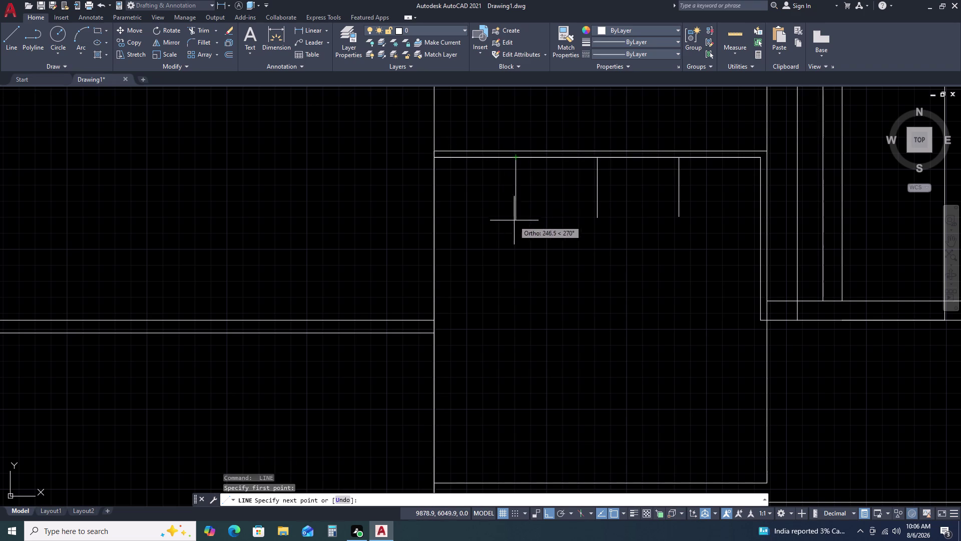
Erase the top frame line and another stray line.
double_click(515, 221)
key(Escape)
click(532, 157)
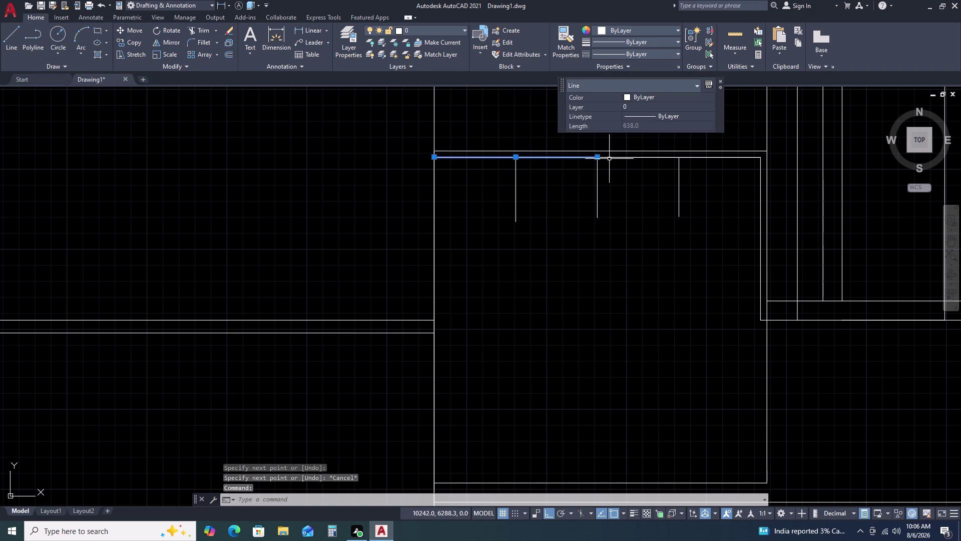
click(616, 157)
key(Delete)
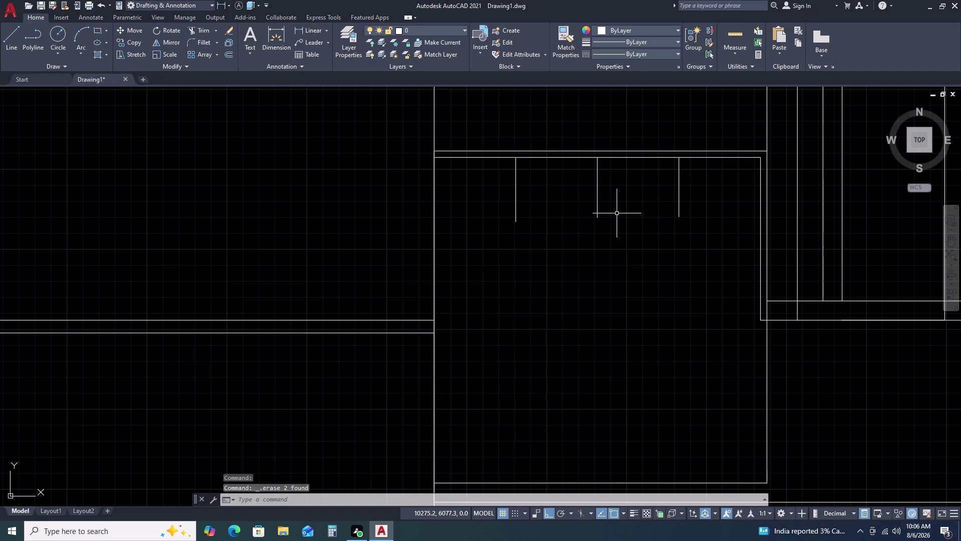
Erase the remaining stray line on the left after two cancelled line starts.
key(l)
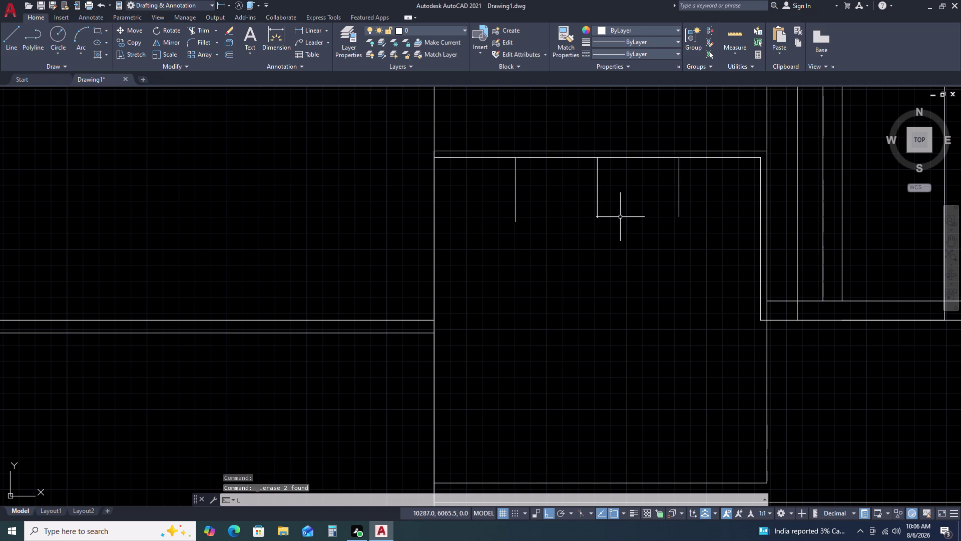
key(space)
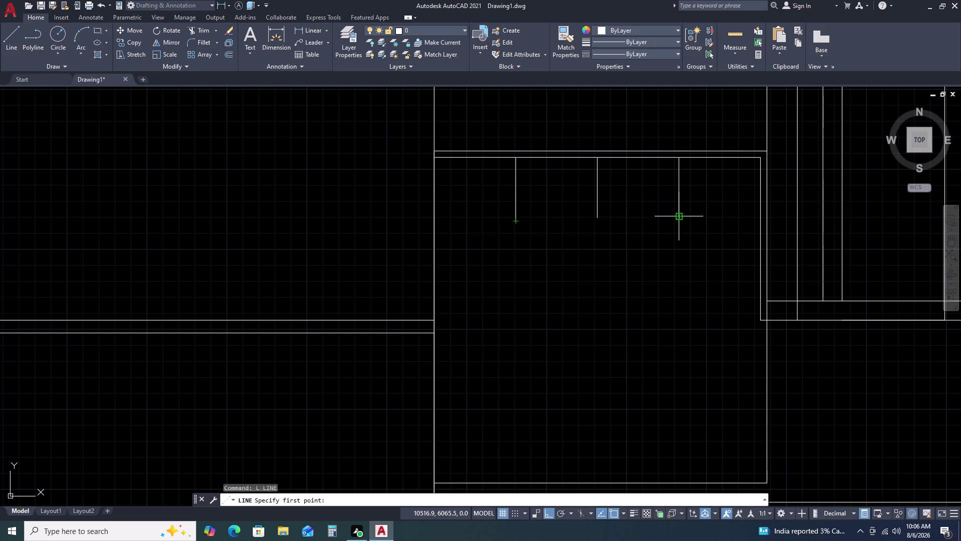
key(Escape)
text(L)
key(space)
scroll(up, 3)
key(Escape)
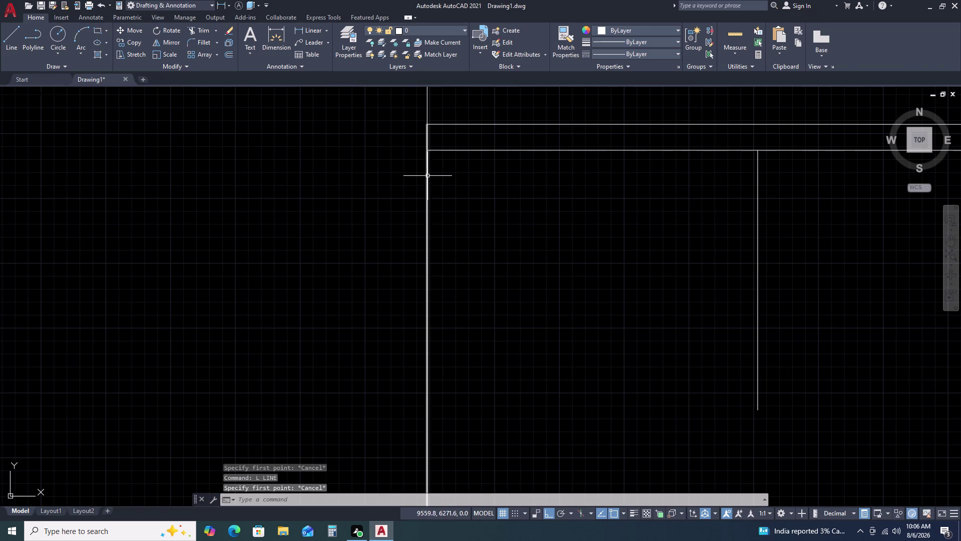
click(428, 176)
key(Delete)
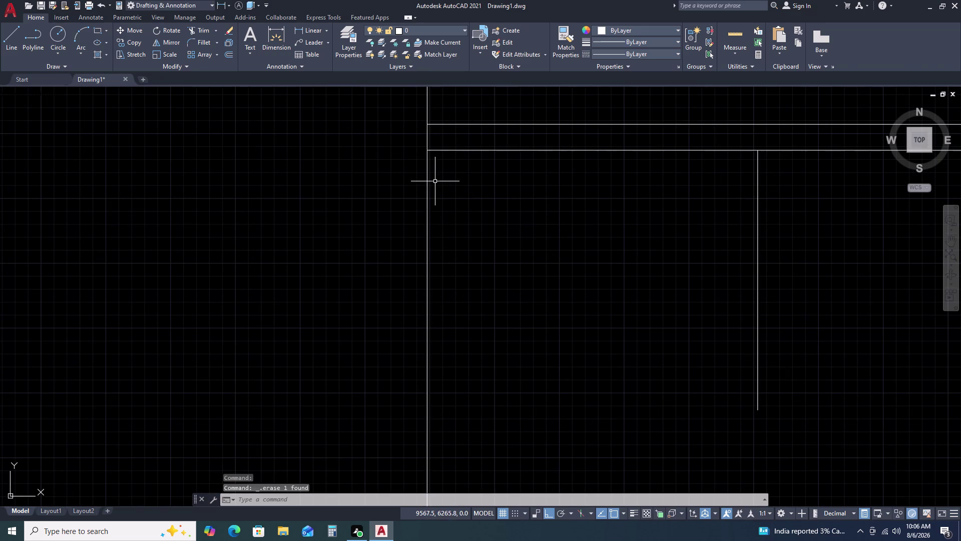
Begin a line from the window's left frame, then cancel it.
key(l)
key(space)
click(427, 126)
scroll(down, 3)
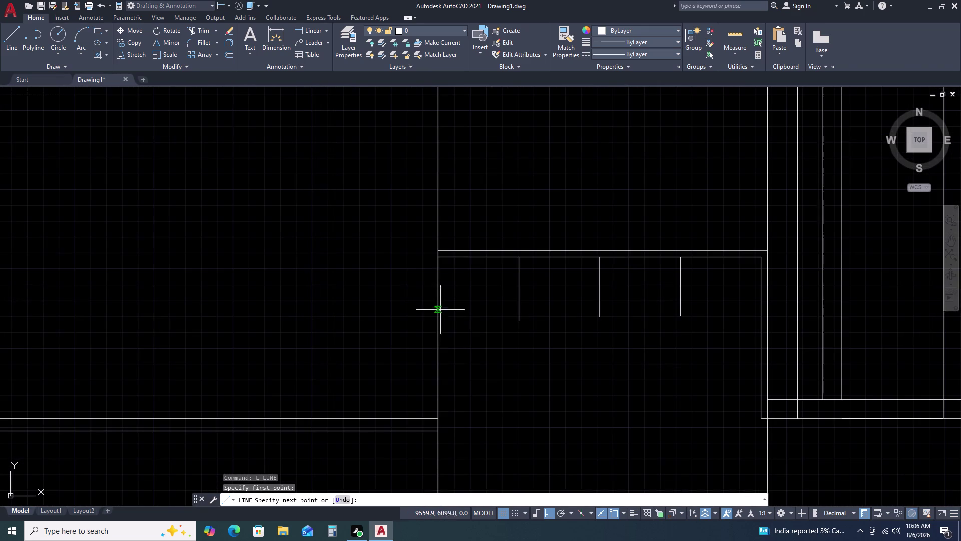
click(439, 415)
key(Escape)
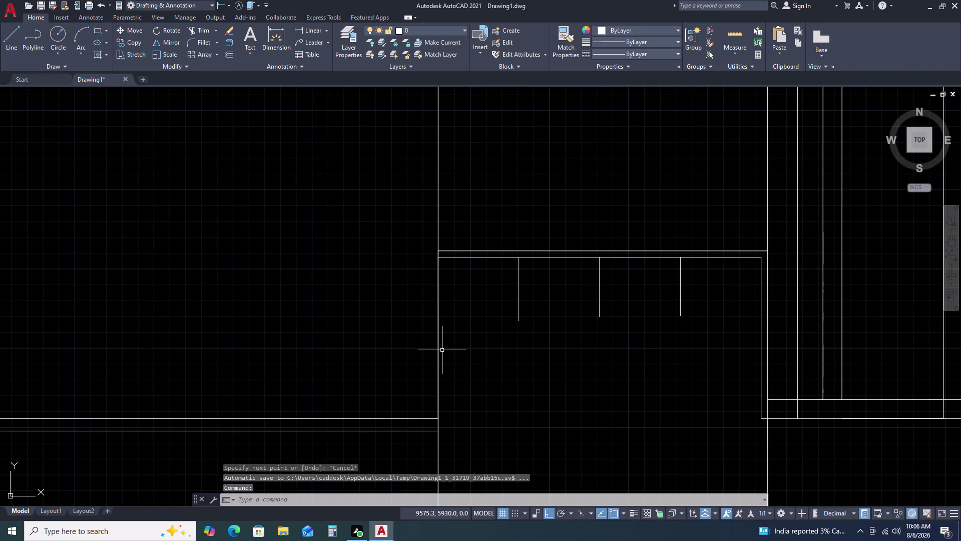
Close the top-left pane with horizontal and vertical lines meeting the first divider.
text(L)
key(space)
drag(440, 331, 447, 328)
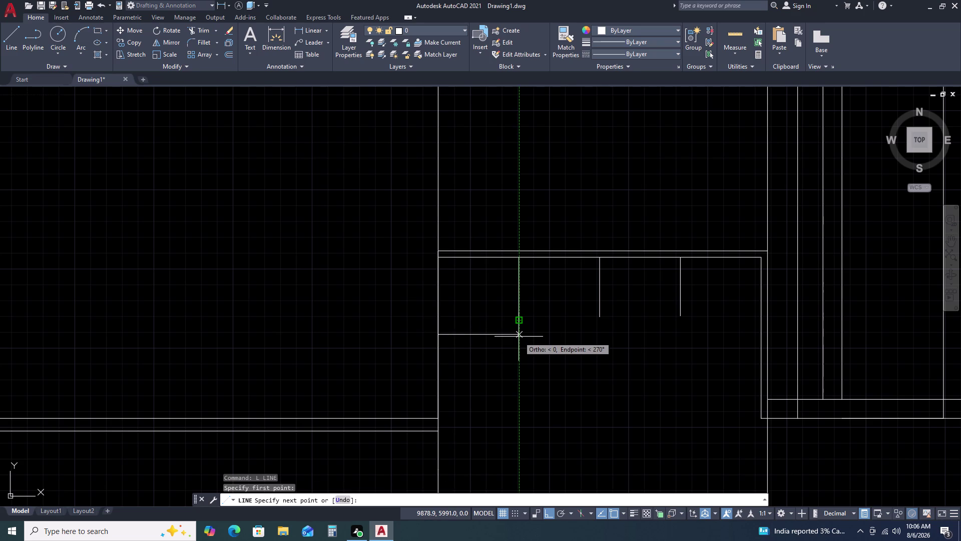
scroll(up, 3)
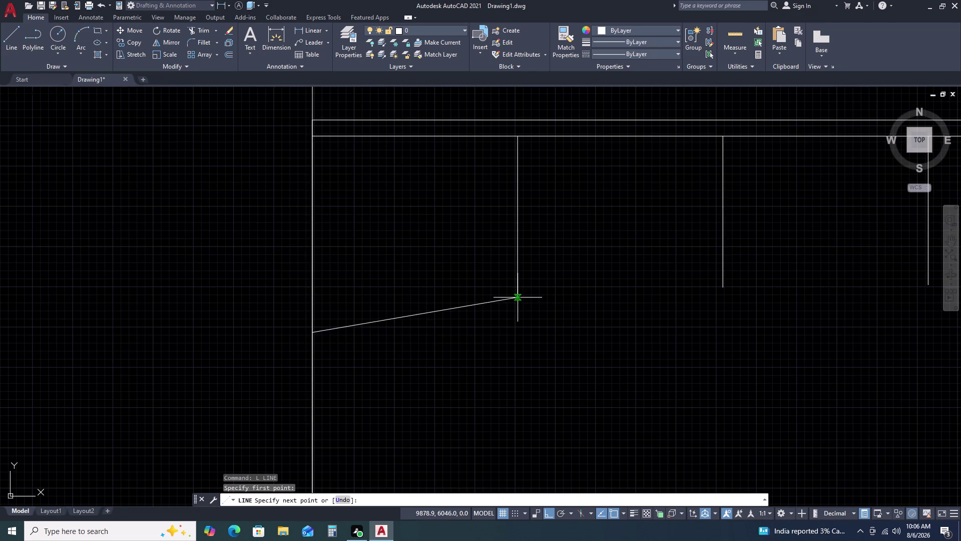
click(517, 334)
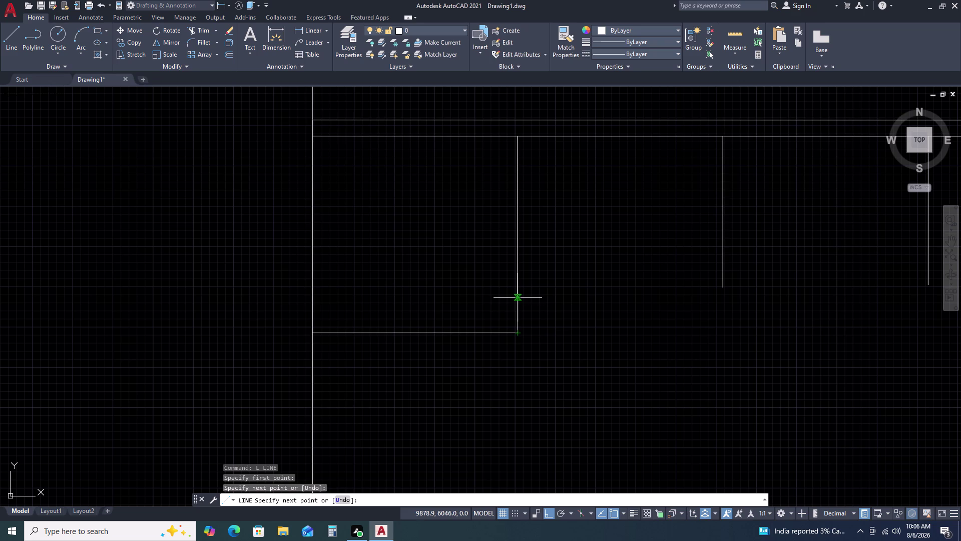
click(519, 298)
key(Escape)
scroll(down, 3)
scroll(up, 3)
scroll(down, 3)
key(space)
middle_drag(495, 348, 495, 290)
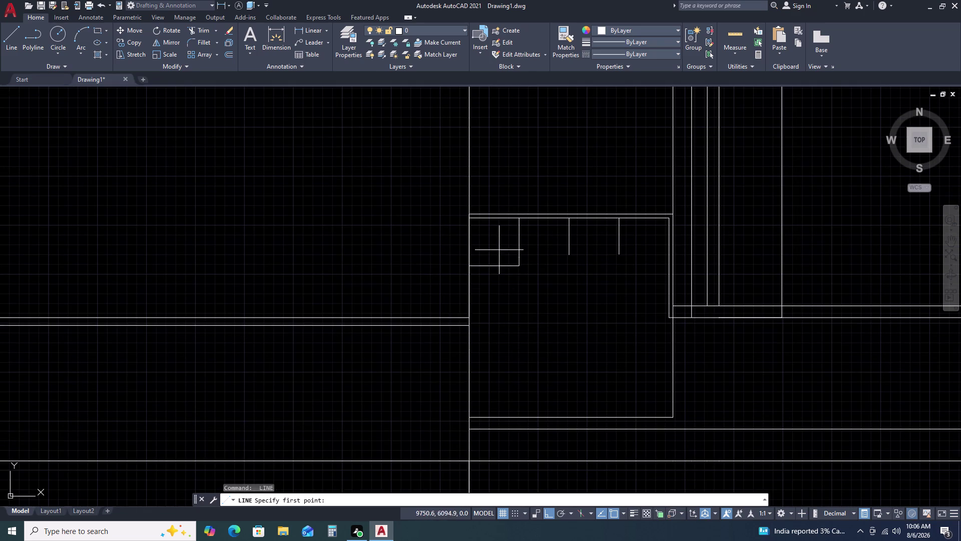
scroll(up, 3)
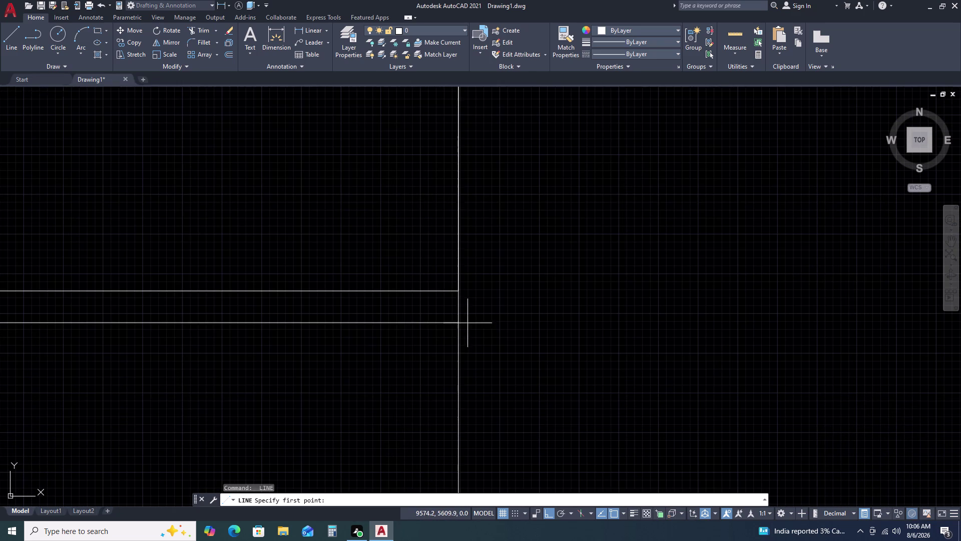
click(456, 321)
scroll(down, 3)
middle_drag(461, 379, 456, 285)
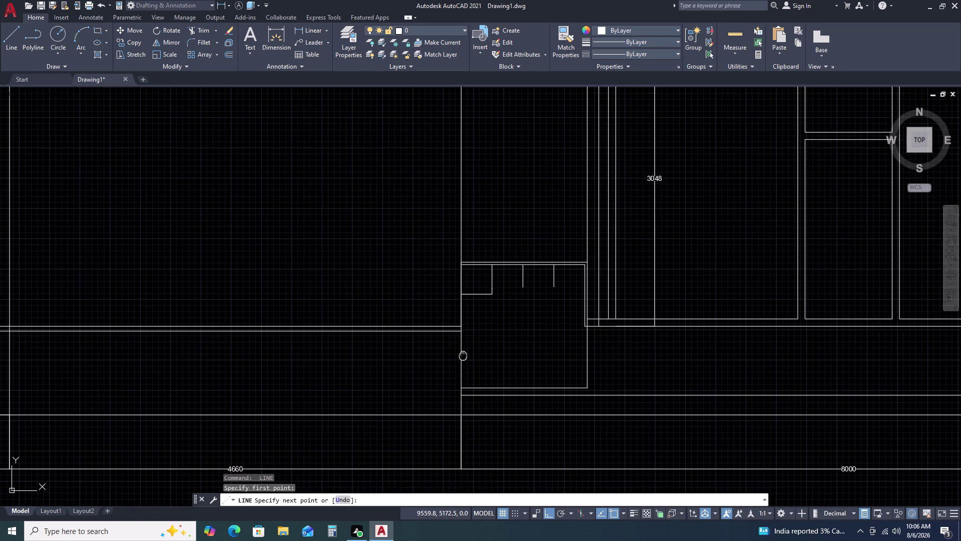
middle_drag(455, 285, 462, 236)
scroll(up, 3)
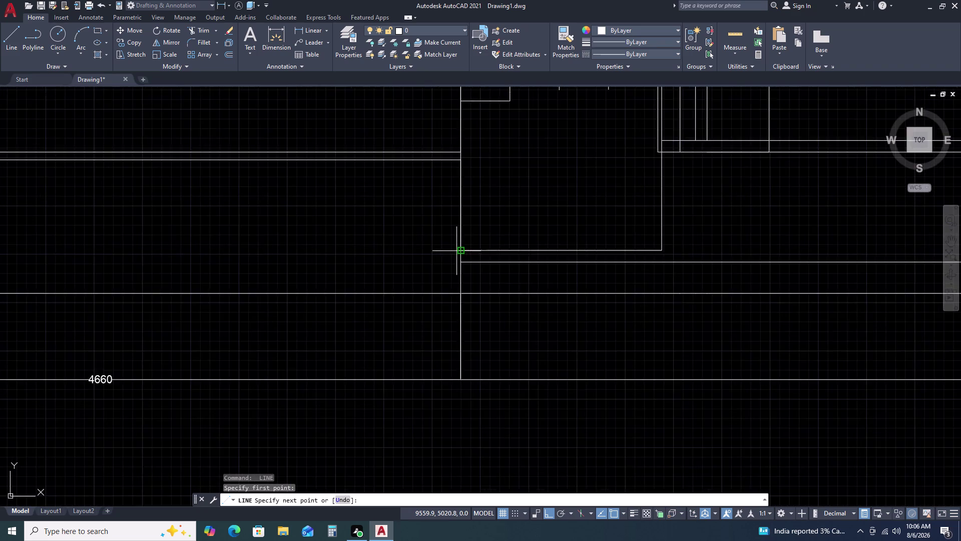
scroll(up, 3)
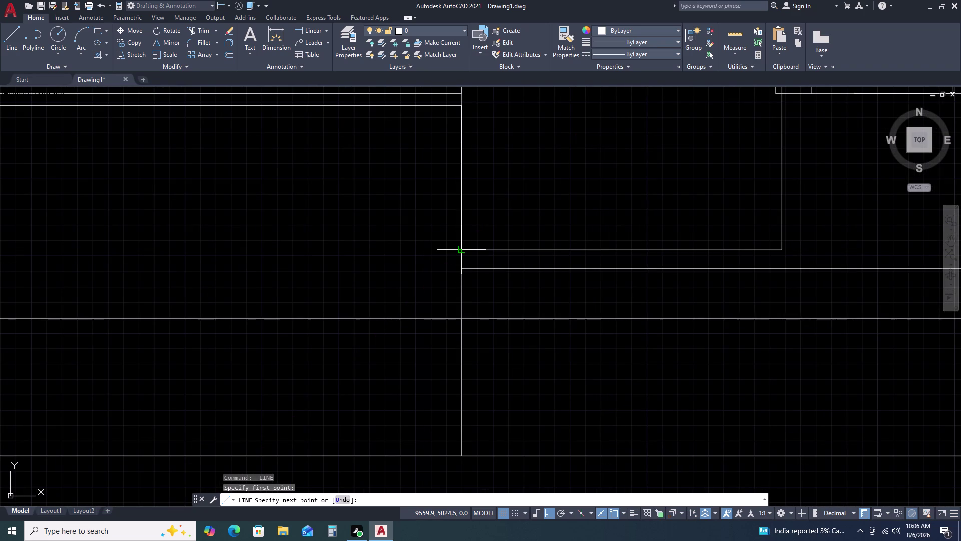
click(462, 254)
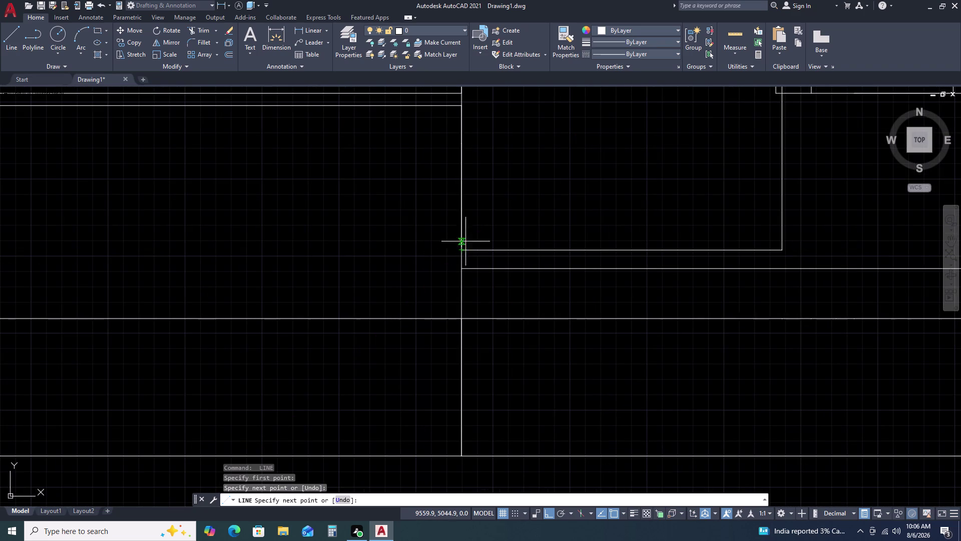
middle_drag(504, 221, 515, 341)
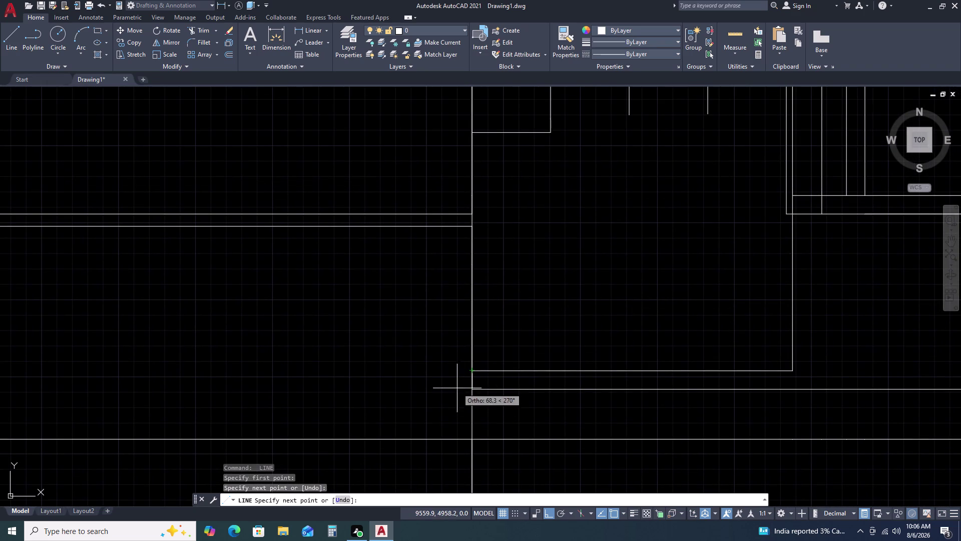
scroll(down, 3)
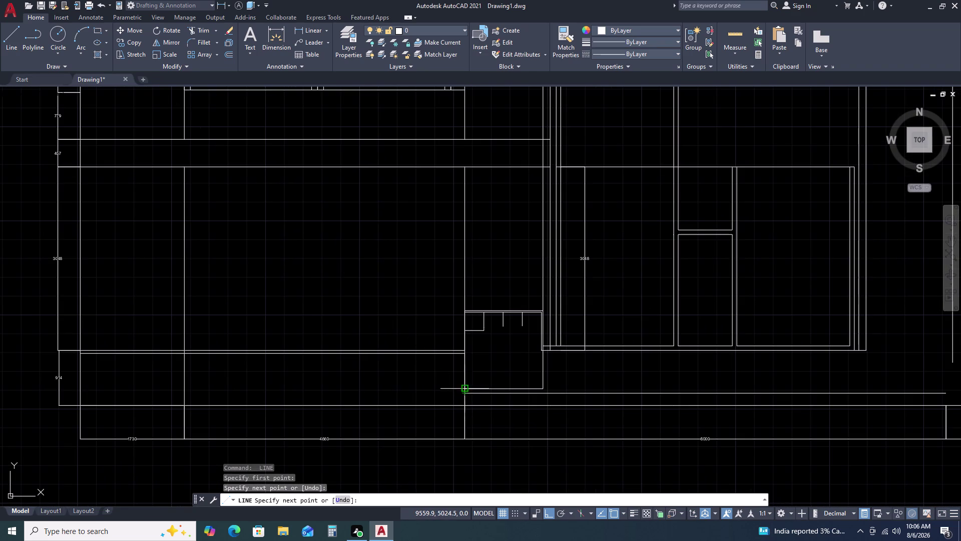
key(Escape)
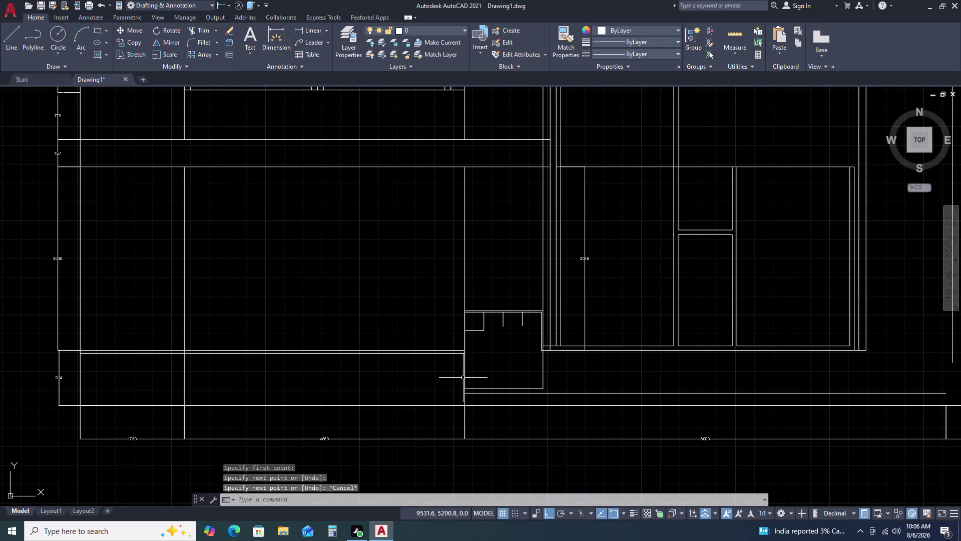
key(l)
key(space)
scroll(up, 3)
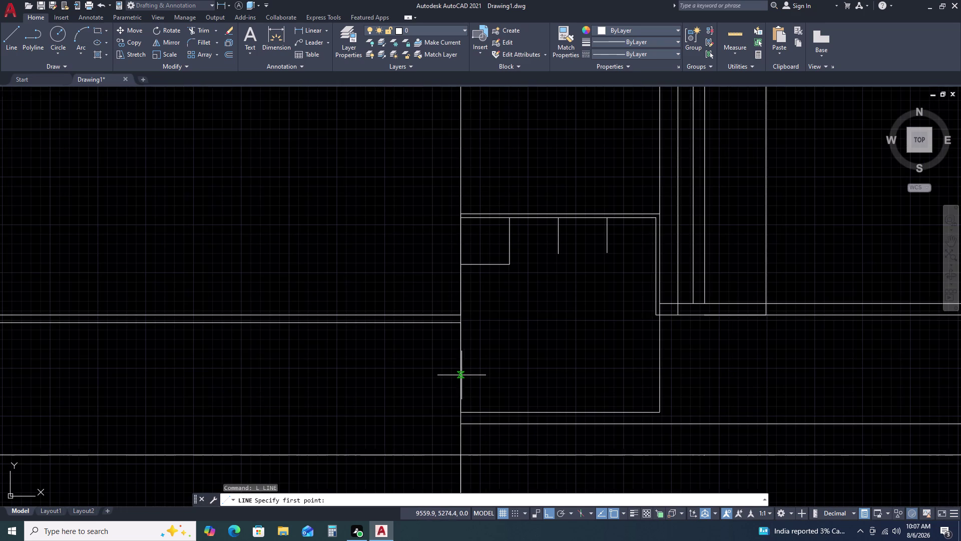
Draw the short horizontal line near the window's left frame.
click(460, 368)
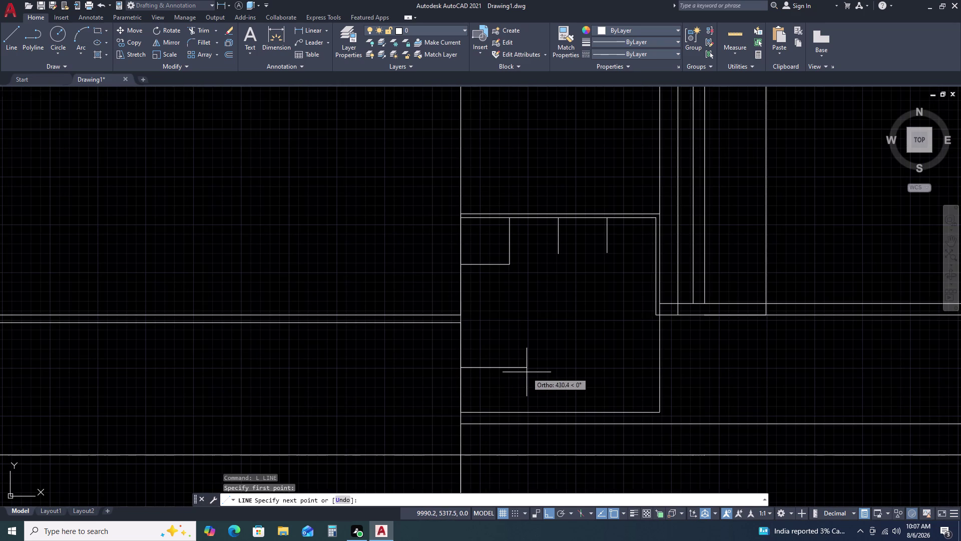
key(Escape)
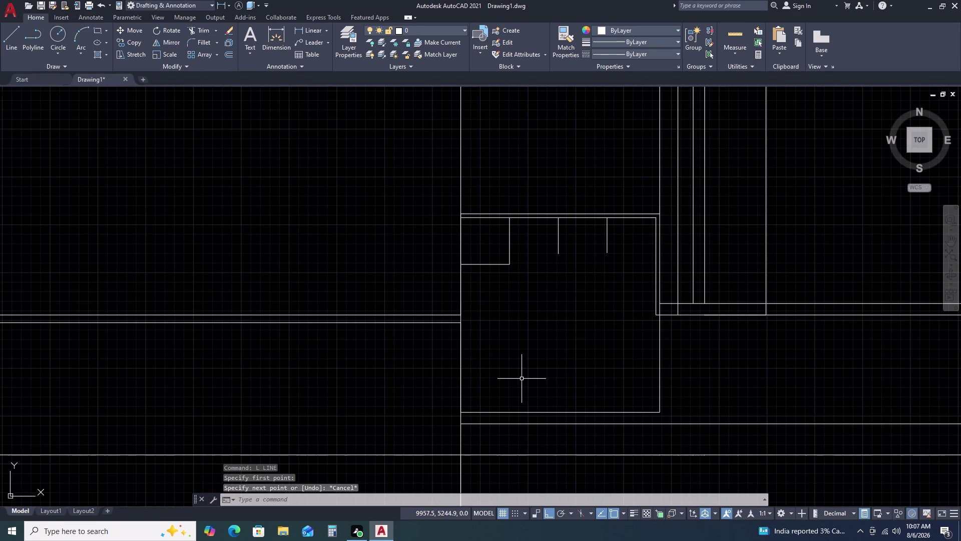
key(space)
click(462, 369)
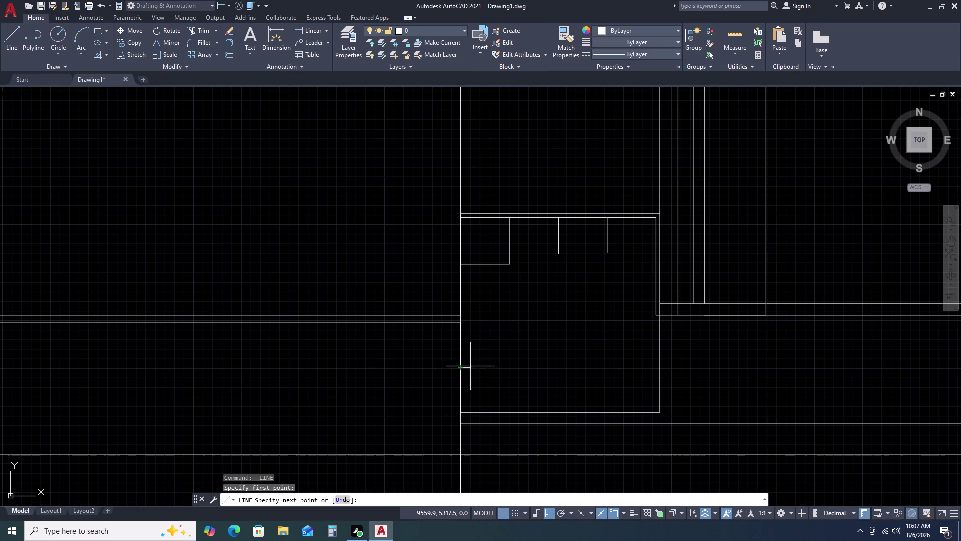
click(494, 368)
key(Escape)
Draw the bottom line across the opening from the left corner to the right corner.
key(space)
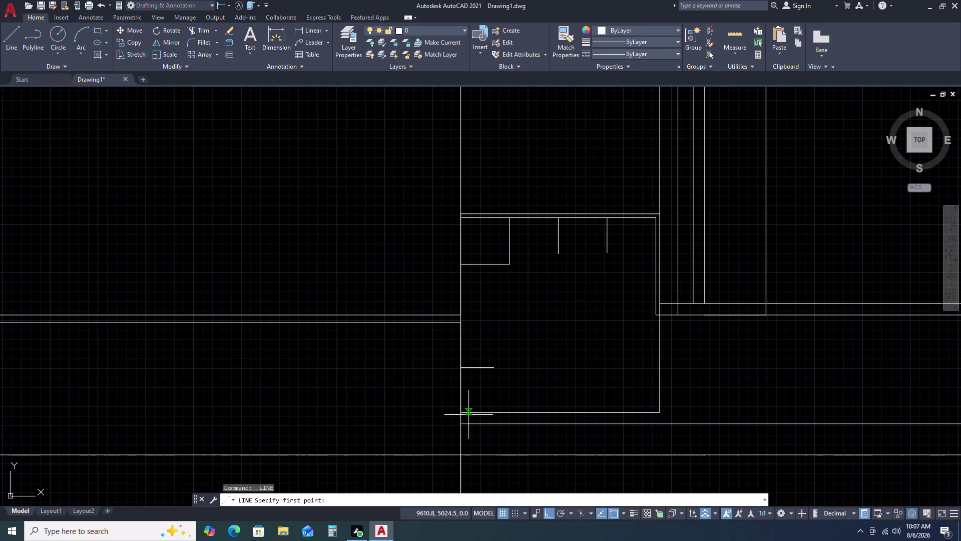
click(457, 412)
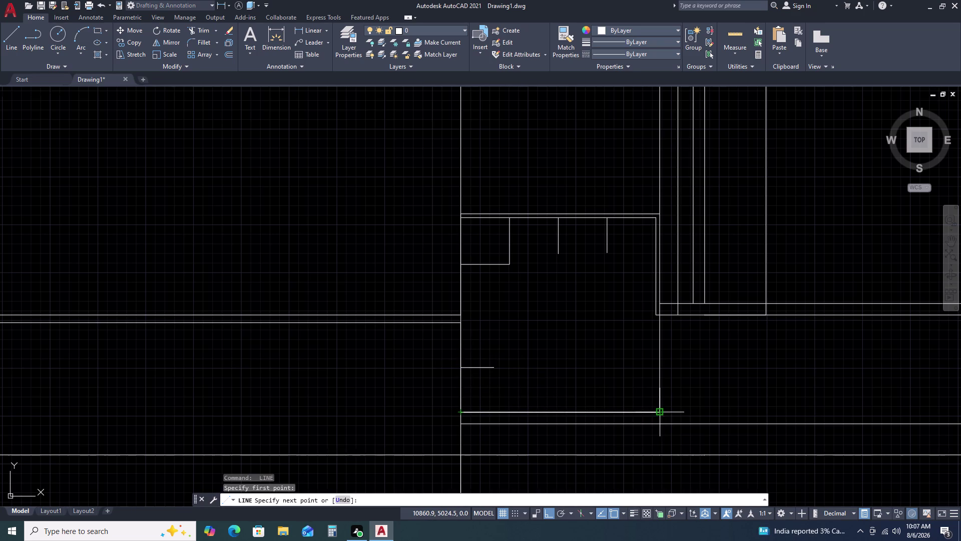
click(662, 412)
key(Escape)
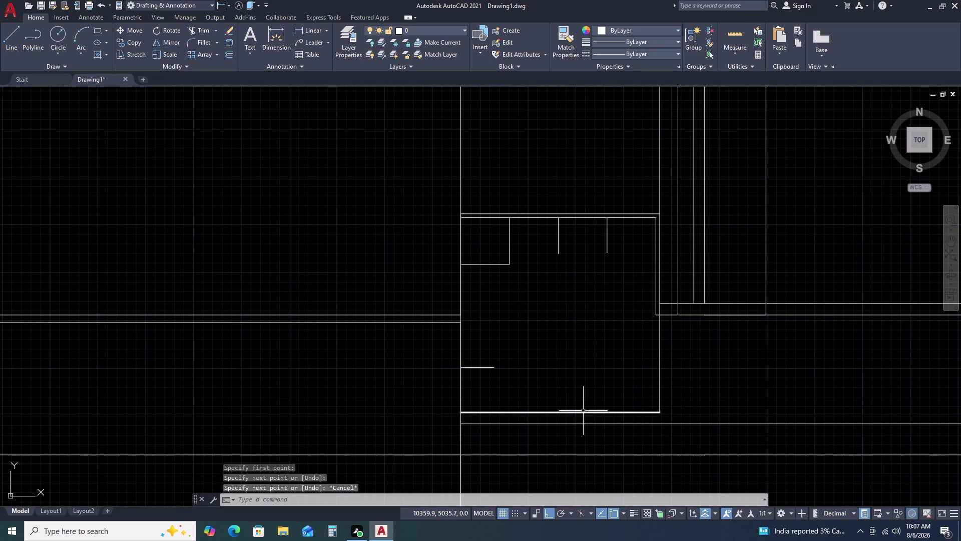
Draw a short upright from the bottom edge's midpoint and a bottom-left sill segment.
key(space)
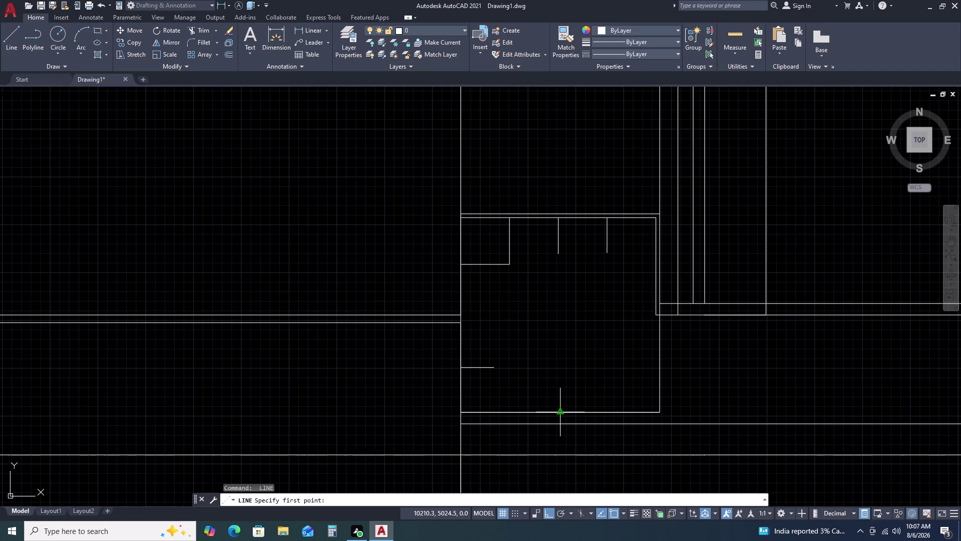
click(561, 412)
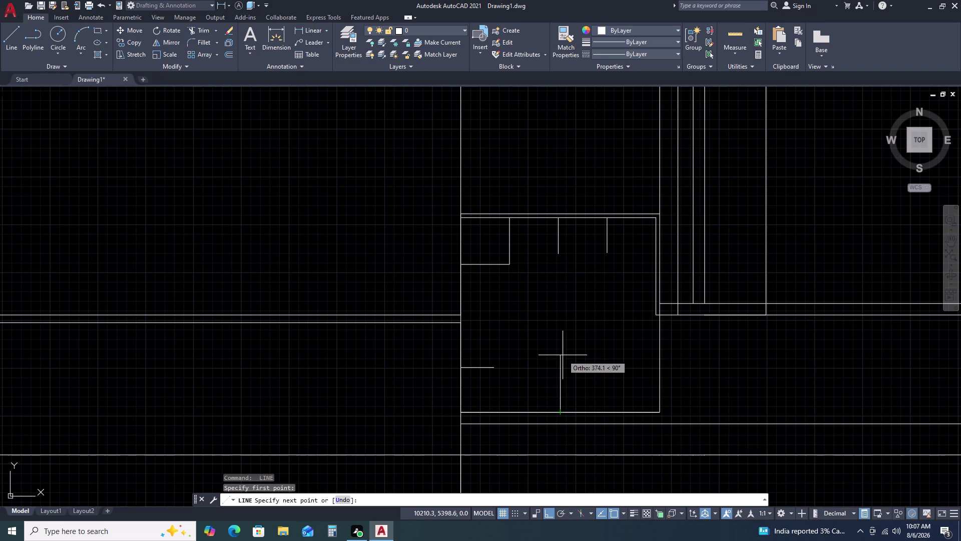
click(563, 355)
key(space)
key(space)
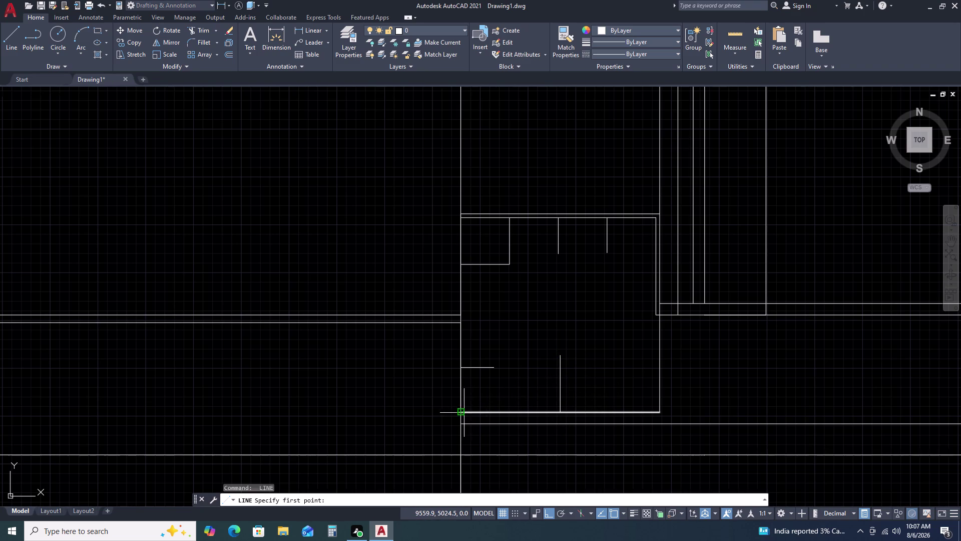
click(463, 412)
click(561, 413)
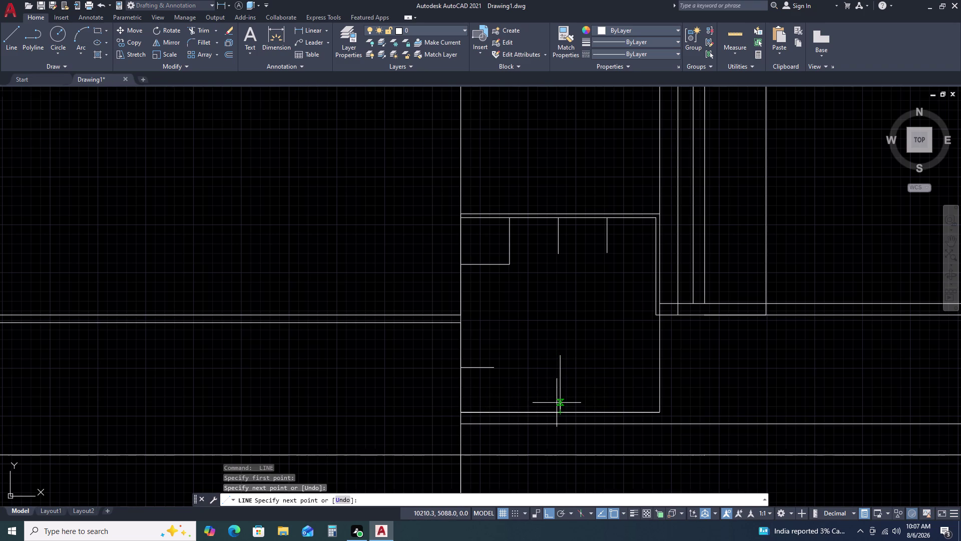
Draw a second vertical line rising from the bottom sill.
key(space)
key(space)
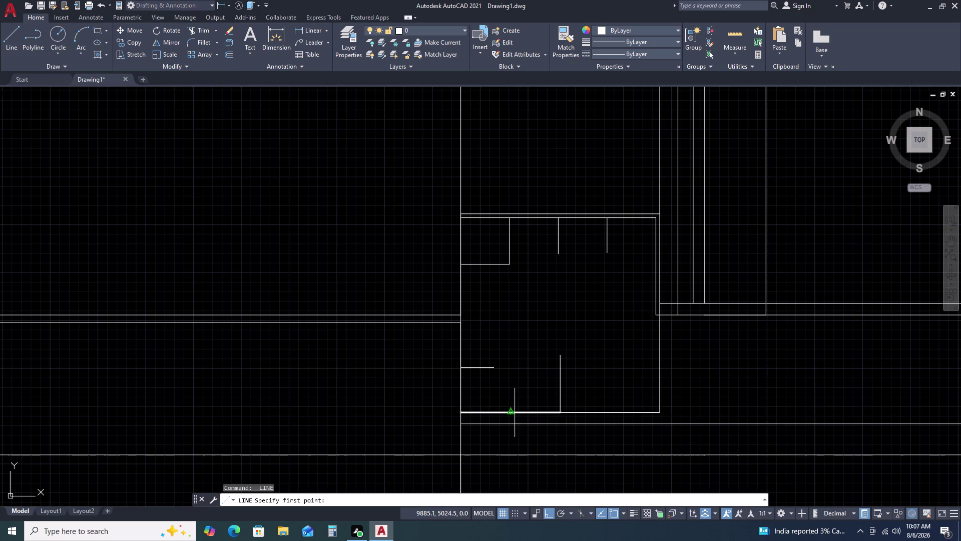
click(512, 413)
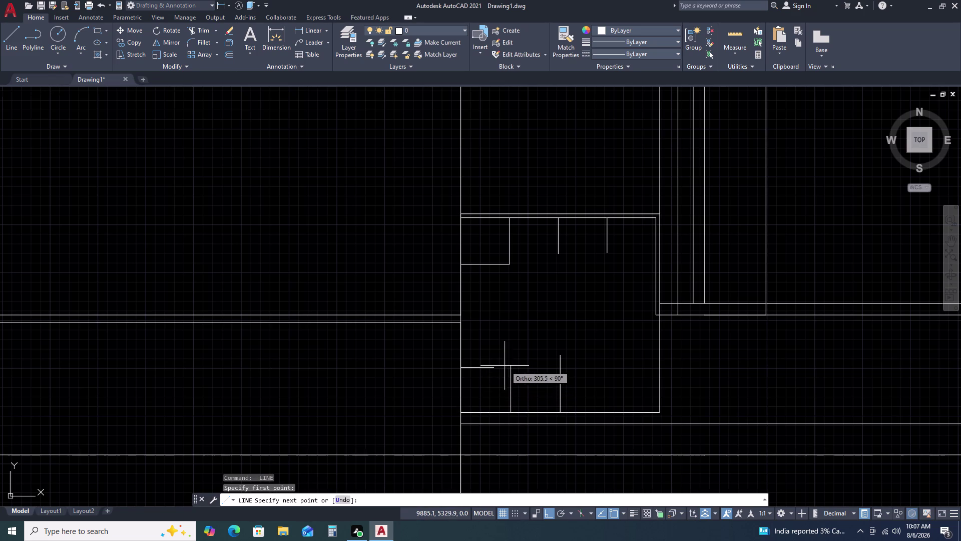
click(510, 367)
key(space)
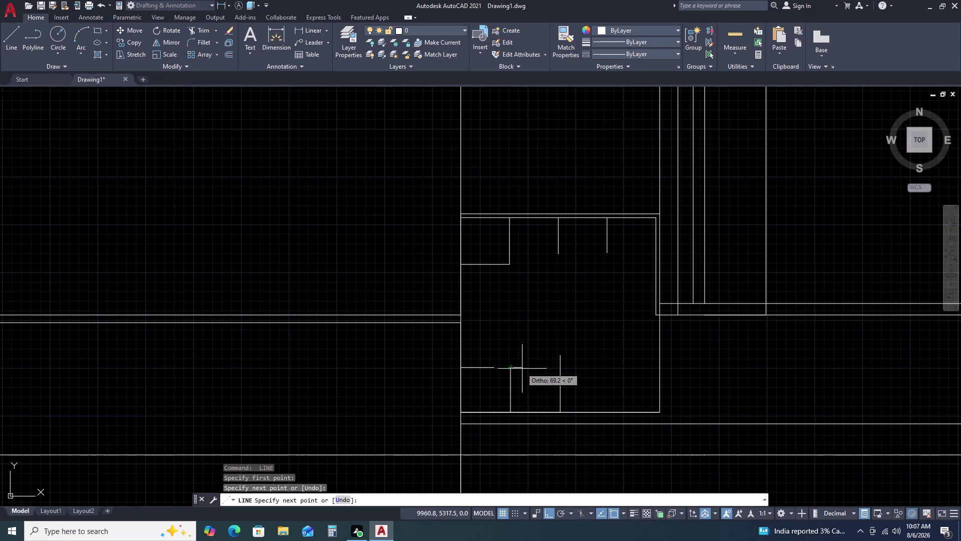
Draw a sill segment to the right corner and begin a third upright.
key(space)
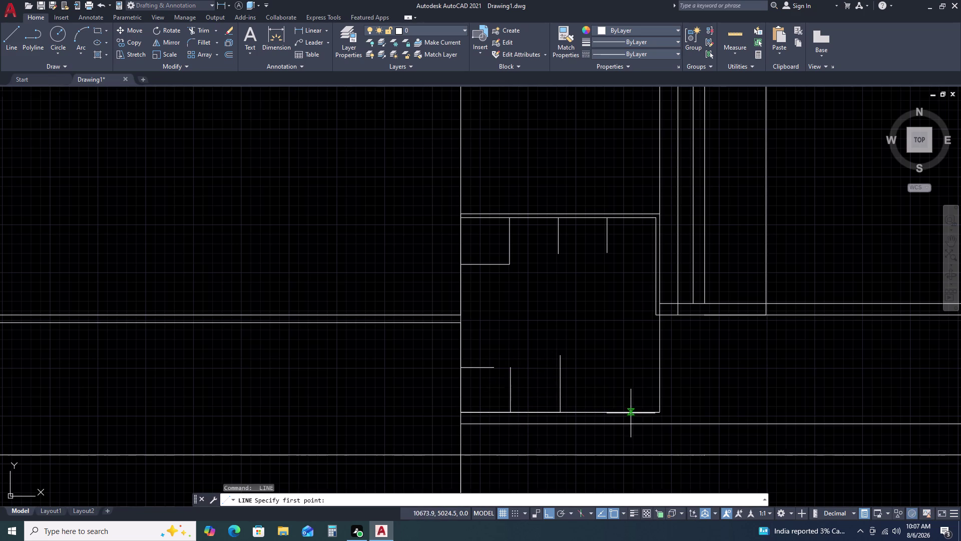
click(558, 411)
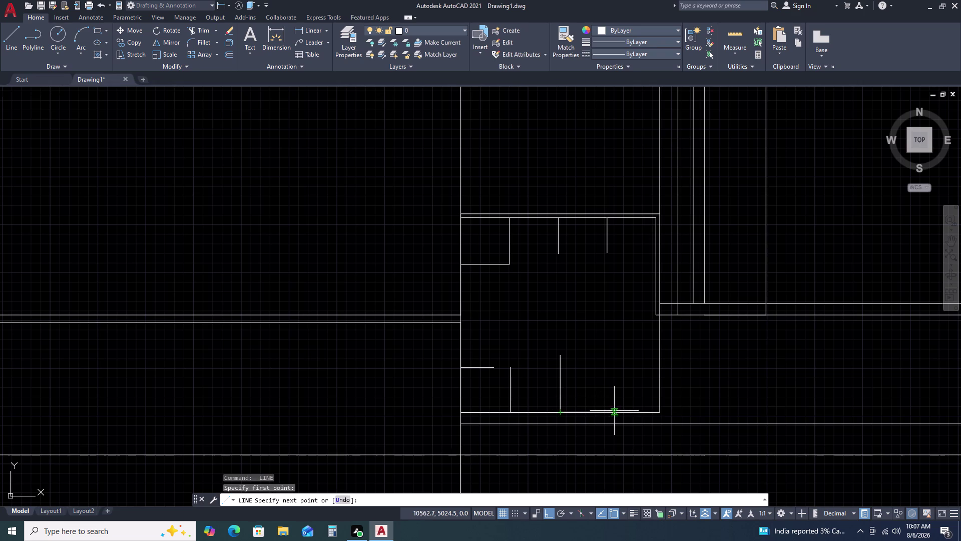
click(665, 413)
key(space)
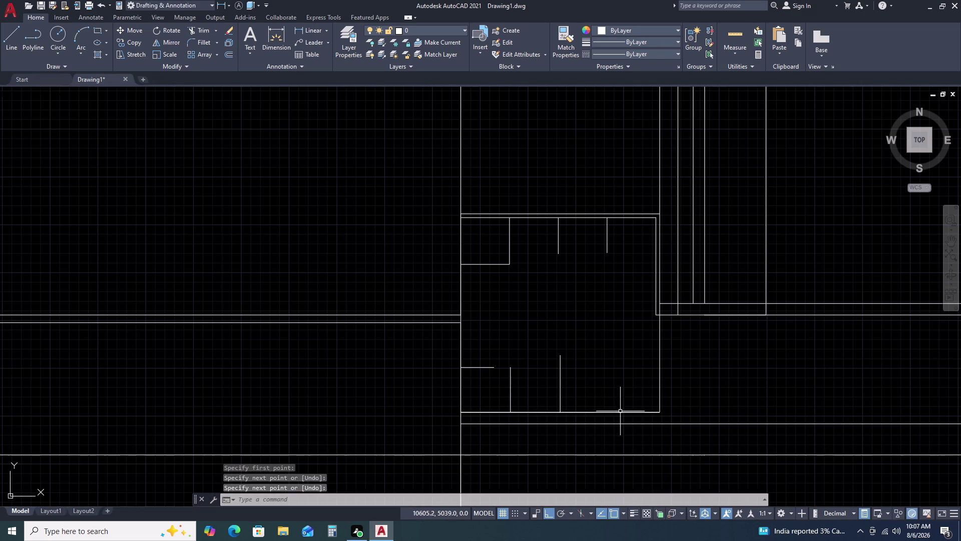
key(space)
click(609, 411)
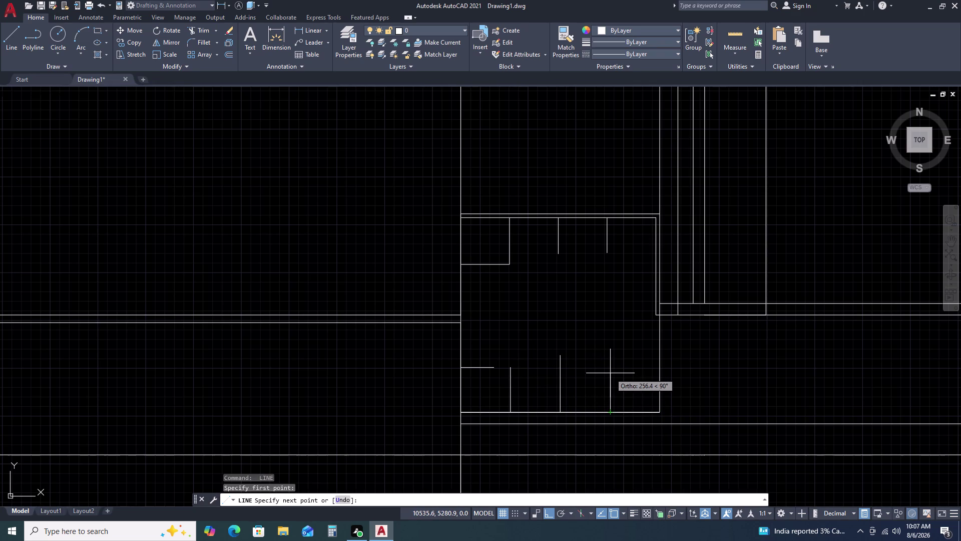
Finish the third upright above the sill and draw a lower right-edge line.
click(611, 371)
key(space)
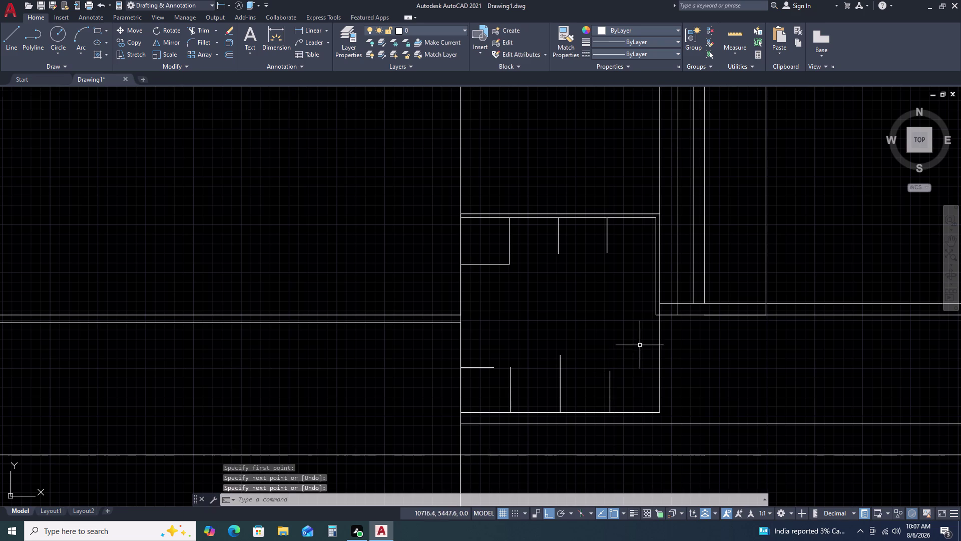
key(space)
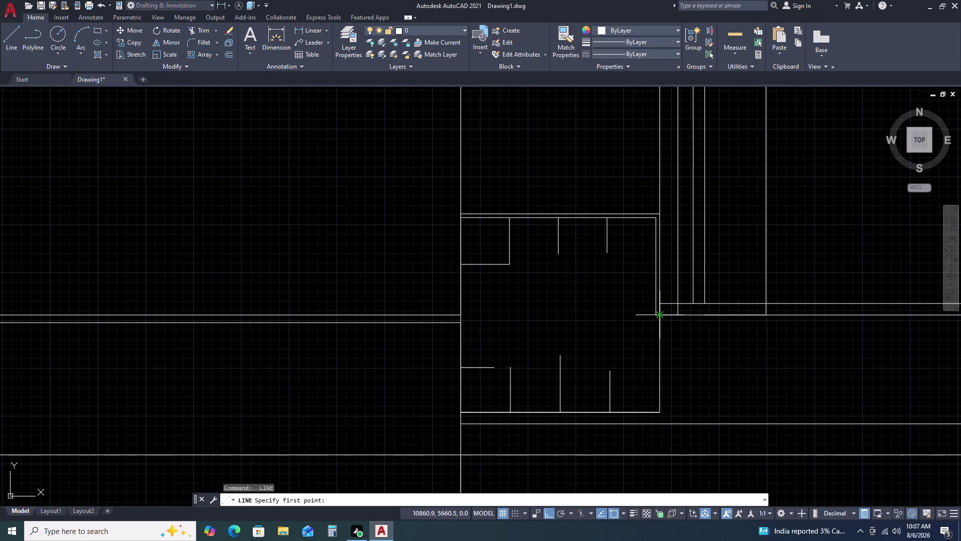
click(661, 316)
click(660, 410)
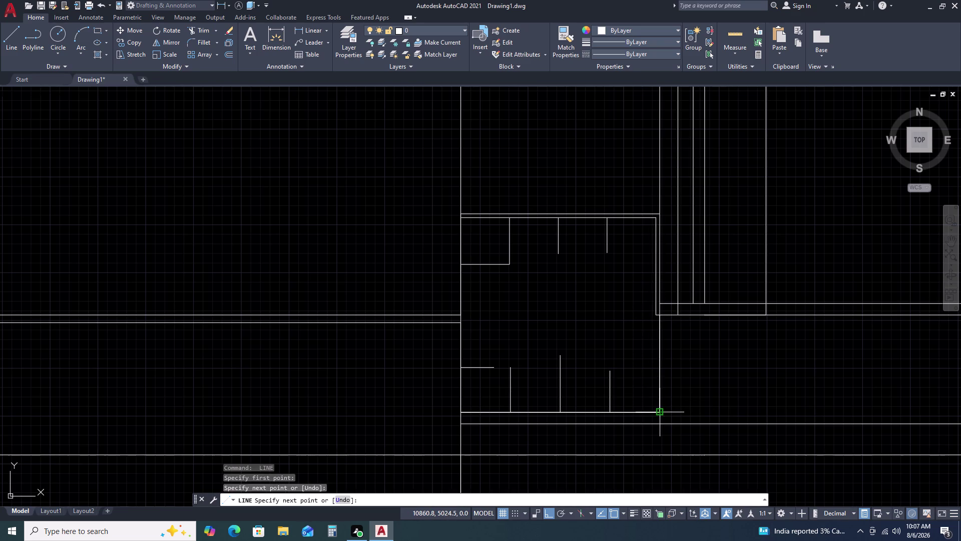
key(space)
Draw a lower horizontal stub inward from the right edge and an upper right-edge segment.
key(space)
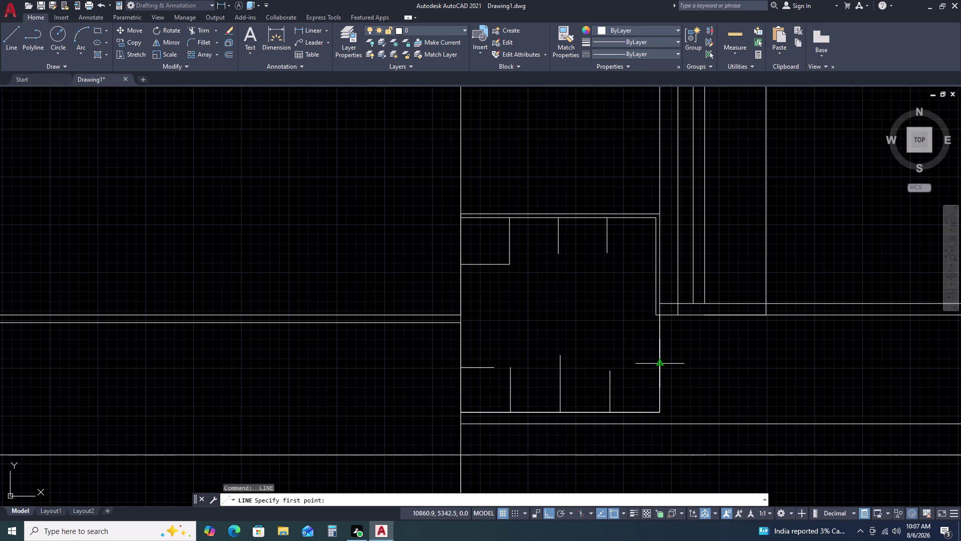
click(660, 365)
click(609, 364)
key(space)
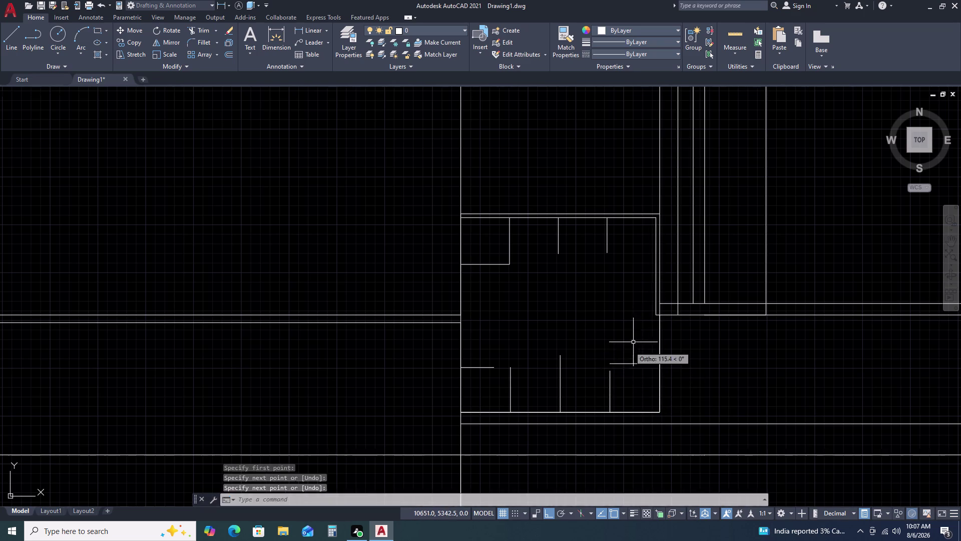
key(space)
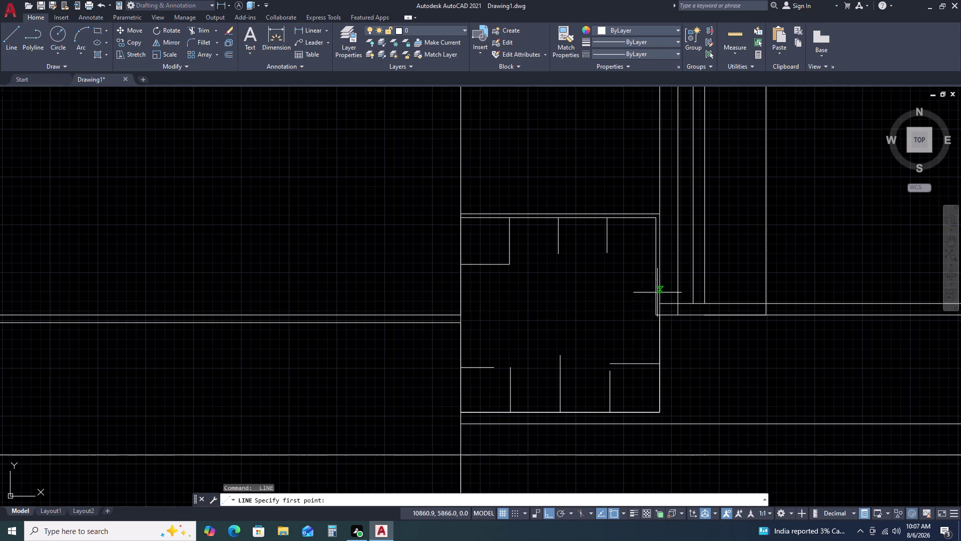
click(660, 306)
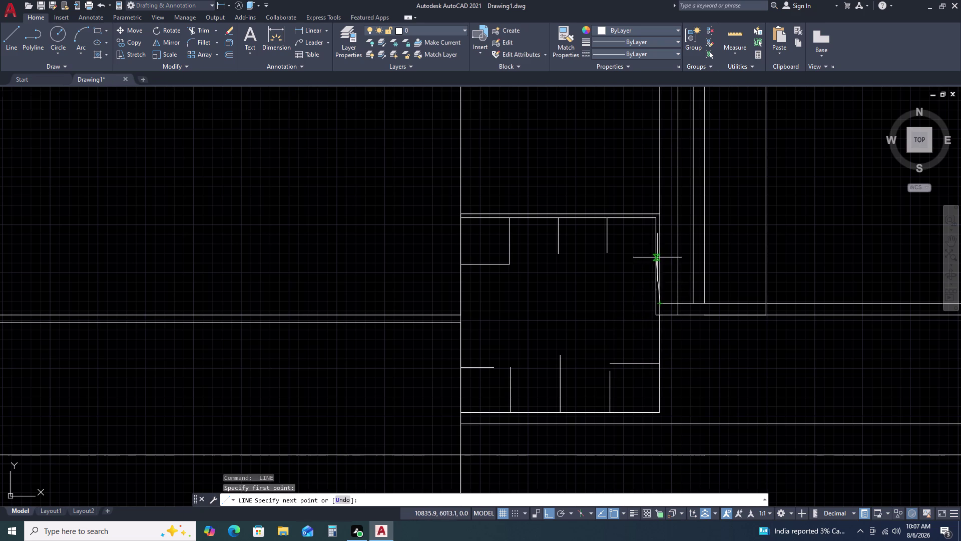
click(661, 212)
key(space)
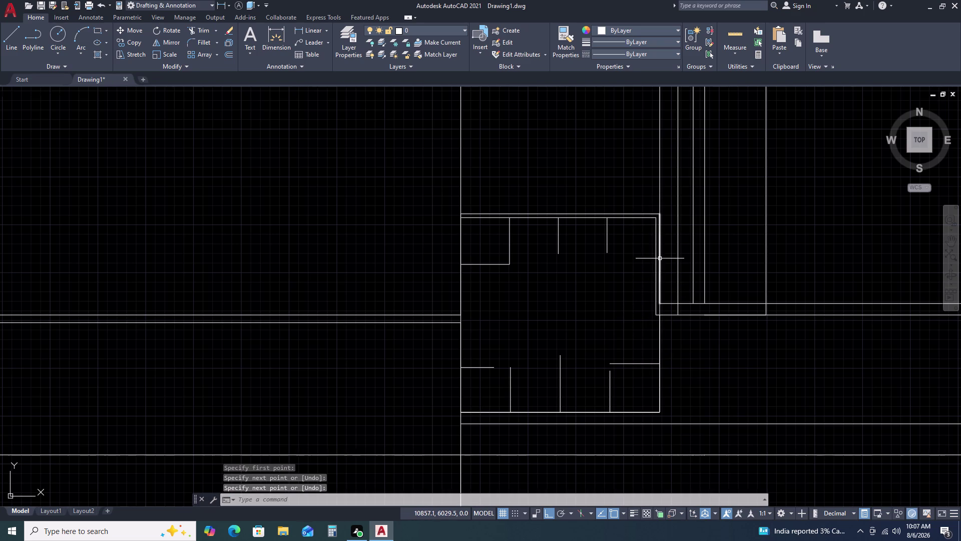
Draw an upper horizontal stub from the right edge and another right-edge segment.
key(space)
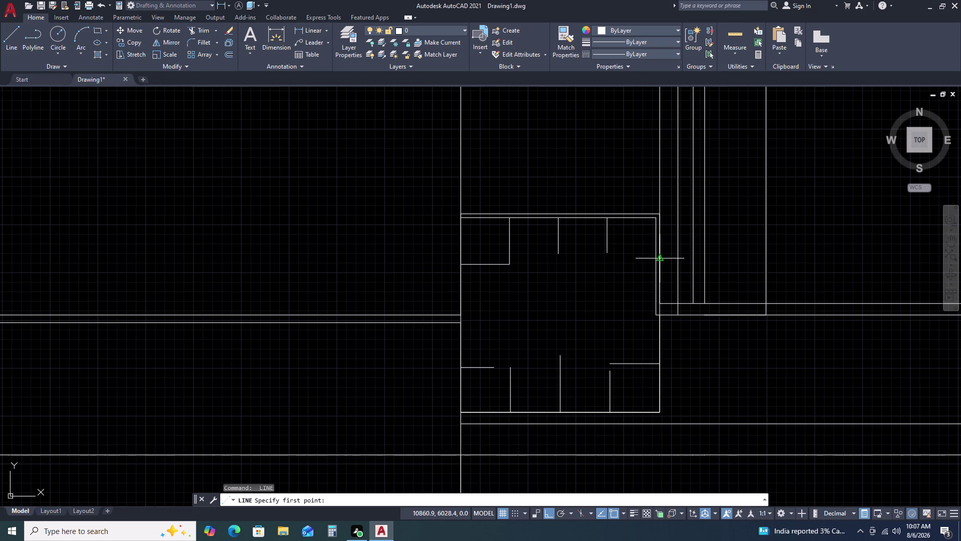
click(662, 258)
click(623, 261)
key(space)
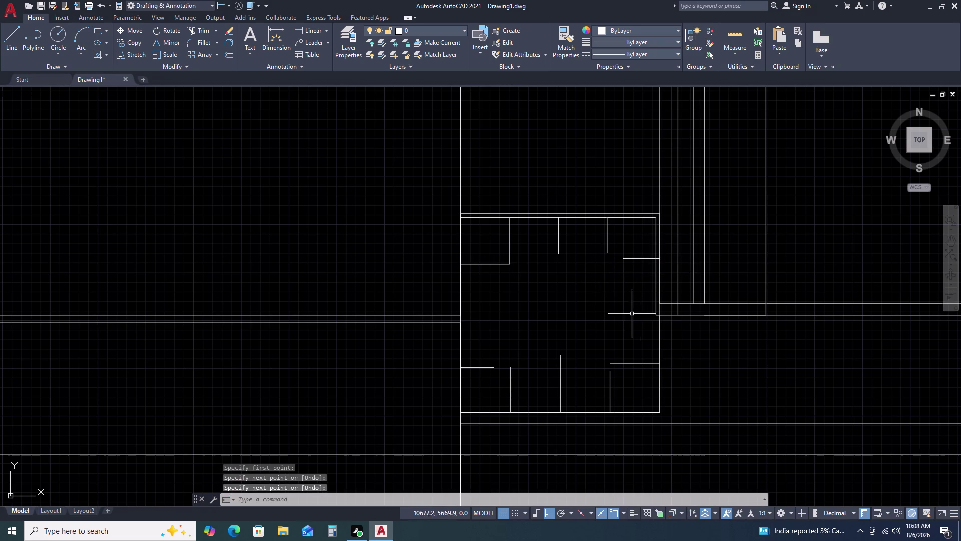
key(space)
click(661, 364)
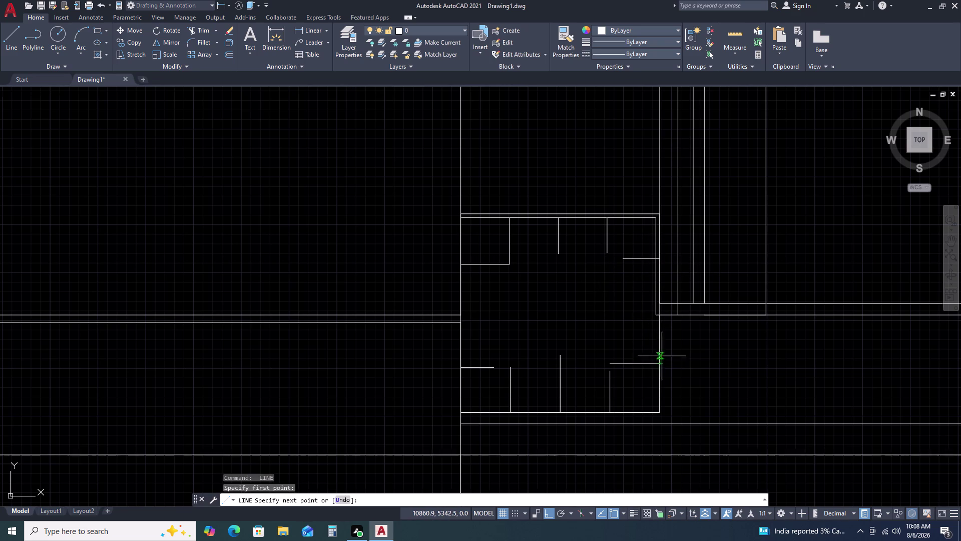
click(661, 260)
key(space)
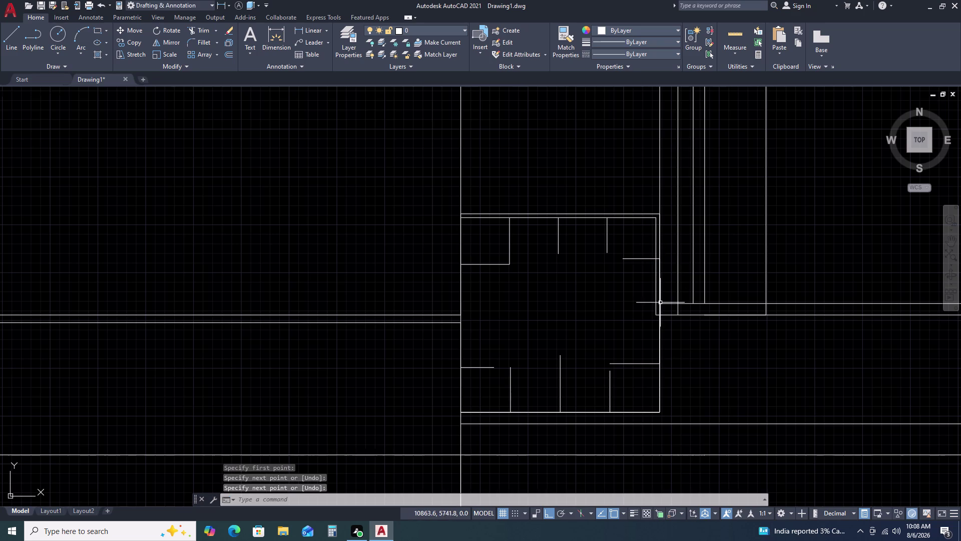
Draw a middle horizontal stub inward from the right edge's midpoint.
key(space)
click(659, 309)
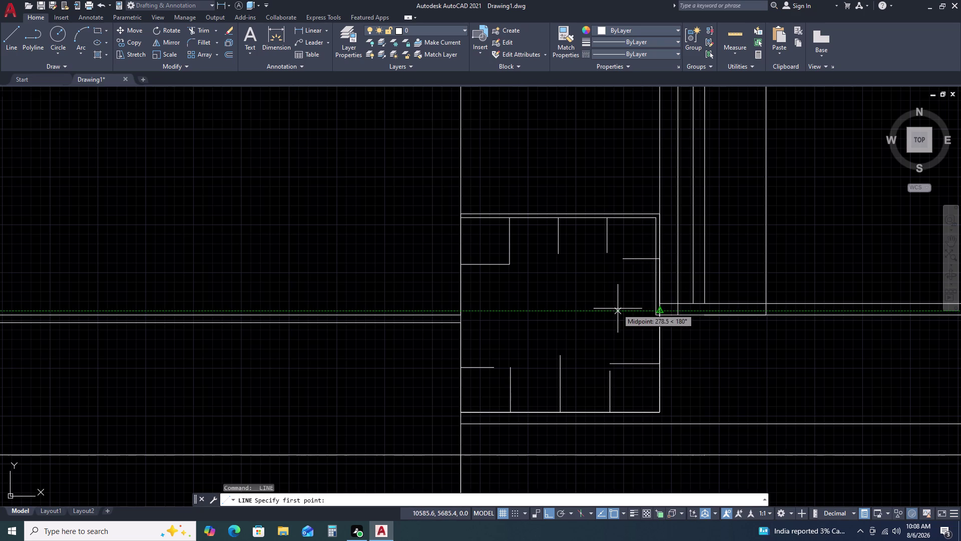
click(660, 311)
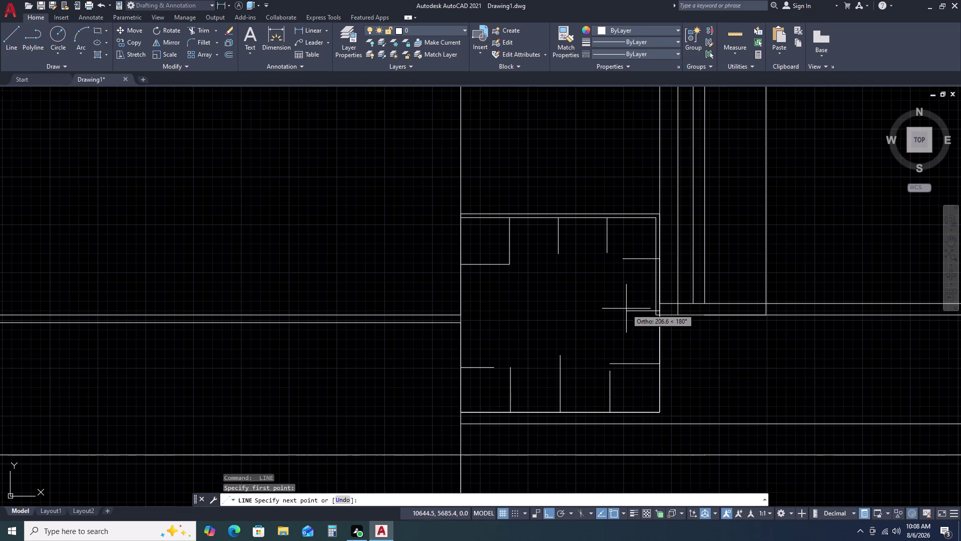
click(619, 309)
key(Escape)
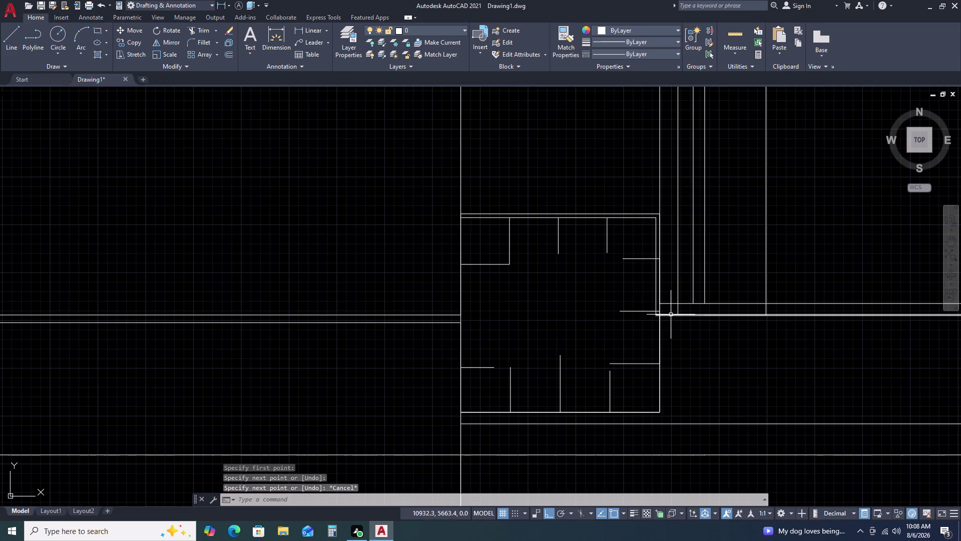
text(F)
key(space)
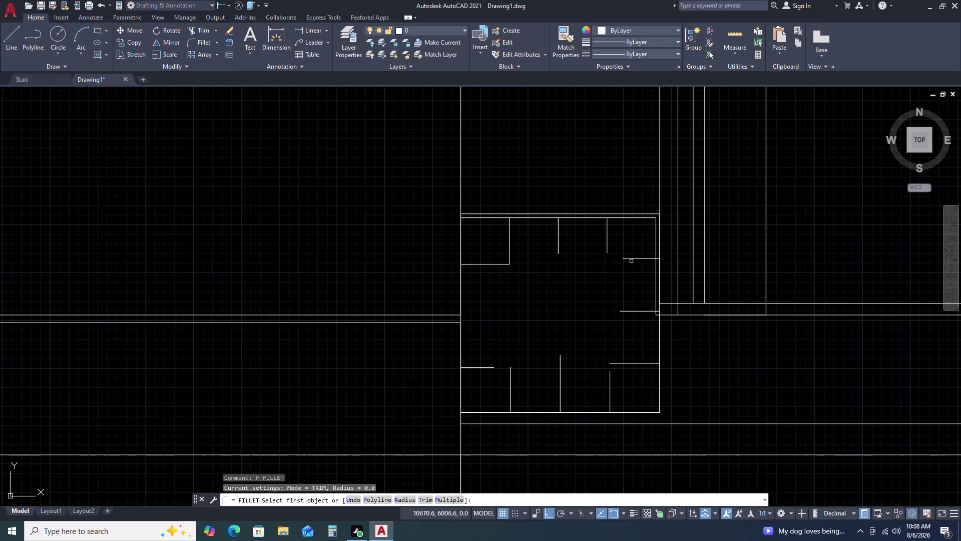
Fillet the stub pairs at zero radius to square the top-right, bottom-right and bottom-left corners.
click(631, 258)
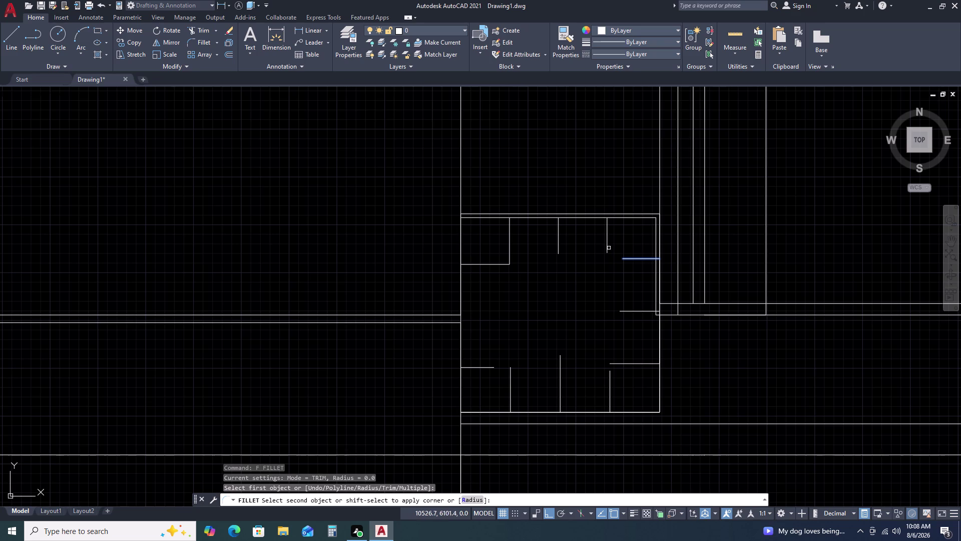
click(608, 251)
key(space)
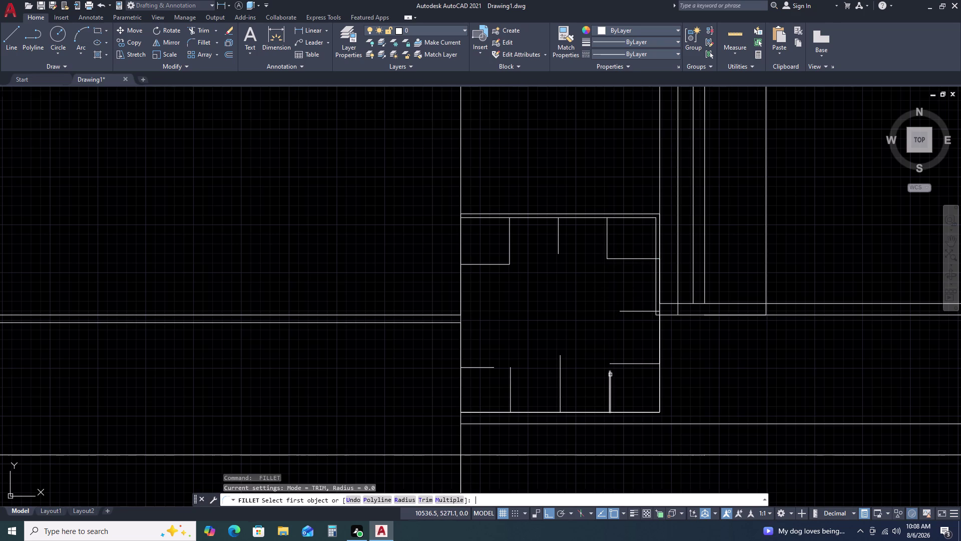
click(610, 375)
click(616, 364)
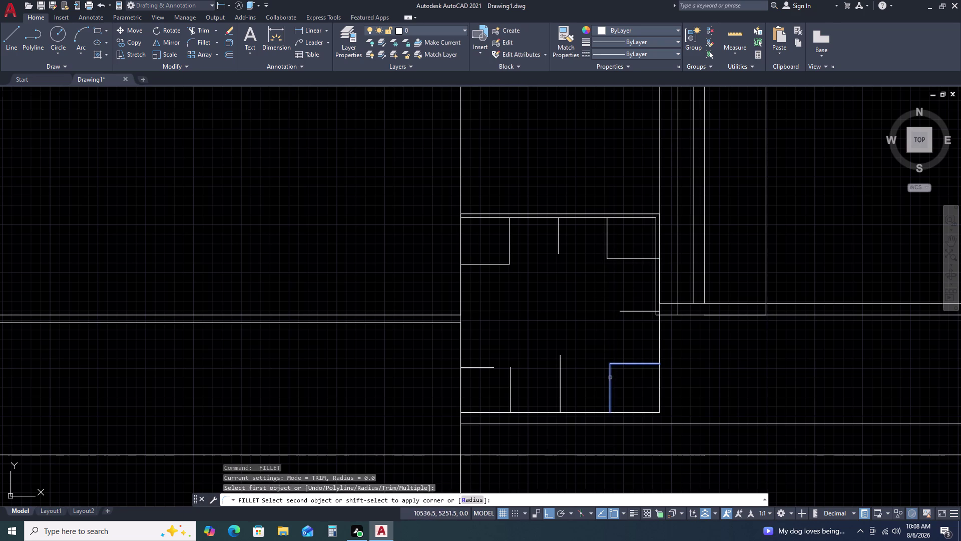
click(611, 377)
key(space)
click(494, 367)
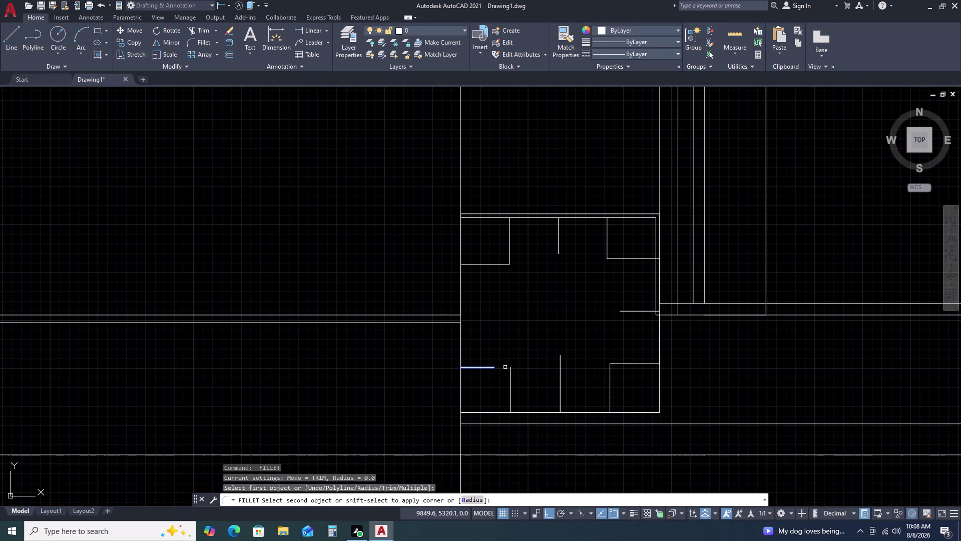
click(513, 374)
click(509, 372)
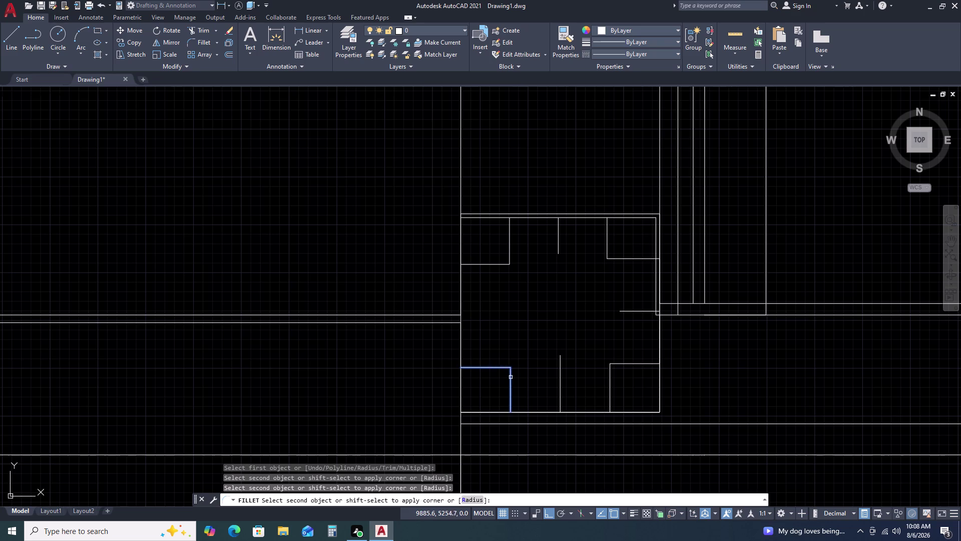
click(511, 377)
key(Escape)
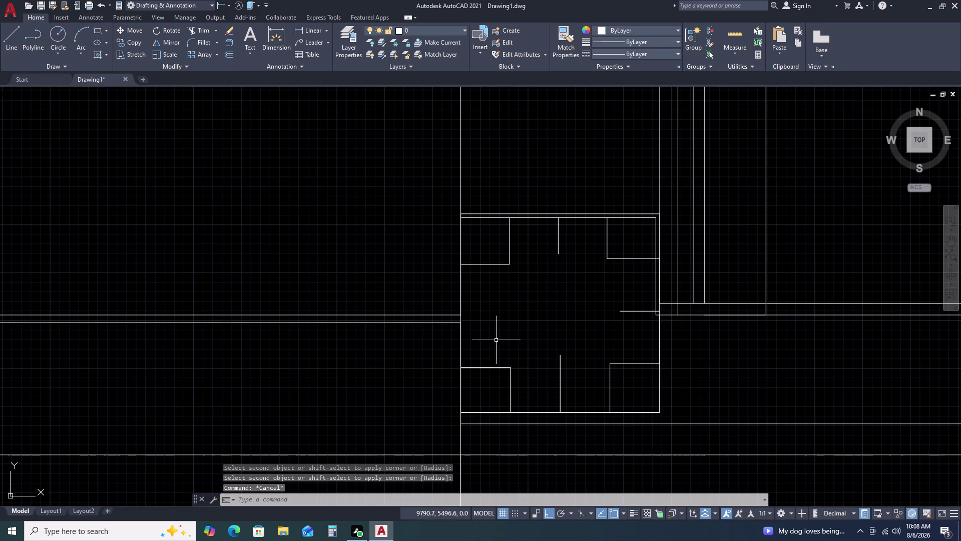
Draw the inner square's top and right sides, undoing the misplaced segments.
text(L)
key(space)
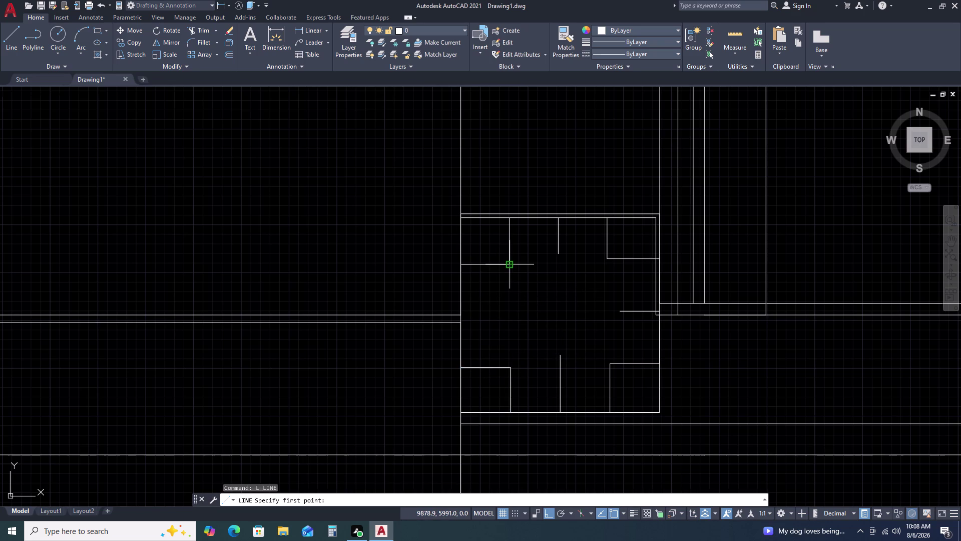
click(509, 265)
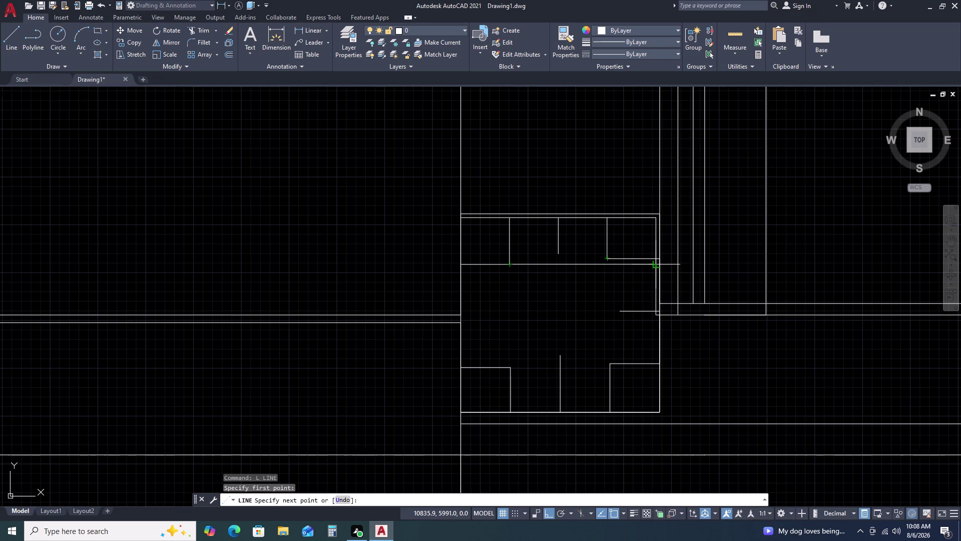
click(607, 265)
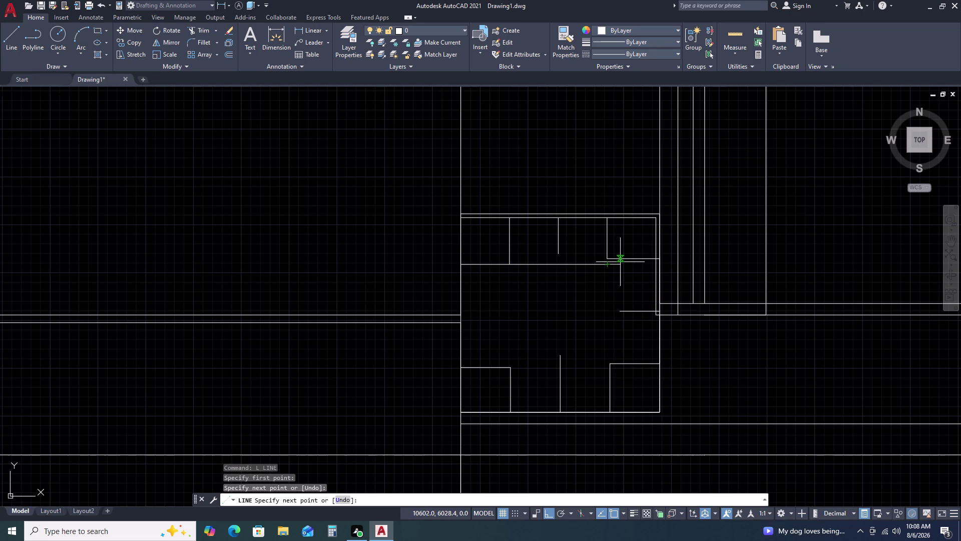
key(ctrl+z)
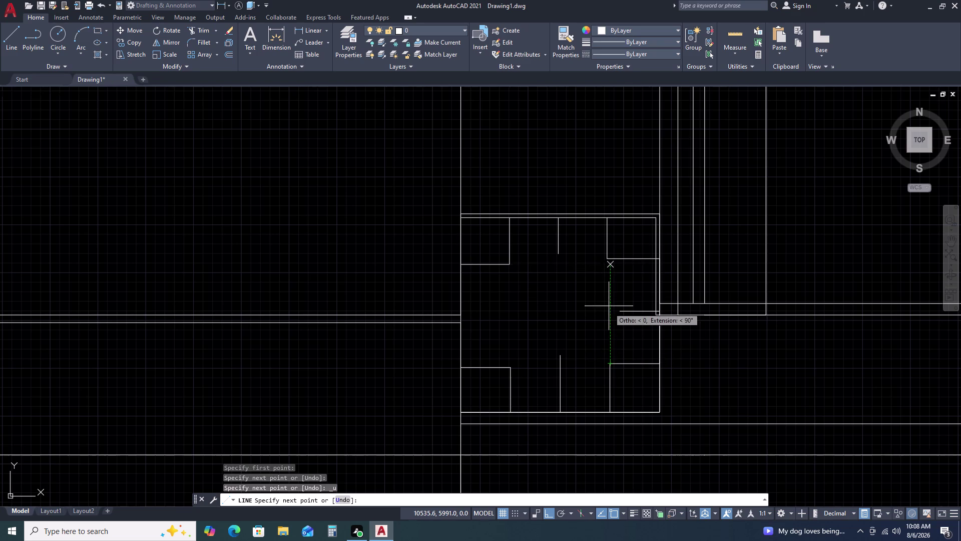
click(611, 263)
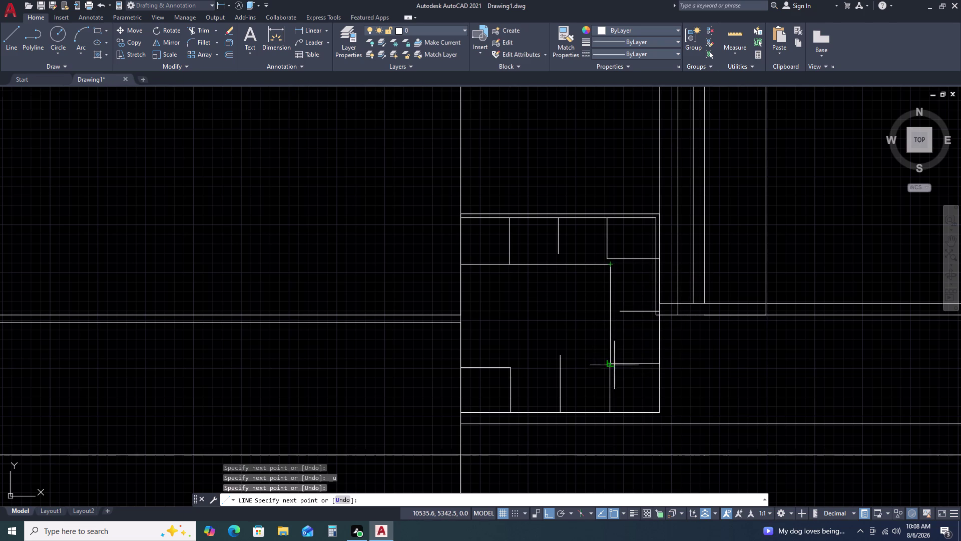
click(610, 363)
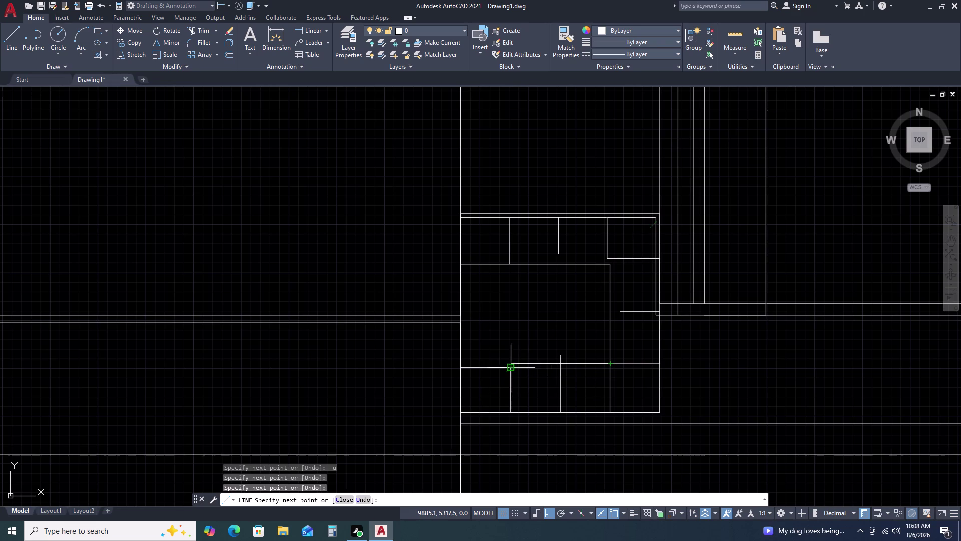
key(ctrl+z)
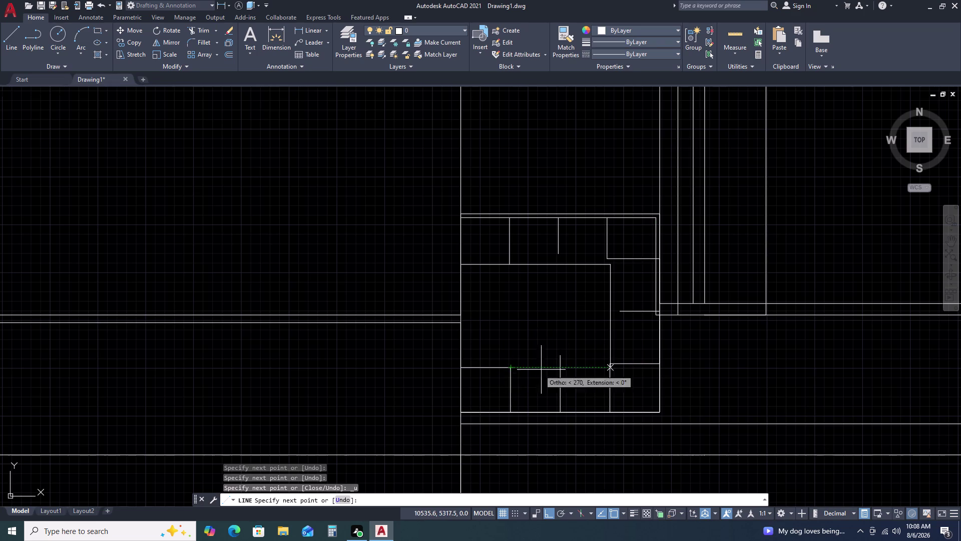
click(611, 367)
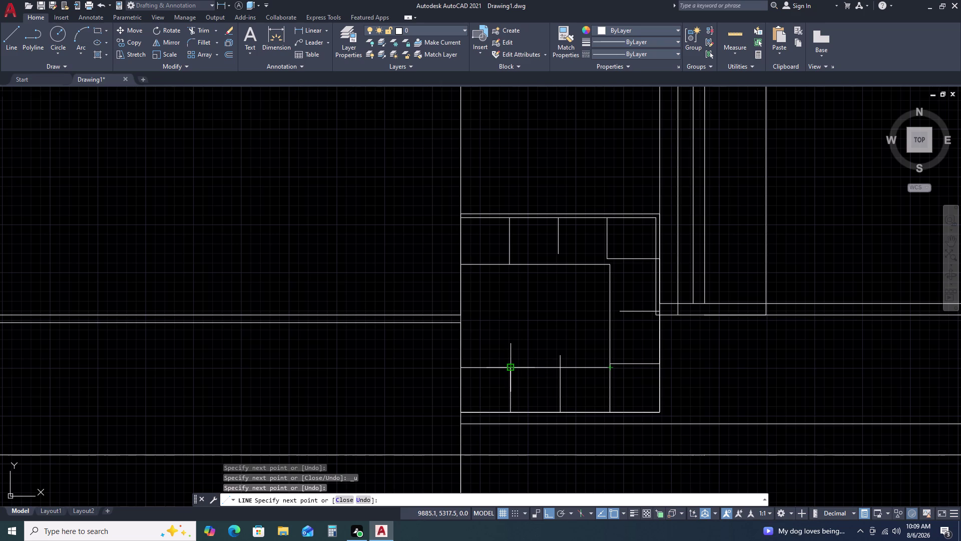
key(ctrl+z)
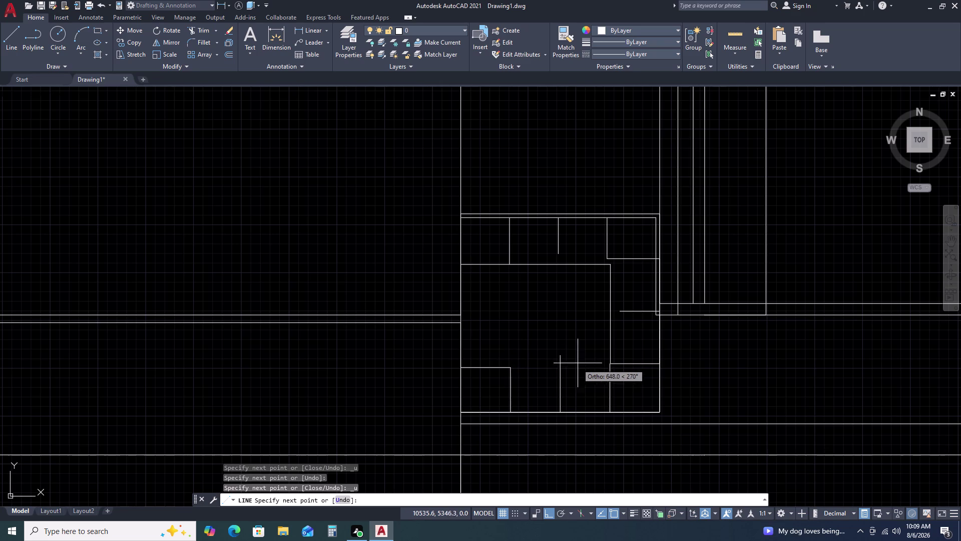
Add the bottom, left and closing top edges to complete the inner square.
click(611, 362)
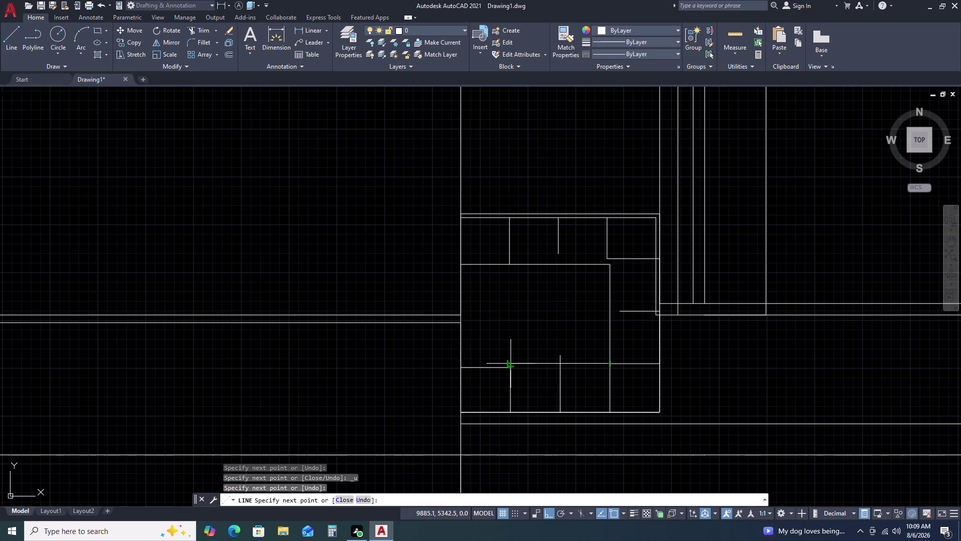
click(511, 366)
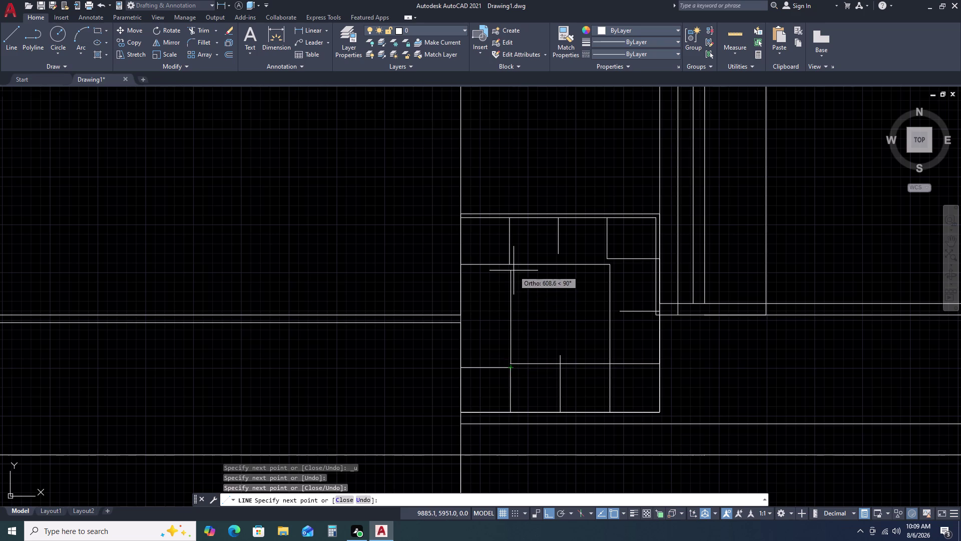
click(512, 266)
key(Escape)
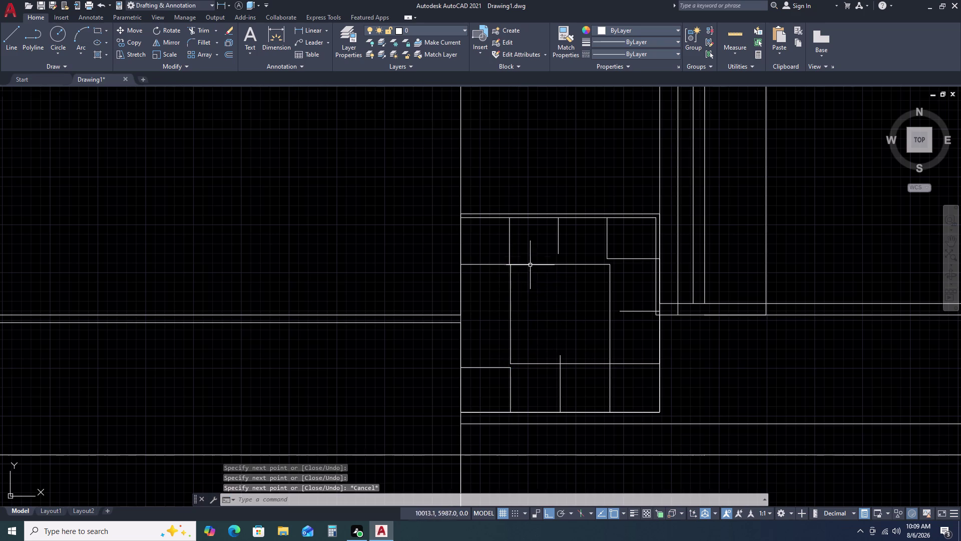
click(621, 238)
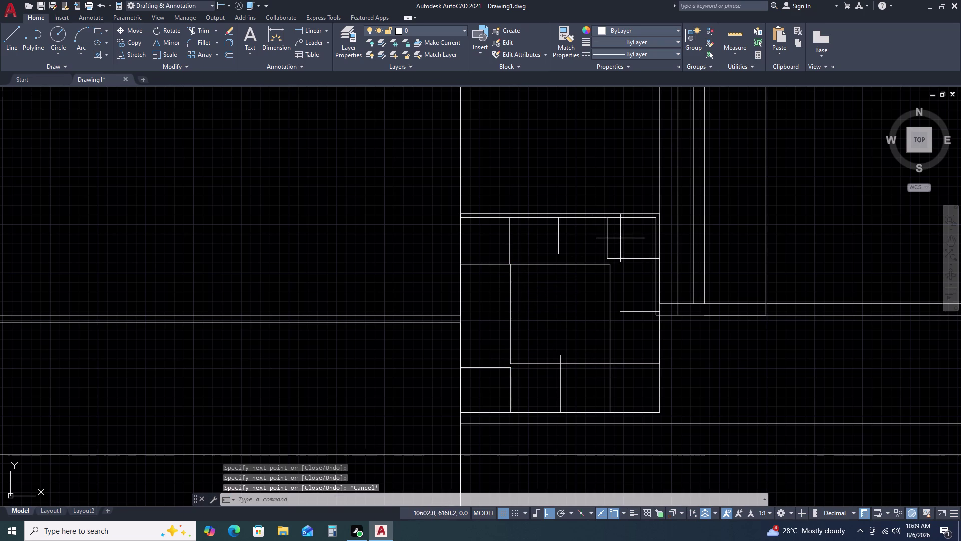
Erase the leftover lines above, below and to the right of the inner square.
click(504, 238)
click(498, 248)
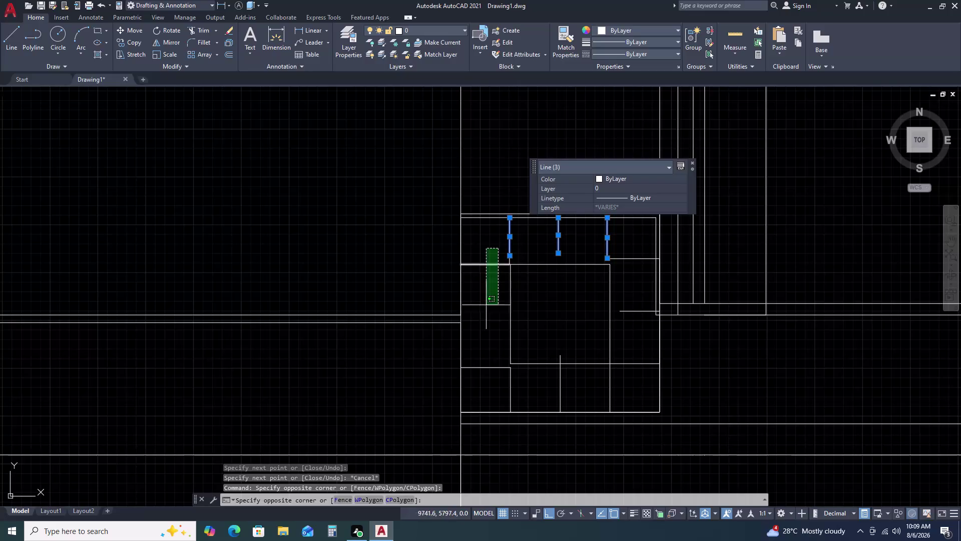
click(473, 382)
key(Delete)
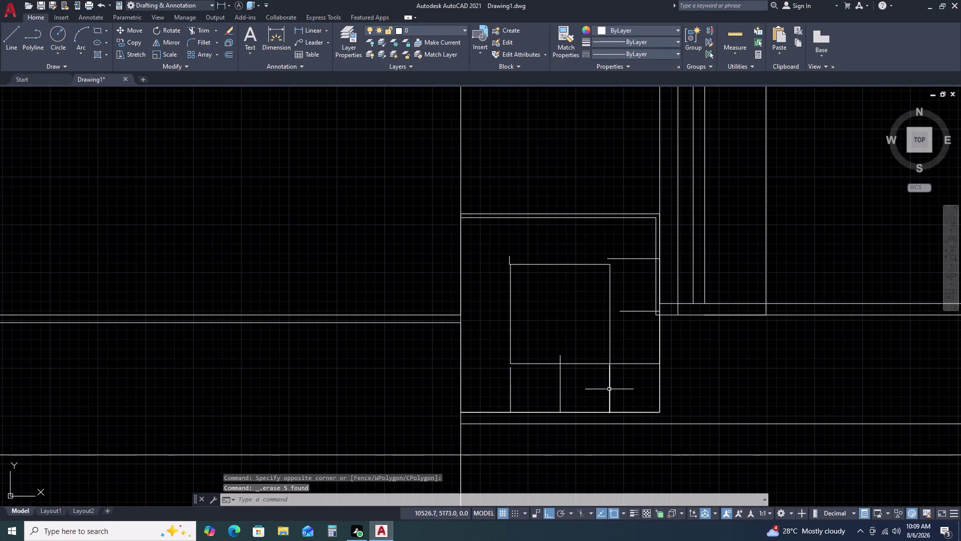
click(620, 388)
click(492, 384)
key(Delete)
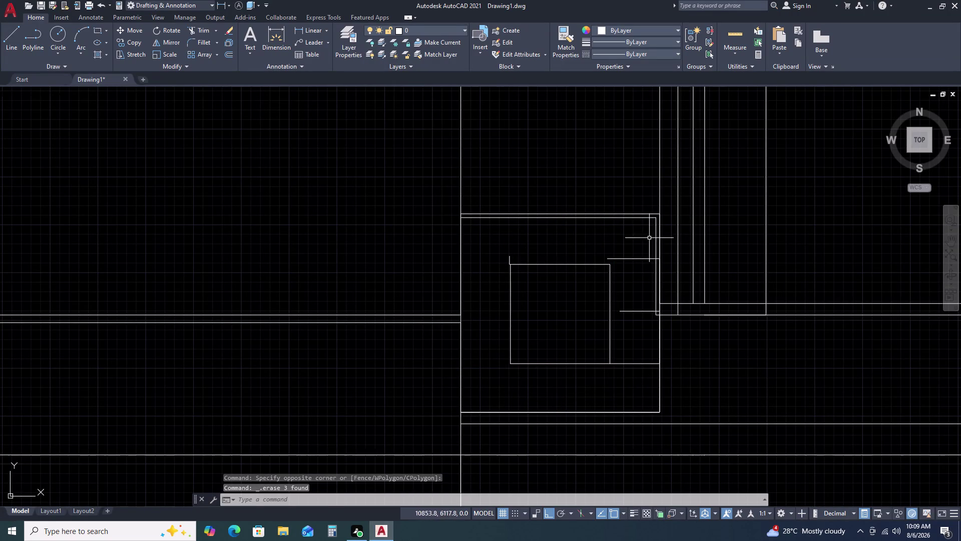
click(632, 250)
click(636, 393)
key(Delete)
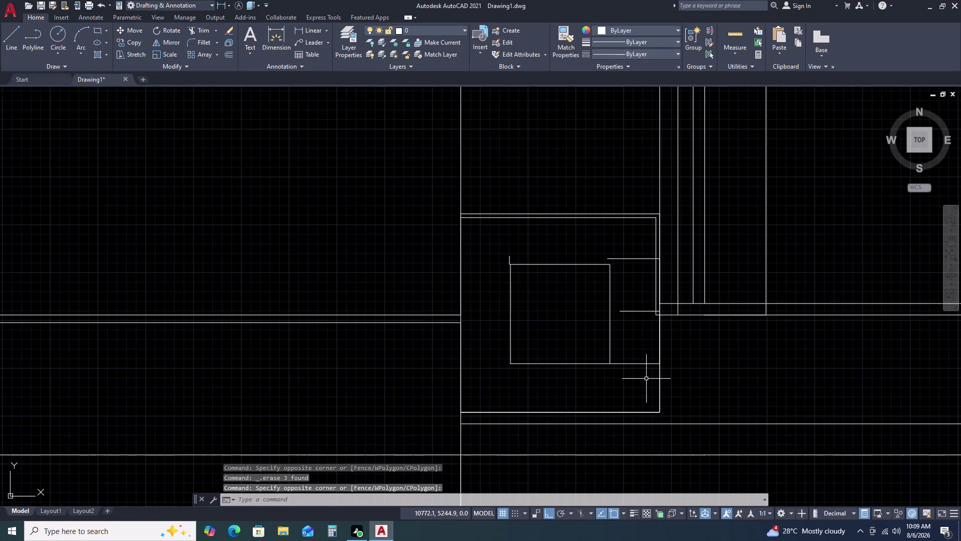
Erase the short horizontal lines, a stray line and the frame's right edge segment.
drag(643, 370, 639, 359)
click(630, 255)
key(Delete)
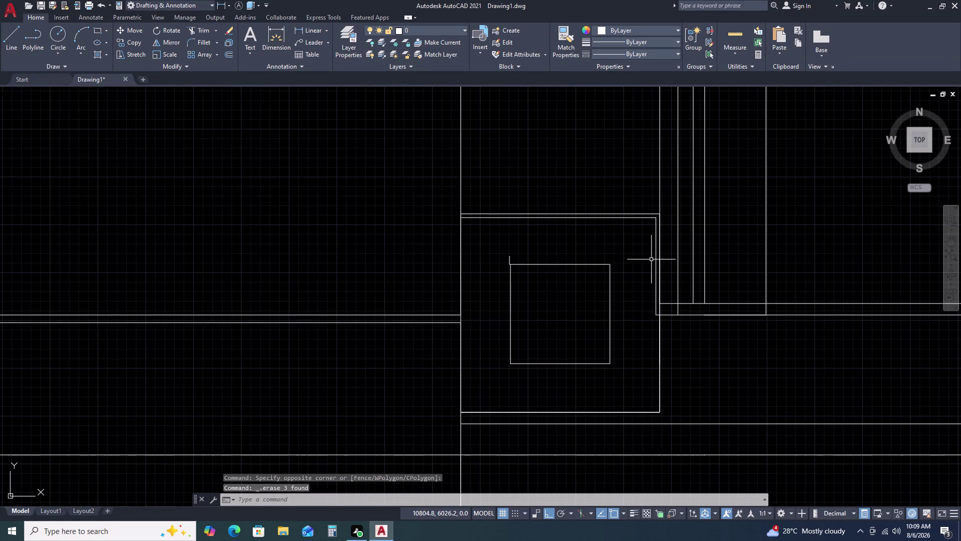
click(660, 255)
key(Delete)
click(660, 262)
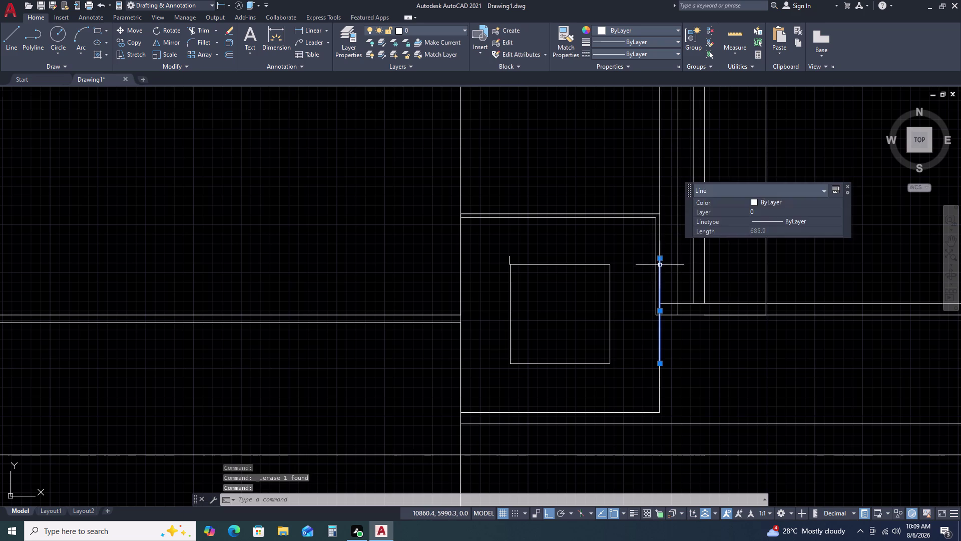
key(Delete)
Erase further stray segments, including the long bottom line of the frame.
click(659, 340)
key(Delete)
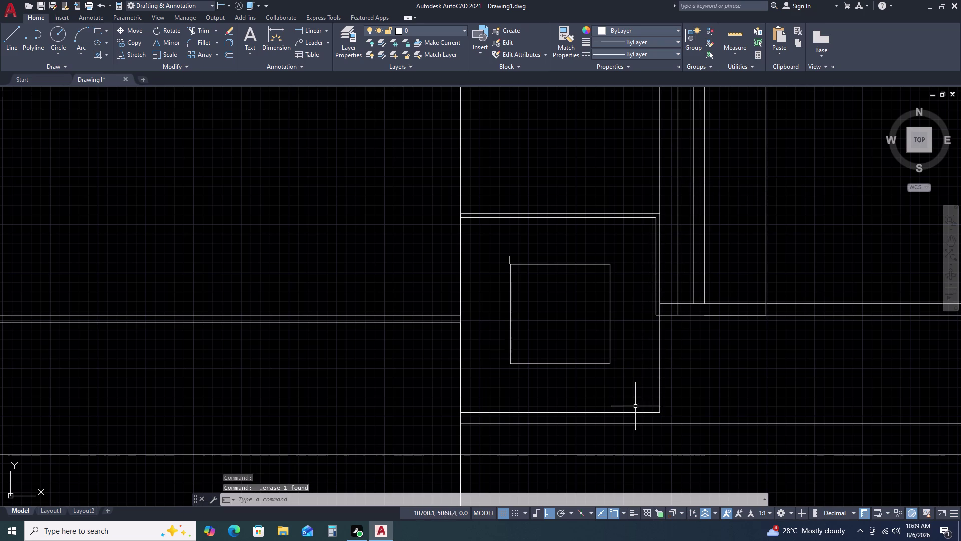
click(636, 412)
key(Delete)
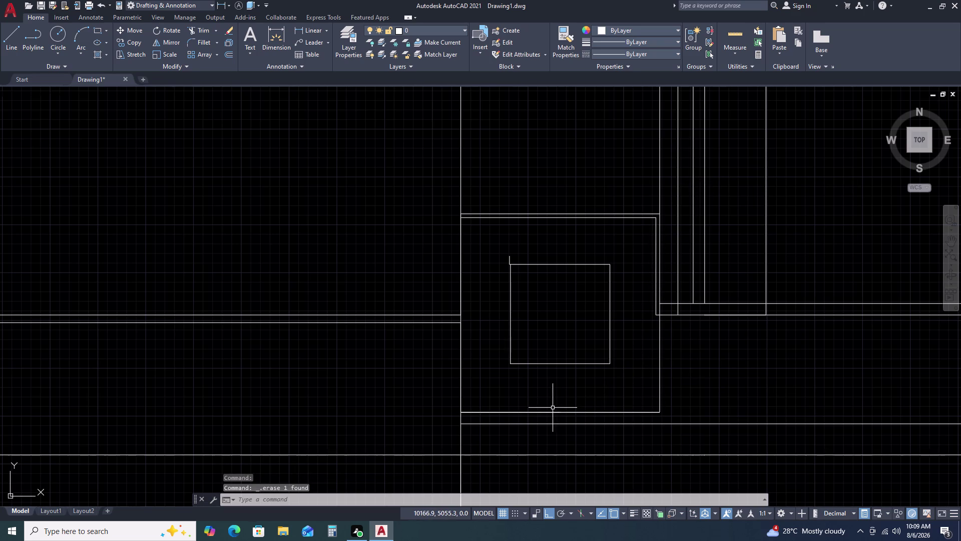
click(548, 412)
key(Delete)
click(557, 413)
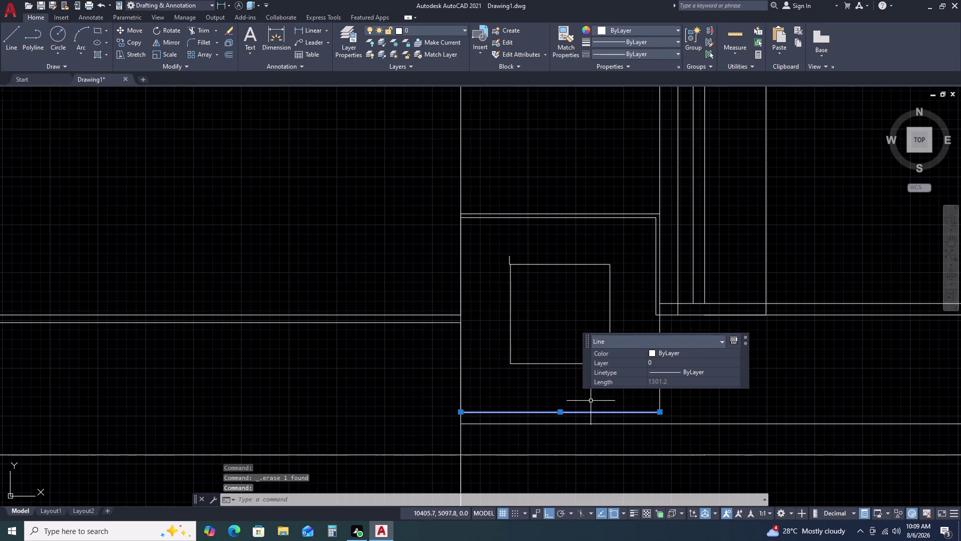
key(Delete)
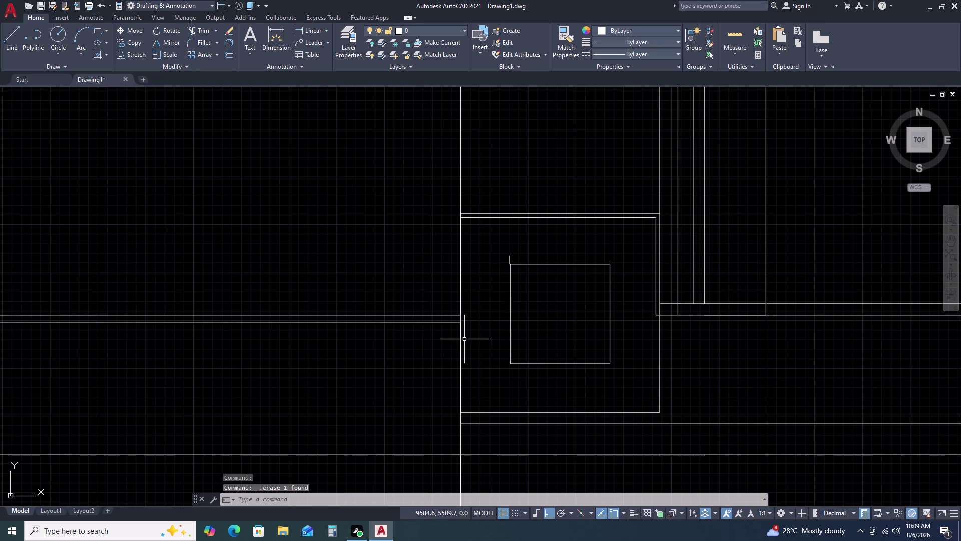
Erase the lower and upper left edge segments and a top line, then undo the last erasure.
click(457, 343)
click(464, 336)
click(461, 344)
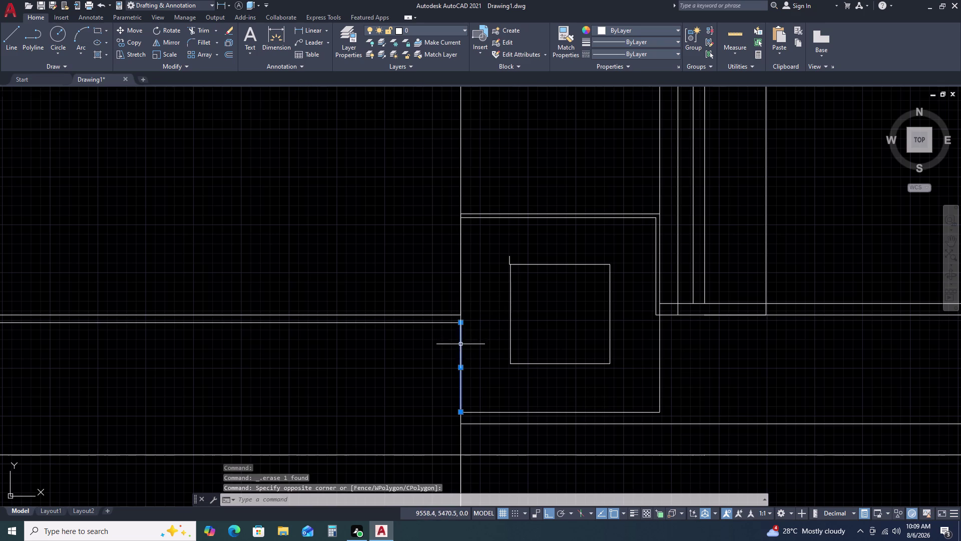
key(Delete)
click(462, 290)
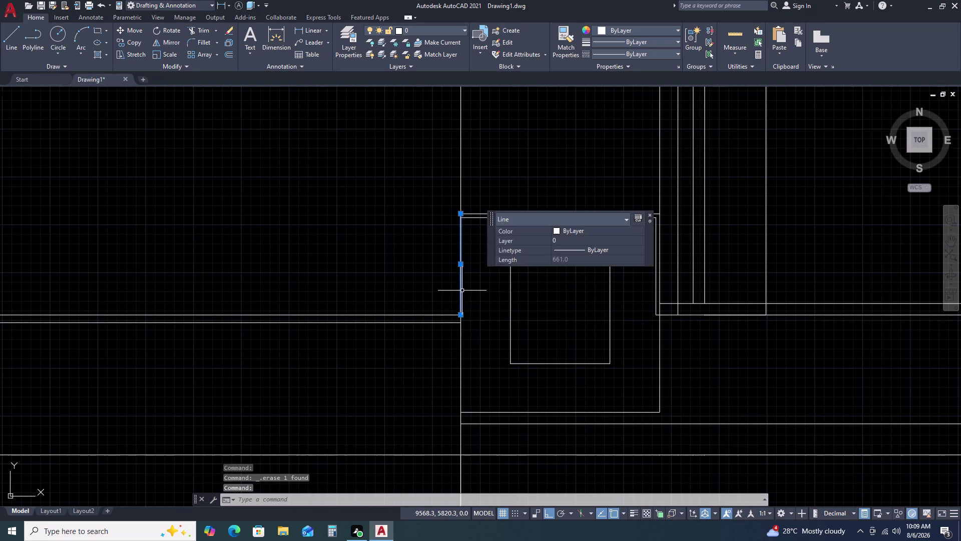
key(Delete)
click(491, 217)
key(Delete)
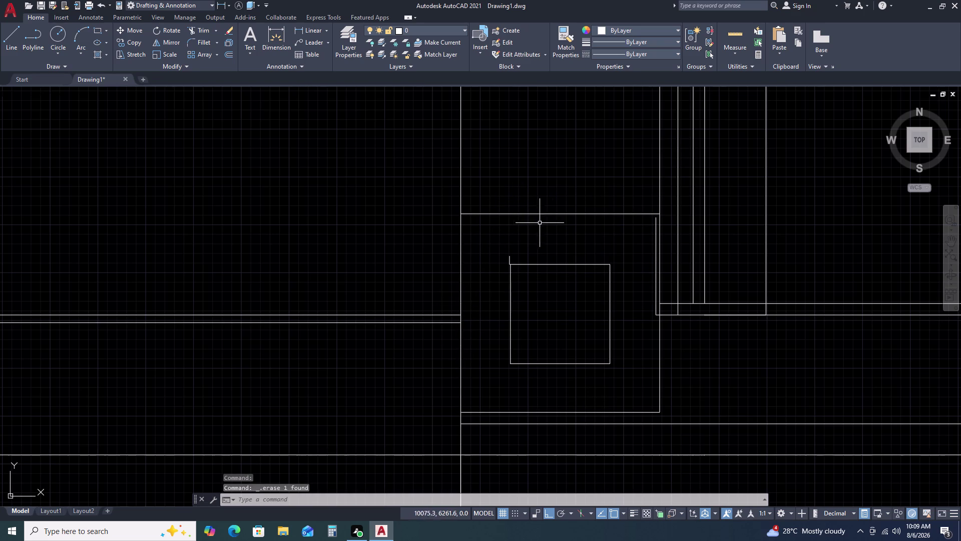
key(ctrl+z)
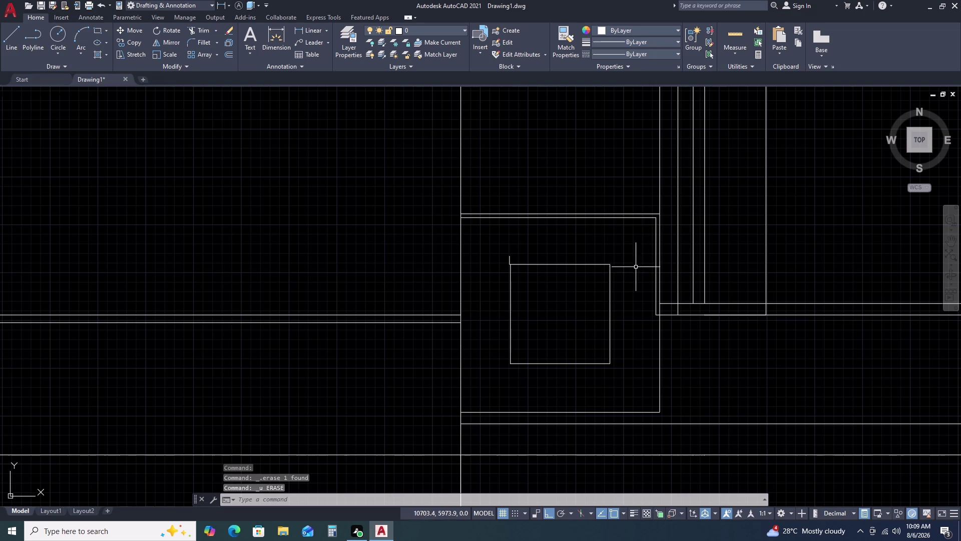
scroll(up, 3)
click(553, 251)
Erase the short stub line at the inner square's corner.
click(491, 267)
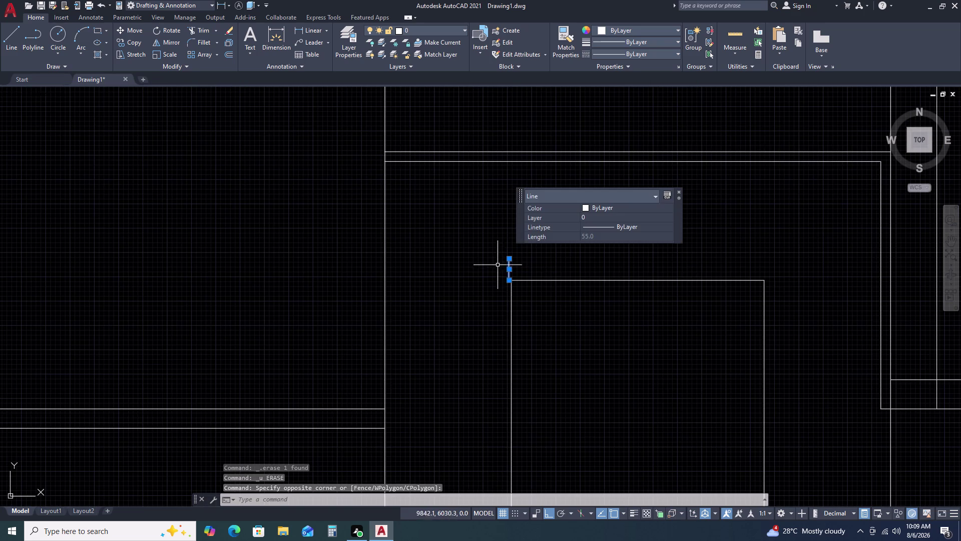
key(Delete)
scroll(down, 3)
scroll(up, 3)
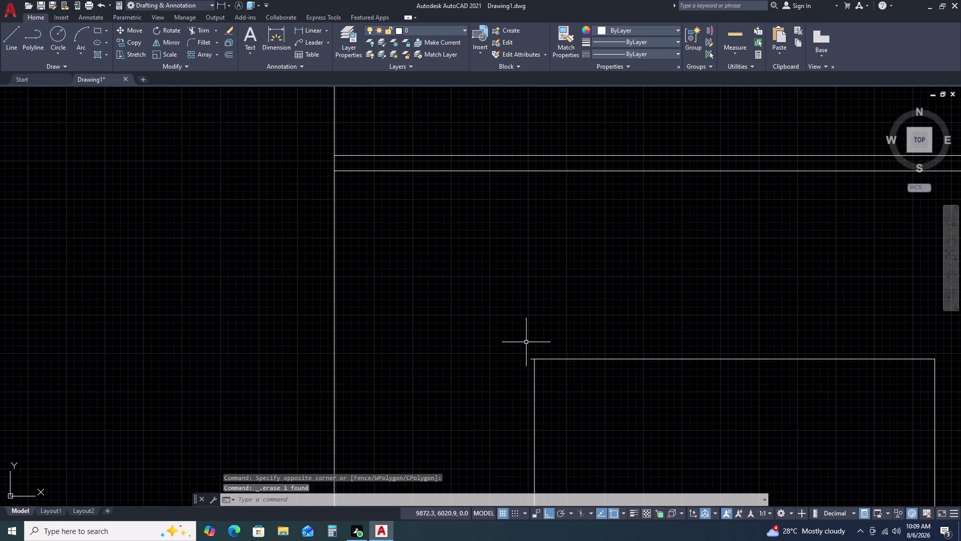
Move the inner square's left edge from its top end to the square's corner.
middle_drag(530, 349, 568, 195)
click(582, 271)
click(558, 276)
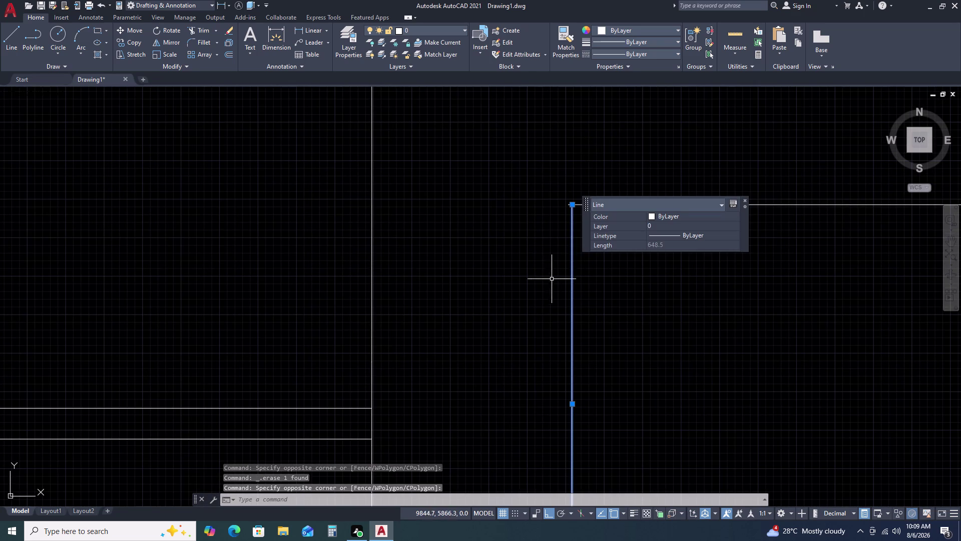
text(M)
key(space)
scroll(up, 3)
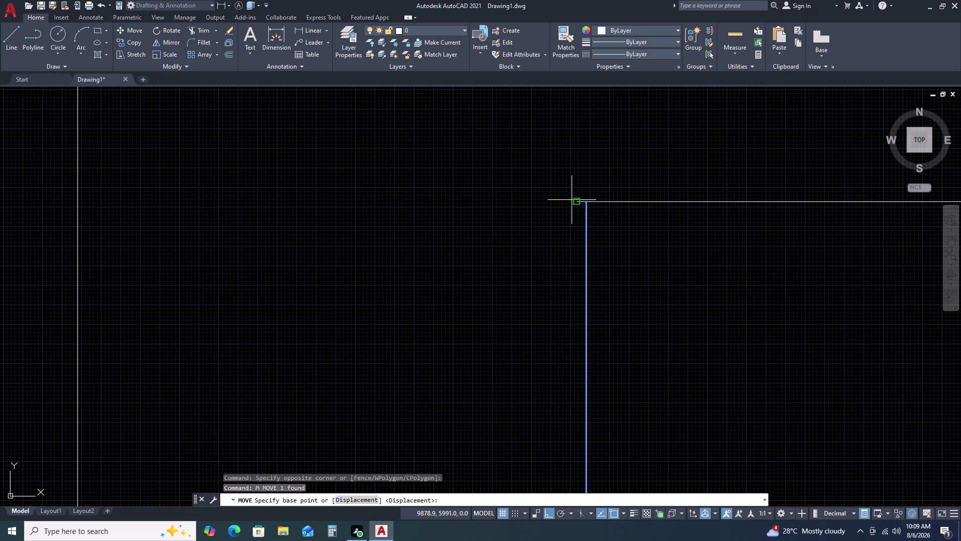
click(587, 200)
scroll(down, 3)
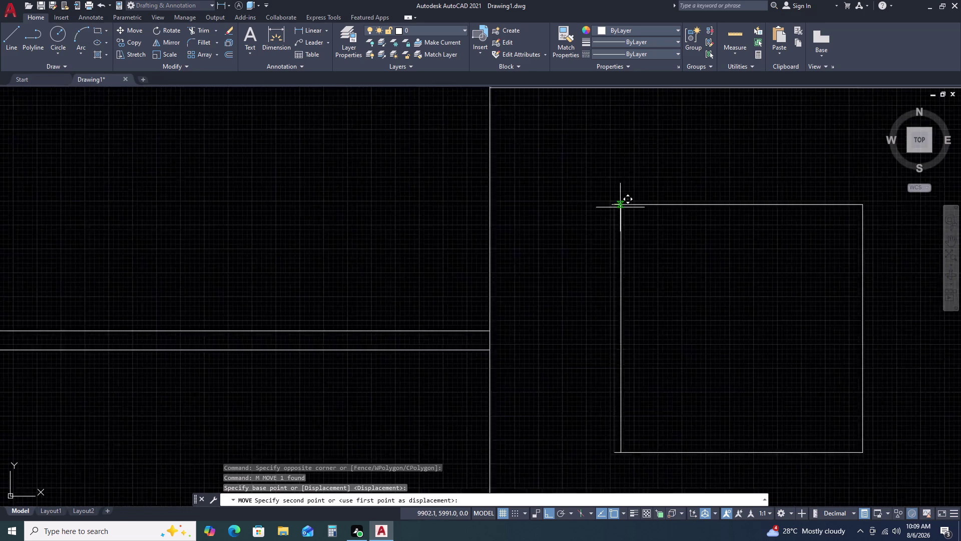
scroll(up, 3)
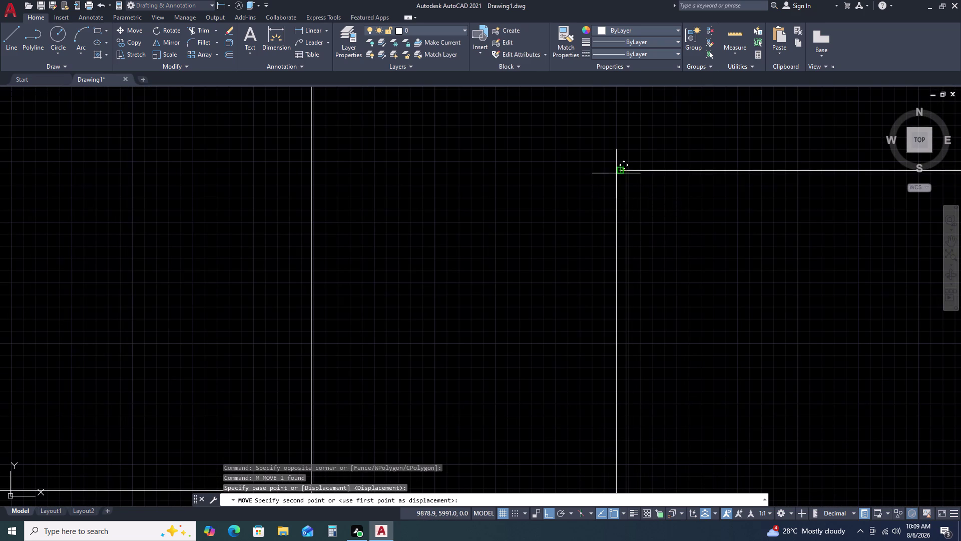
double_click(618, 171)
scroll(down, 3)
scroll(up, 3)
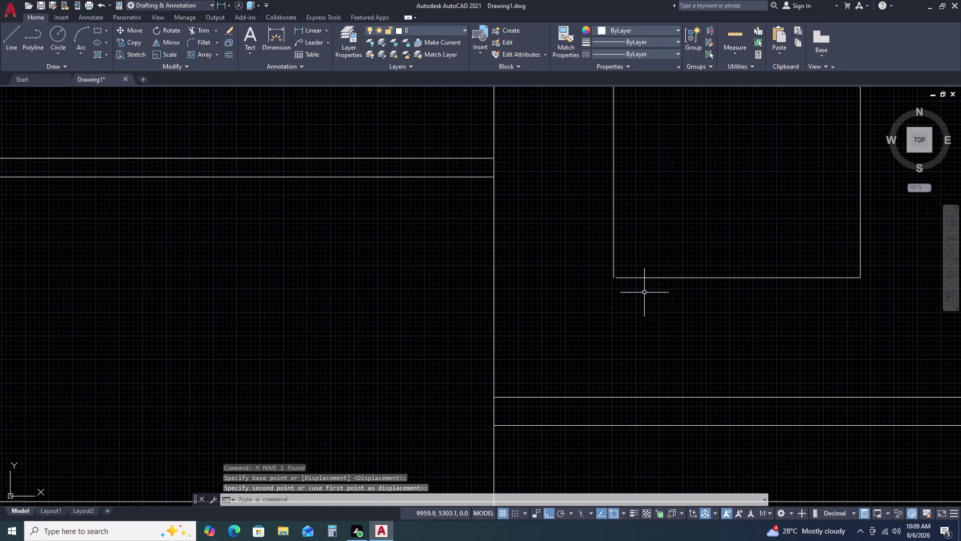
Begin a fillet starting from the bottom edge, then cancel it unfinished.
text(F)
key(space)
click(643, 276)
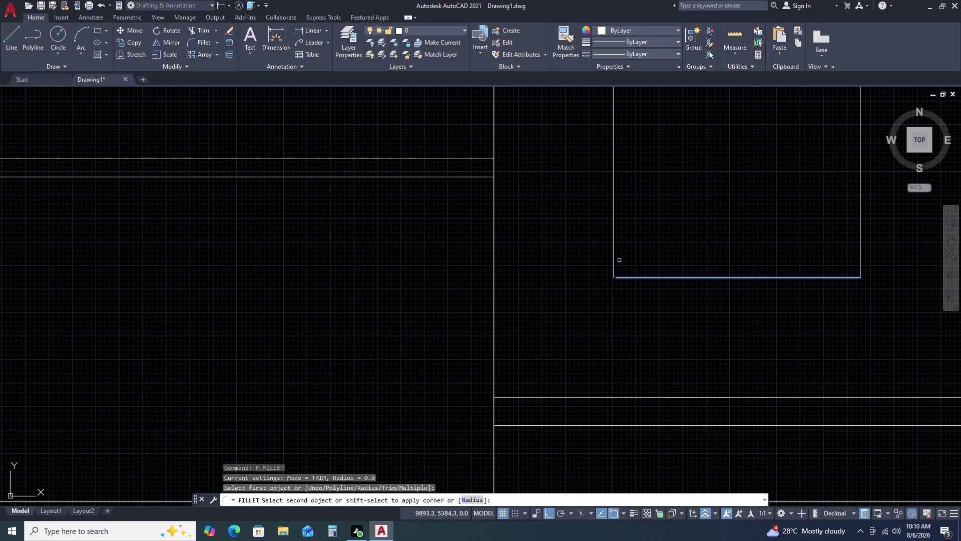
click(614, 257)
scroll(up, 3)
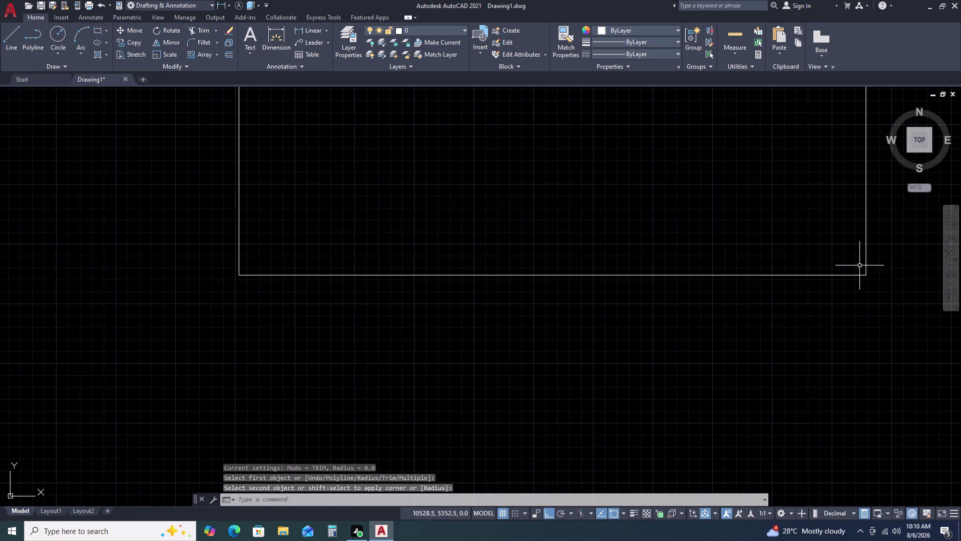
scroll(up, 3)
scroll(up, 3)
scroll(up, 3)
scroll(down, 3)
key(Escape)
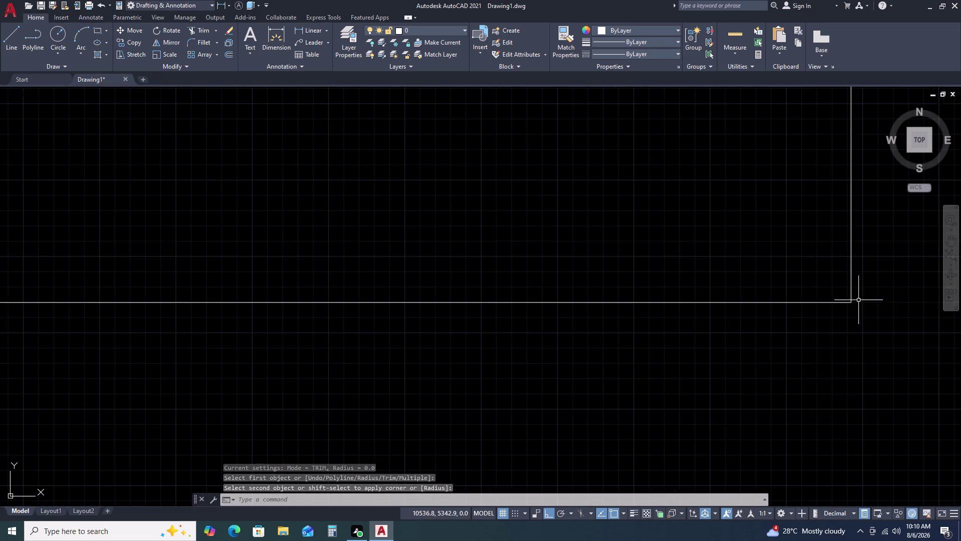
Pan over to the small square panel and begin a selection box around it.
scroll(down, 3)
scroll(down, 3)
middle_drag(834, 303, 729, 302)
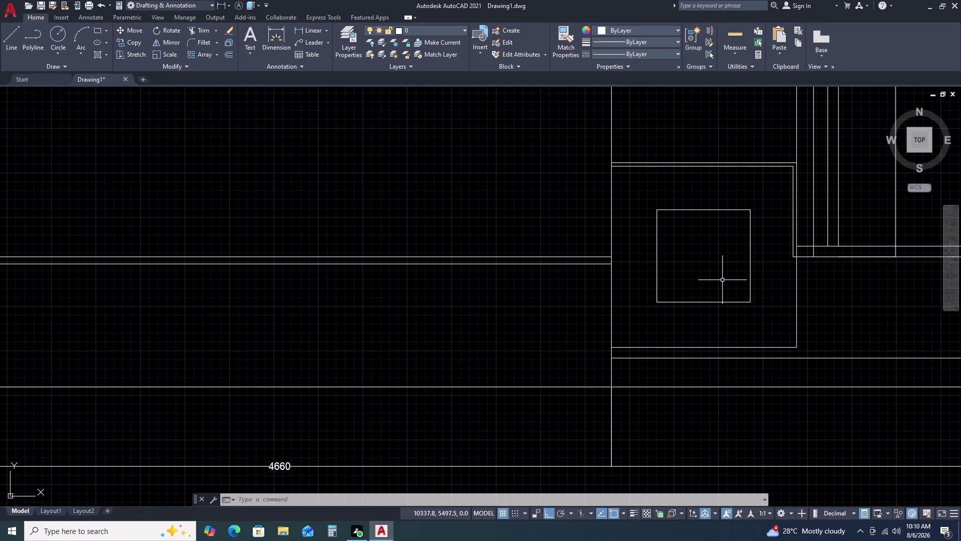
click(757, 204)
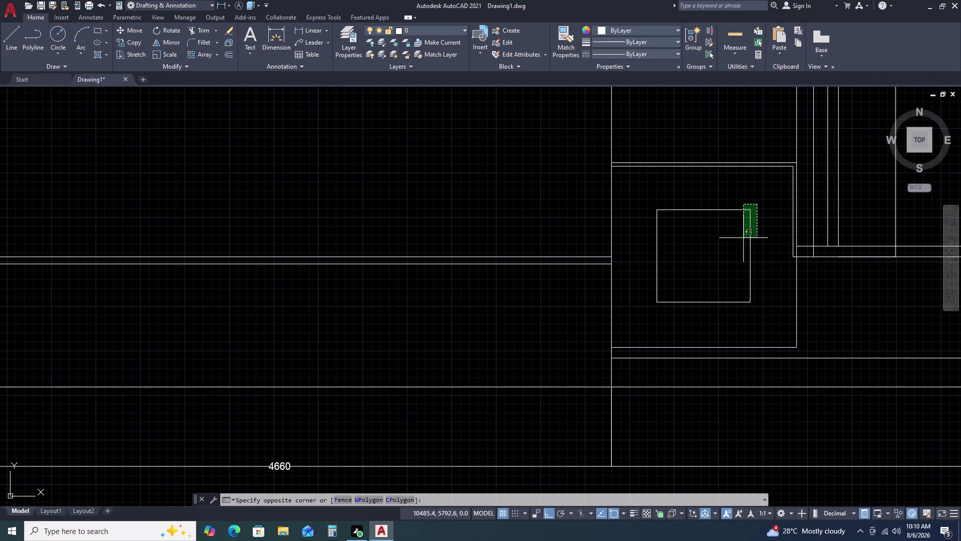
Join the square's four selected lines into one closed polyline with JOIN.
click(637, 308)
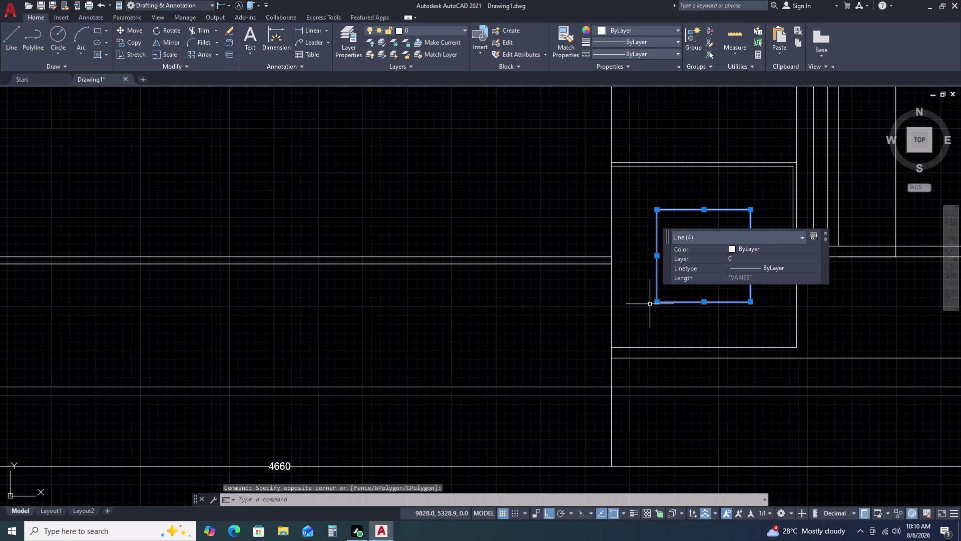
key(j)
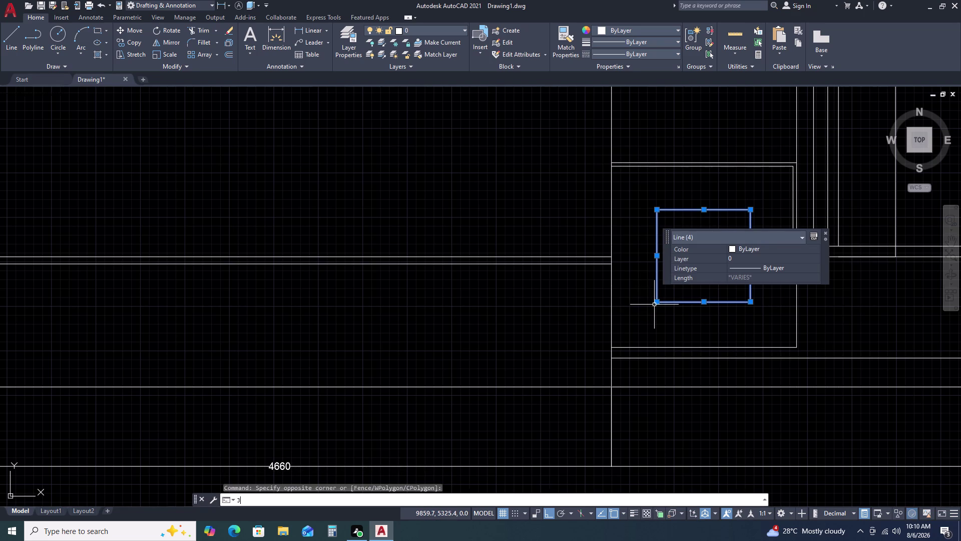
key(Return)
double_click(660, 296)
click(657, 299)
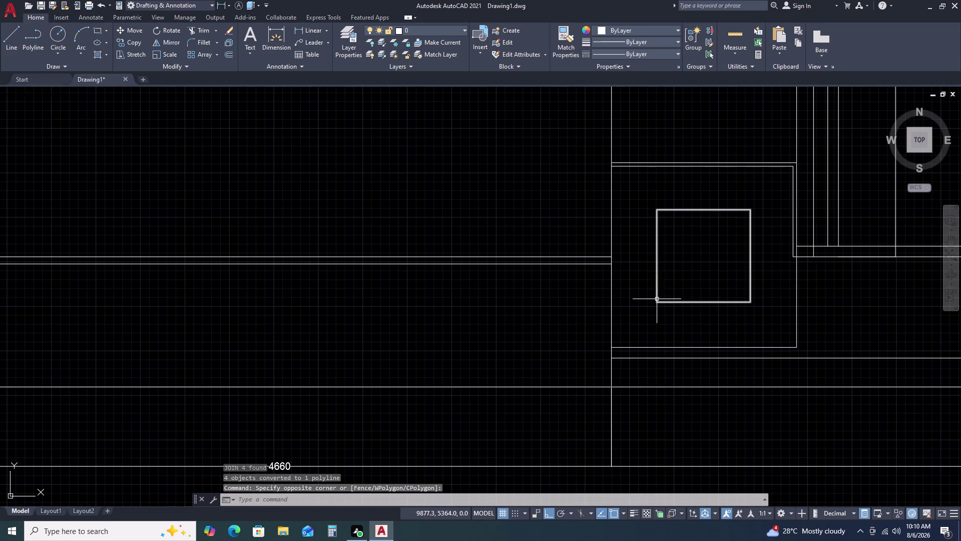
click(656, 280)
Try an offset with the default distance, then cancel it.
text(O)
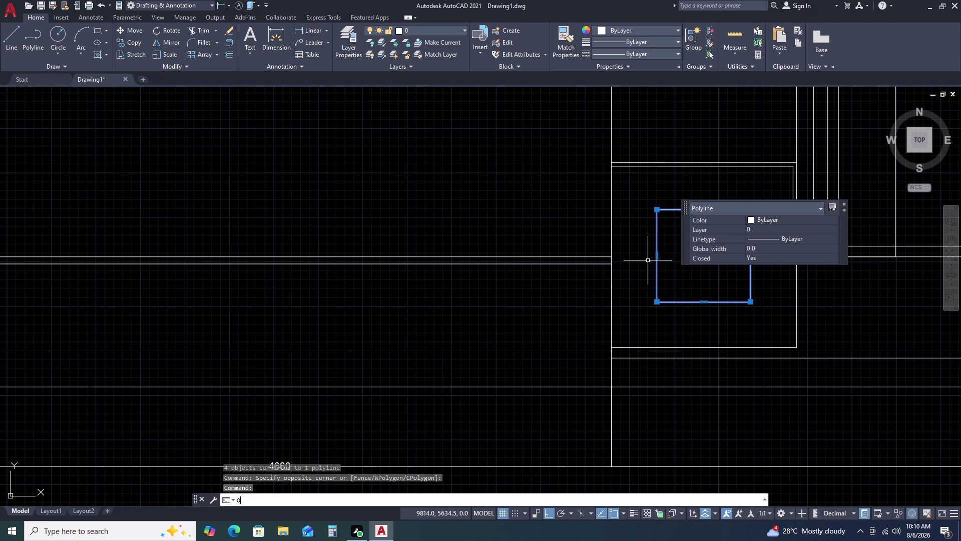
key(space)
key(Down)
key(Clear)
key(Return)
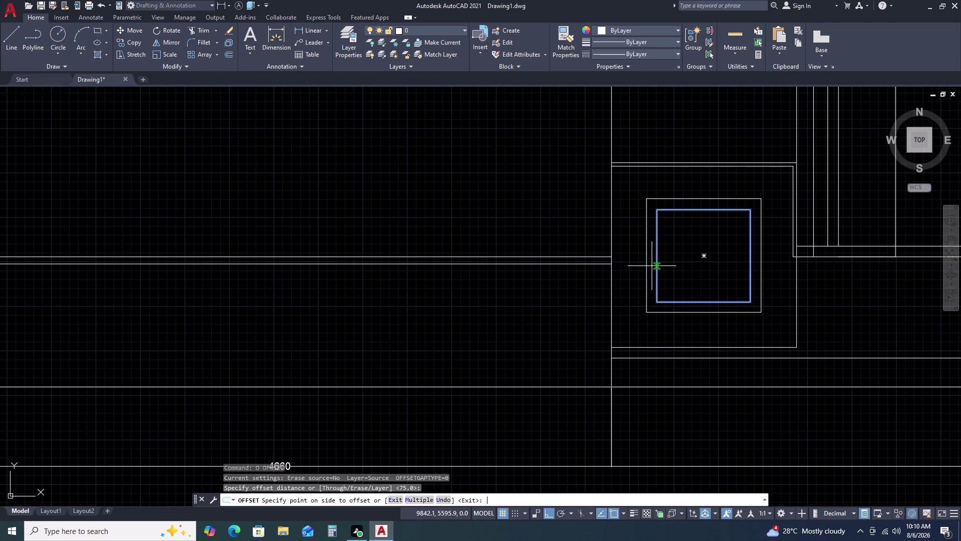
key(Escape)
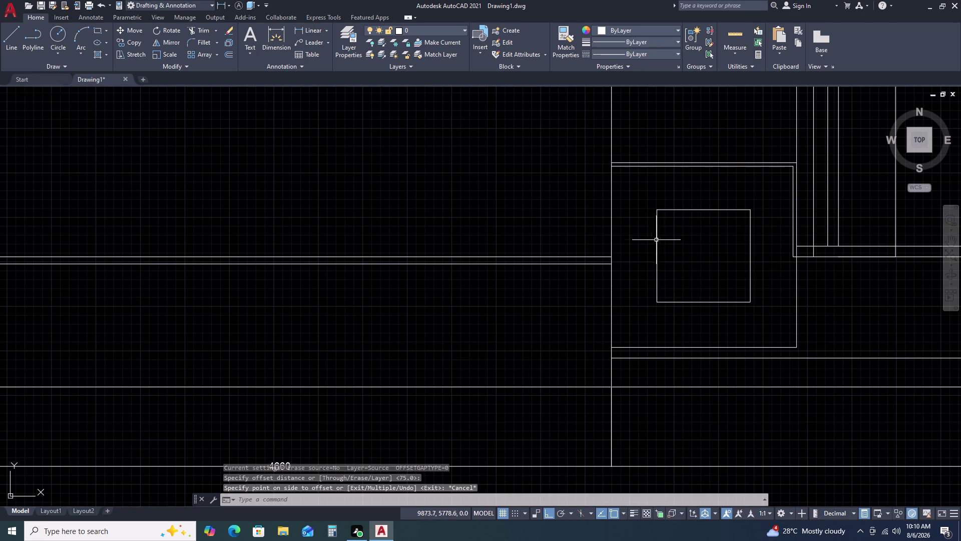
click(664, 231)
click(655, 245)
Offset the square polyline by 25 to create a parallel outline.
text(O)
key(space)
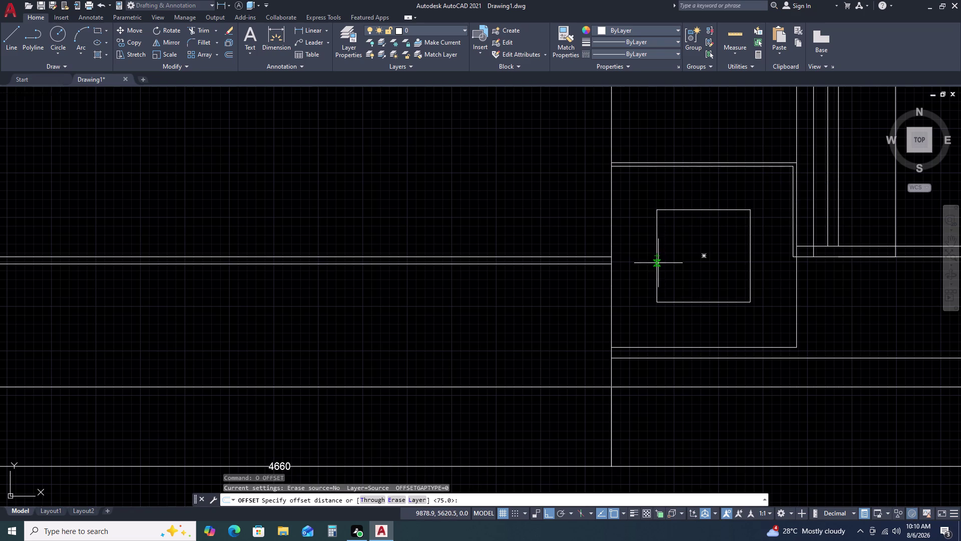
key(2)
text(65)
key(BackSpace)
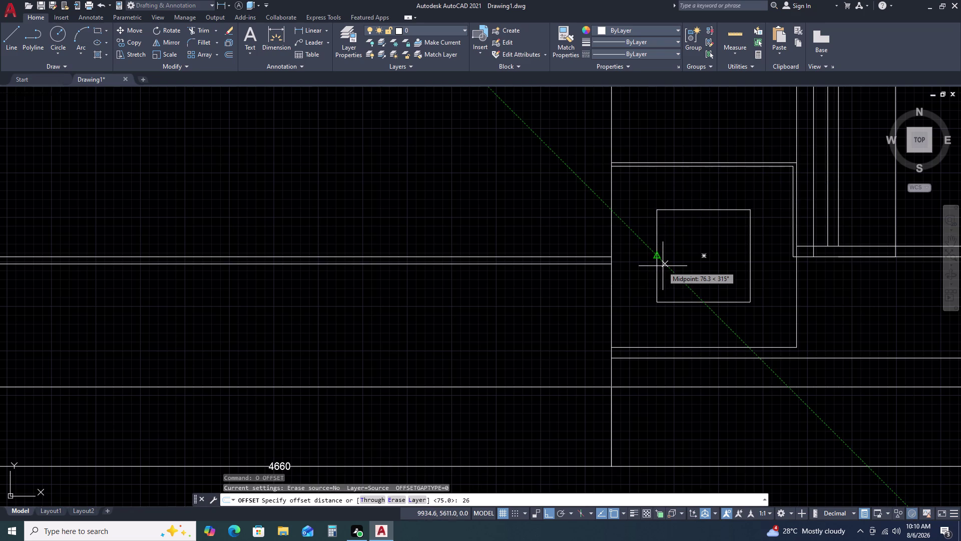
key(BackSpace)
key(5)
key(space)
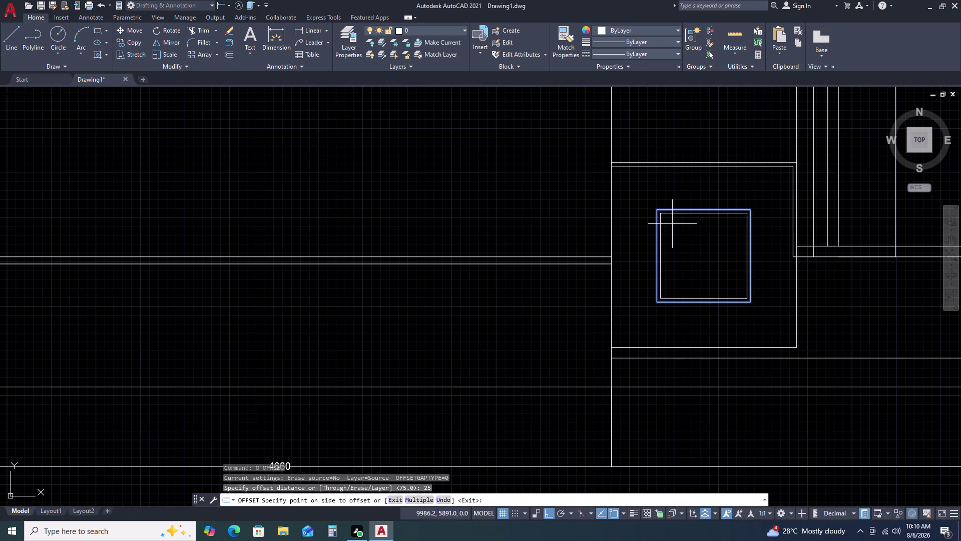
click(673, 200)
key(Escape)
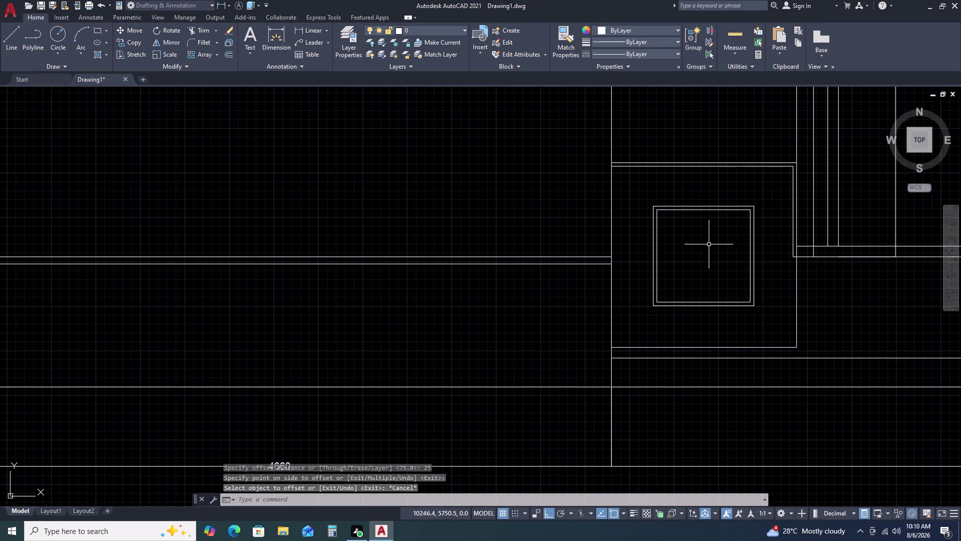
middle_drag(707, 229, 697, 244)
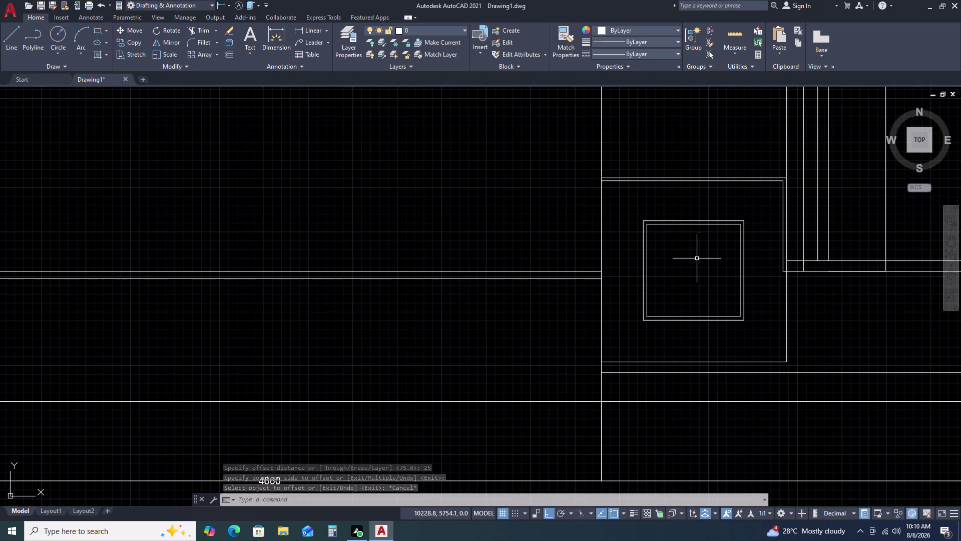
Browse the Arc and Circle methods, choose 2-Point, then cancel.
click(80, 57)
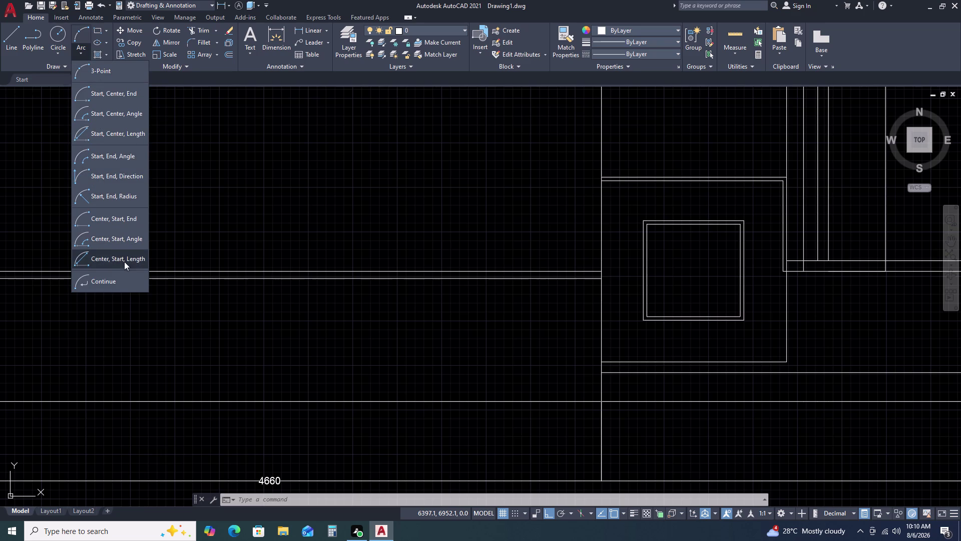
click(60, 59)
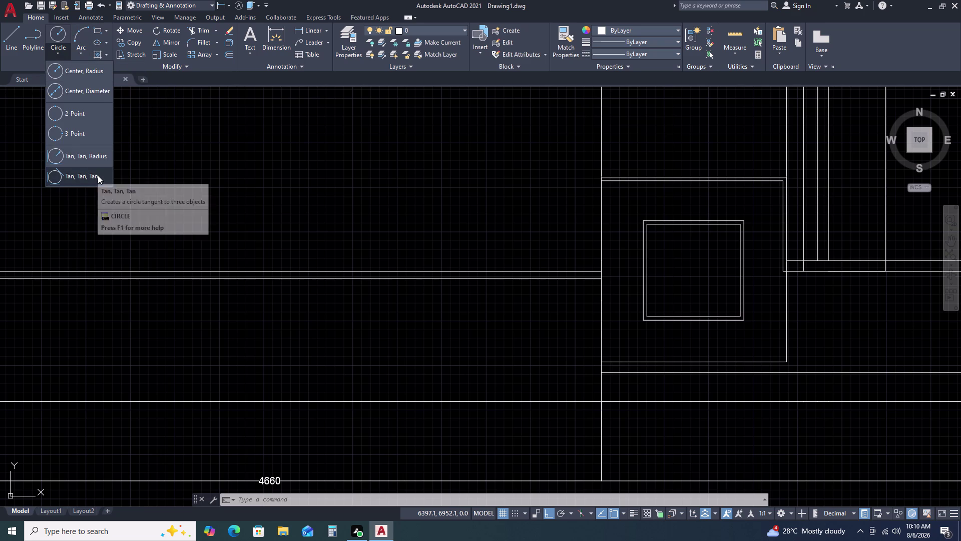
click(80, 115)
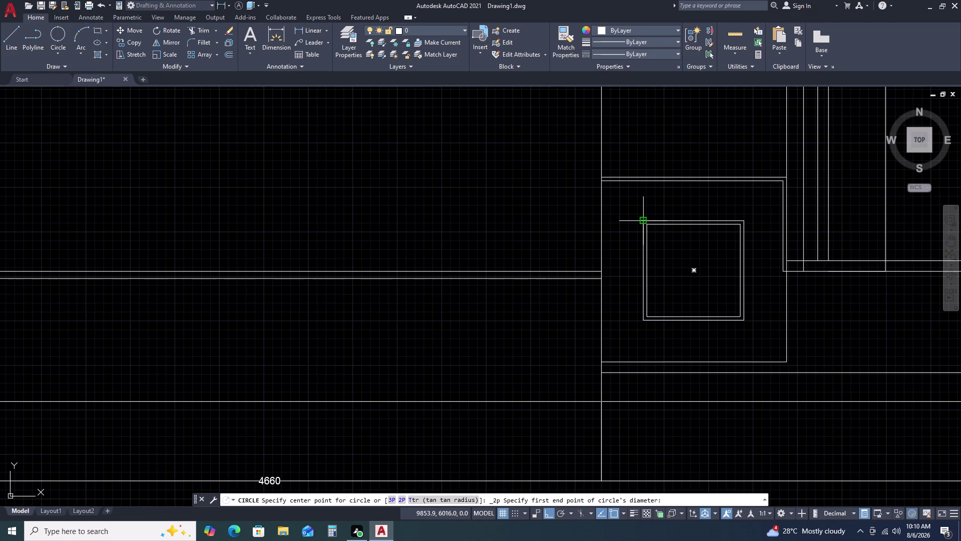
key(Escape)
Delete the offset outline and draw a 2-point circle on the square's top-left corner.
click(645, 220)
key(Delete)
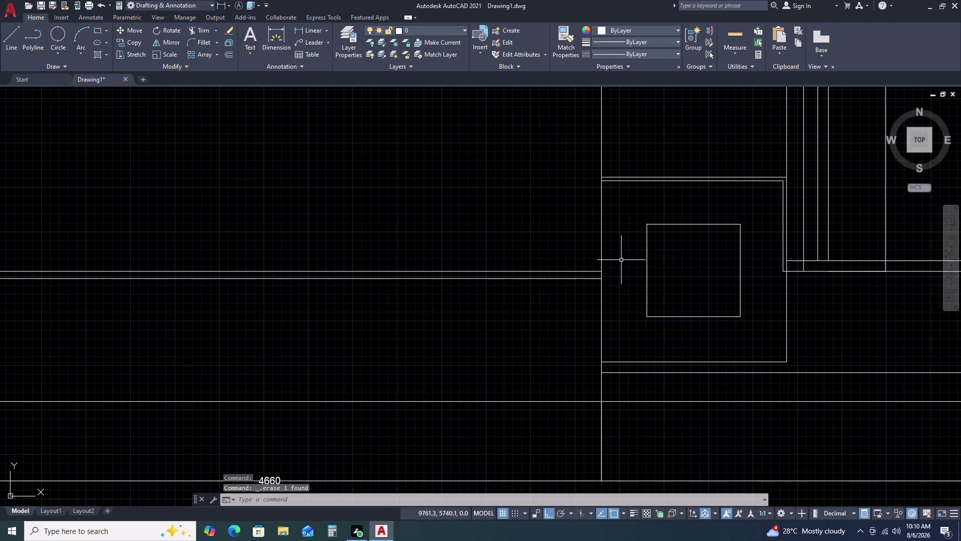
click(57, 45)
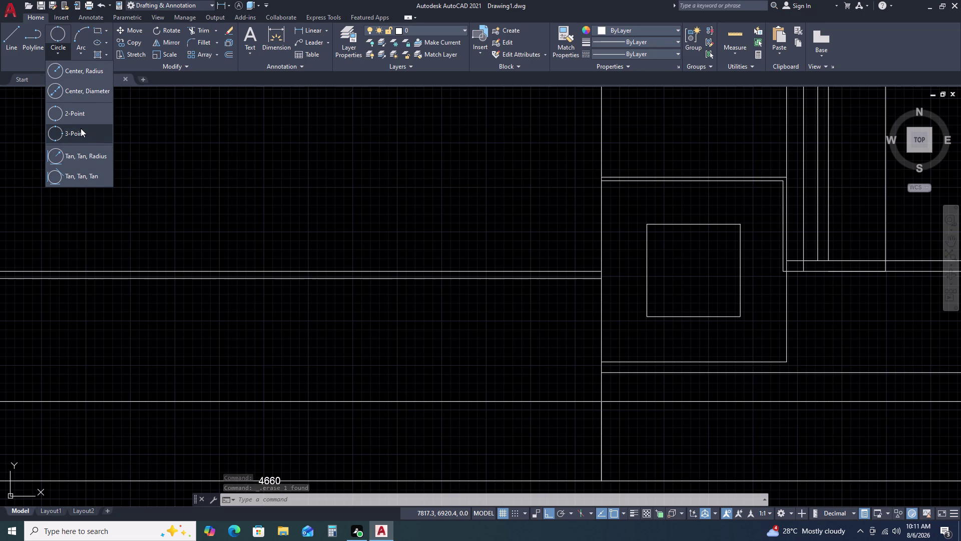
click(83, 111)
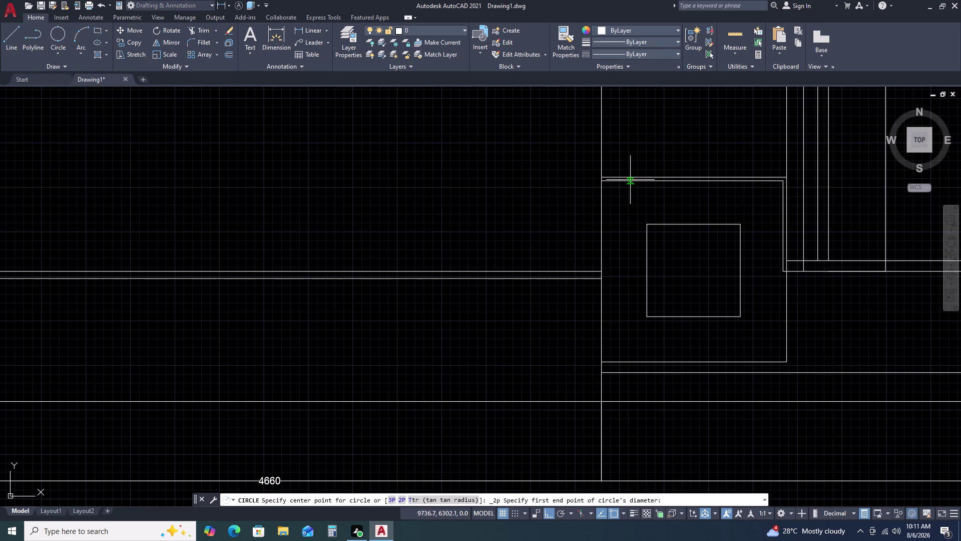
click(661, 223)
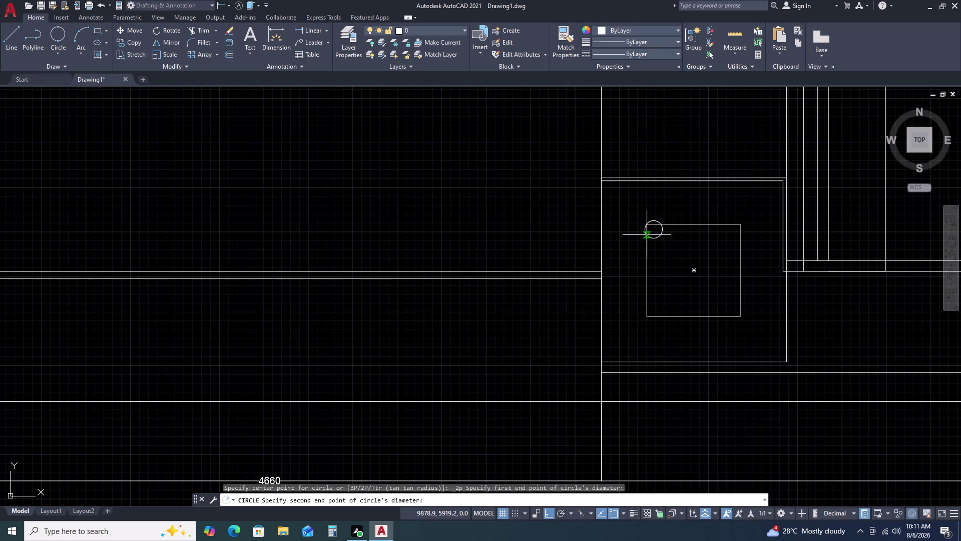
click(646, 236)
Draw a second circle near the top-right corner, then delete it.
key(space)
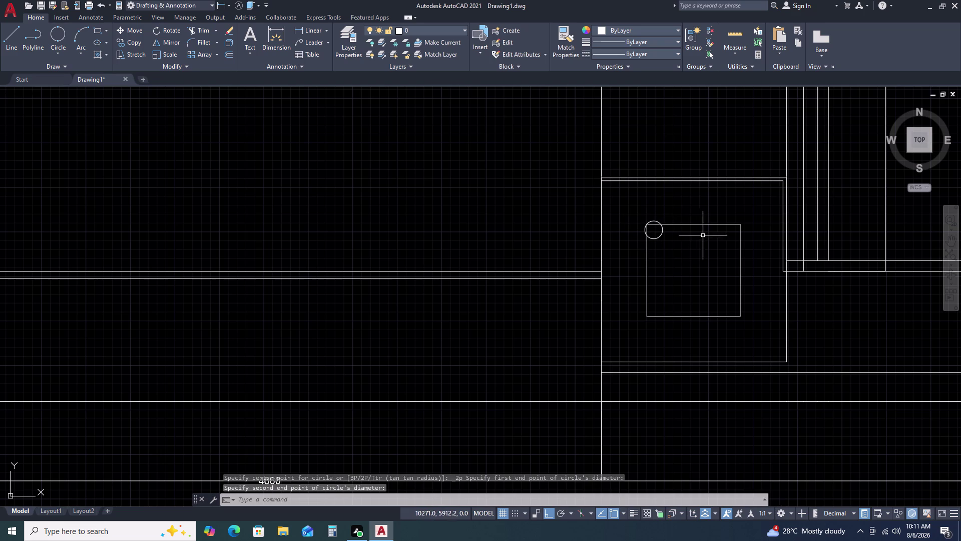
click(727, 225)
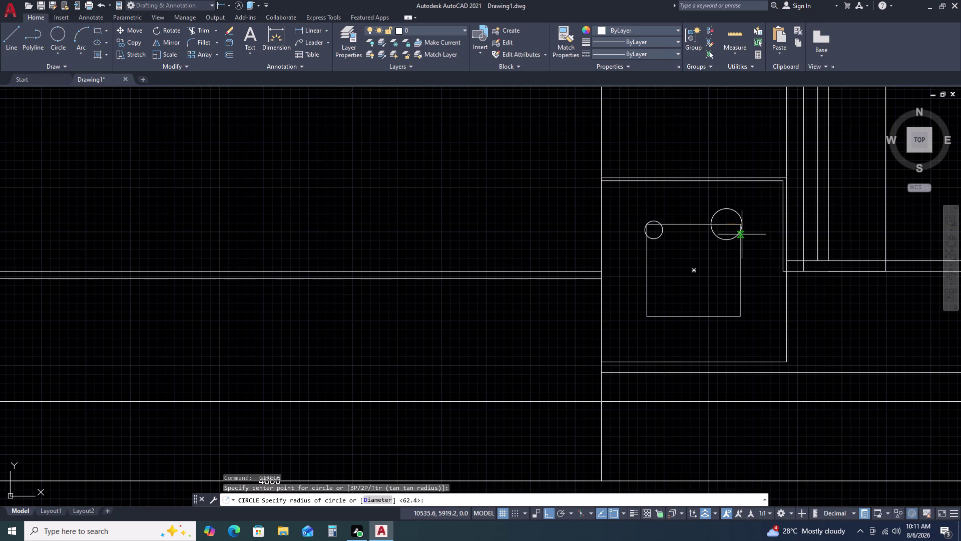
key(space)
click(731, 230)
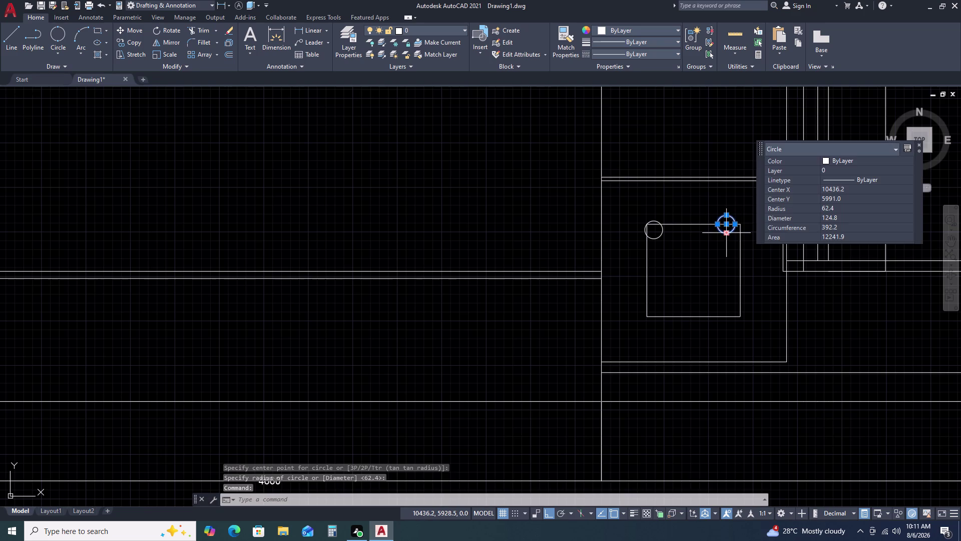
key(Delete)
key(space)
Draw a 2-point circle on the square's top-right corner.
scroll(up, 3)
key(Escape)
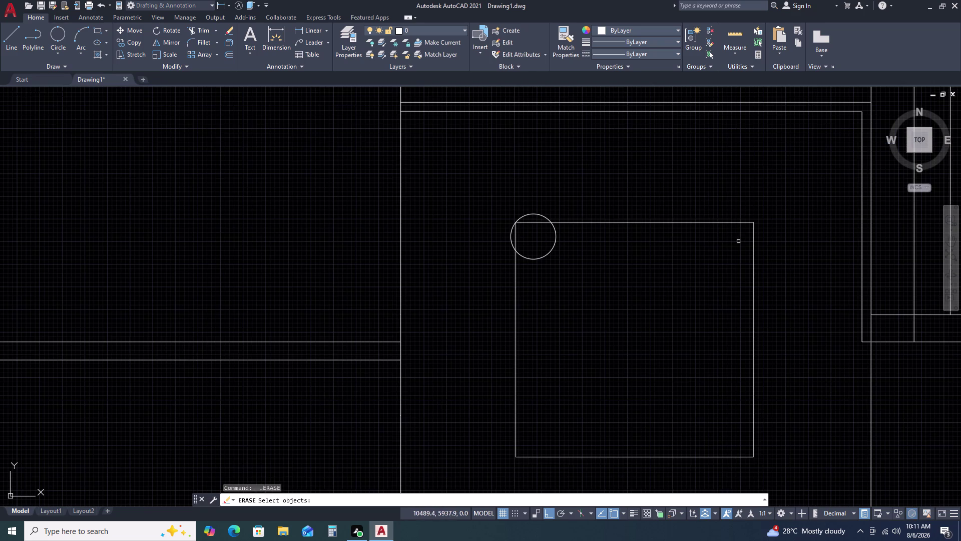
click(84, 53)
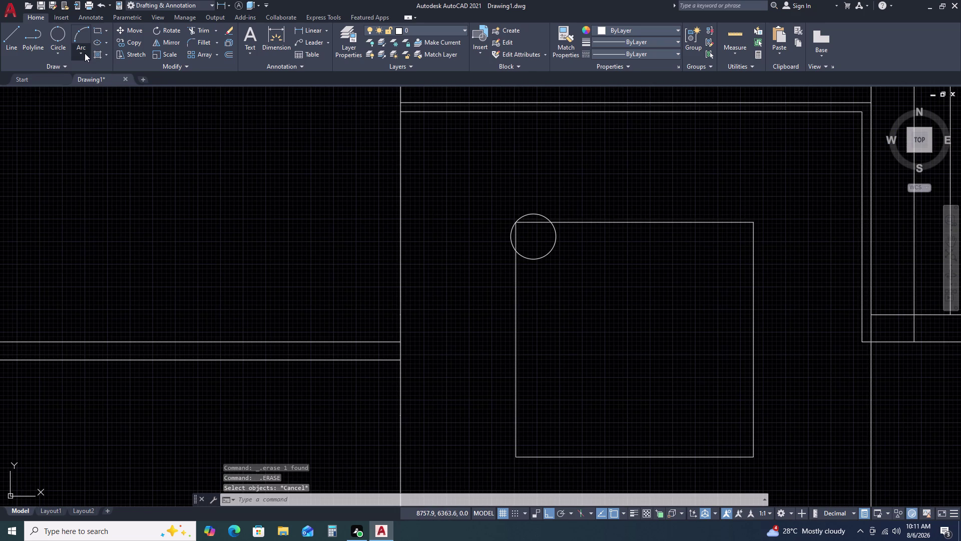
click(56, 49)
click(54, 38)
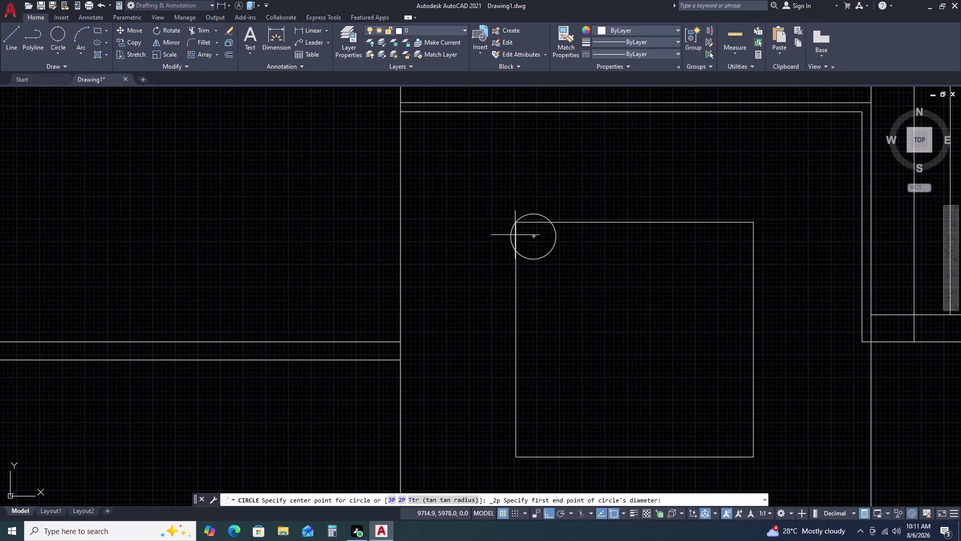
click(718, 223)
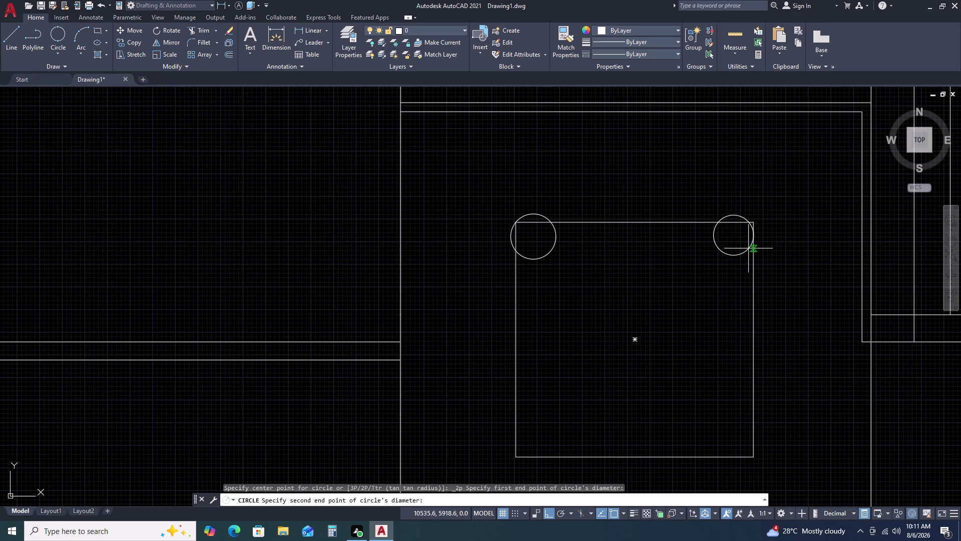
click(754, 245)
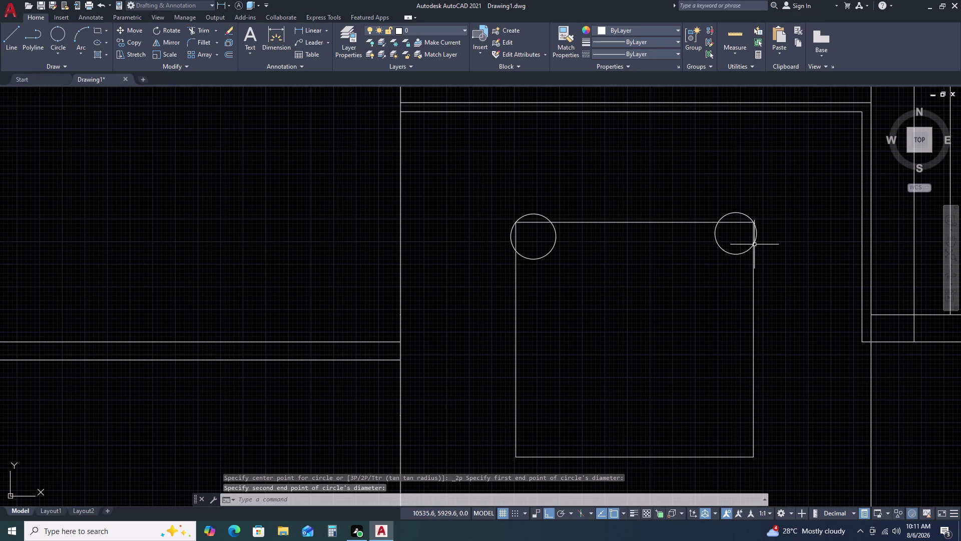
Start a 2-point circle at the bottom-left corner, then abandon it.
click(67, 28)
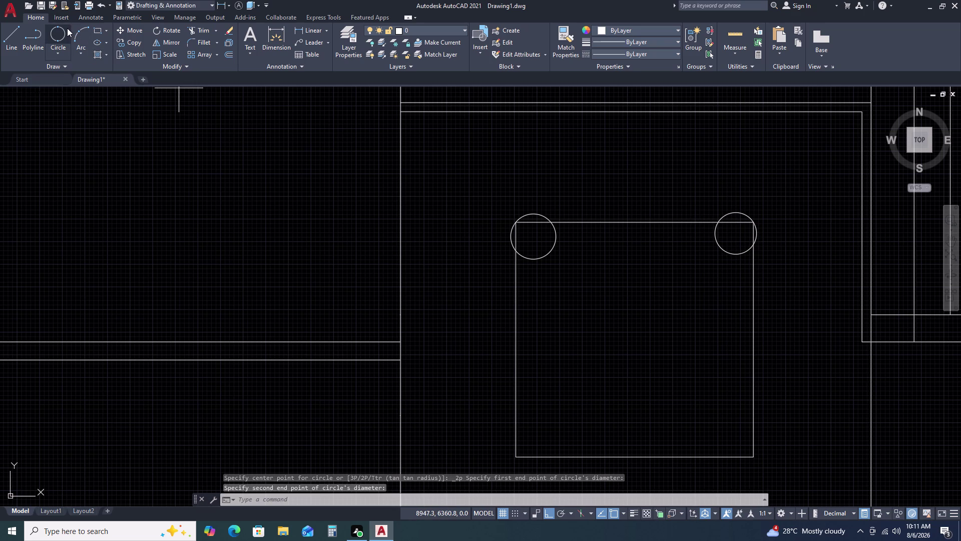
click(516, 428)
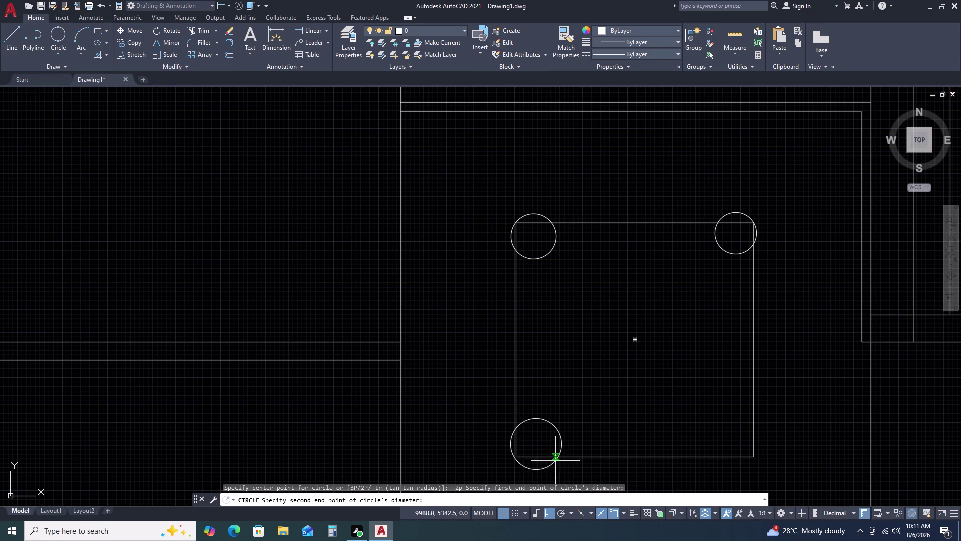
click(542, 456)
key(space)
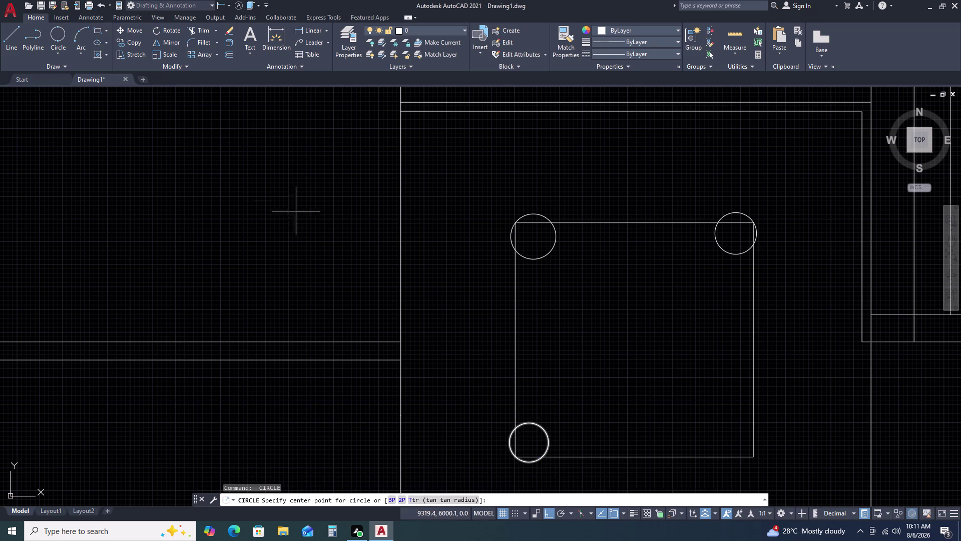
Abandon an arc near the bottom-right corner, then draw a 2-point circle there.
click(82, 37)
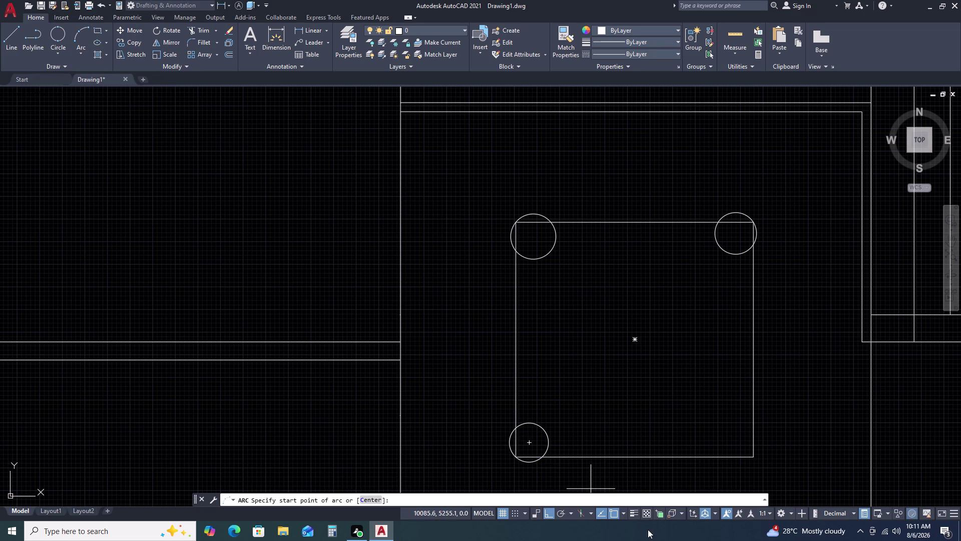
click(724, 458)
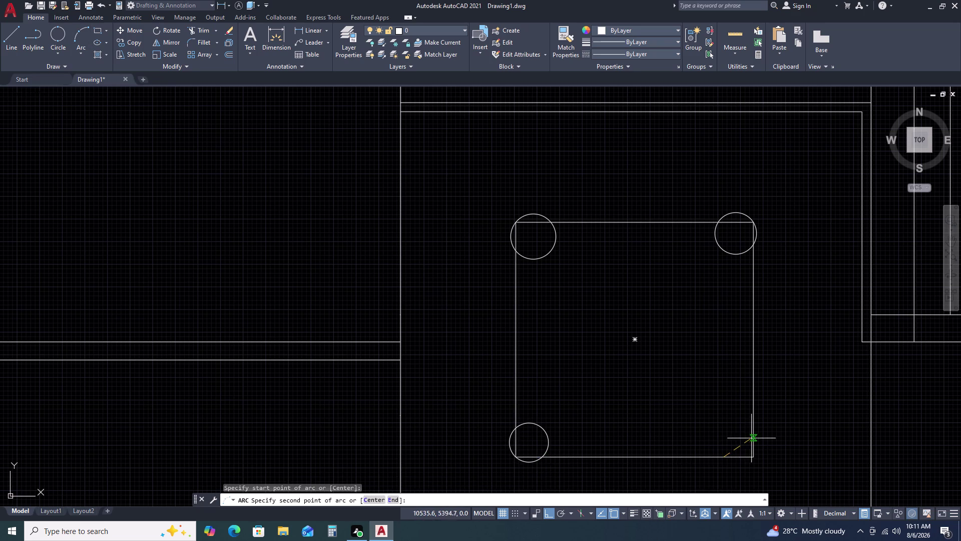
click(753, 429)
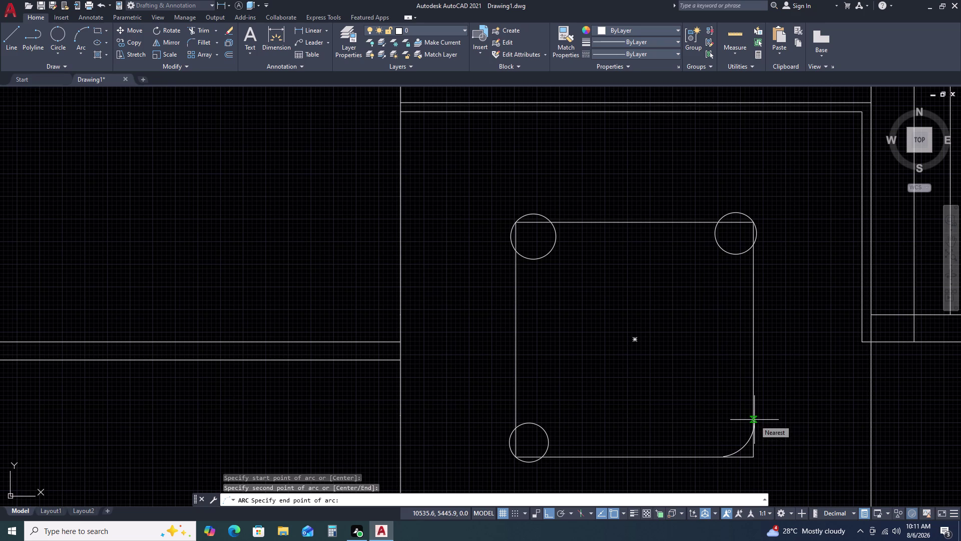
key(space)
key(space)
key(Escape)
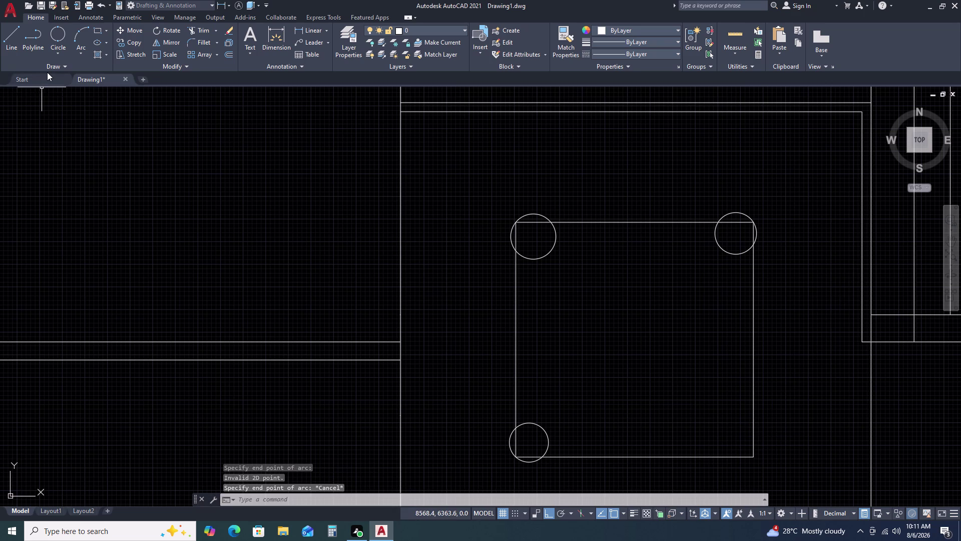
click(48, 39)
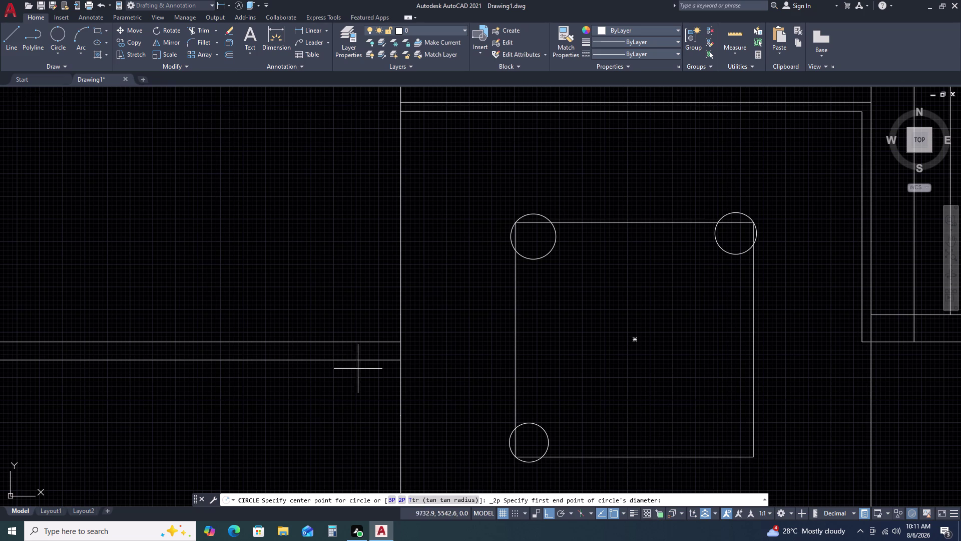
click(723, 458)
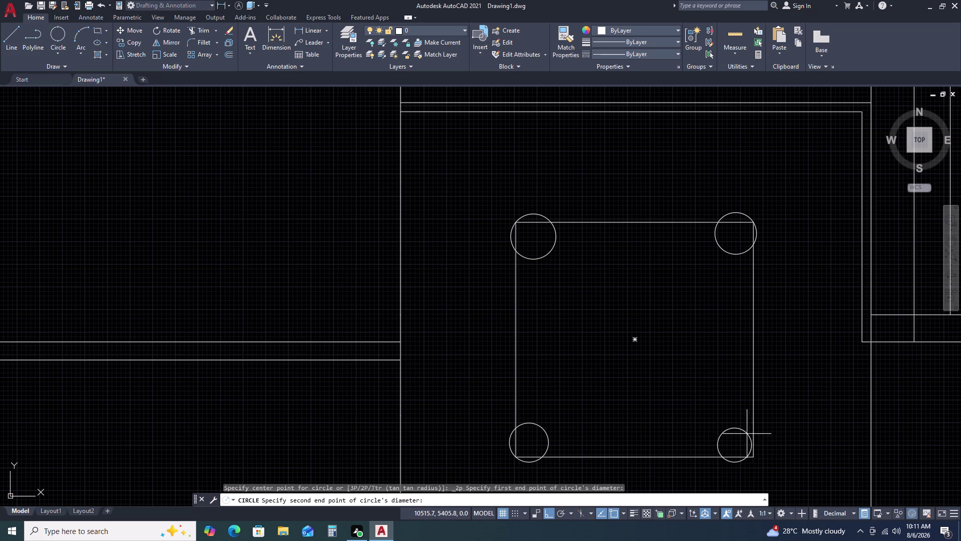
click(754, 428)
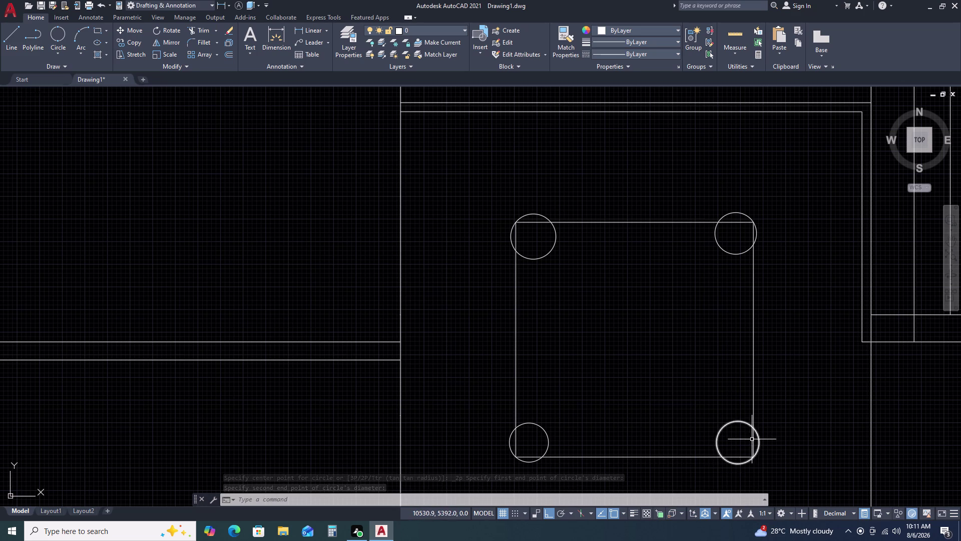
Trim the bottom-left corner circle and square edges into a concave notch.
text(RT)
key(space)
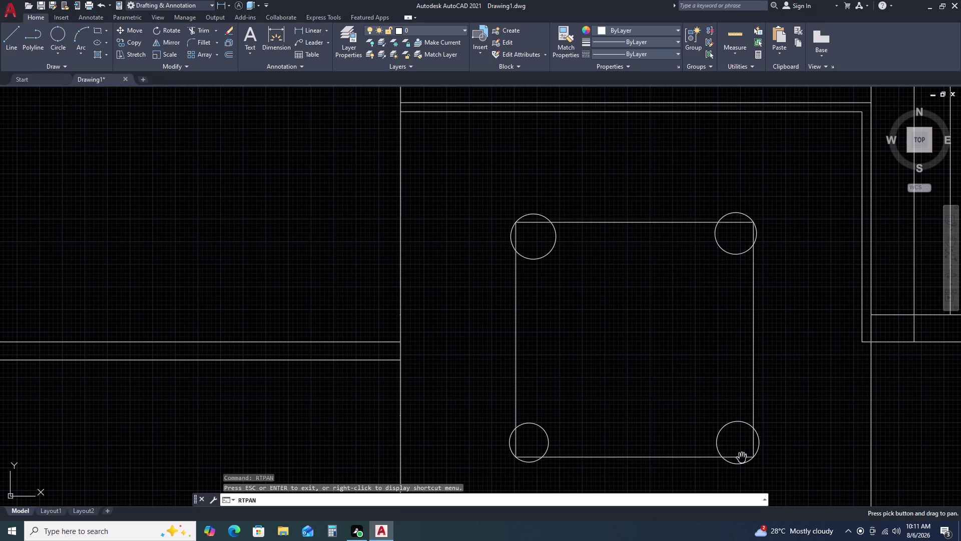
key(Escape)
key(Escape)
text(TR)
key(space)
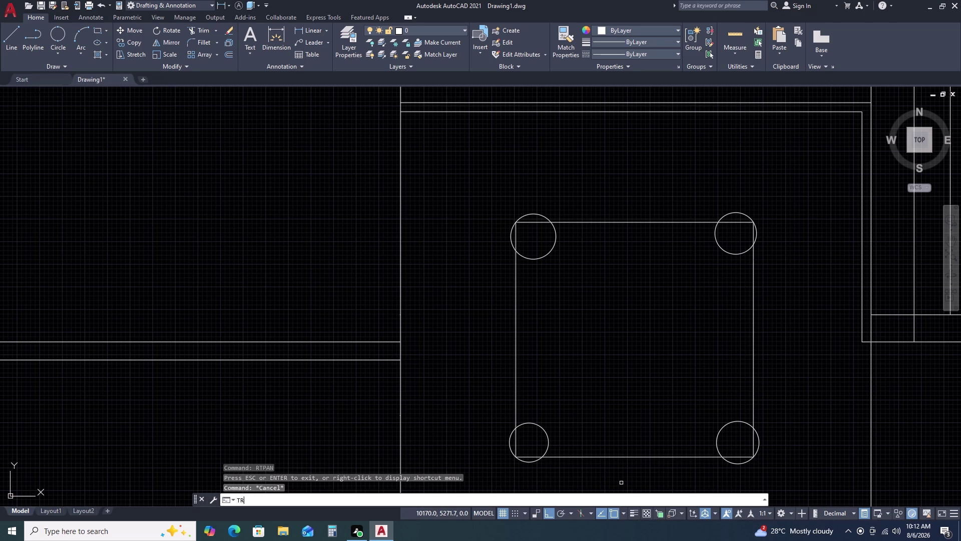
click(532, 455)
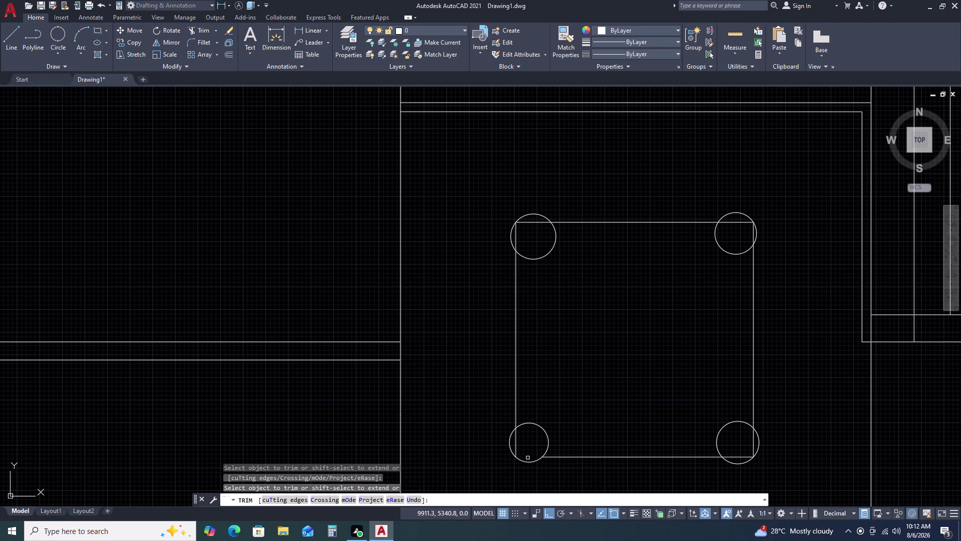
click(524, 460)
click(517, 444)
click(511, 447)
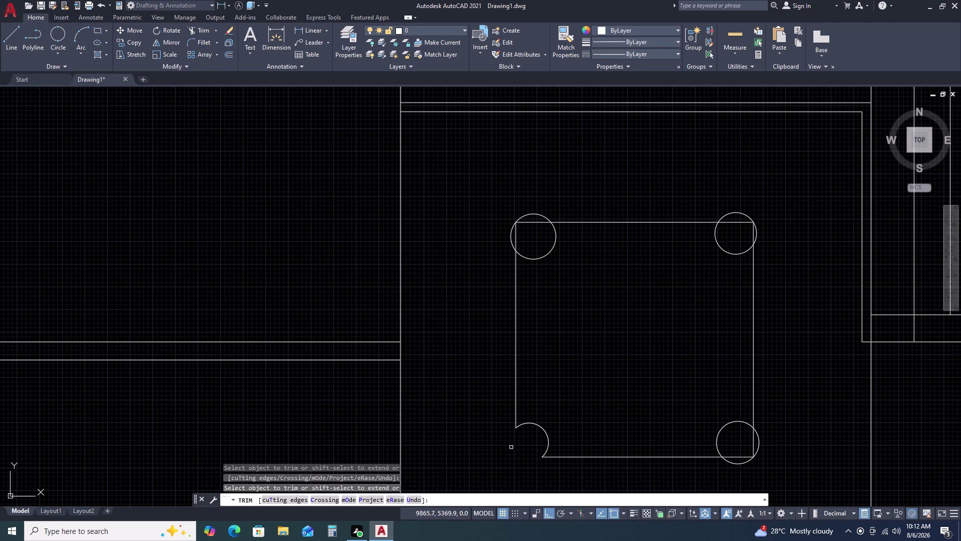
Trim the top-left, top-right and bottom-right corner circles into notches.
click(549, 202)
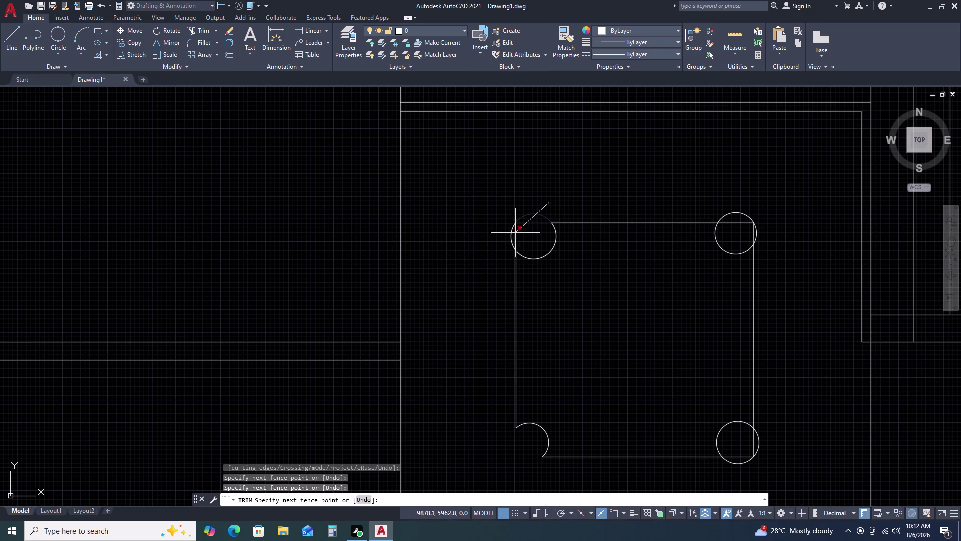
click(502, 239)
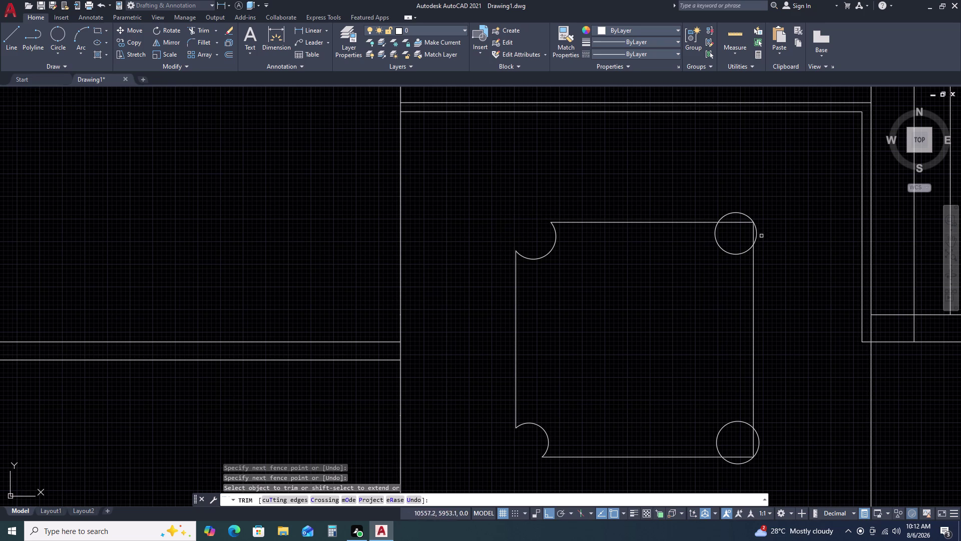
click(762, 236)
click(733, 215)
click(729, 215)
click(766, 437)
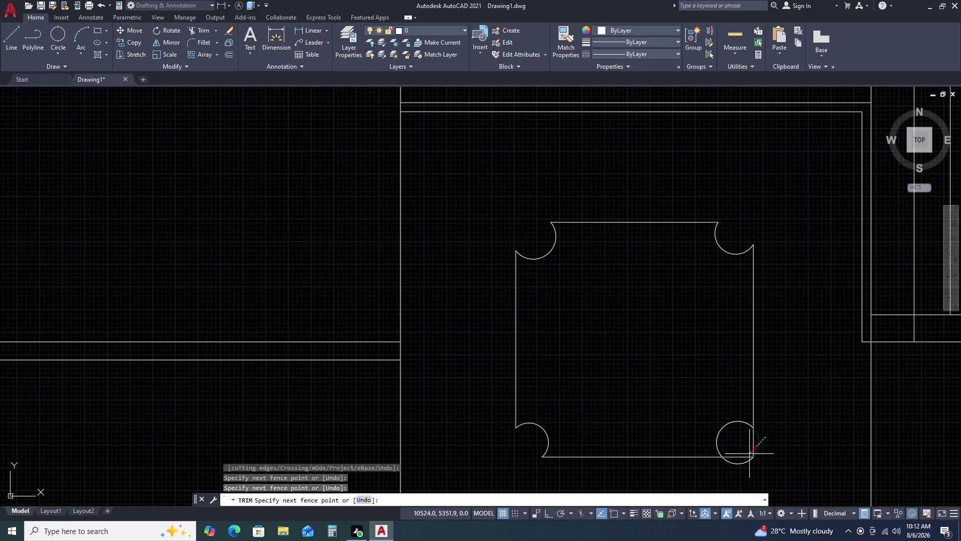
click(730, 466)
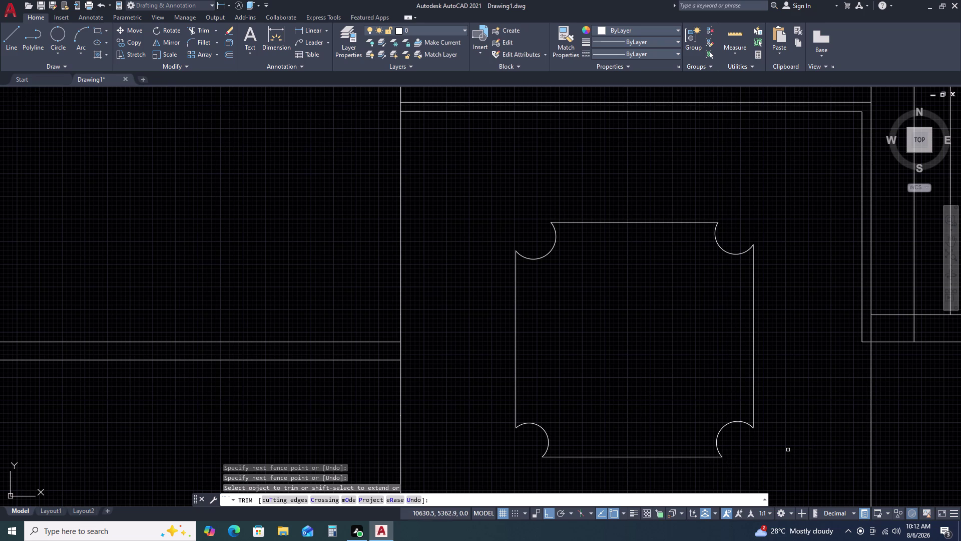
key(Escape)
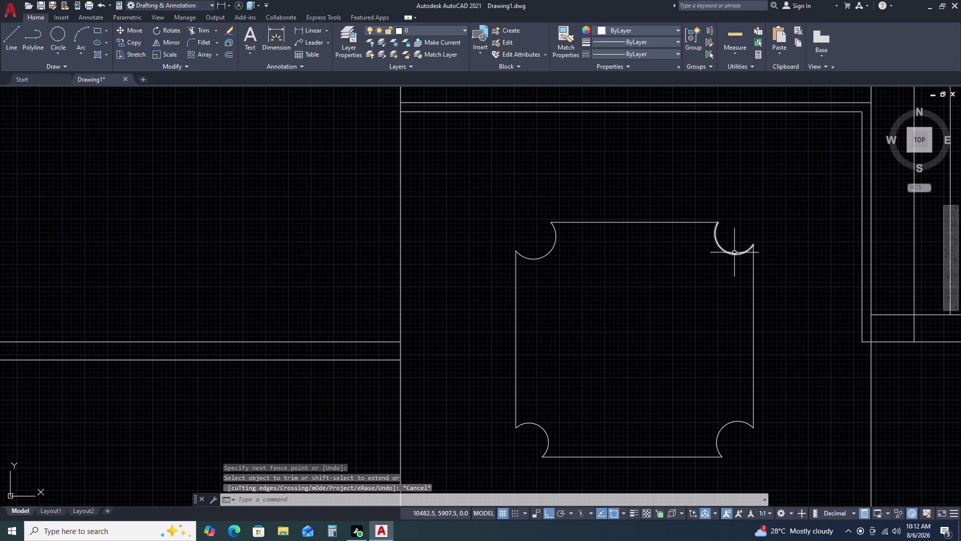
Try reshaping the top-right notch arc by its grip, then cancel and undo.
click(734, 253)
click(754, 245)
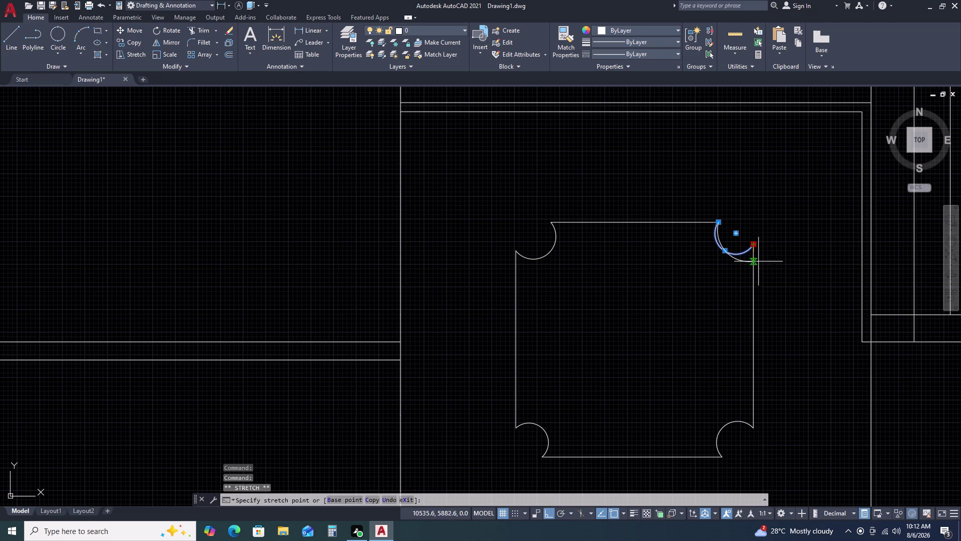
key(Escape)
key(Escape)
key(Escape)
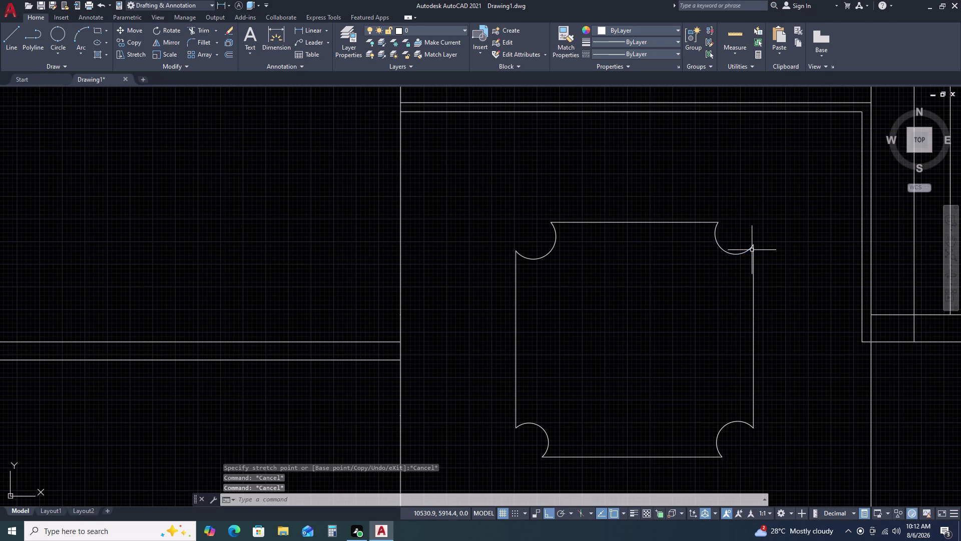
middle_drag(755, 429, 724, 356)
middle_drag(718, 340, 716, 335)
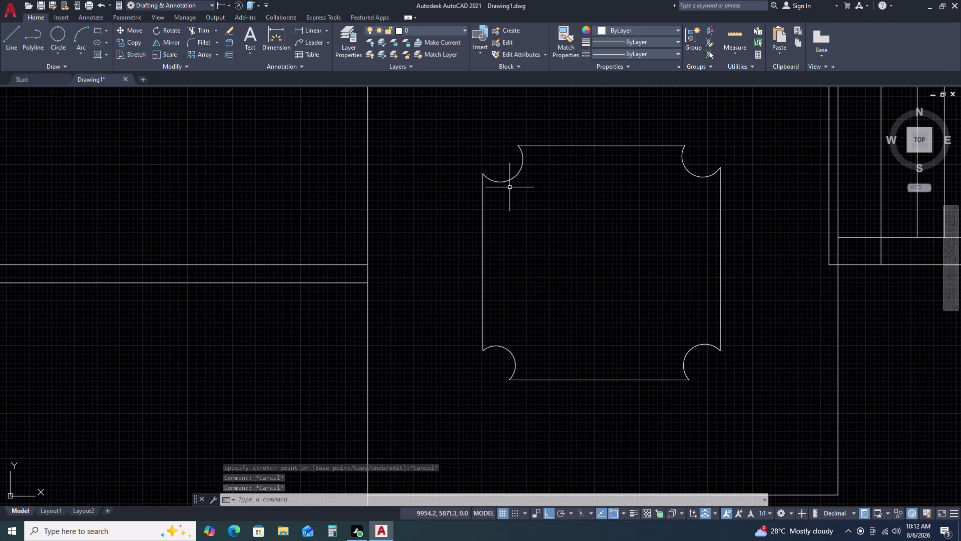
key(Escape)
key(ctrl+z)
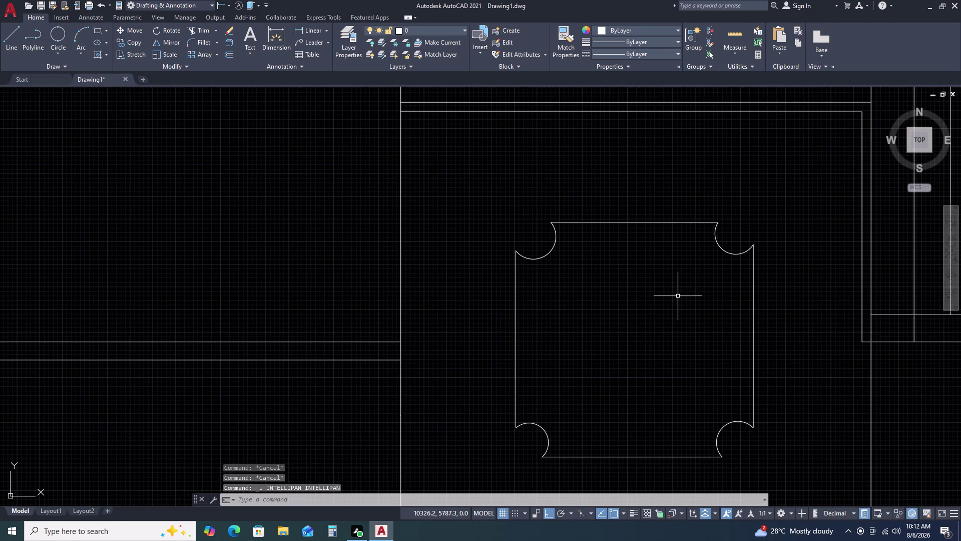
Undo the corner trims and all four corner circles.
key(ctrl+z)
key(ctrl+z)
key(ctrl+z)
key(ctrl+z)
key(ctrl+z)
key(ctrl+z)
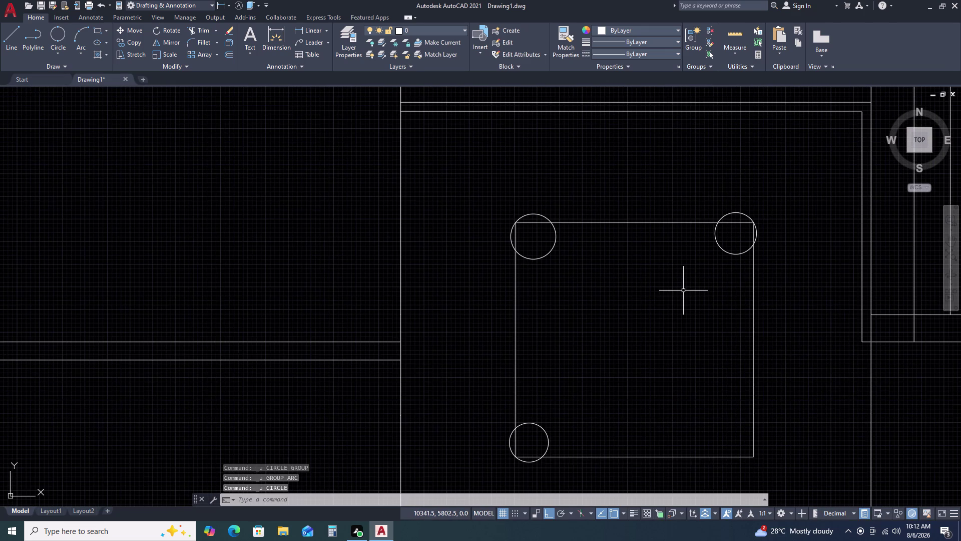
key(ctrl+z)
key(ctrl+z)
key(ctrl+z)
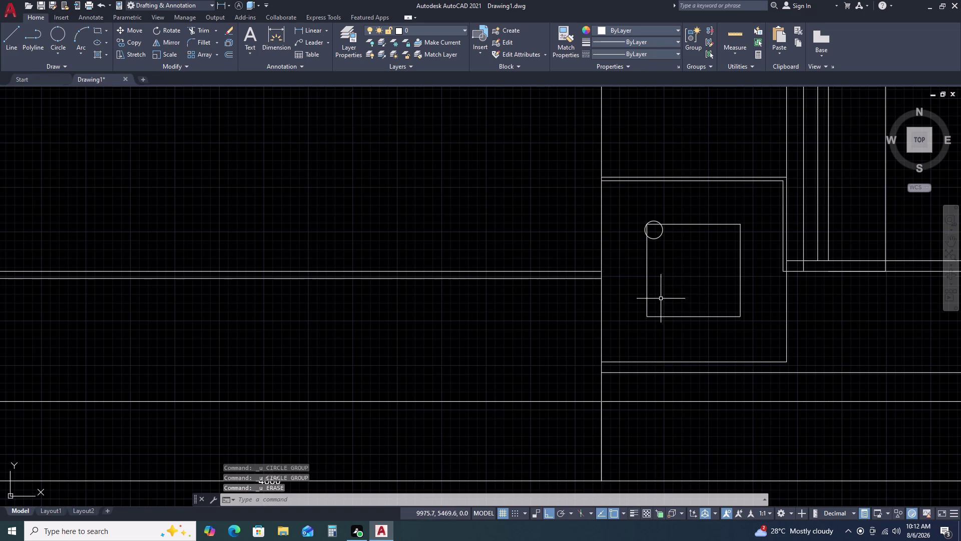
key(ctrl+z)
key(ctrl+z)
key(ctrl+z)
Zoom out and pan to bring the whole elevation into view.
scroll(down, 3)
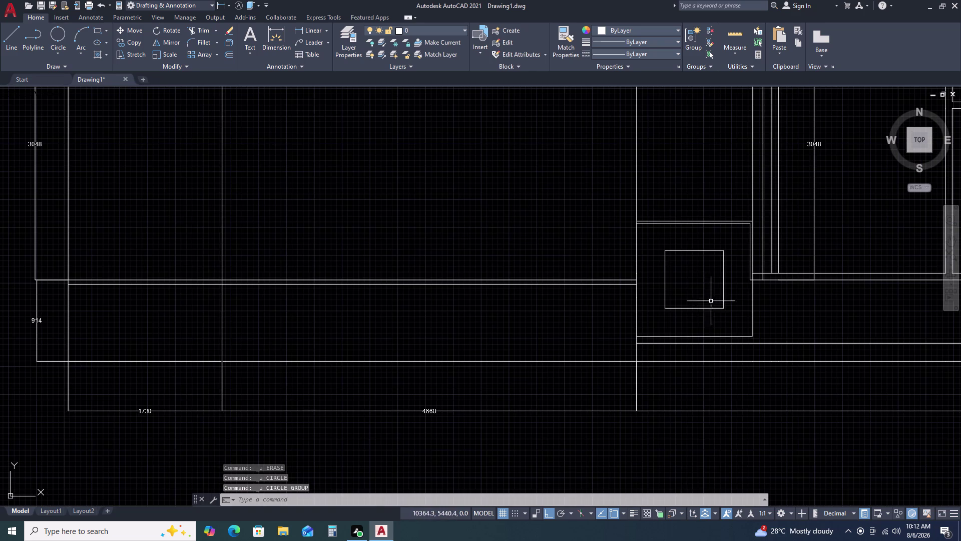
middle_drag(714, 313, 625, 295)
scroll(down, 3)
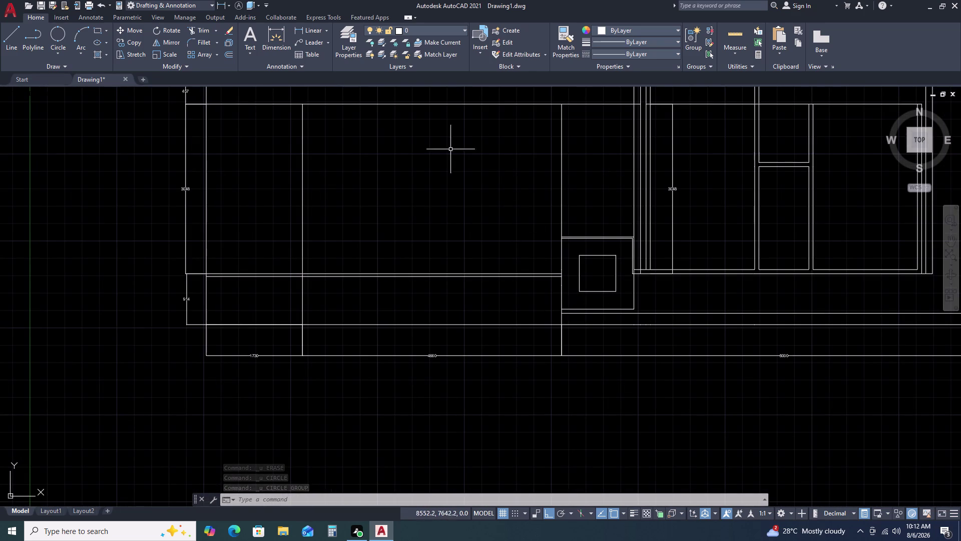
click(78, 47)
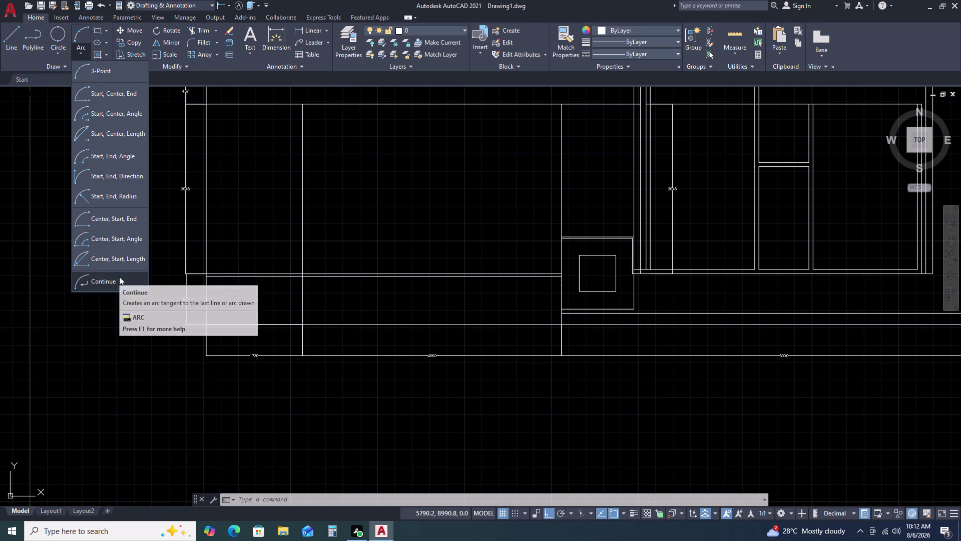
Start an arc from the square's top edge toward its right edge, then abandon it.
click(120, 174)
scroll(up, 3)
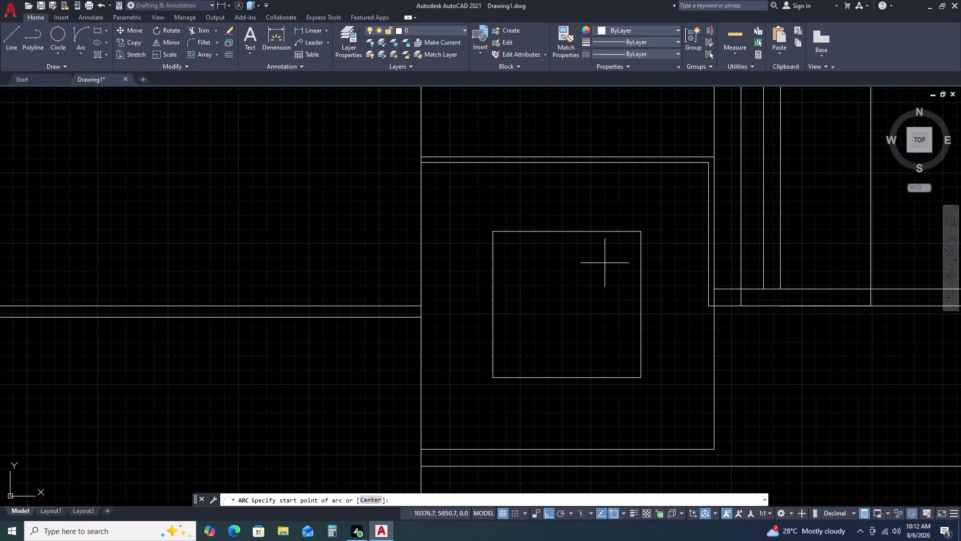
click(607, 232)
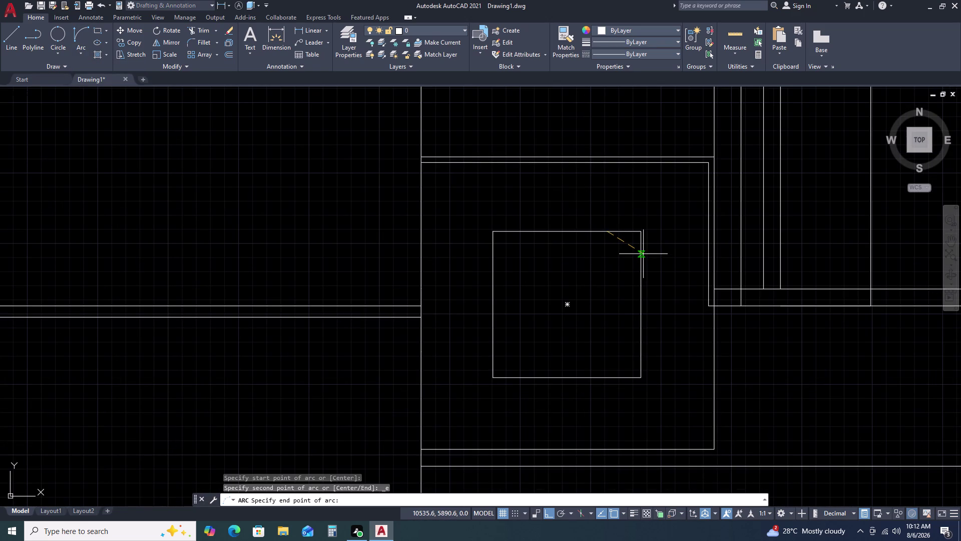
click(641, 252)
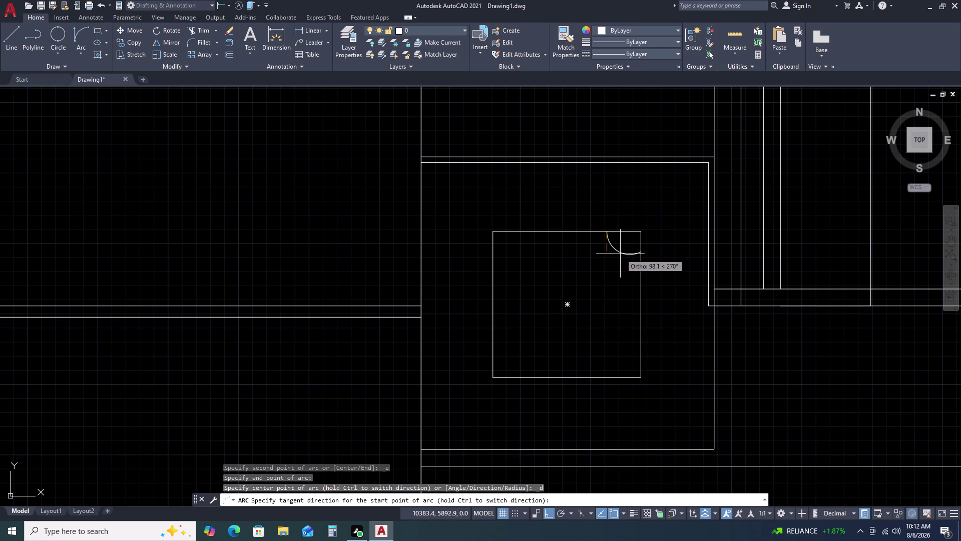
key(Escape)
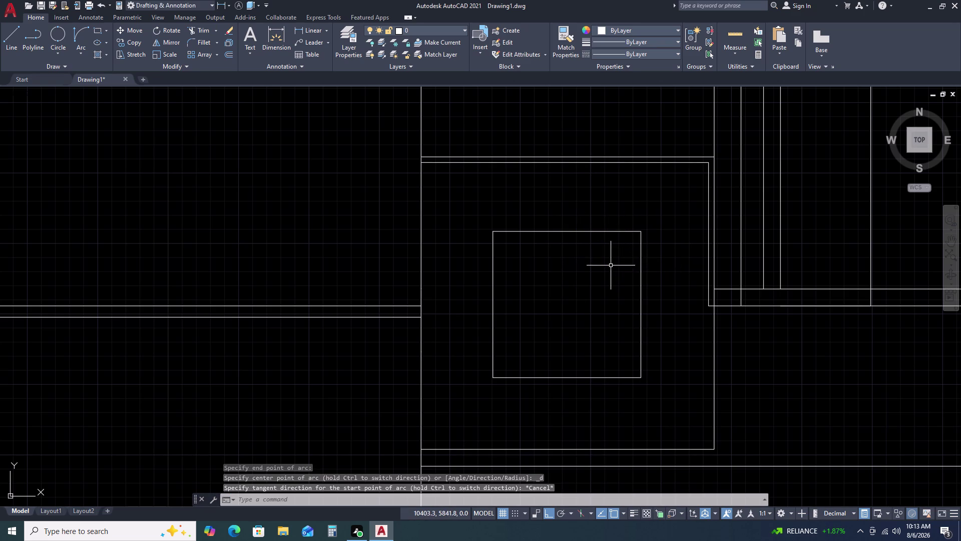
Redraw the corner arc from the top edge past the right side, and select it.
key(space)
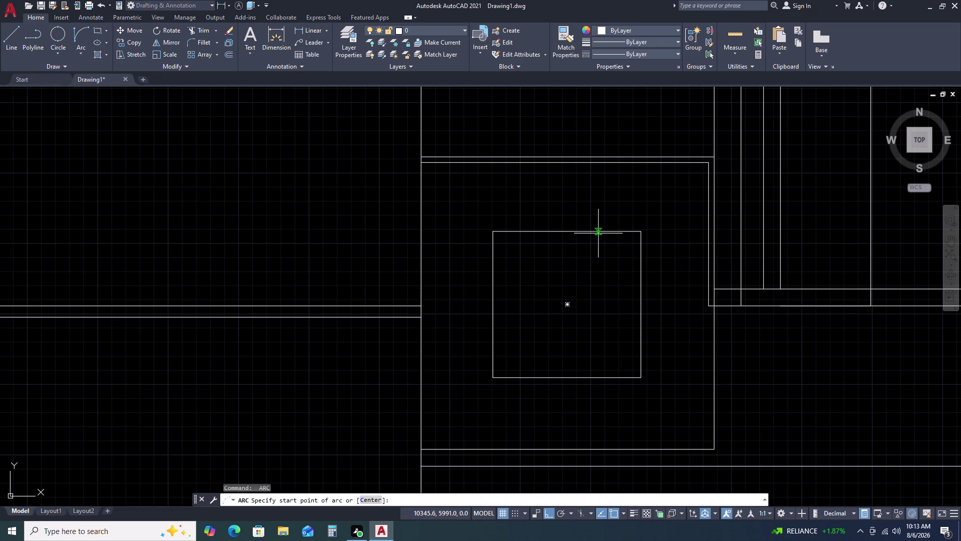
click(598, 233)
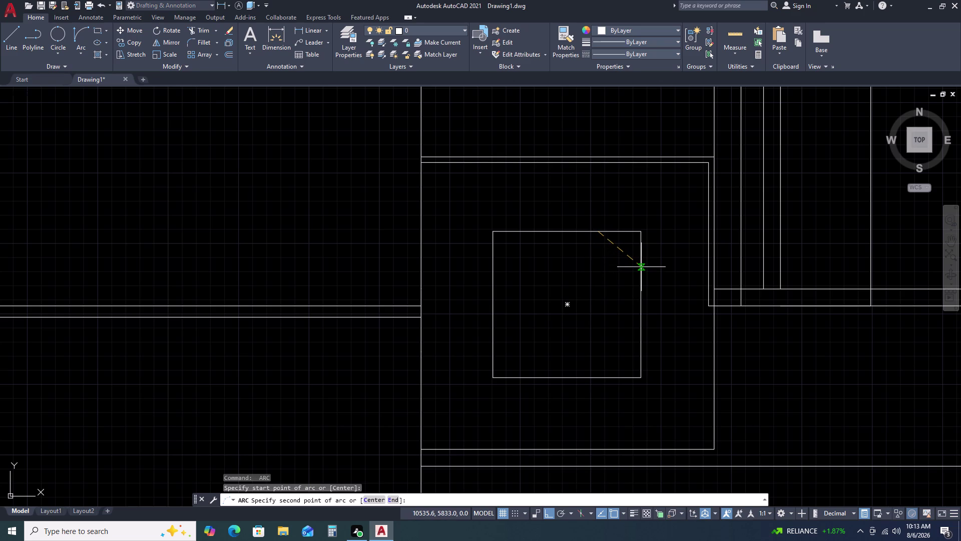
click(642, 267)
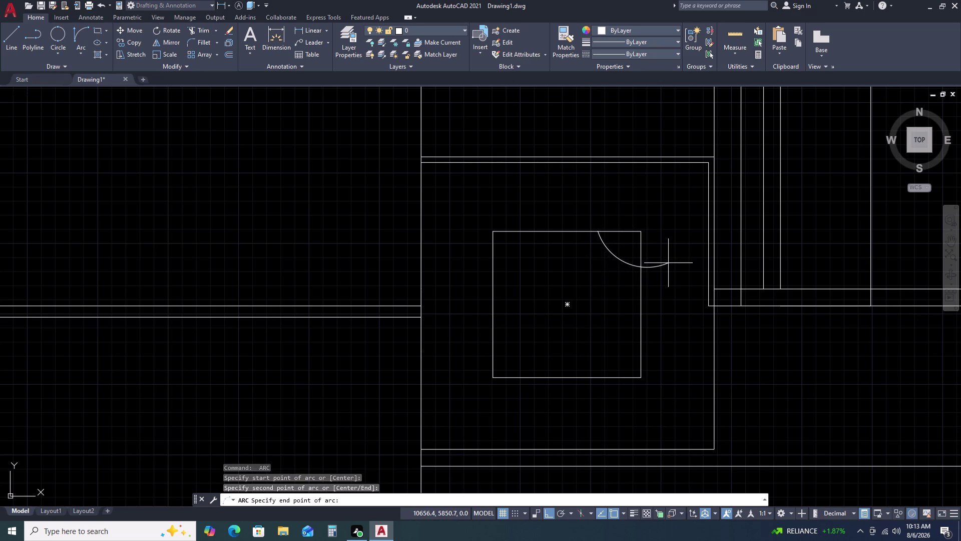
click(668, 263)
click(635, 256)
click(619, 266)
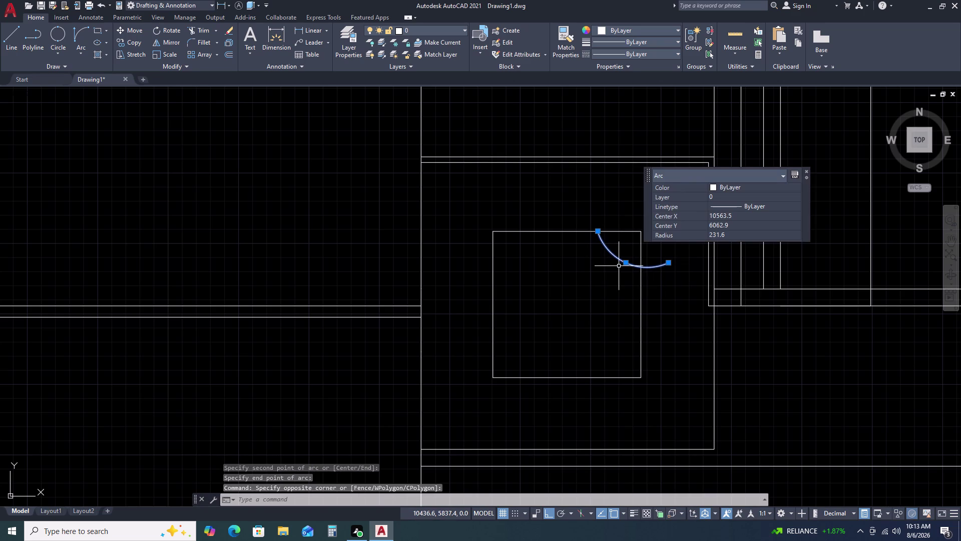
Mirror the top-right arc across a vertical axis, keeping the original.
text(CO)
key(space)
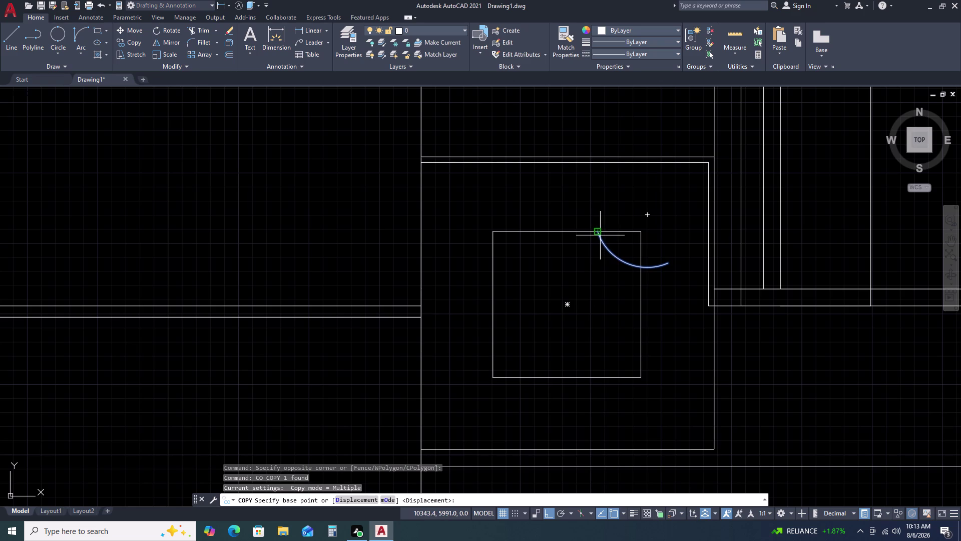
key(Escape)
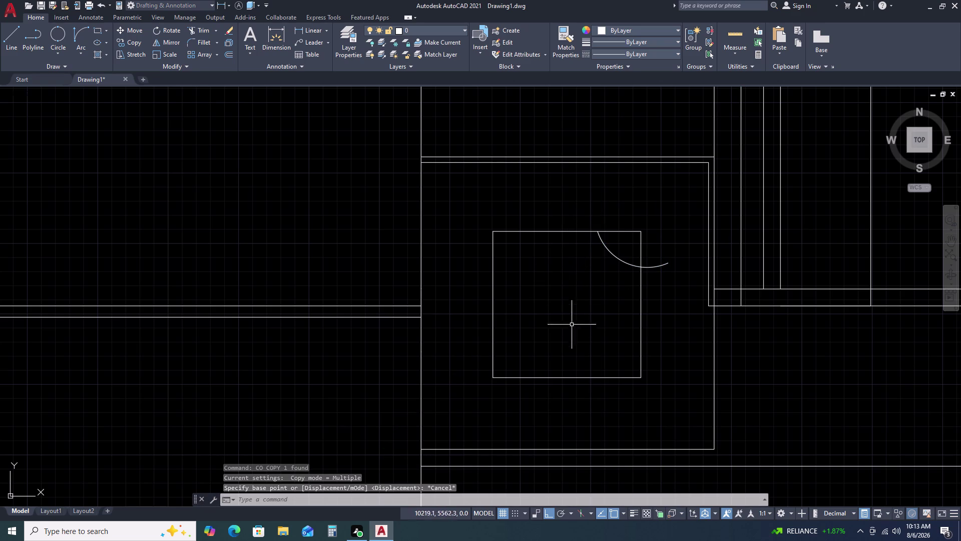
key(m)
key(i)
key(space)
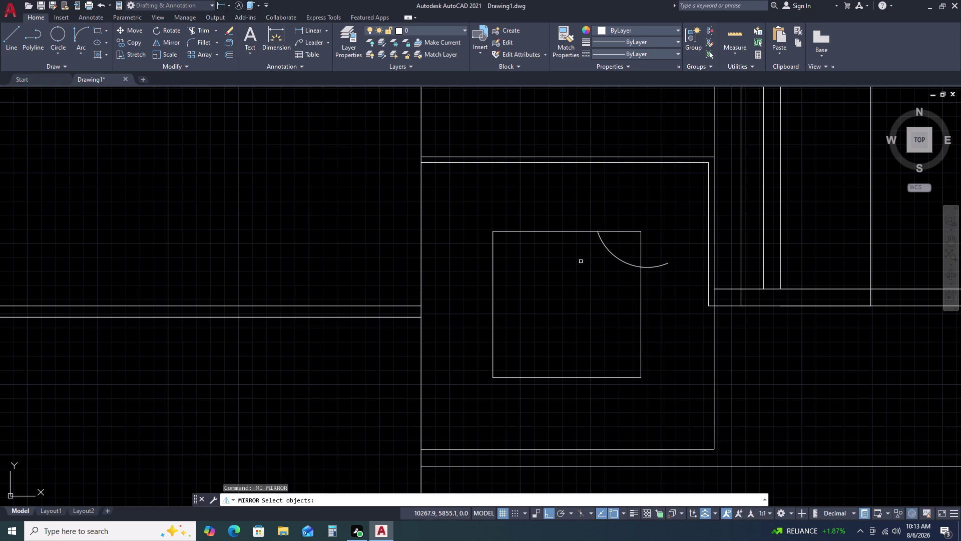
click(620, 258)
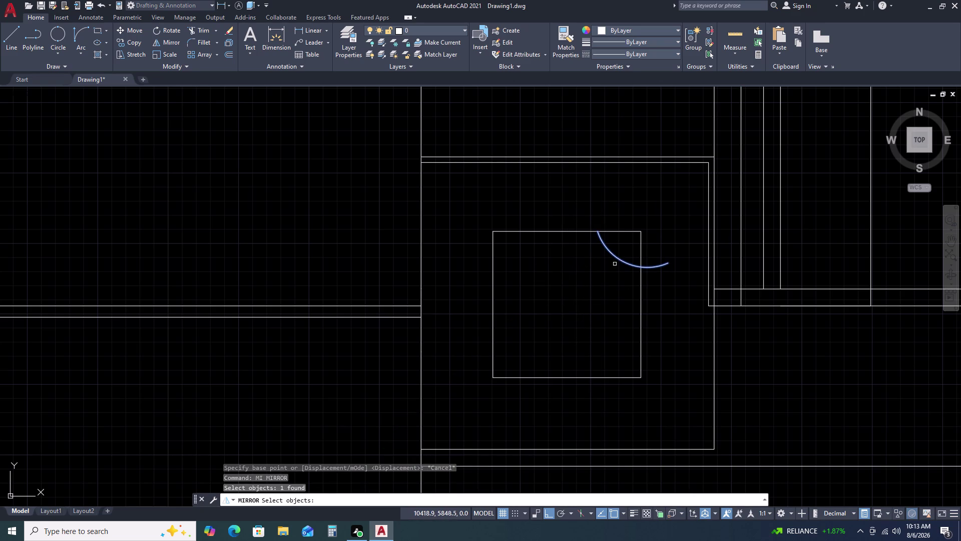
key(space)
click(565, 234)
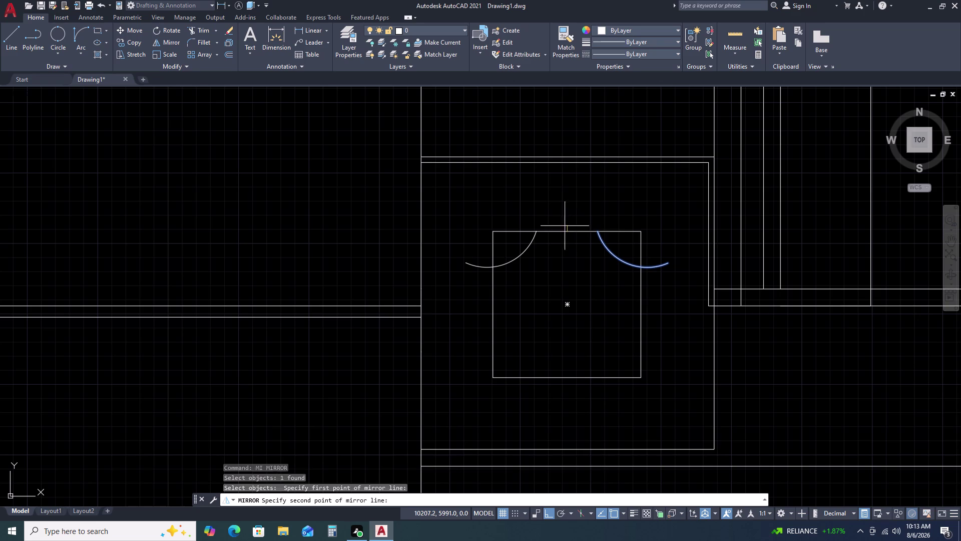
click(559, 191)
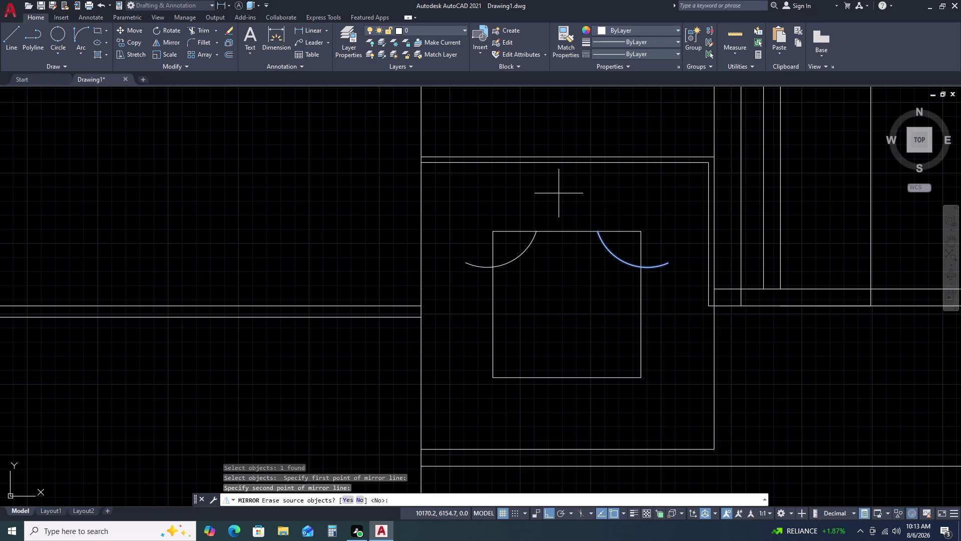
key(Return)
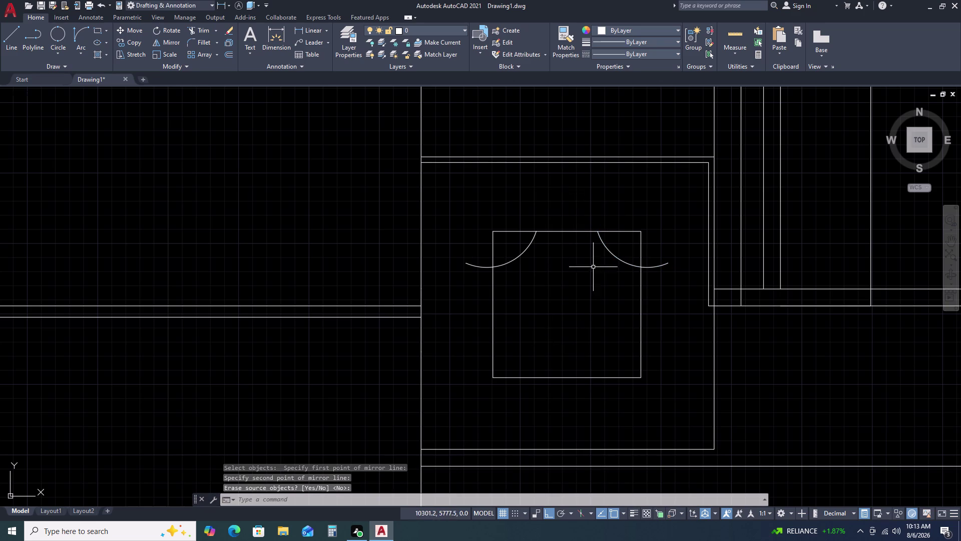
Attempt a horizontal mirror of the top-right arc, then cancel the misplaced result.
click(614, 248)
click(605, 255)
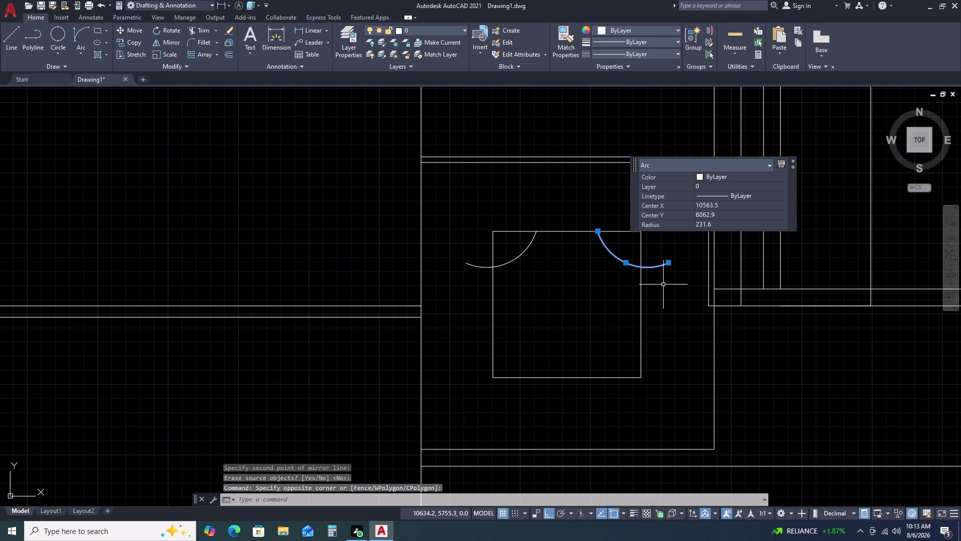
text(MI)
key(space)
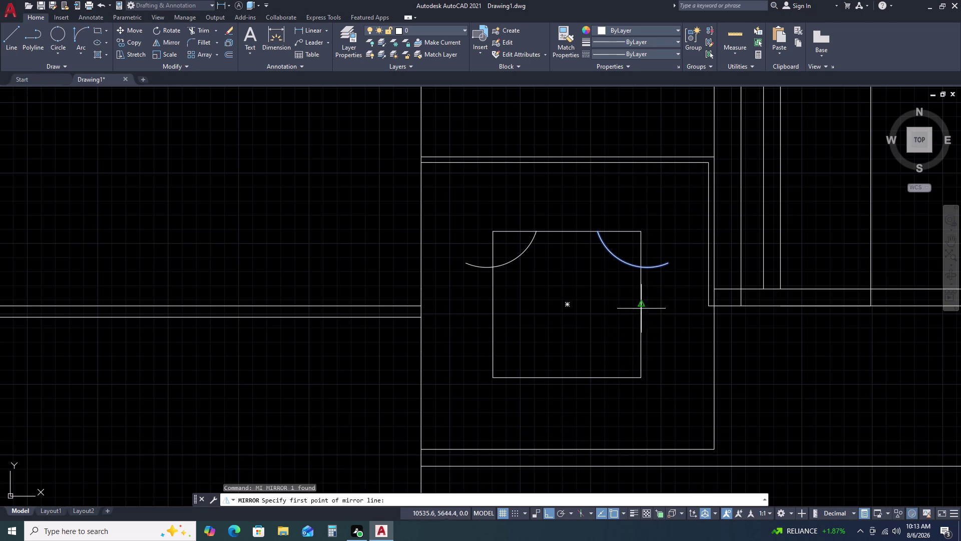
click(639, 304)
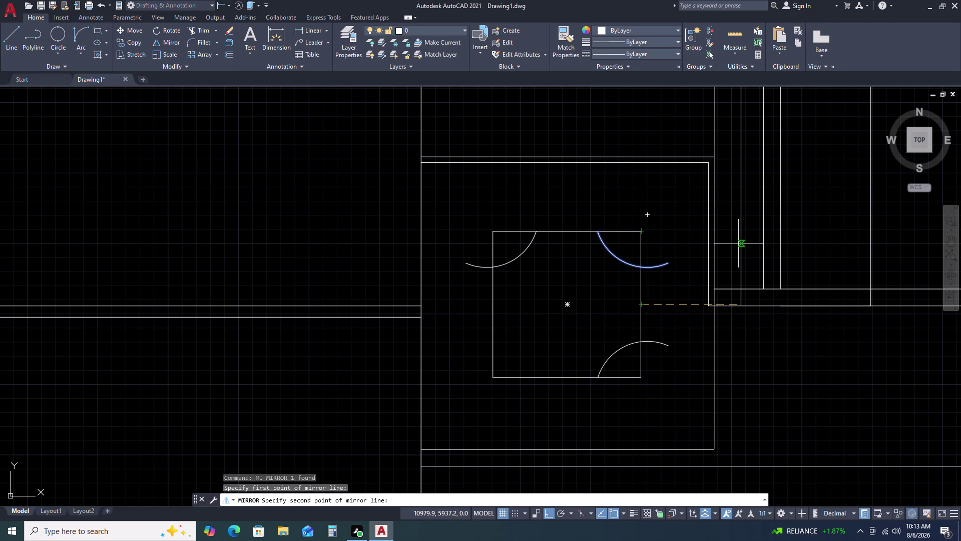
click(738, 244)
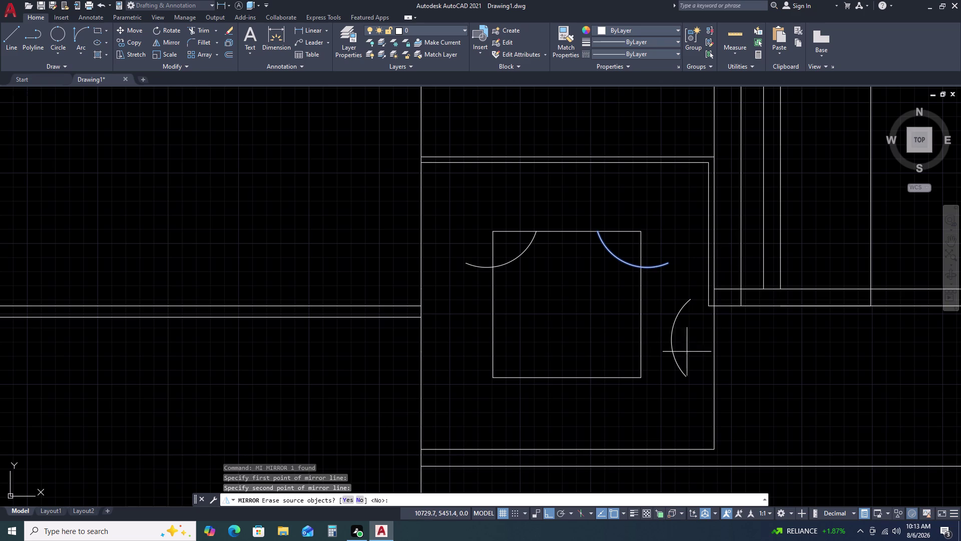
click(682, 357)
click(682, 357)
key(Escape)
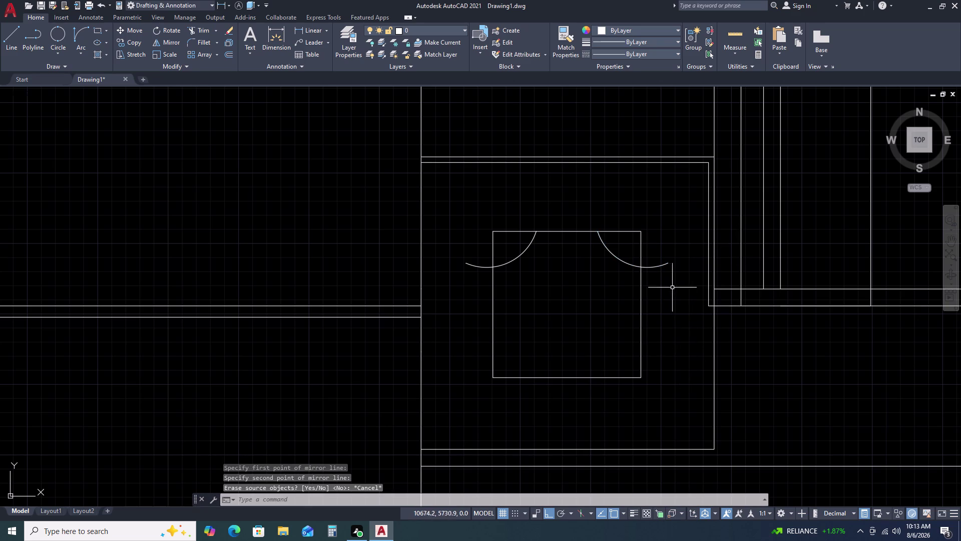
Start copying the top-right arc from the right side's midpoint, then cancel.
click(661, 262)
click(654, 290)
key(c)
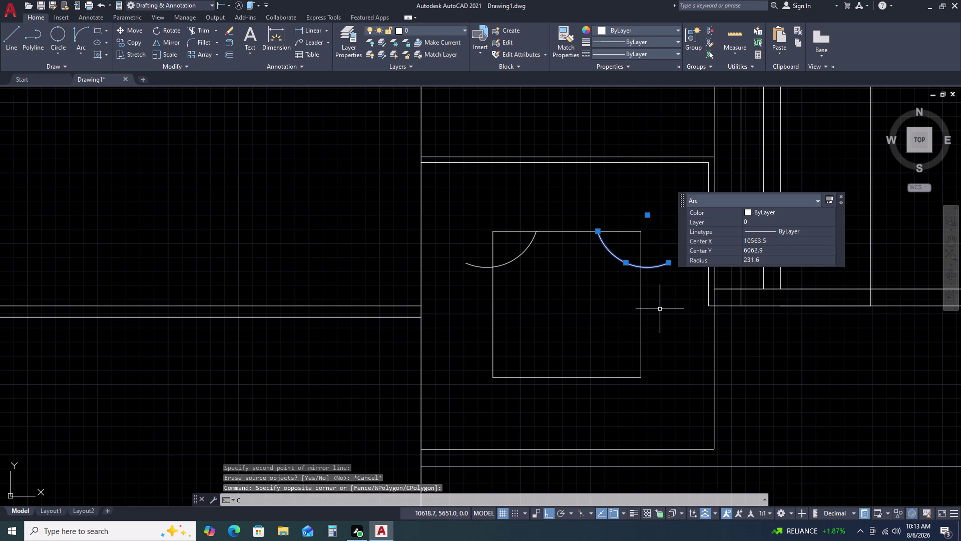
key(o)
key(space)
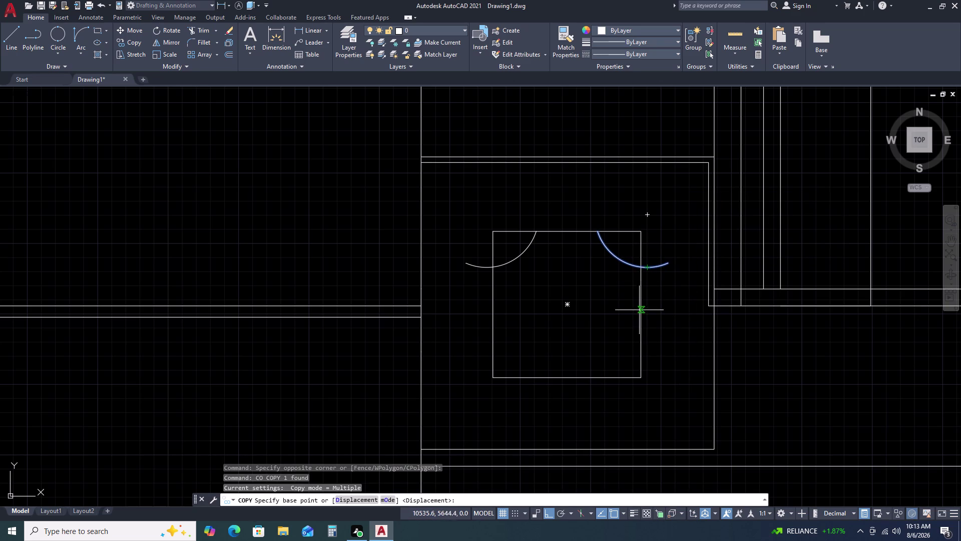
click(642, 302)
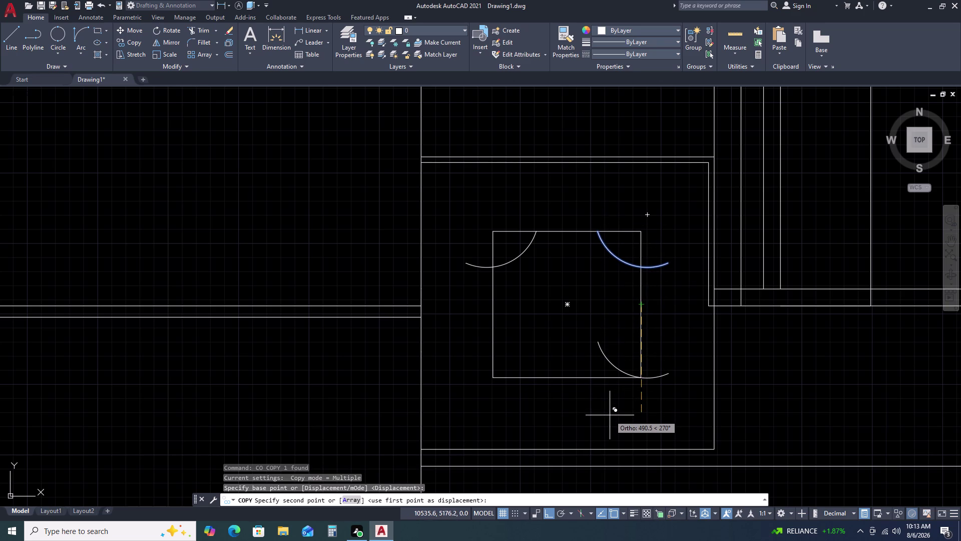
key(Escape)
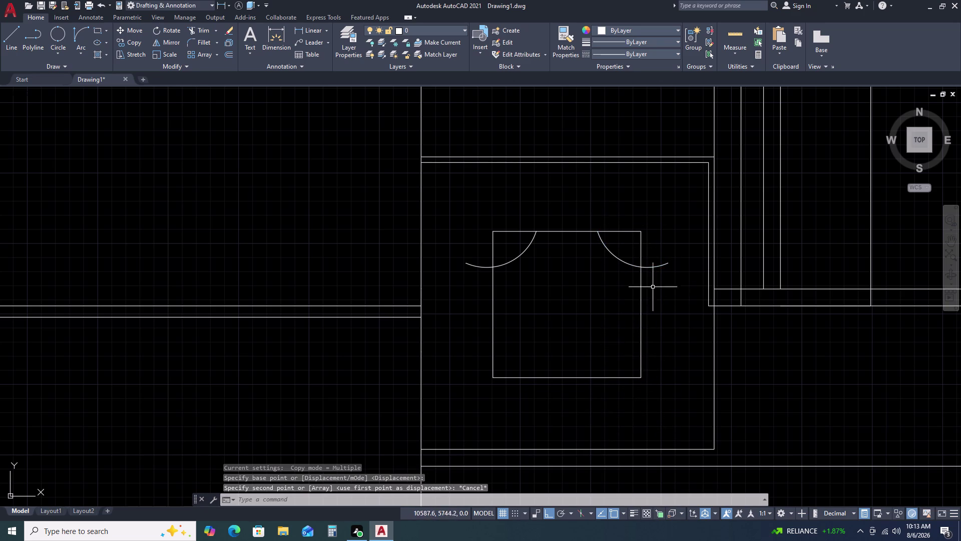
Mirror the top-right arc across the horizontal centre line to the bottom-right corner.
click(655, 251)
click(655, 288)
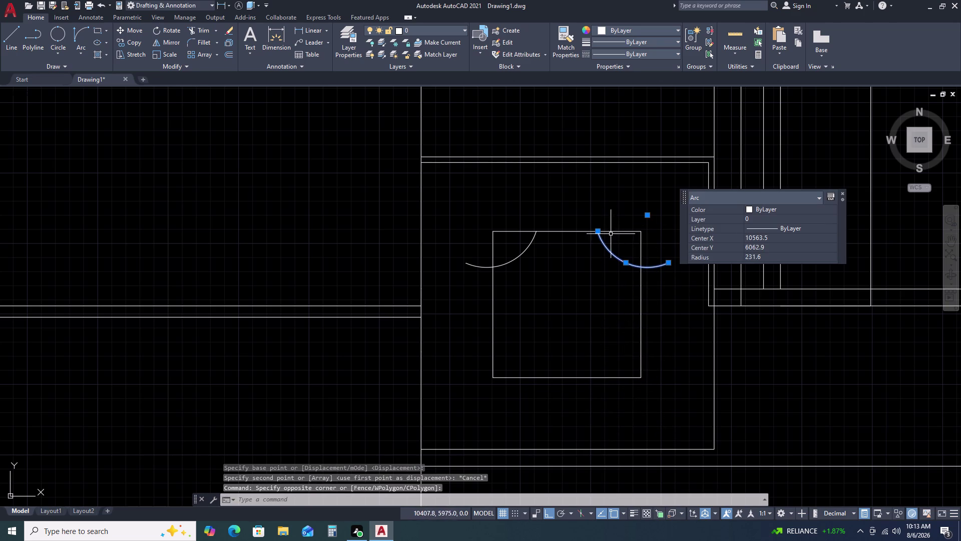
key(m)
text(I)
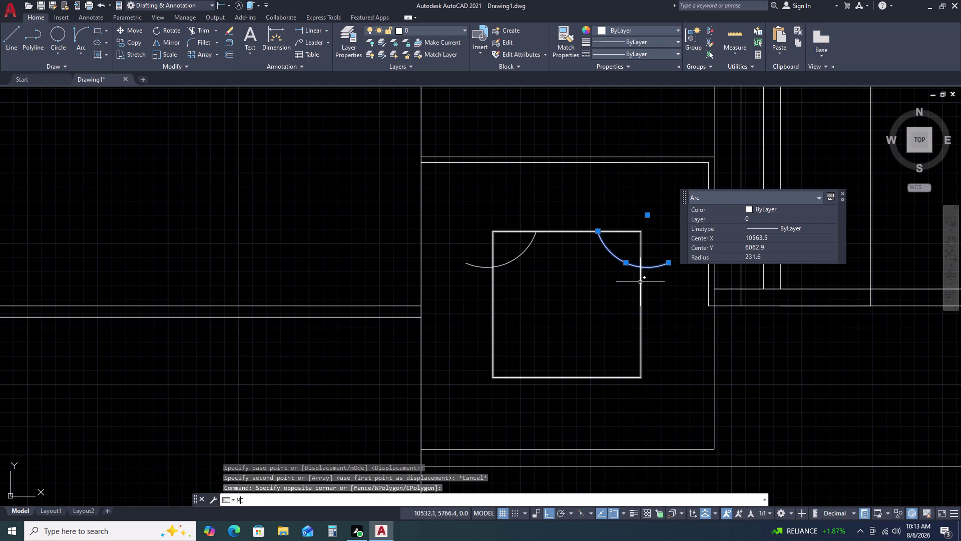
key(space)
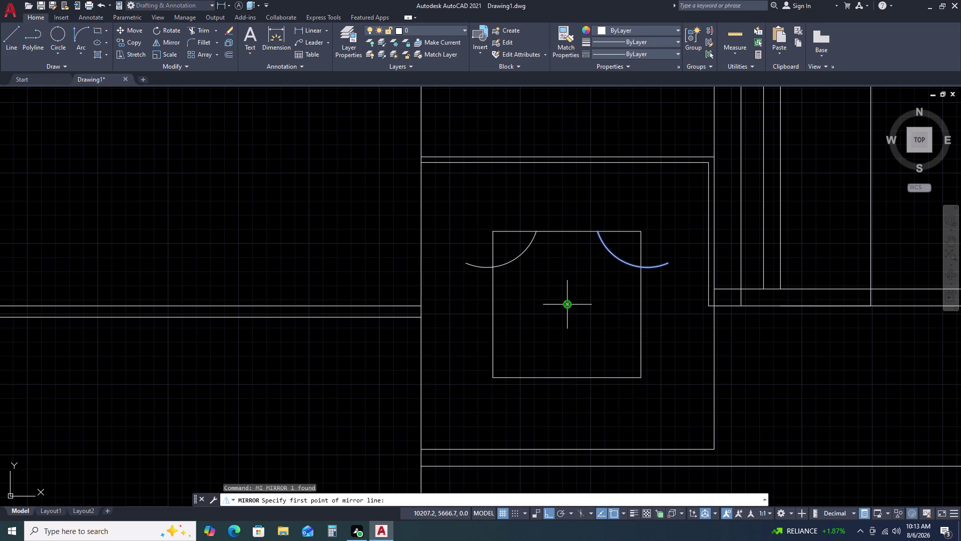
click(565, 303)
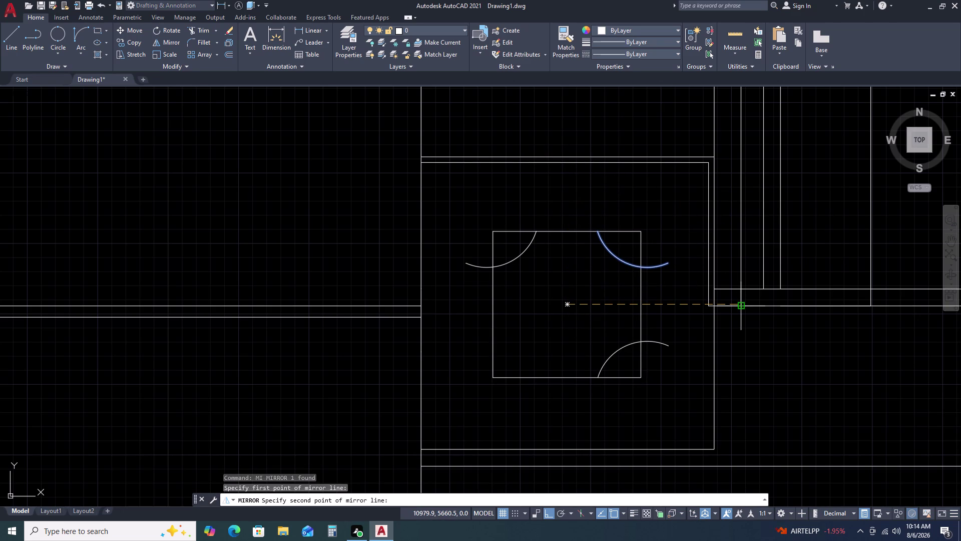
click(760, 311)
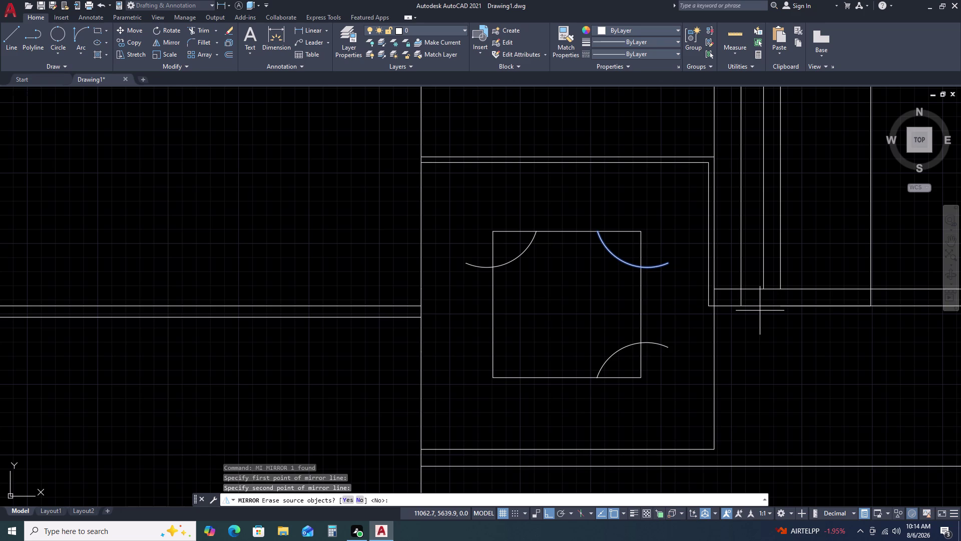
key(Return)
Mirror the bottom-right arc across the vertical centre line to the bottom-left corner.
click(669, 340)
click(661, 355)
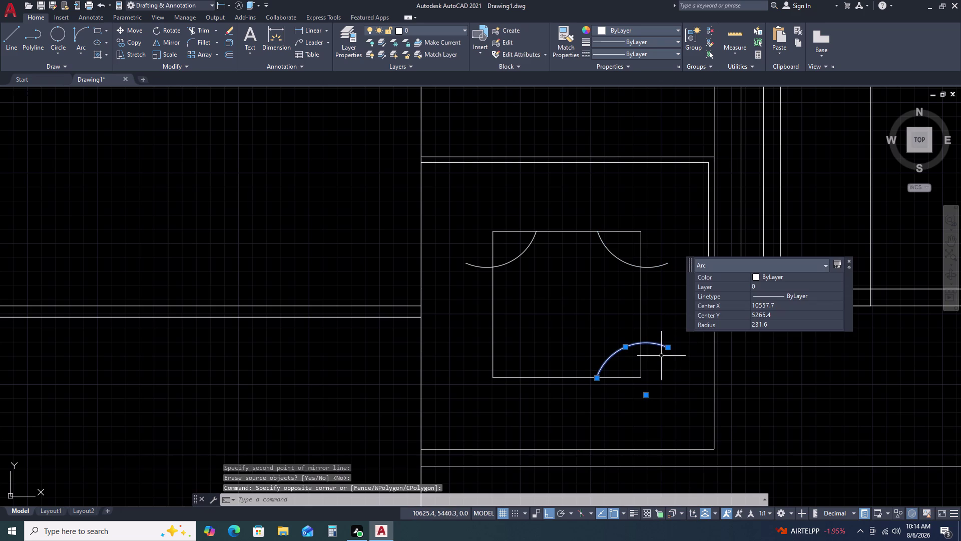
key(m)
text(I)
key(space)
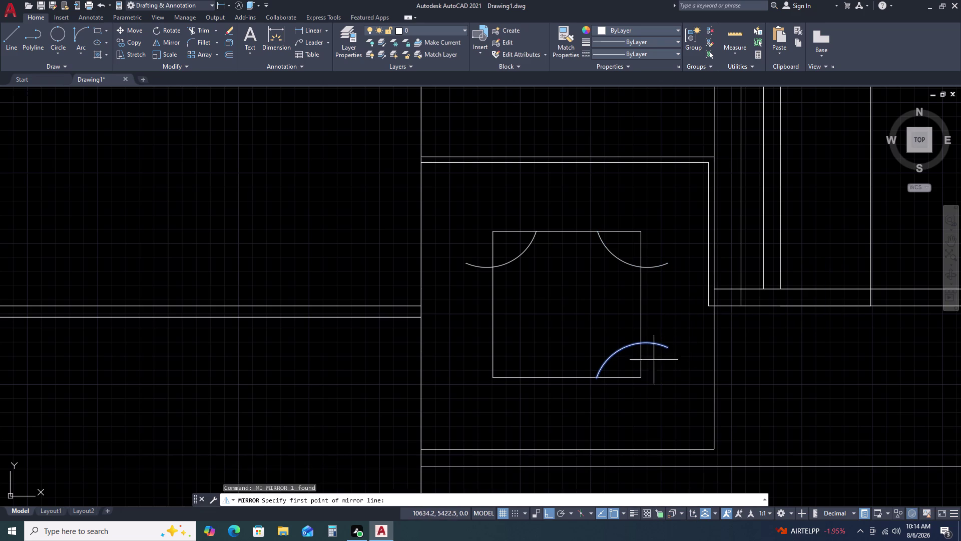
drag(570, 379, 569, 354)
click(571, 238)
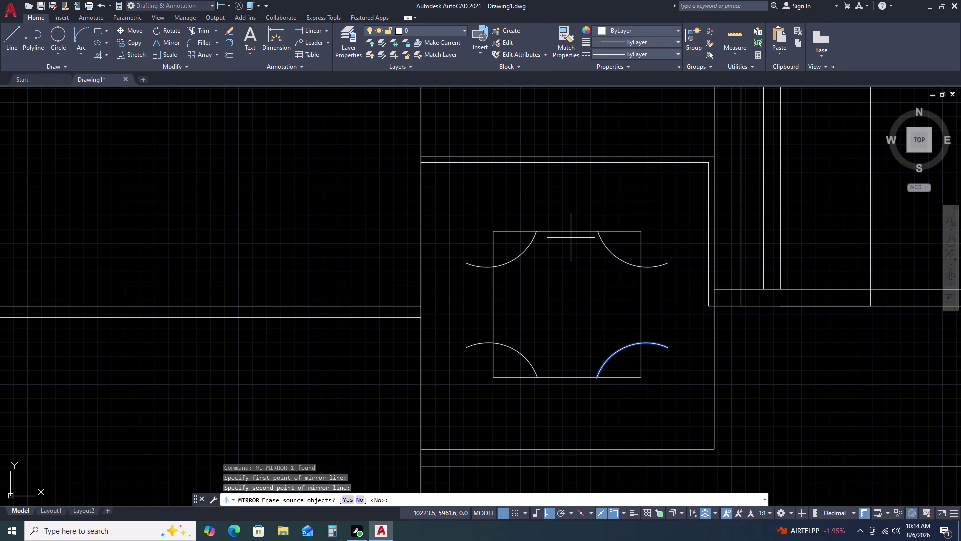
key(Return)
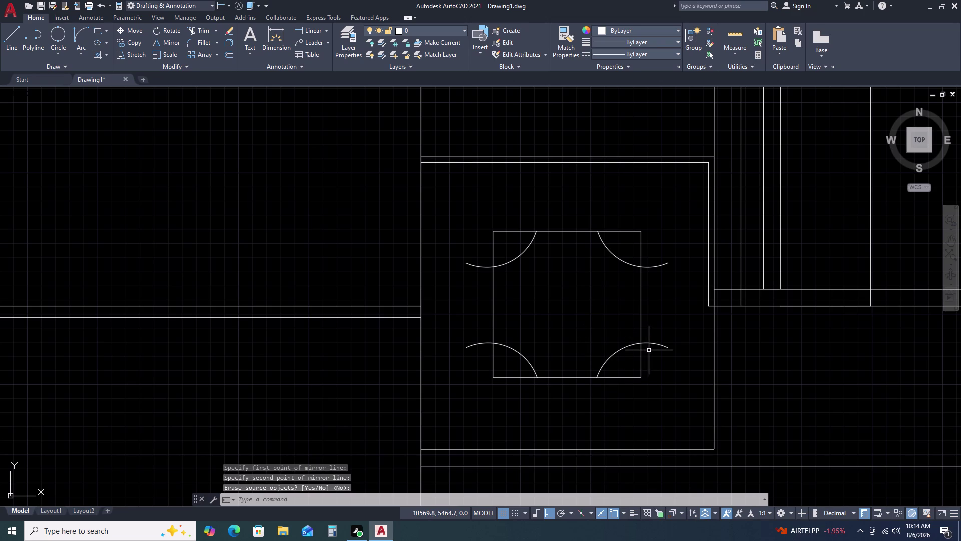
text(TR)
key(space)
Trim the right-side square corners and arc overhangs into concave notches.
click(652, 352)
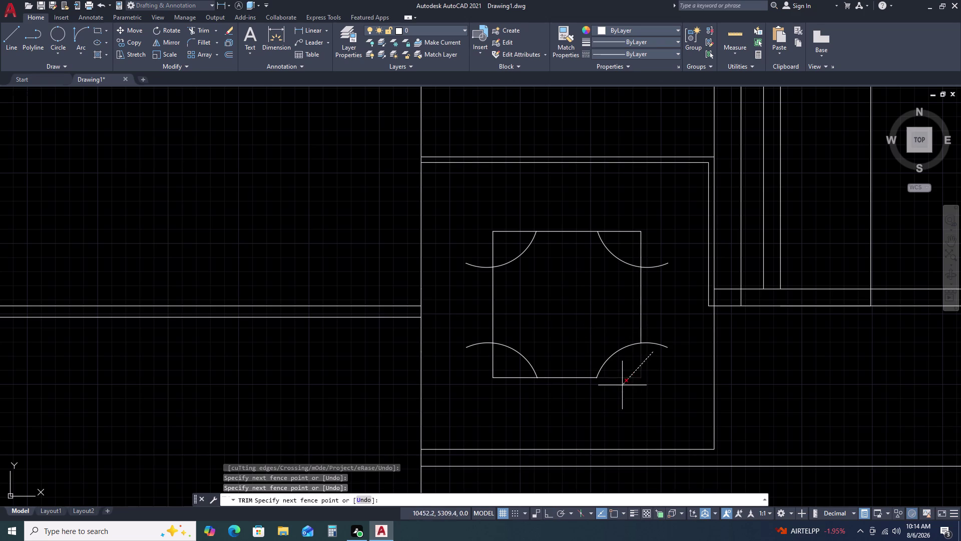
click(622, 386)
click(656, 337)
click(654, 360)
click(656, 240)
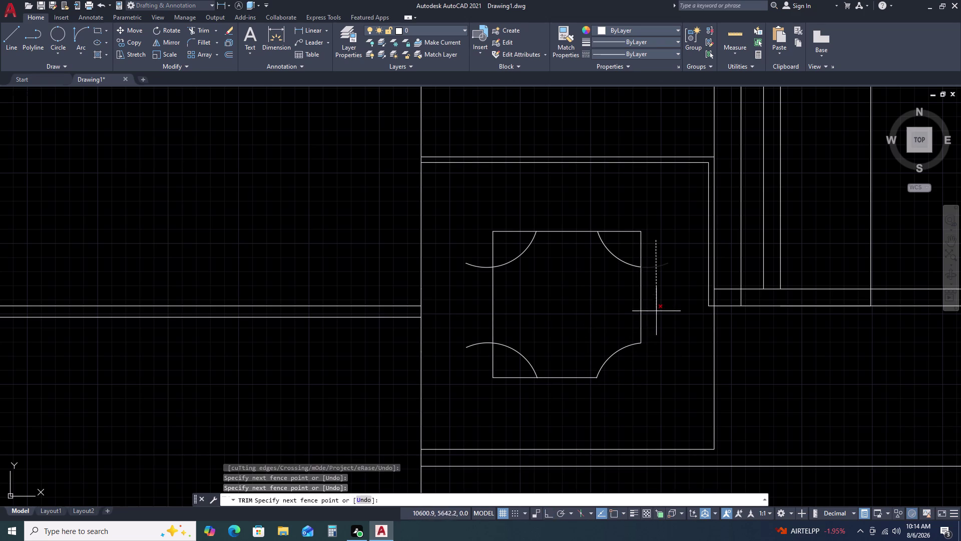
click(659, 318)
click(660, 259)
click(617, 215)
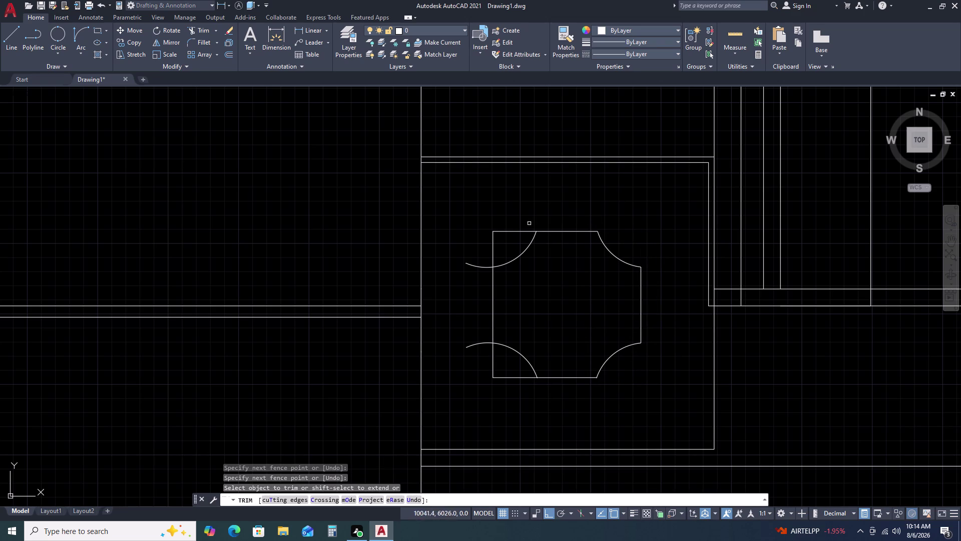
Trim the left-side square corners and arc overhangs into concave notches.
click(526, 223)
click(466, 249)
click(472, 241)
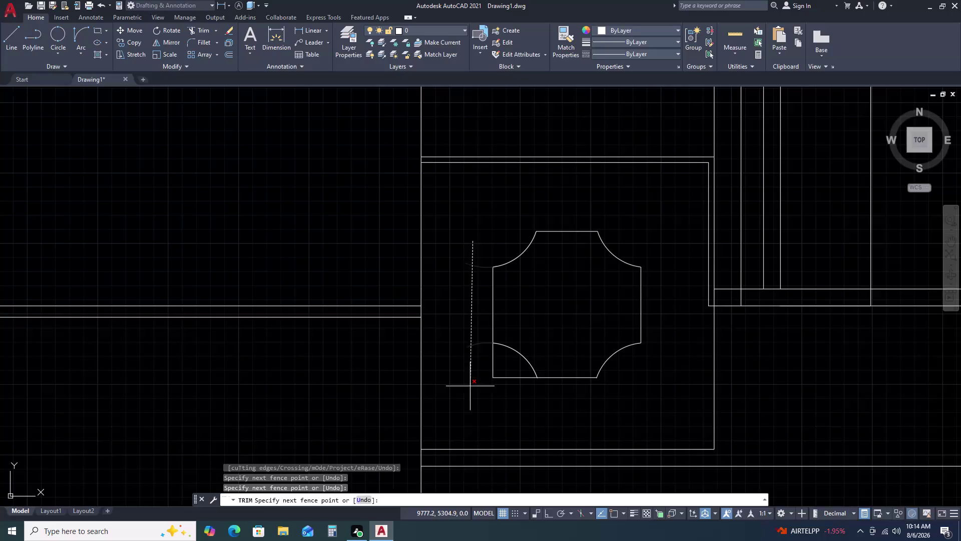
click(470, 386)
click(486, 369)
click(517, 406)
key(Escape)
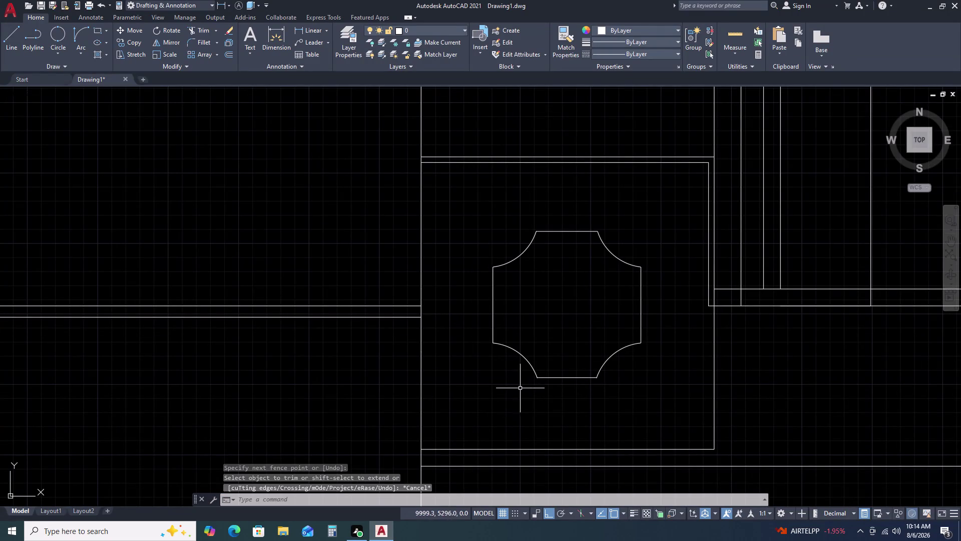
click(664, 216)
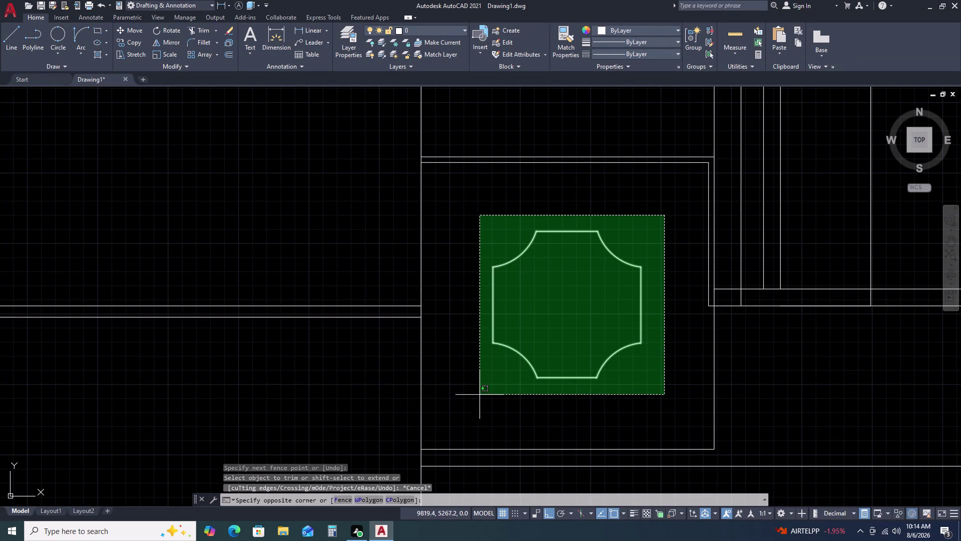
Join the notched edges into one outline and offset it 25 outward.
click(471, 386)
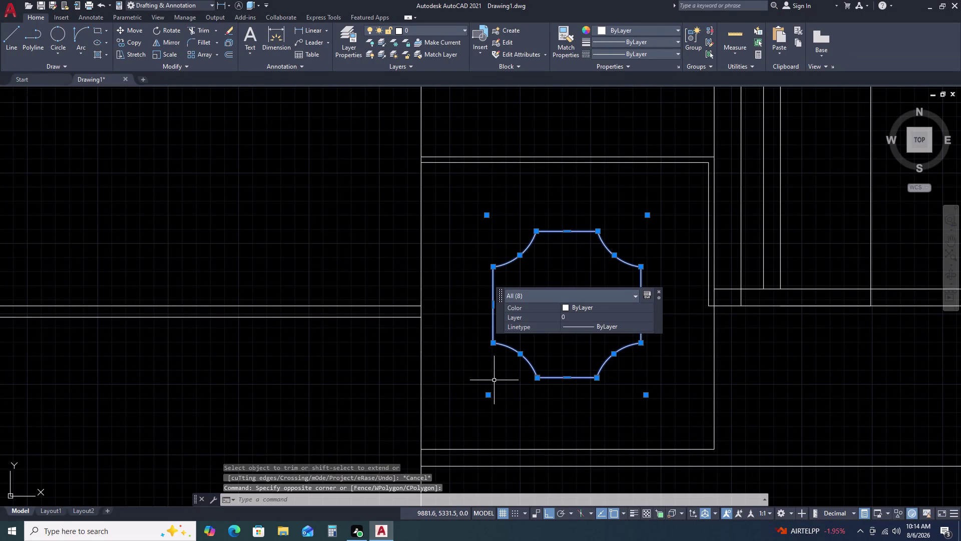
key(j)
key(Return)
click(638, 252)
click(593, 296)
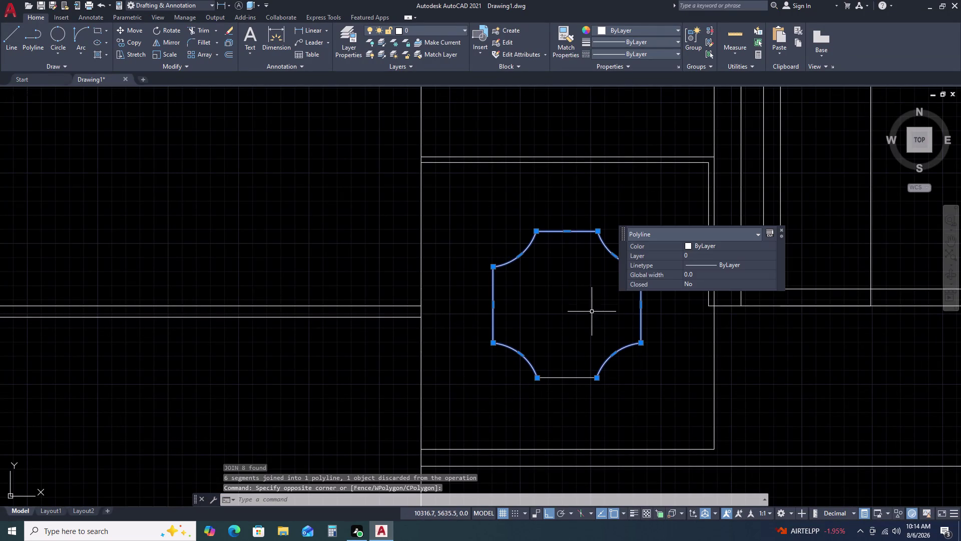
key(o)
key(space)
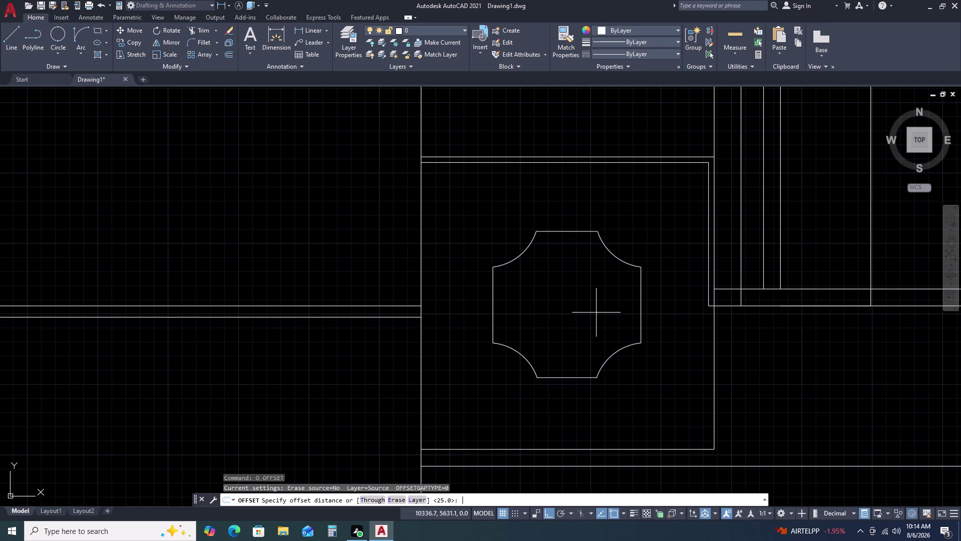
text(25)
key(space)
click(631, 215)
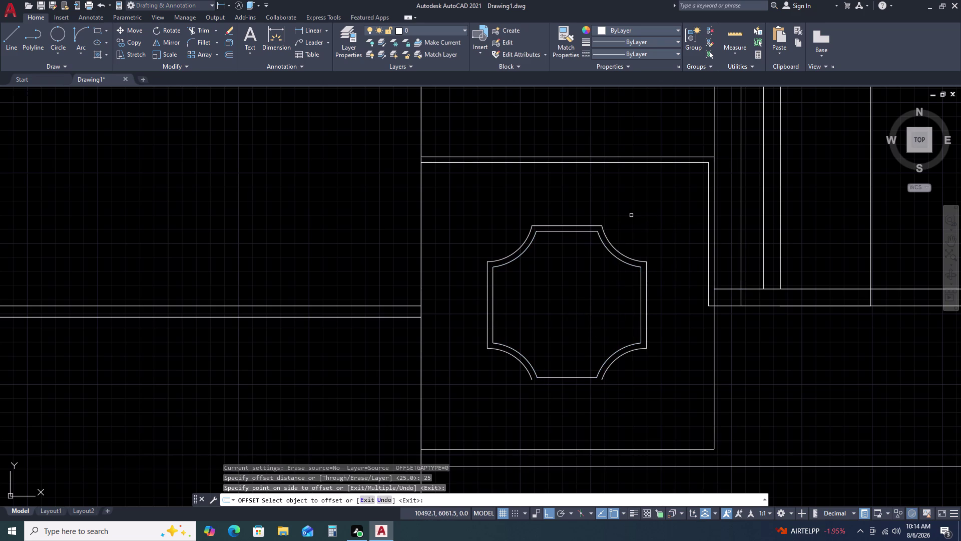
key(Escape)
Offset the panel's bottom edge 25 downward.
click(585, 376)
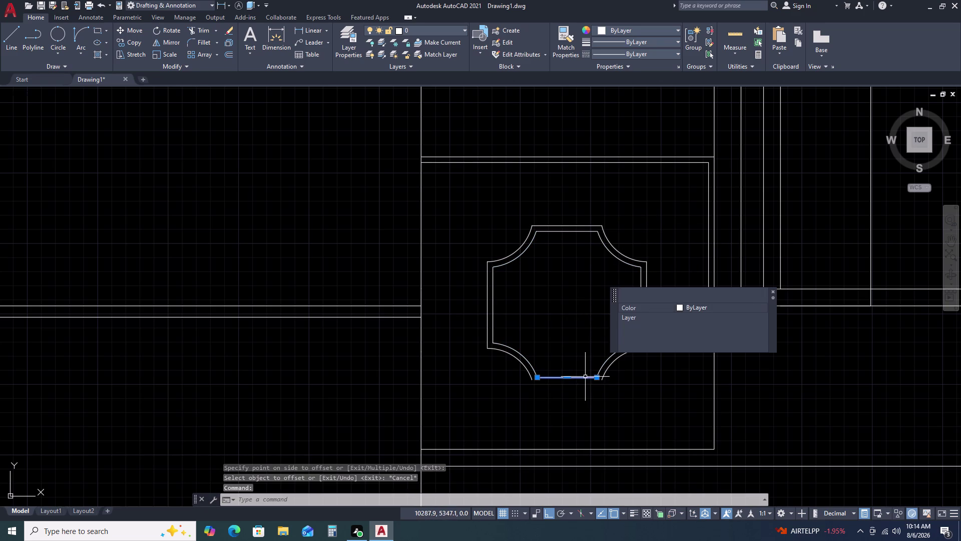
text(O)
key(space)
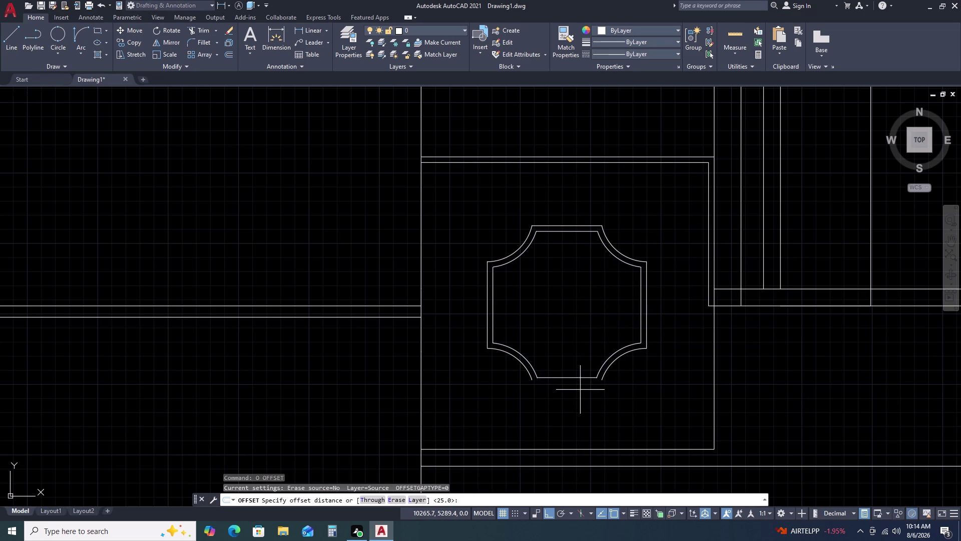
key(2)
text(5)
key(space)
click(584, 393)
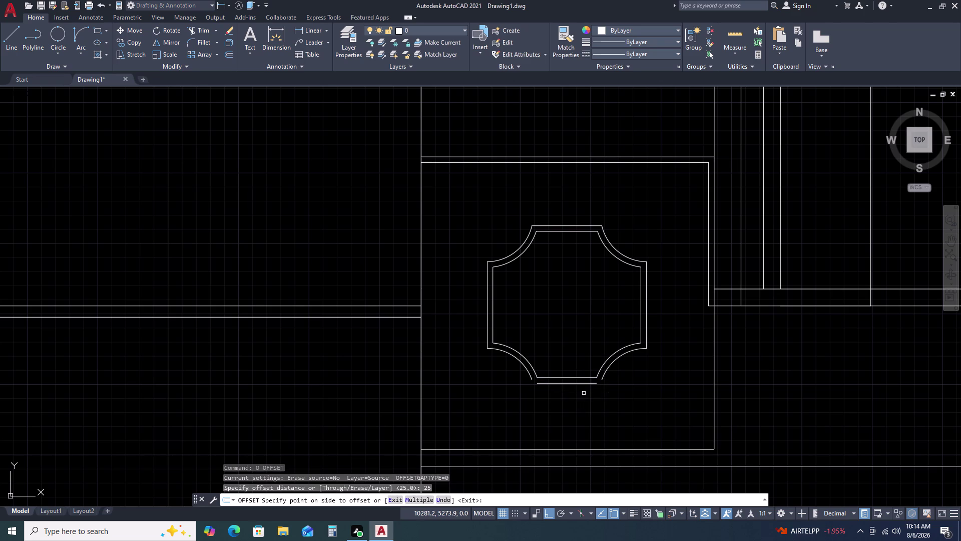
key(Escape)
scroll(up, 3)
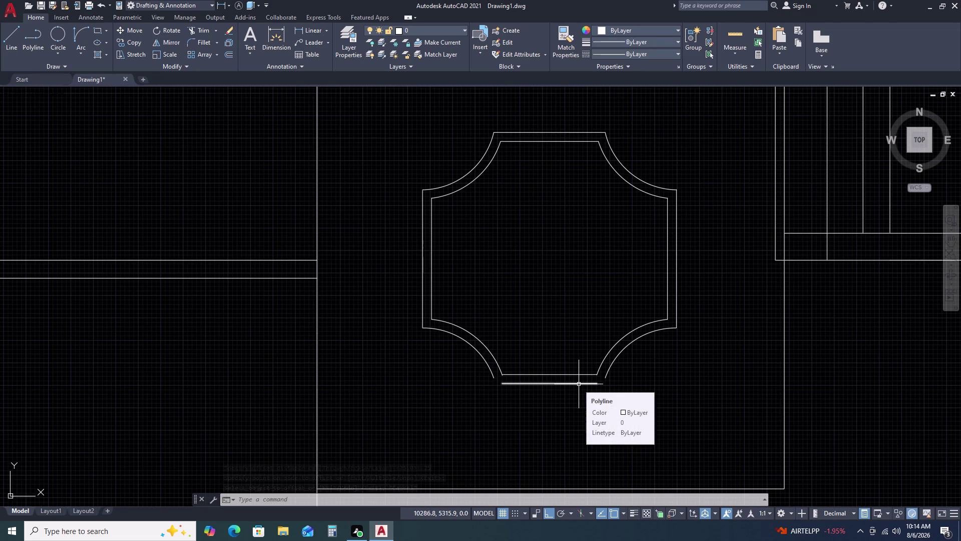
Undo the two offsets, try joining the panel edges, and reselect the outline.
key(ctrl+z)
key(ctrl+z)
key(ctrl+z)
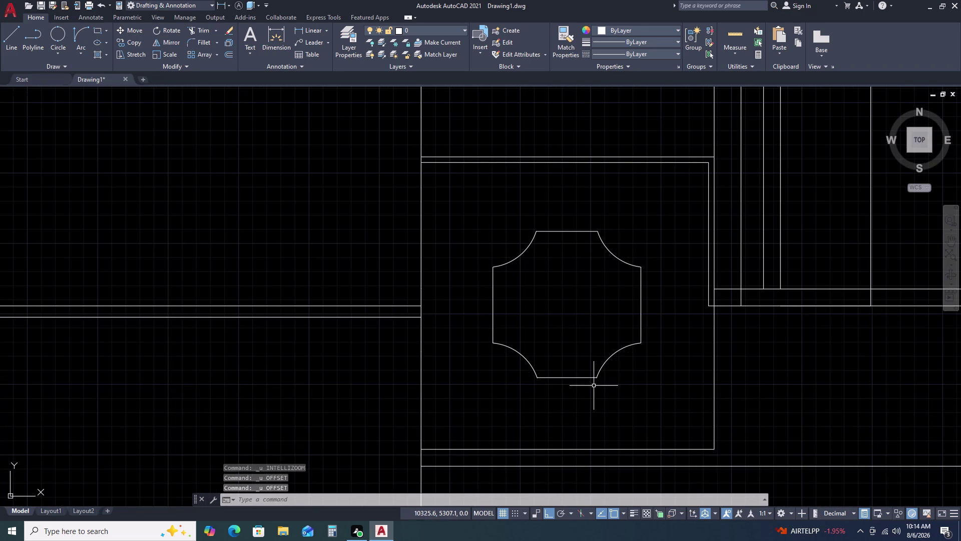
click(655, 216)
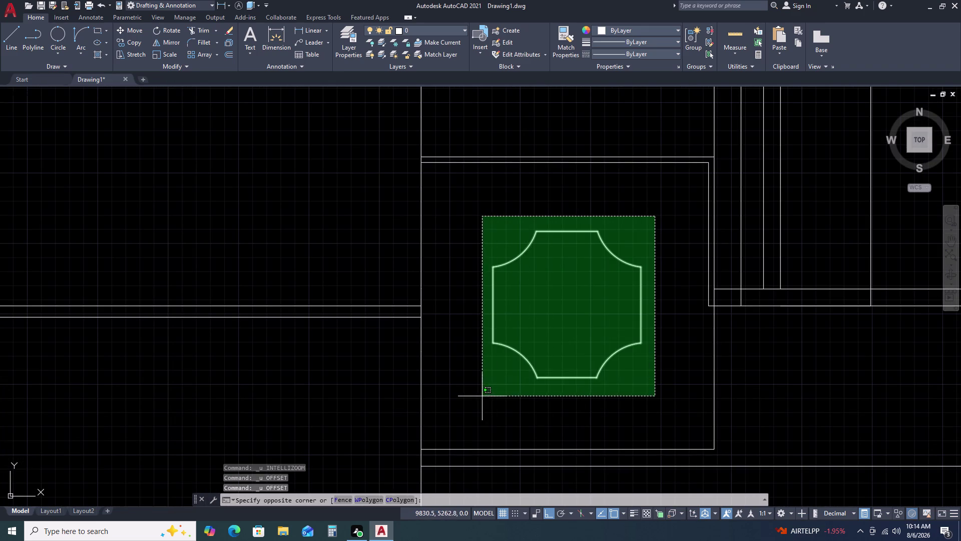
click(481, 398)
key(j)
key(Return)
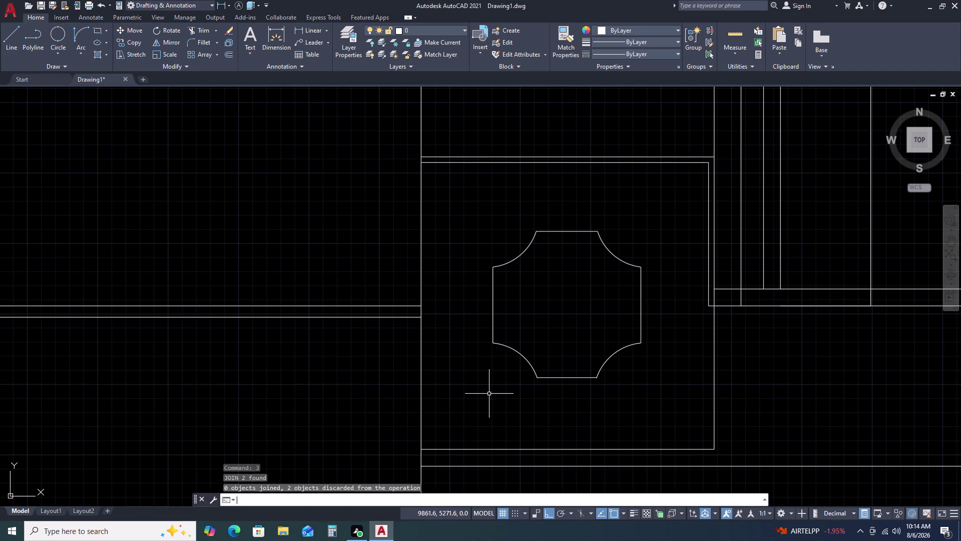
click(685, 234)
click(628, 319)
click(582, 373)
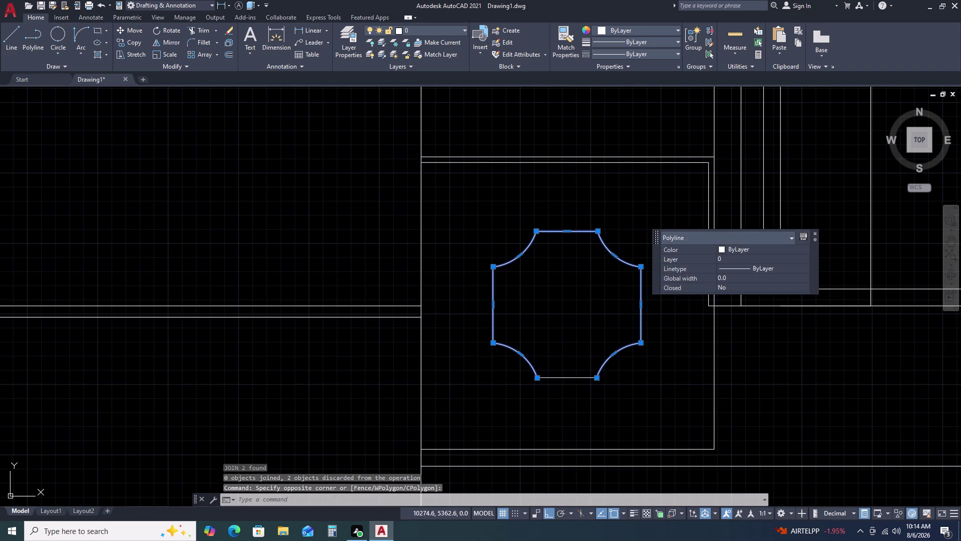
click(571, 387)
Offset the panel's bottom edge 25 units below it.
key(o)
key(space)
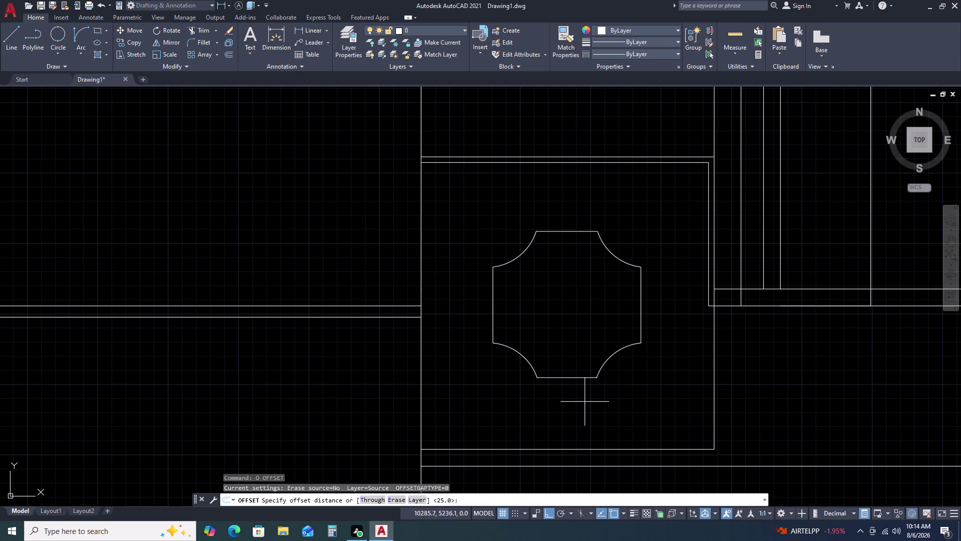
key(2)
text(25)
key(space)
text(V)
key(space)
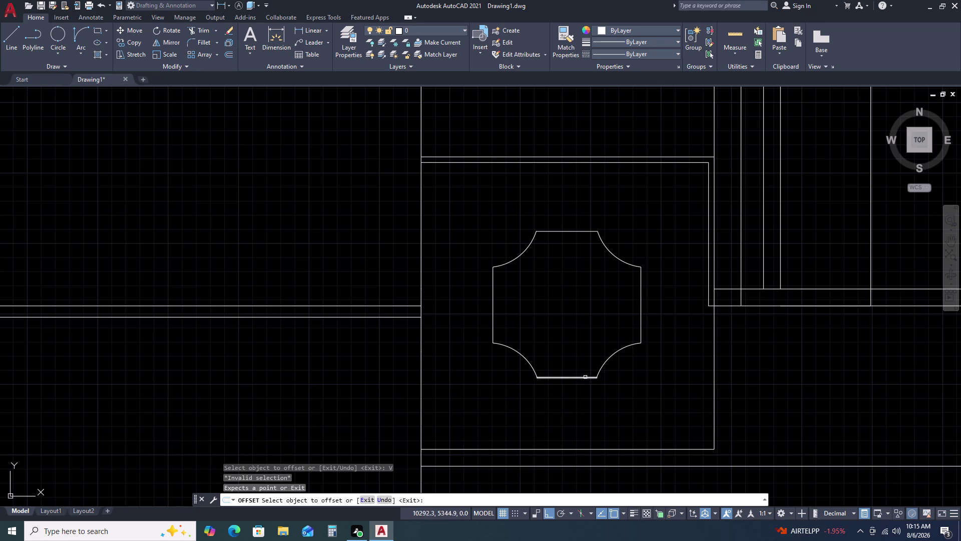
click(582, 375)
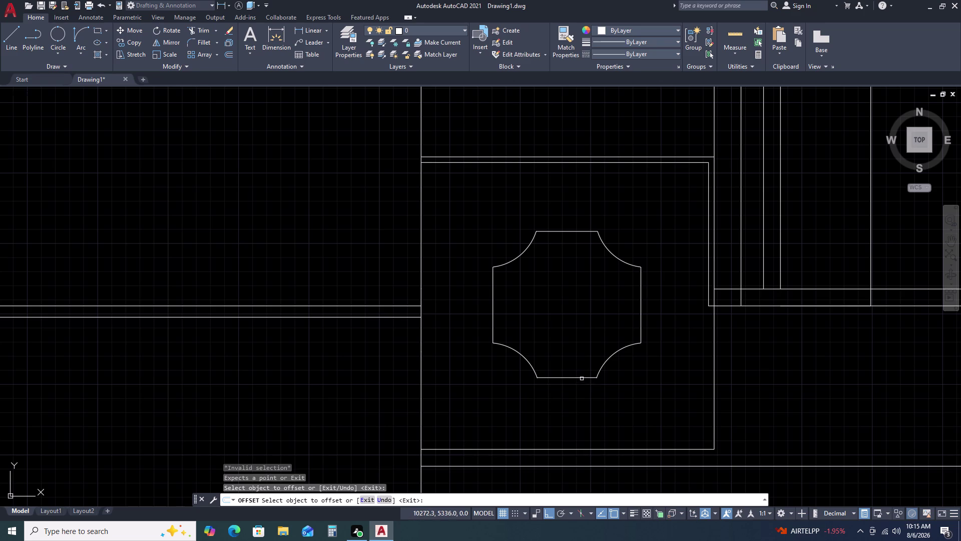
click(582, 379)
click(581, 395)
key(Escape)
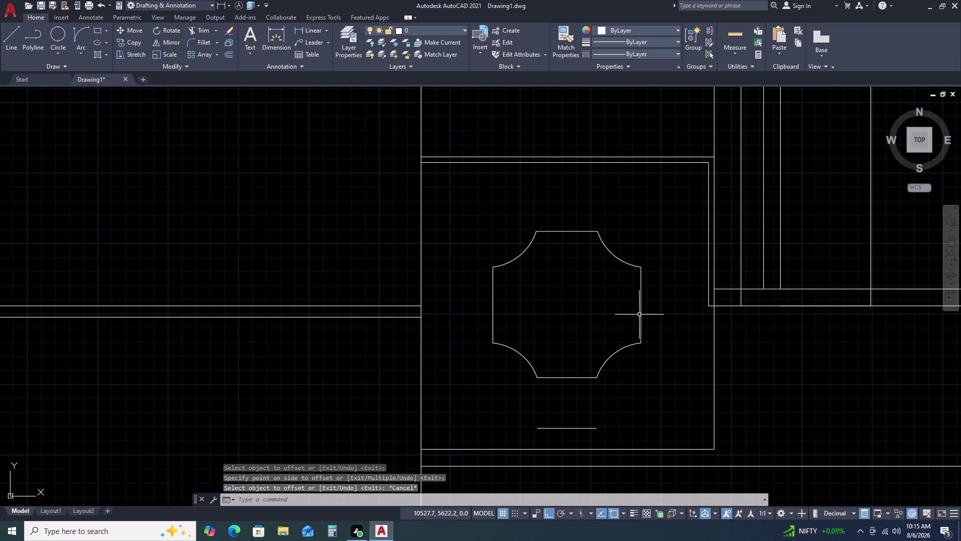
Erase the stray line below the panel and retry joining the outline pieces.
click(587, 405)
click(558, 435)
key(Delete)
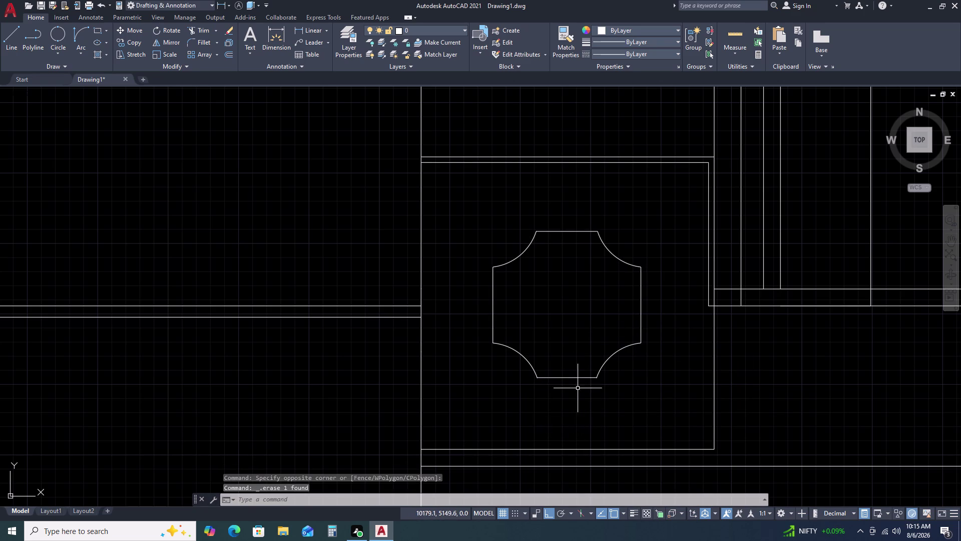
click(663, 235)
click(471, 392)
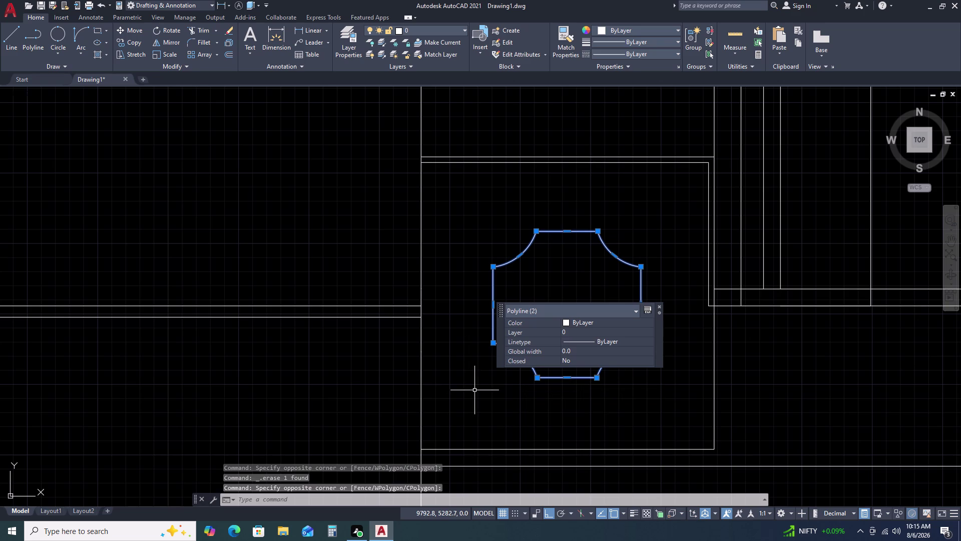
key(j)
key(Return)
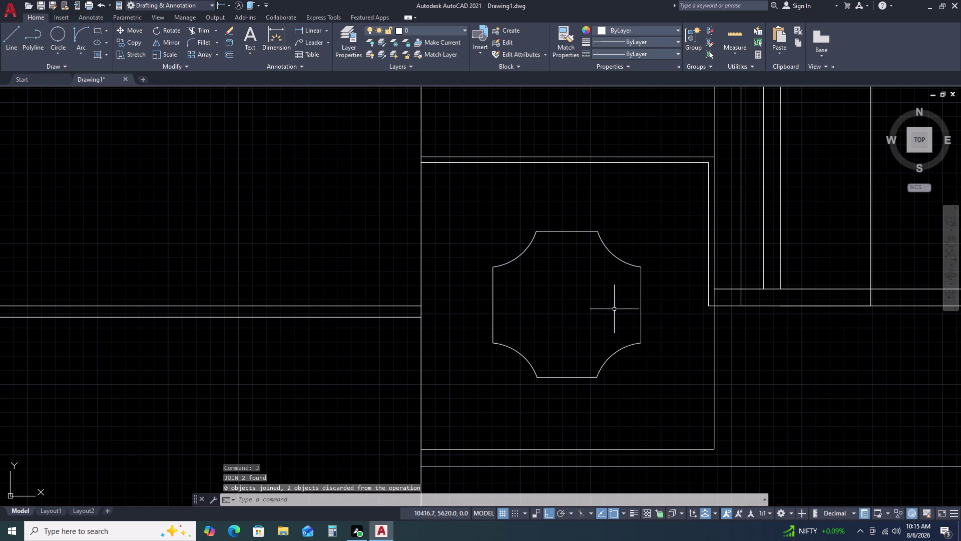
Rejoin the outline and bottom edge after a mistyped JH, then restart OFFSET.
click(639, 271)
click(627, 257)
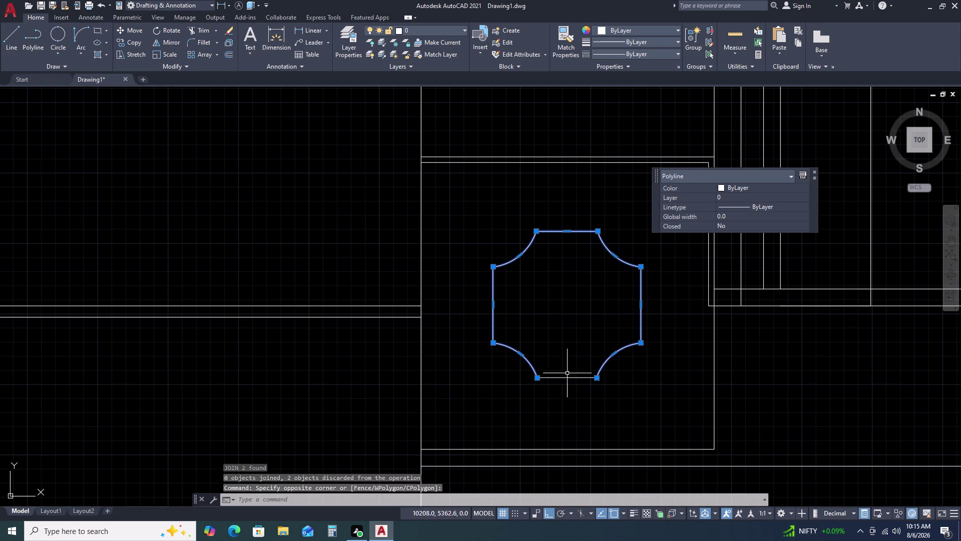
click(566, 379)
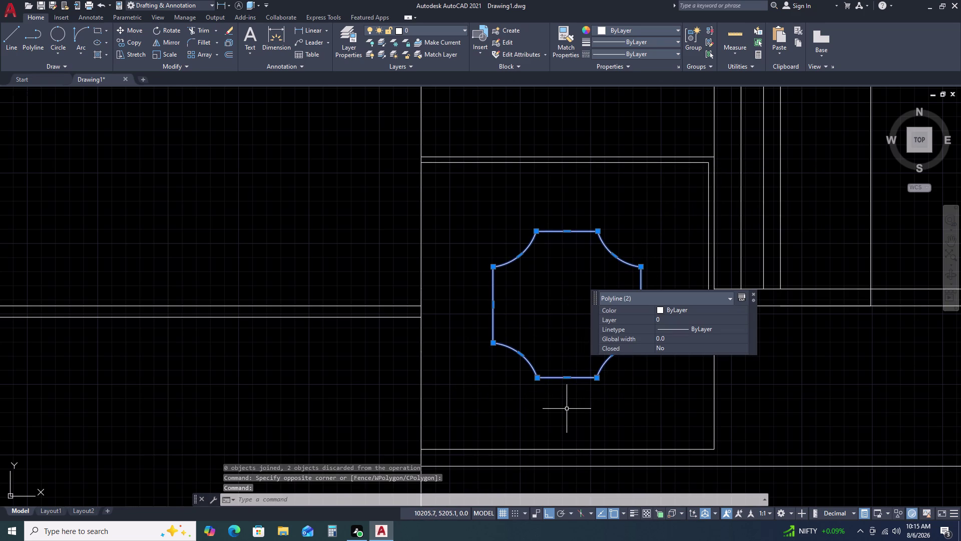
text(JH)
key(Return)
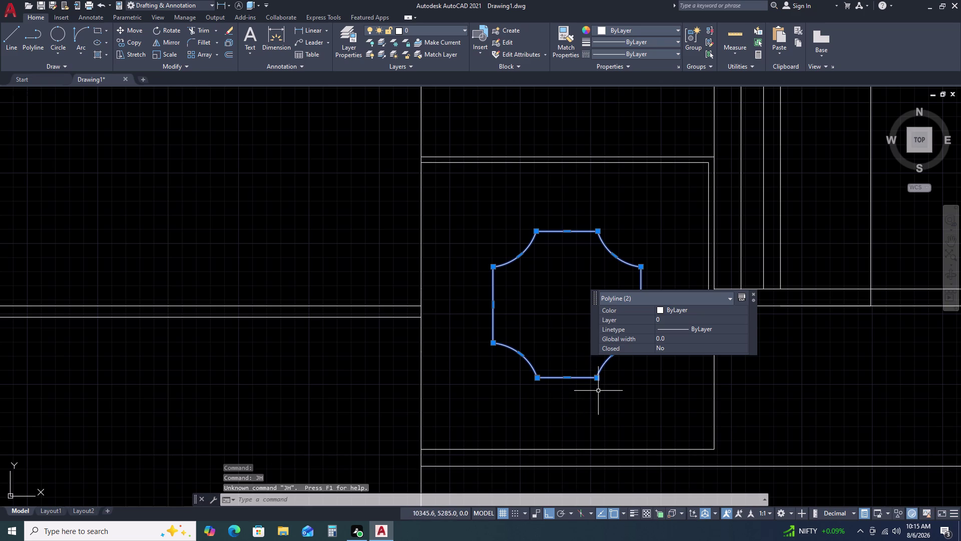
key(j)
key(Return)
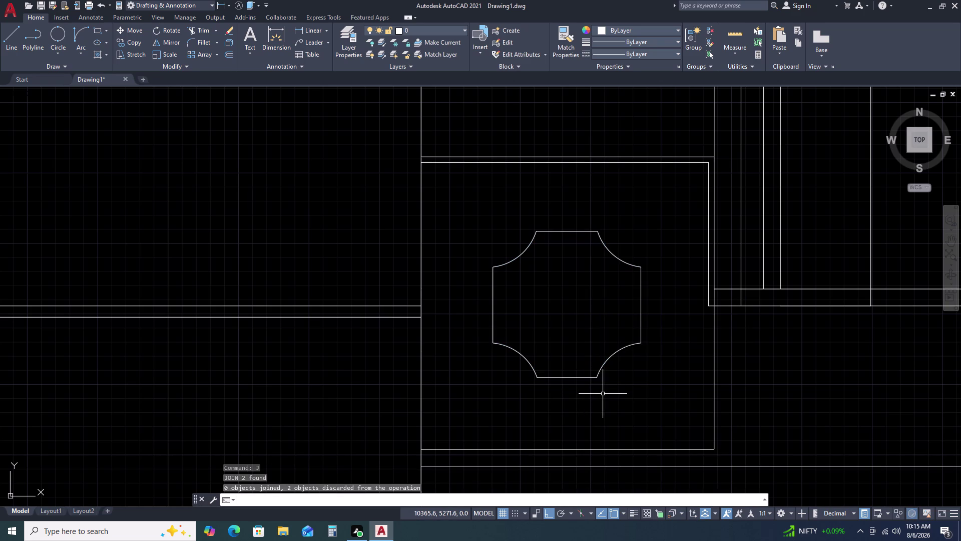
click(607, 356)
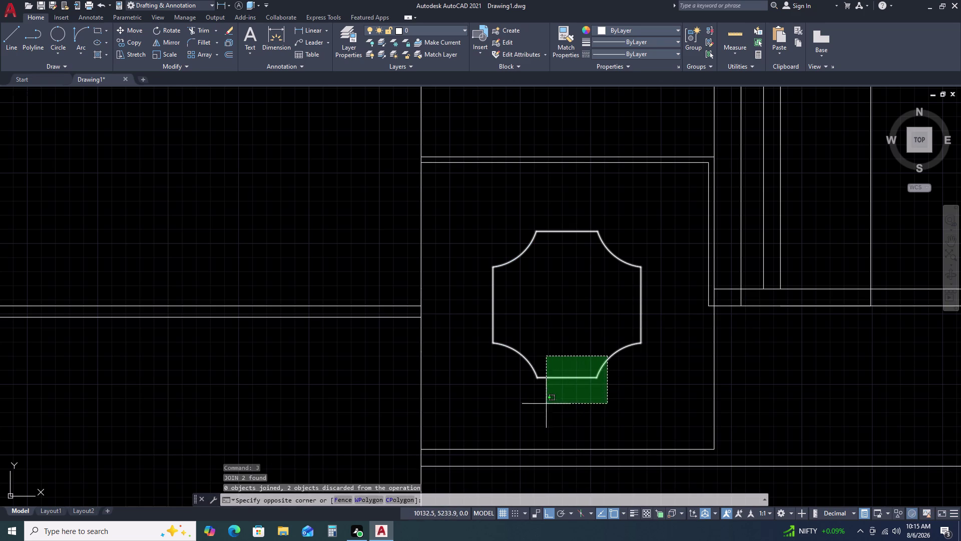
click(521, 396)
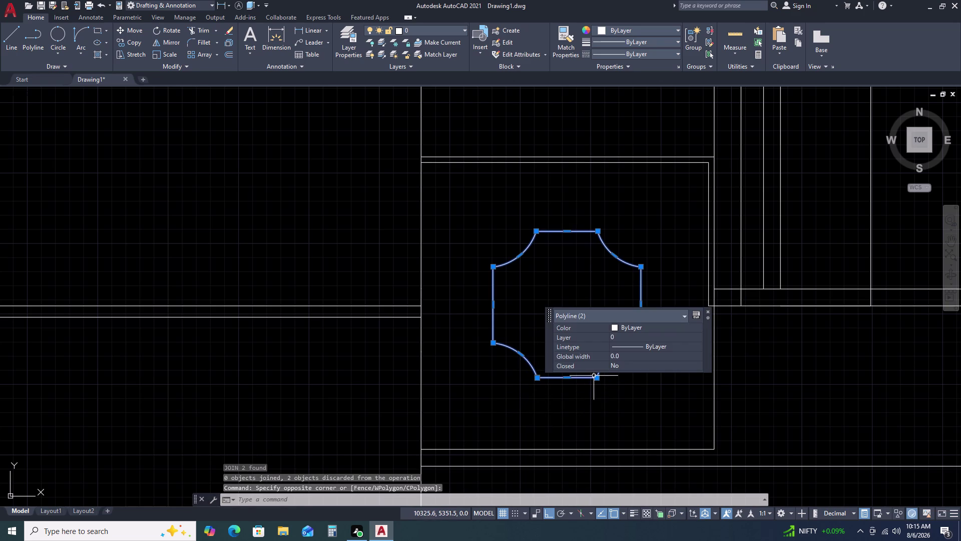
key(o)
key(space)
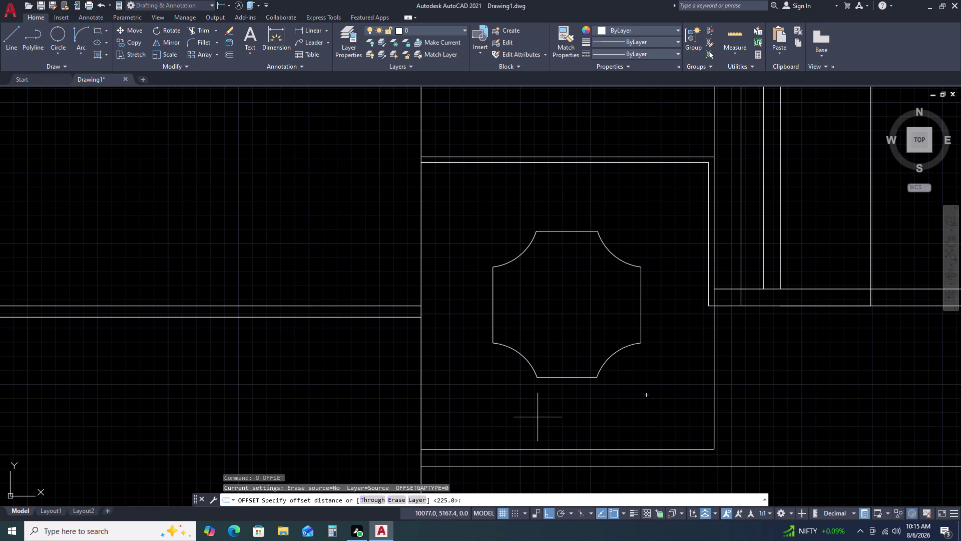
Offset the bottom edge and the curved outline outward by 25.
key(2)
key(5)
key(space)
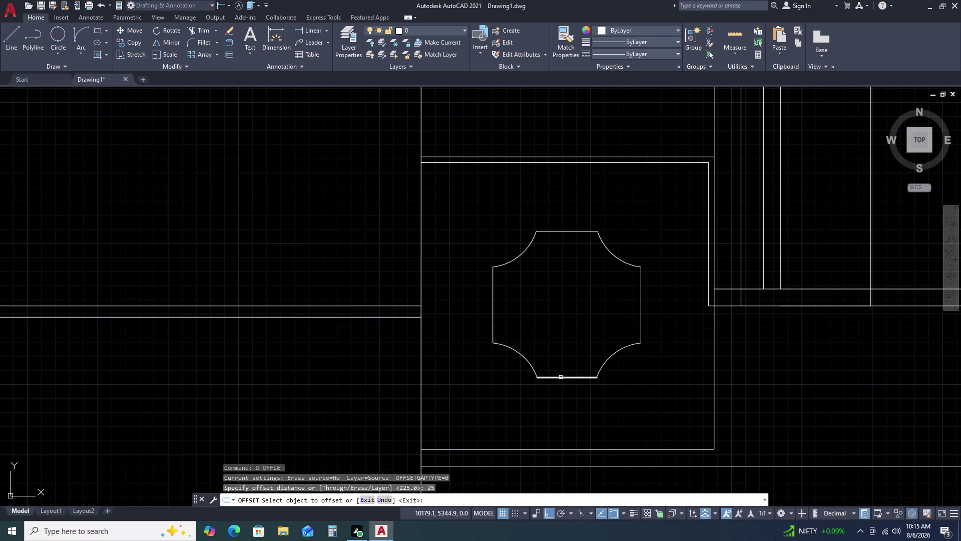
click(560, 377)
click(561, 391)
click(606, 363)
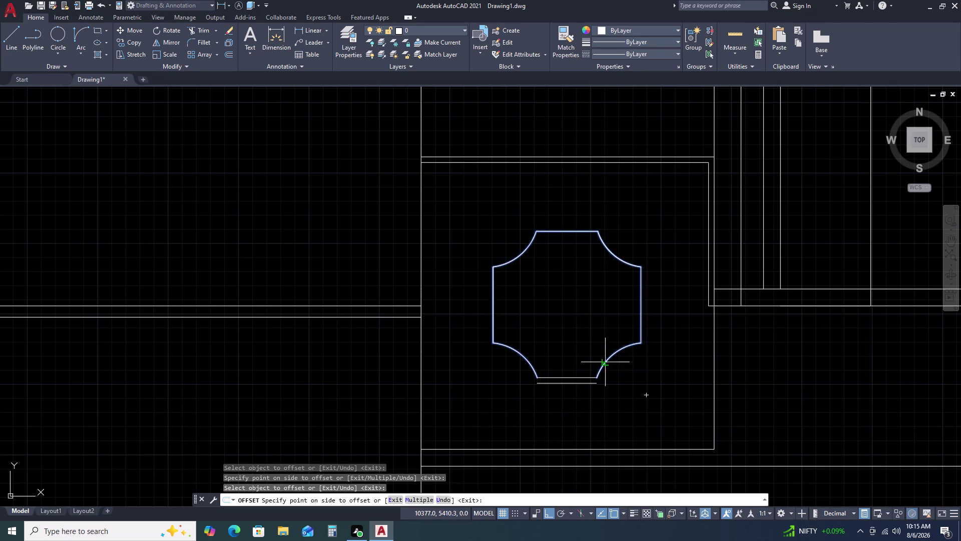
click(612, 381)
key(Escape)
Grip-stretch the outer bottom line's end to meet the curved corner.
scroll(up, 3)
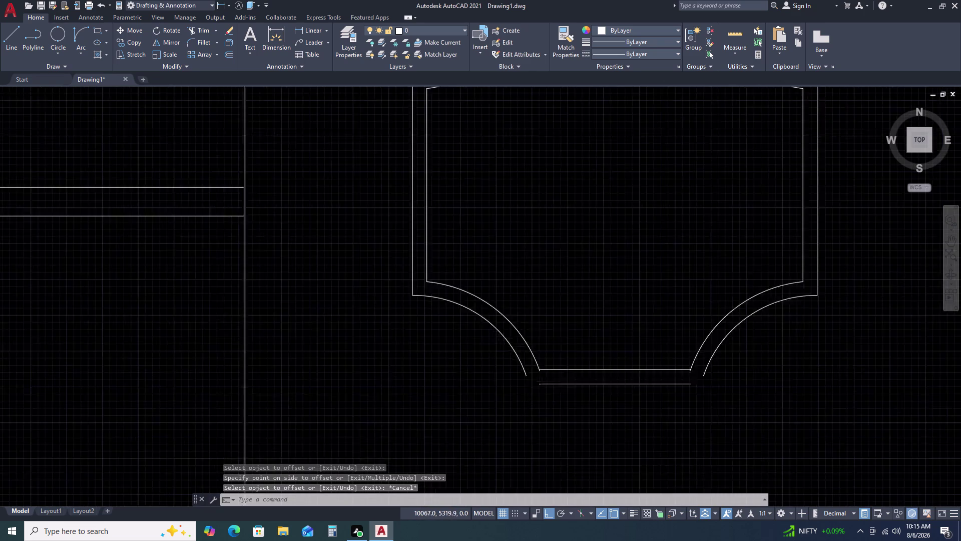
click(522, 368)
click(520, 374)
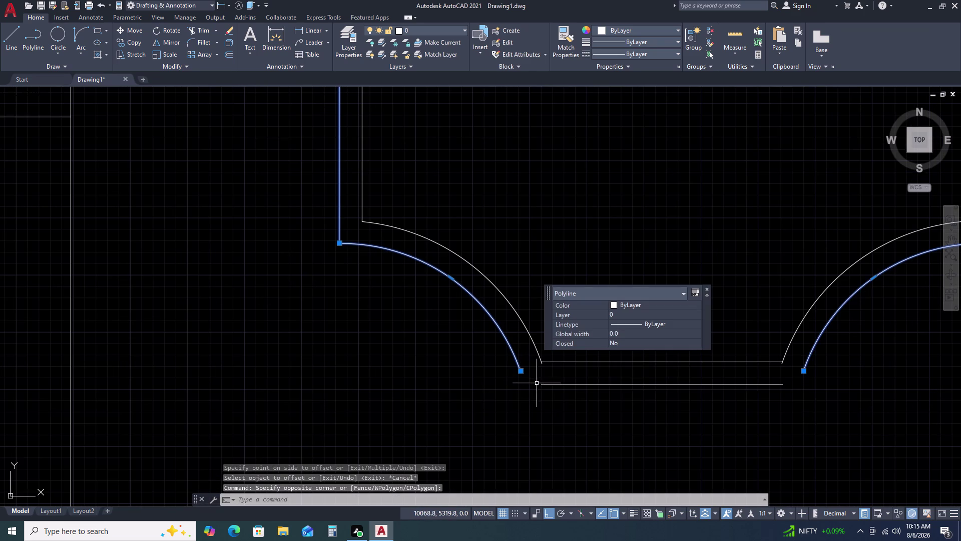
click(540, 384)
click(535, 389)
click(546, 382)
click(535, 392)
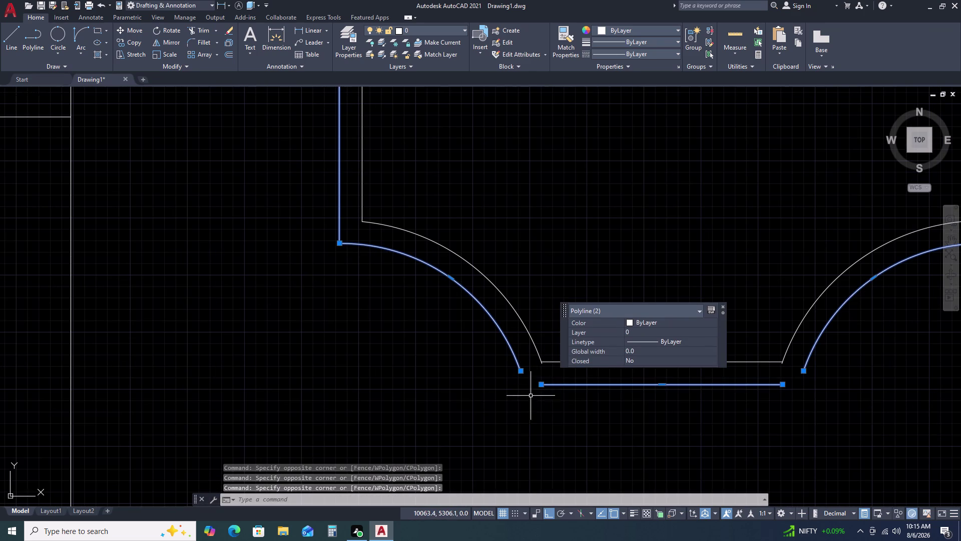
click(542, 384)
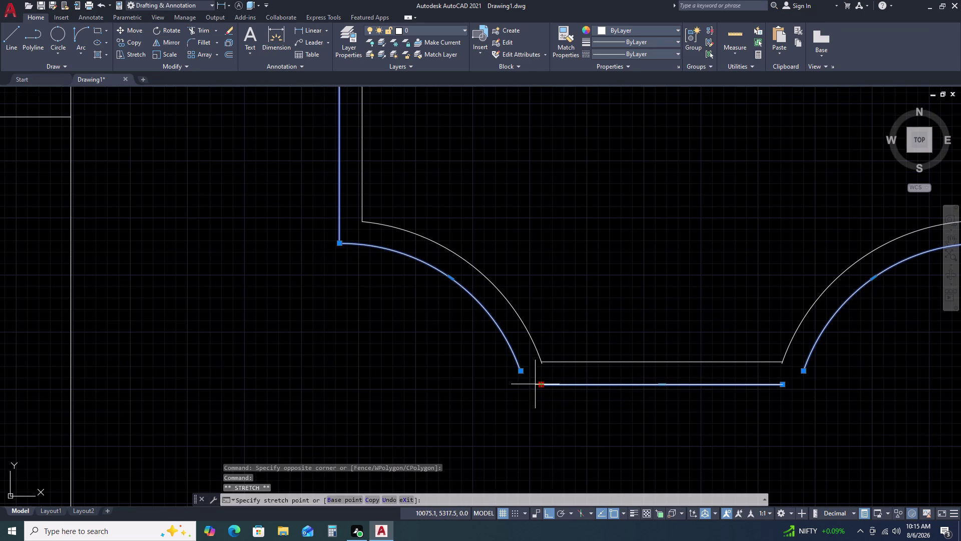
click(526, 384)
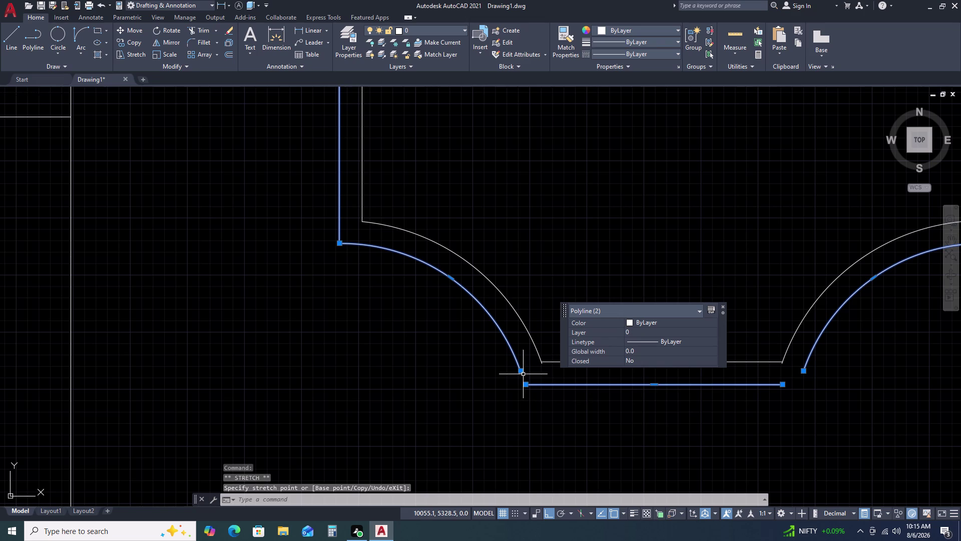
click(522, 371)
click(524, 383)
key(Escape)
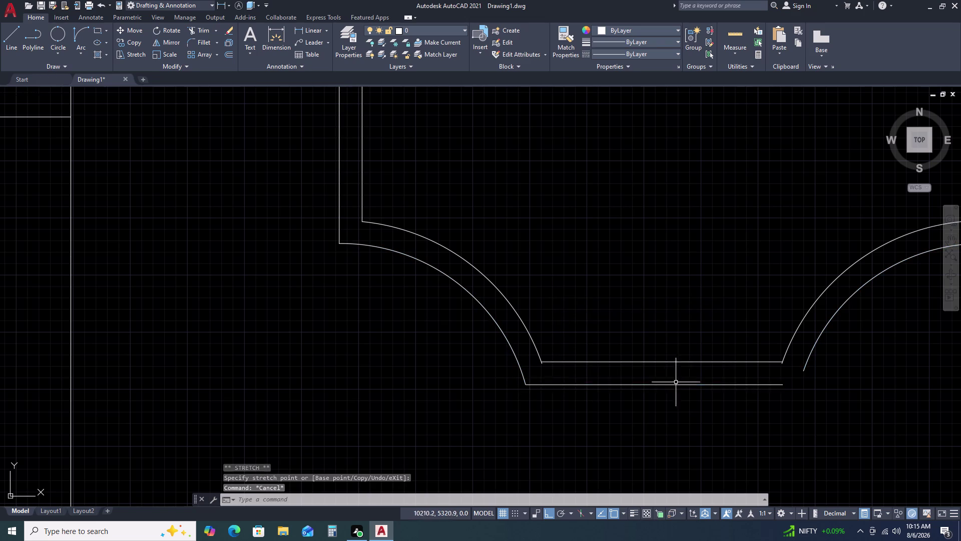
Select the inner bottom edge and start a hatch.
scroll(up, 3)
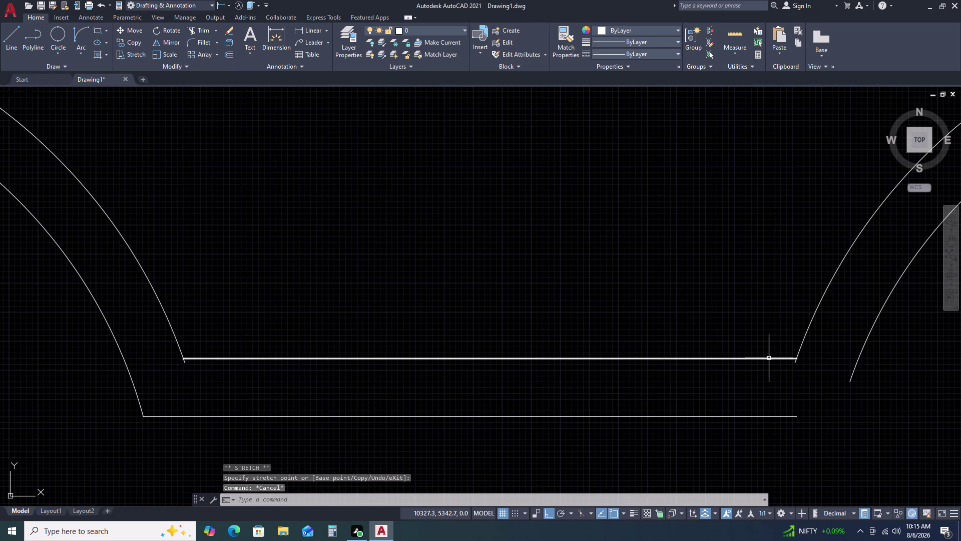
click(769, 358)
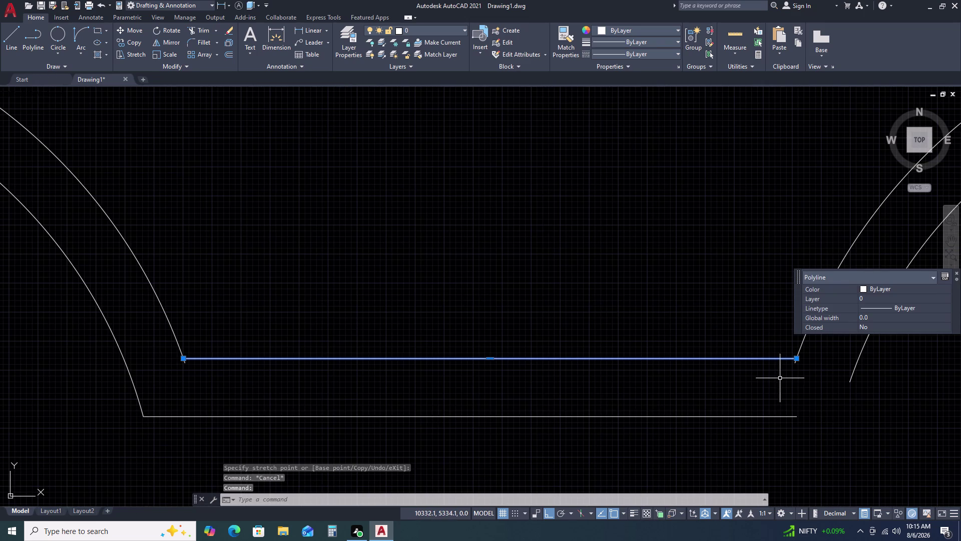
key(k)
key(space)
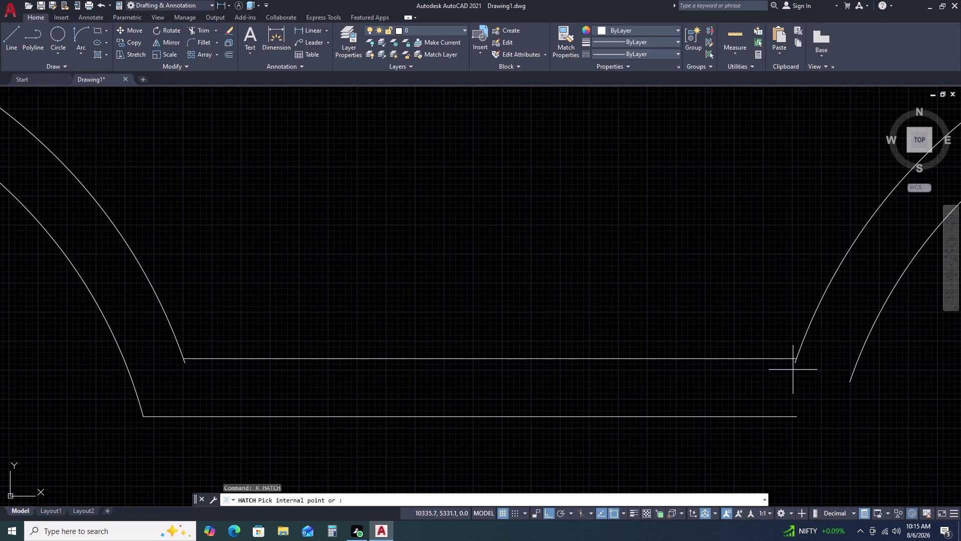
Cancel the hatch and begin moving the long bottom edge.
scroll(up, 3)
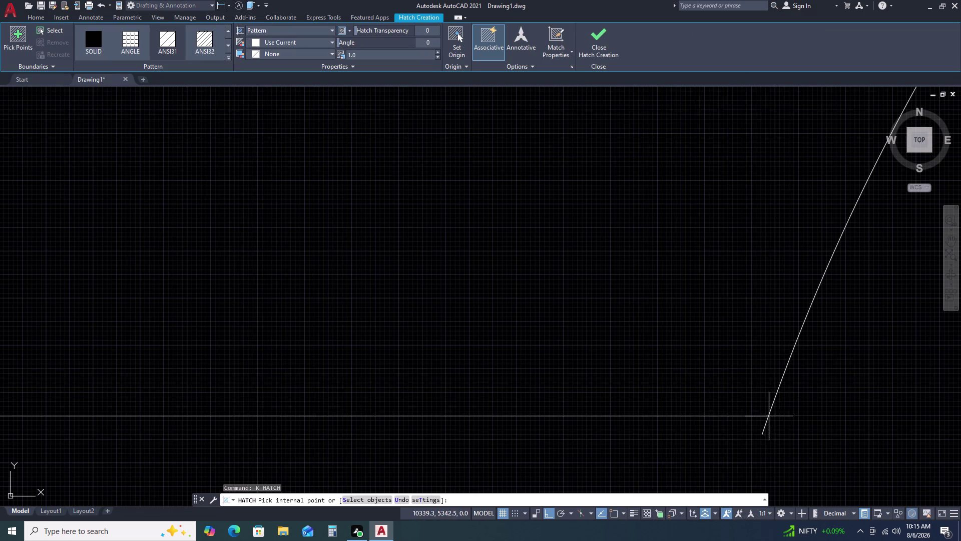
key(Escape)
key(Escape)
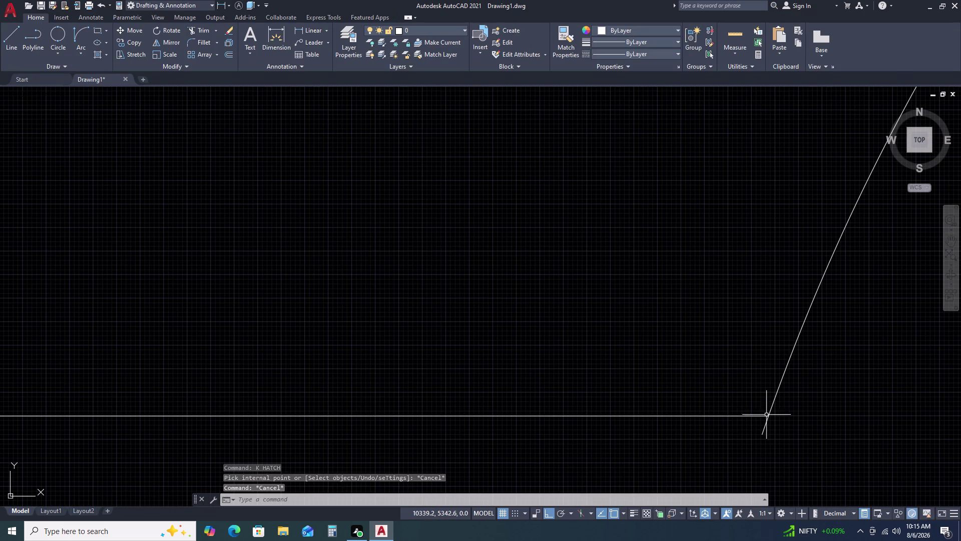
key(Escape)
click(762, 414)
click(730, 426)
text(M)
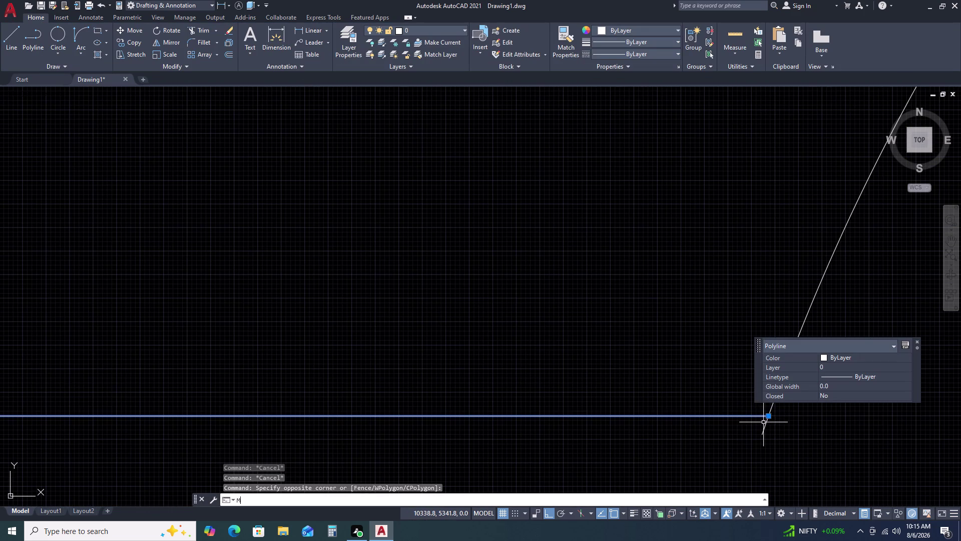
key(space)
click(769, 414)
click(760, 434)
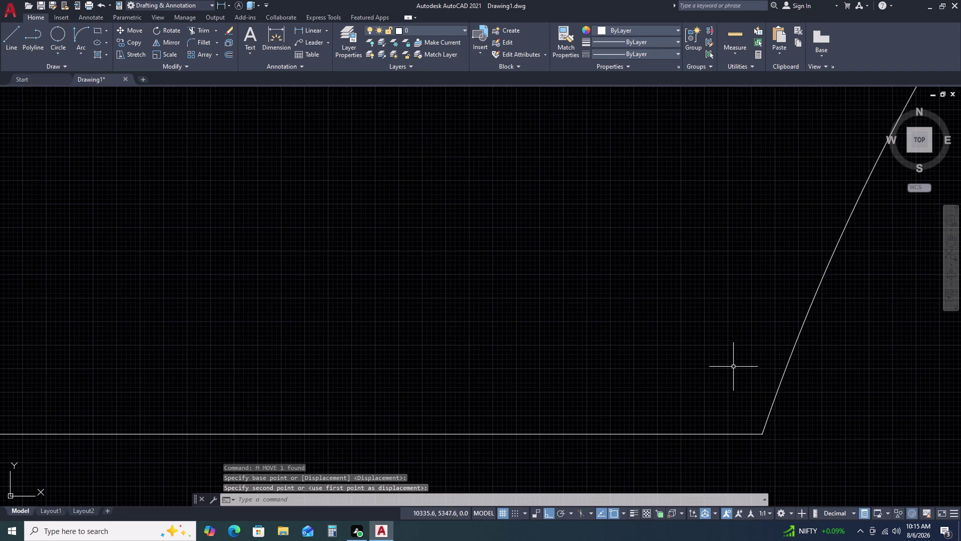
Try stretching the slanted corner line's lower end, then cancel it.
scroll(down, 3)
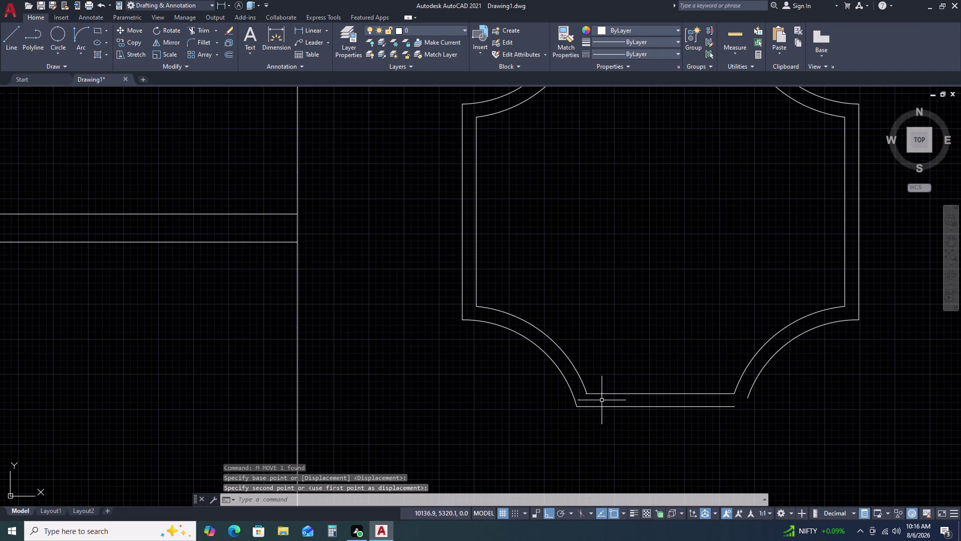
scroll(up, 3)
double_click(616, 404)
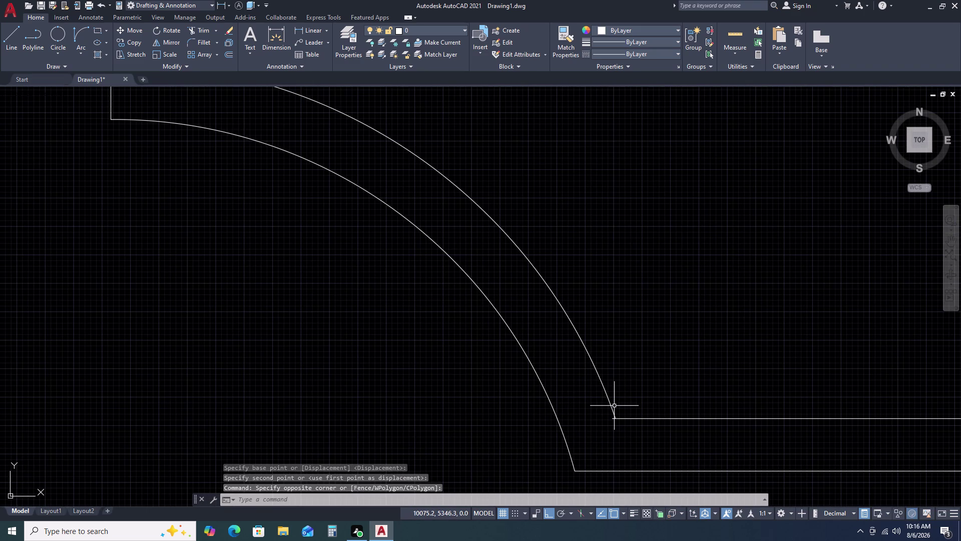
click(612, 410)
scroll(up, 3)
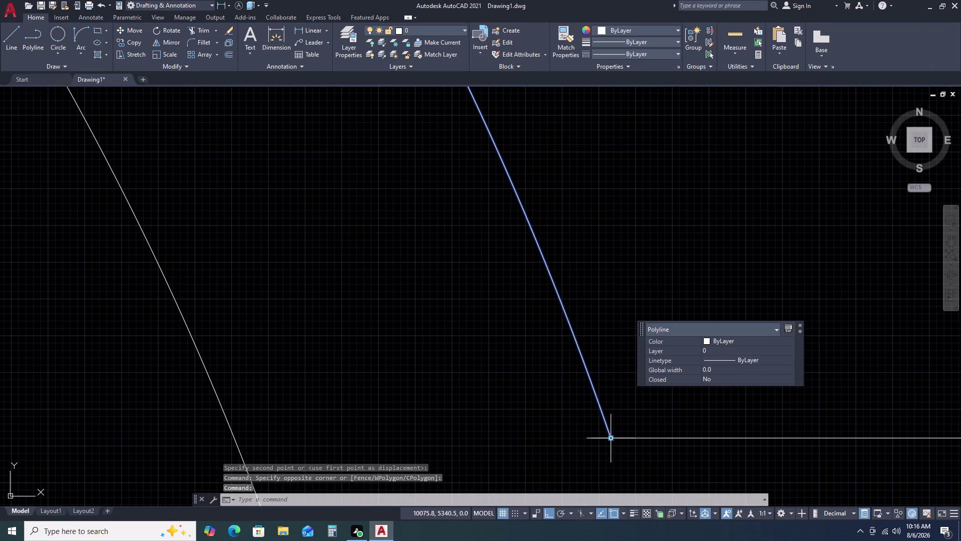
click(612, 439)
click(590, 438)
scroll(down, 3)
key(Escape)
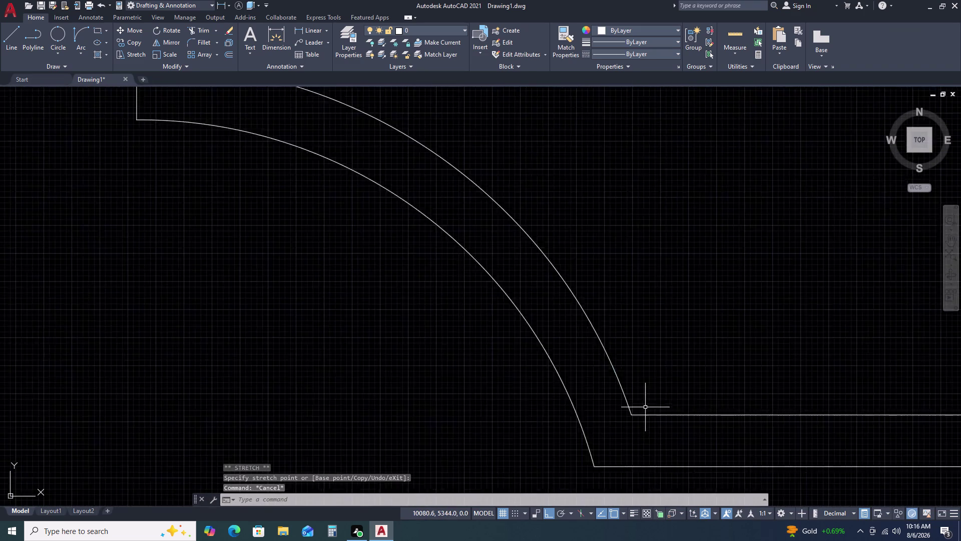
With Ortho off, stretch the curved corner's end onto the bottom line's end.
middle_drag(759, 390, 717, 398)
middle_click(698, 399)
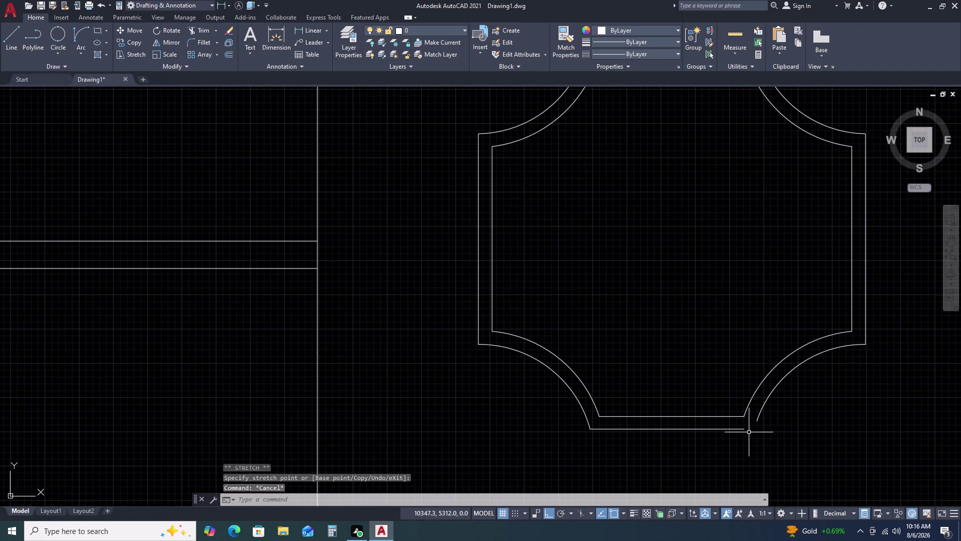
scroll(up, 3)
click(766, 402)
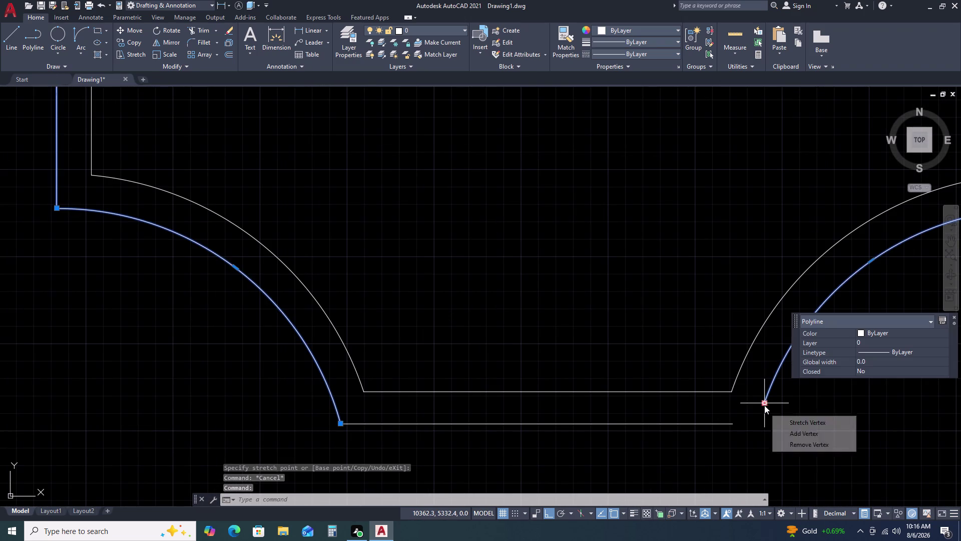
click(765, 405)
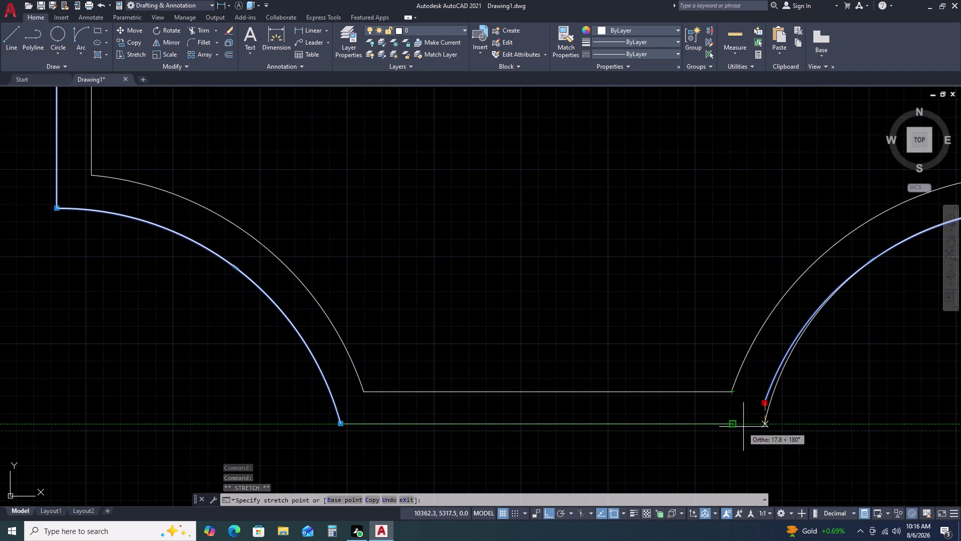
scroll(up, 3)
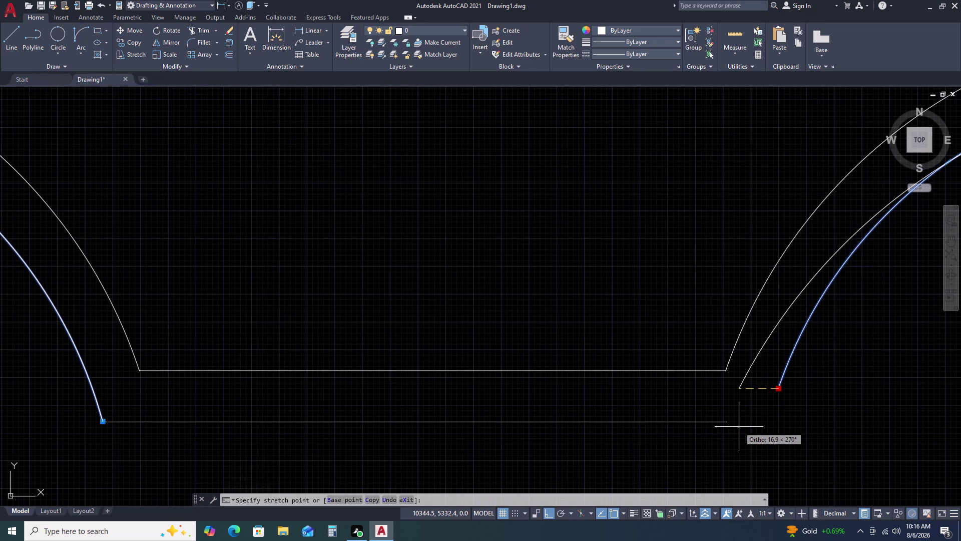
key(F8)
click(740, 421)
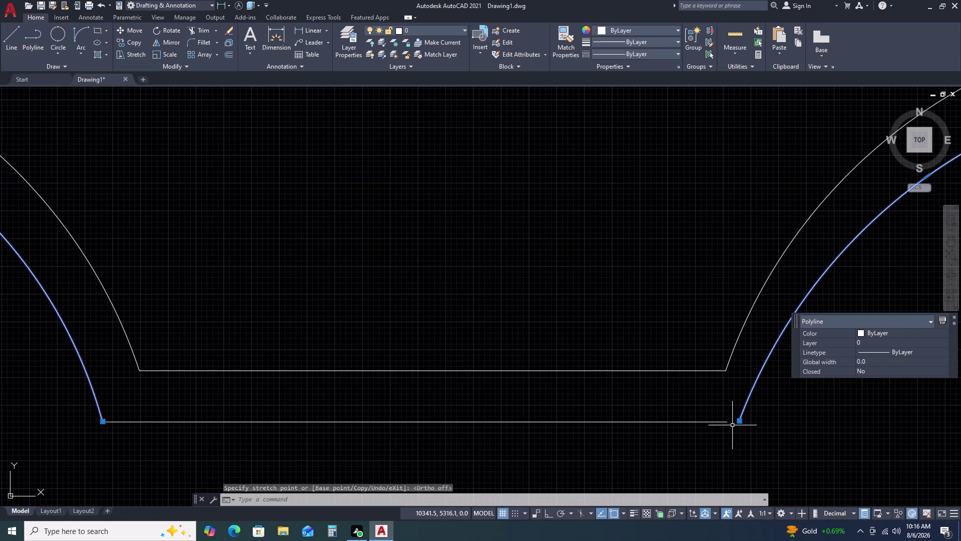
key(Escape)
Select the inner bottom edge, then clear the selection.
click(730, 419)
click(712, 427)
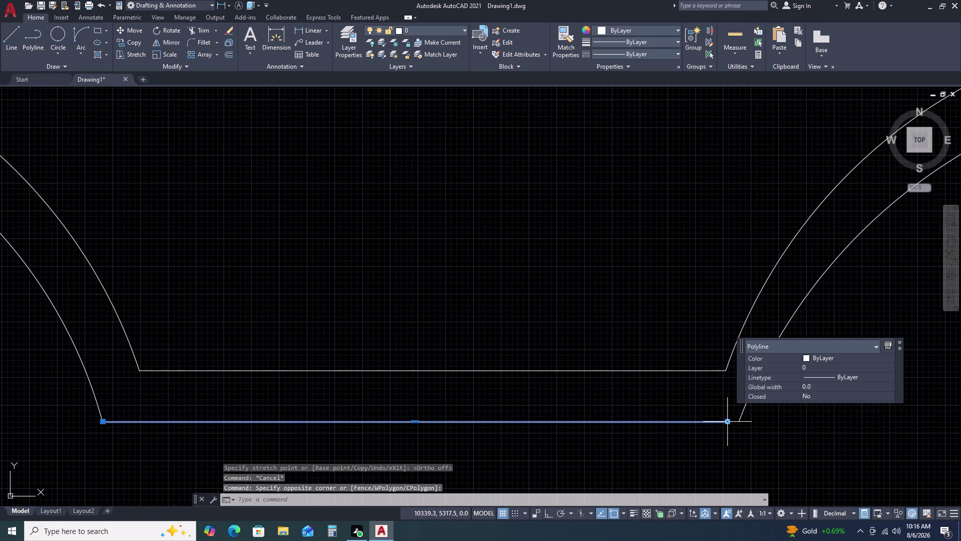
click(729, 421)
click(738, 420)
key(Escape)
scroll(down, 3)
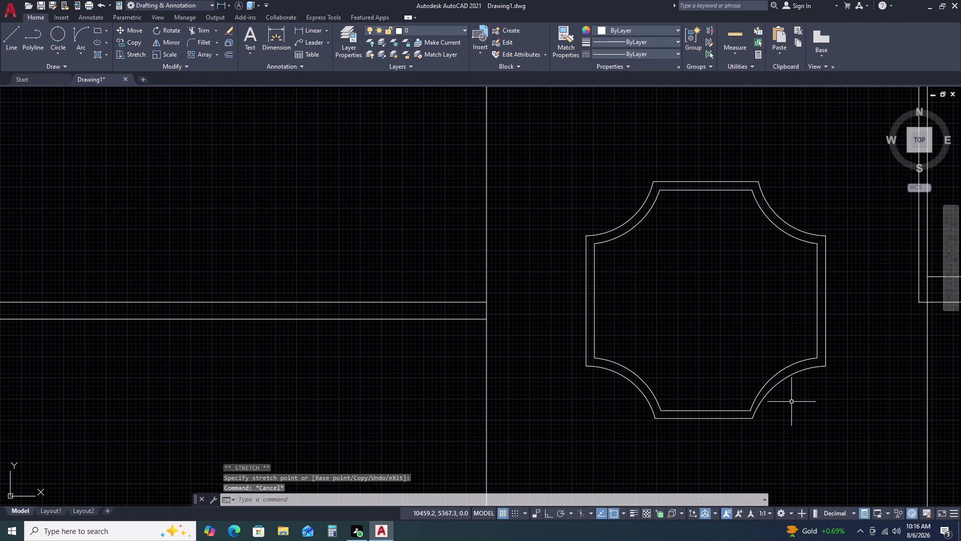
Start scaling the panel outlines from a base point, then cancel.
middle_drag(800, 400, 704, 410)
scroll(down, 3)
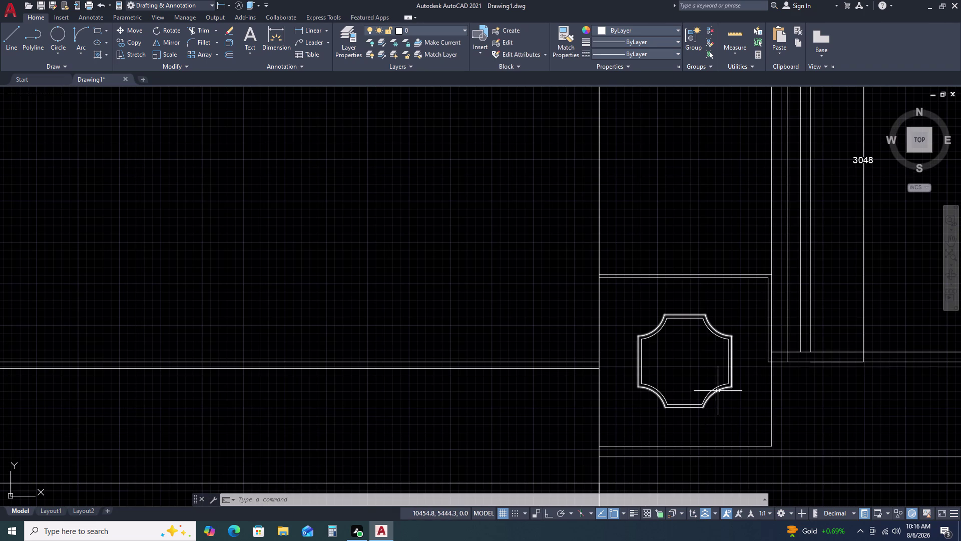
click(741, 307)
click(629, 427)
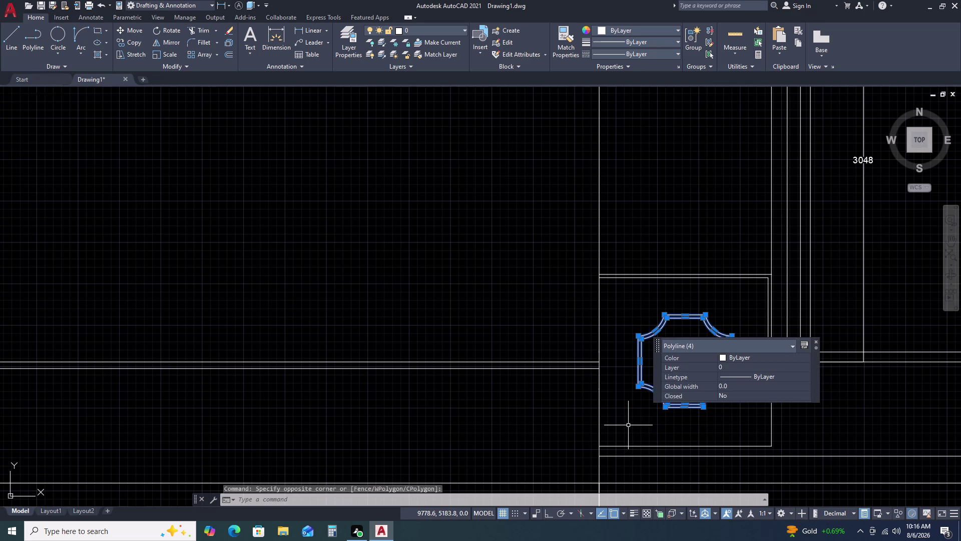
key(s)
text(C)
key(space)
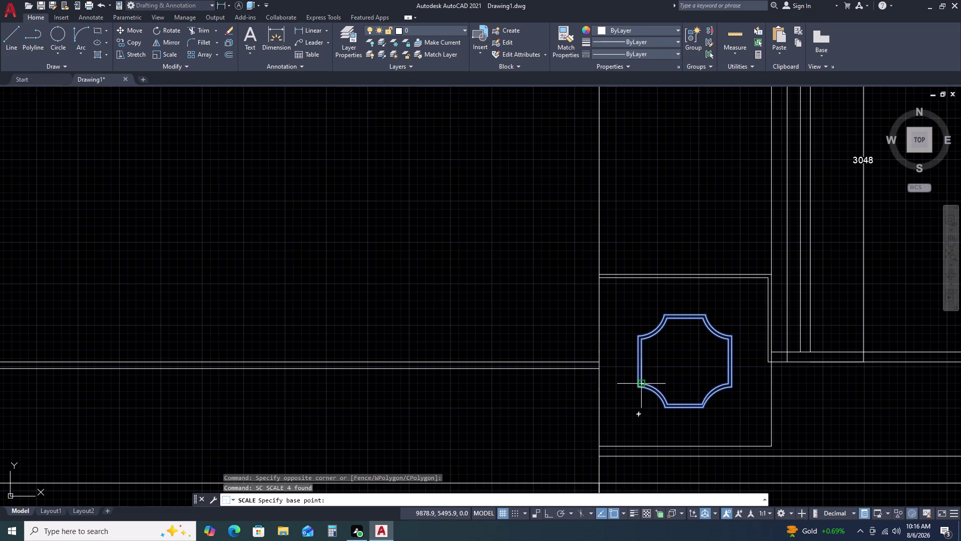
click(638, 391)
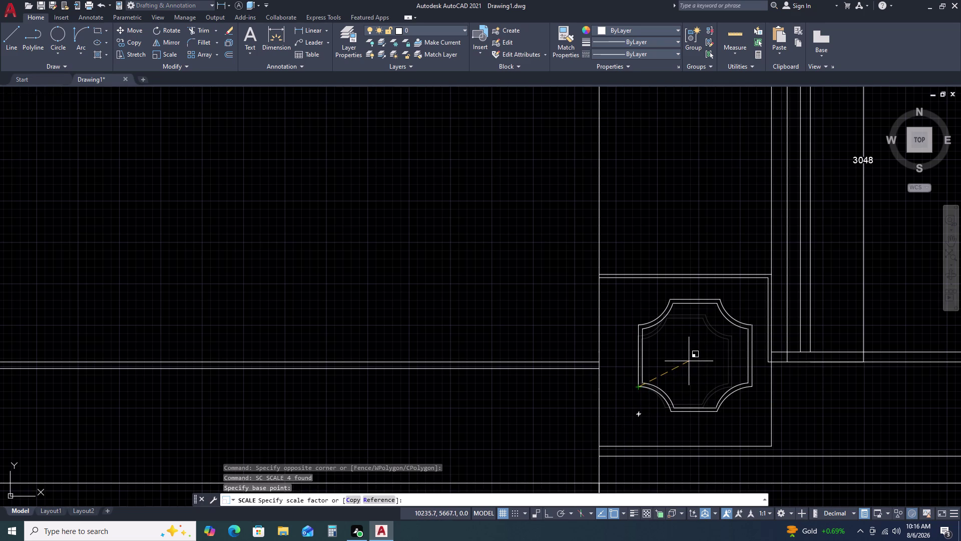
key(Escape)
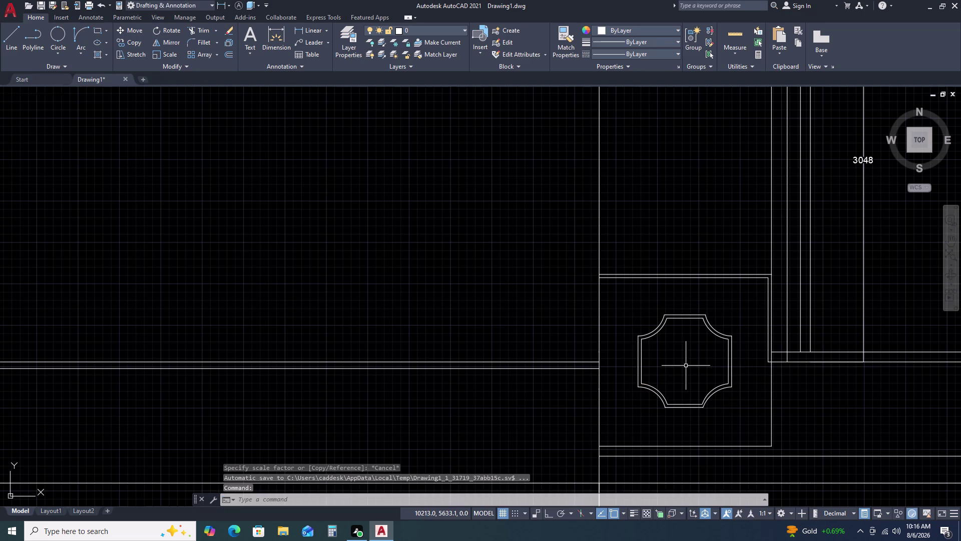
Reselect the panel and start SCALE again.
double_click(738, 316)
click(633, 413)
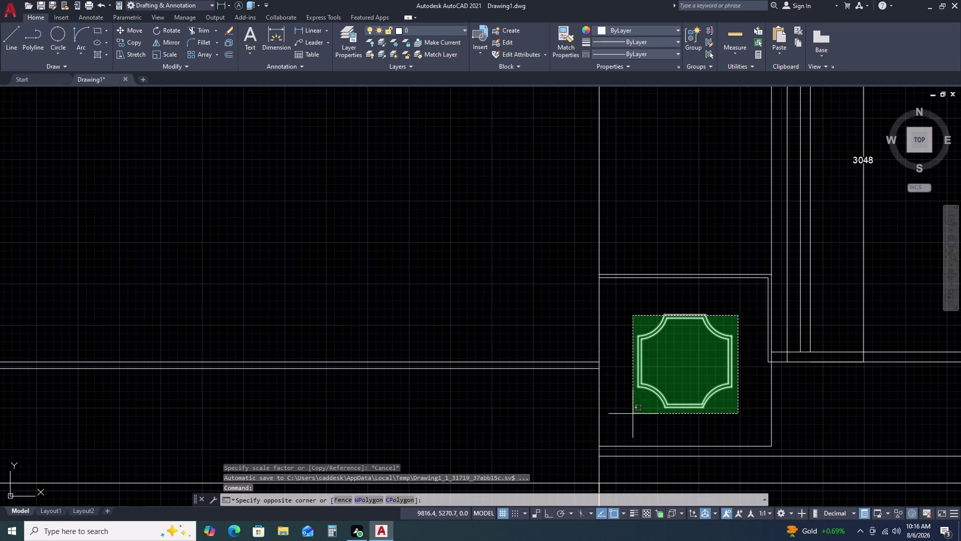
key(d)
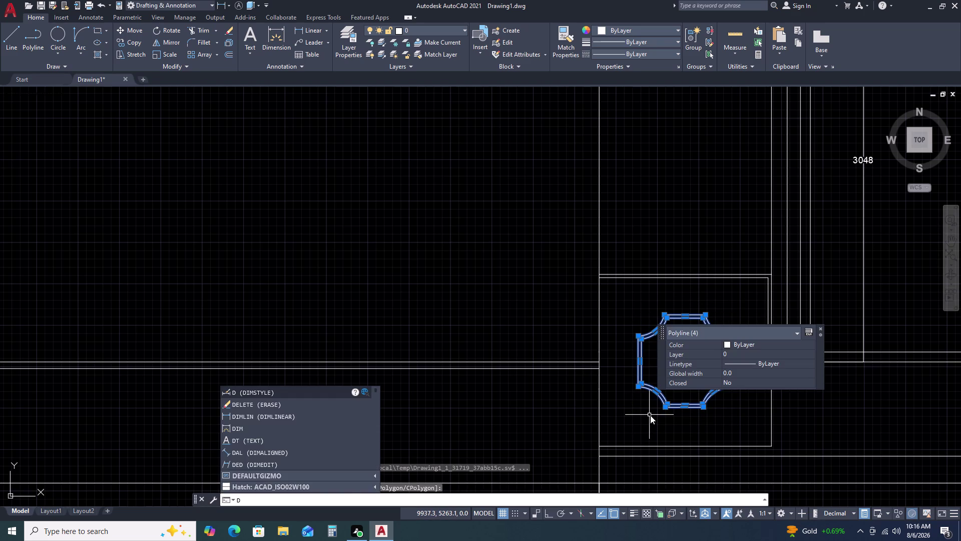
key(BackSpace)
key(s)
text(C)
key(space)
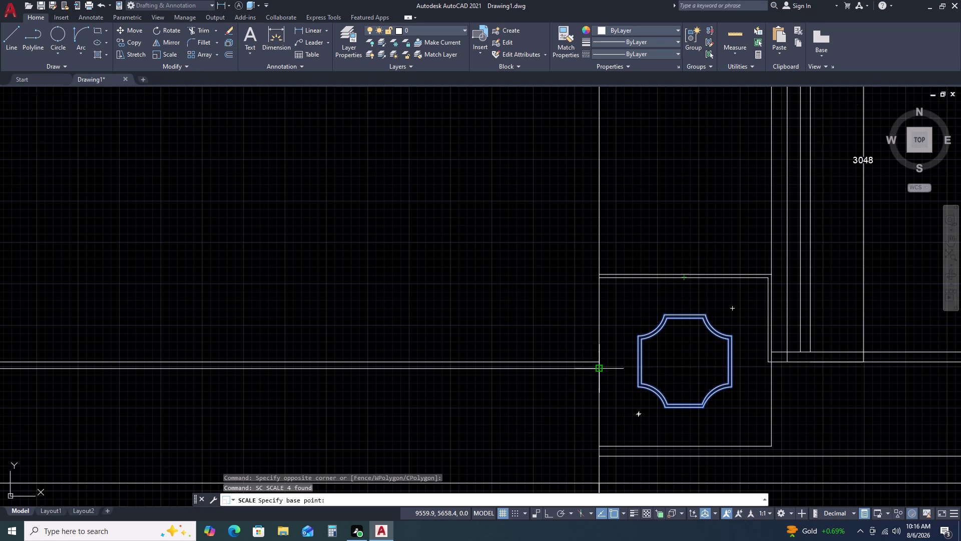
Pan across the opening, cancel the scale, and bring the lower elevation into view.
scroll(up, 3)
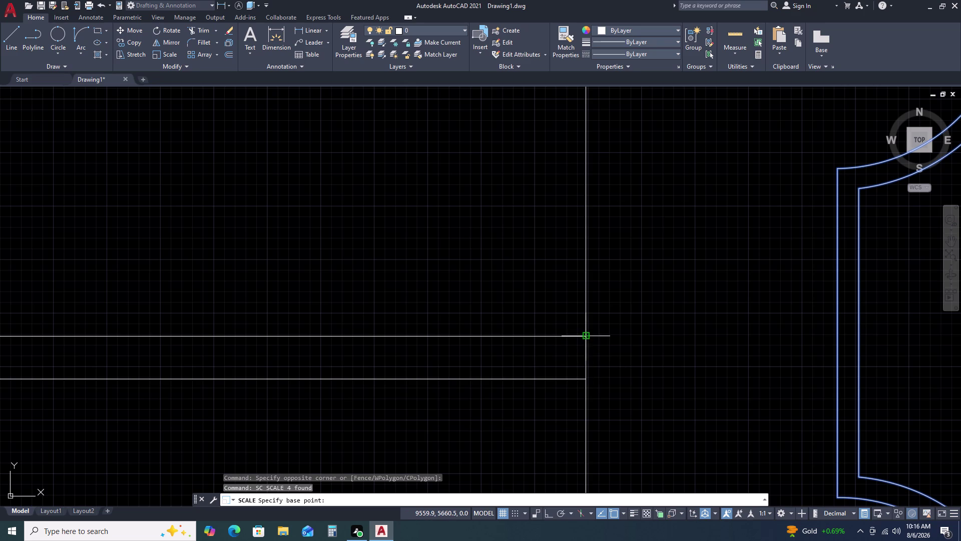
middle_drag(831, 372, 633, 388)
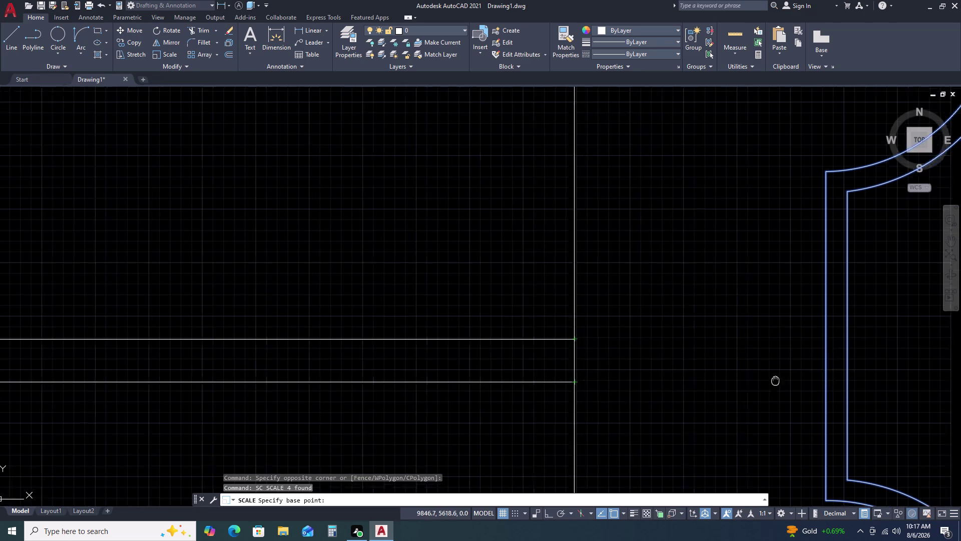
middle_drag(634, 388, 321, 389)
scroll(down, 3)
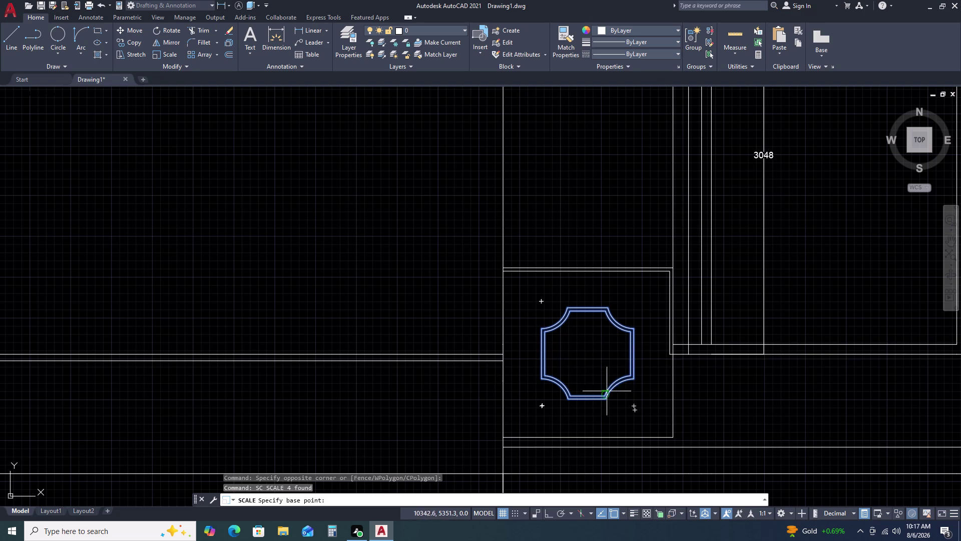
key(Escape)
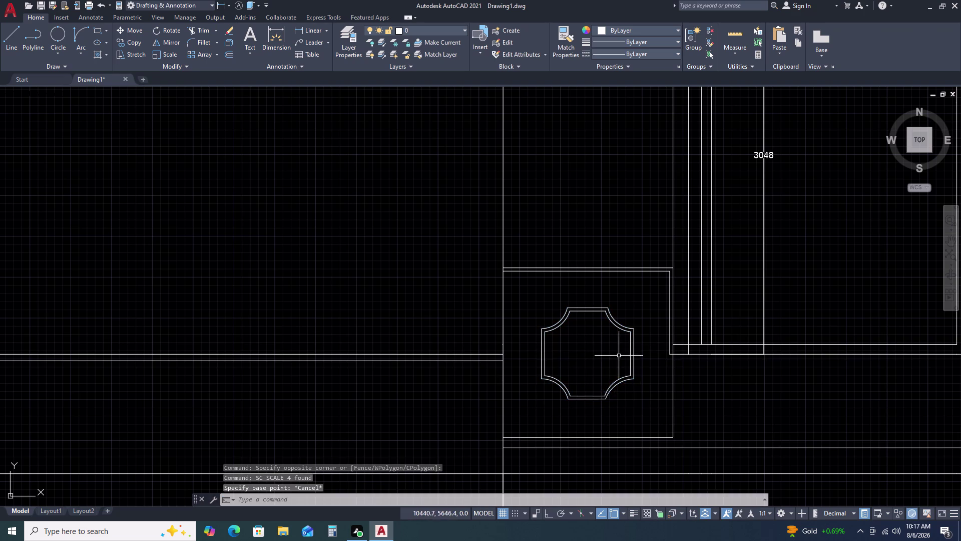
scroll(down, 3)
middle_drag(734, 351, 623, 375)
middle_drag(615, 376, 610, 377)
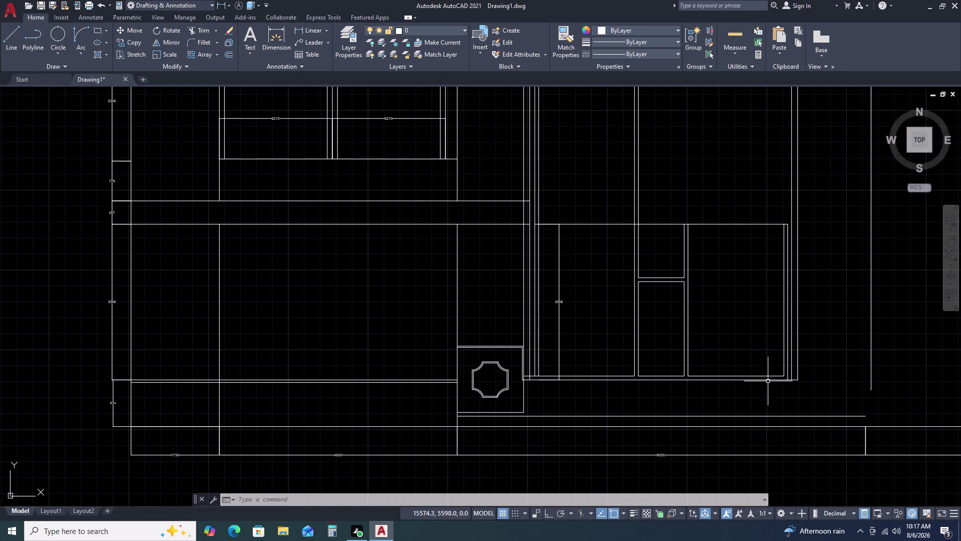
Delete the 3048 dimension and shift the view toward the right side.
click(561, 322)
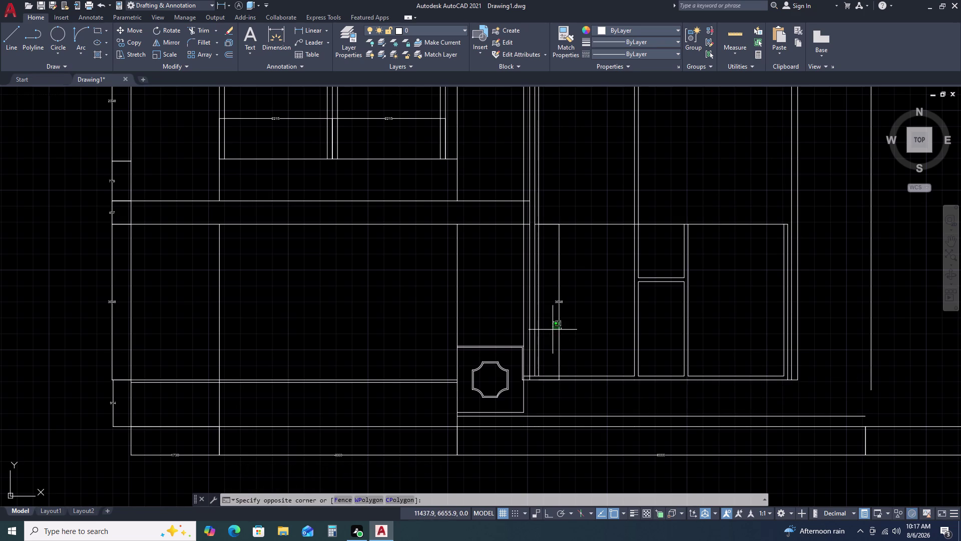
click(553, 329)
key(Delete)
middle_click(827, 353)
middle_drag(781, 359, 764, 360)
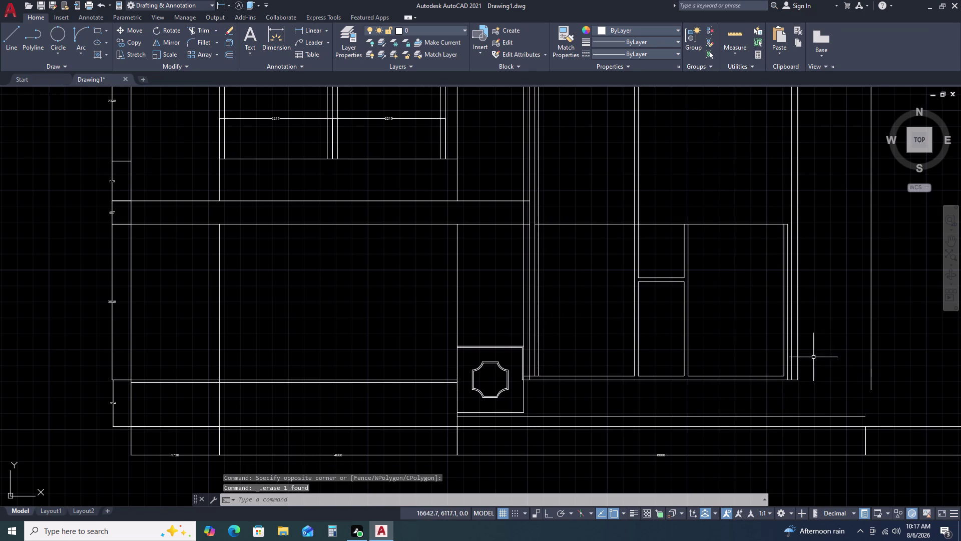
middle_drag(764, 359, 738, 359)
middle_click(737, 360)
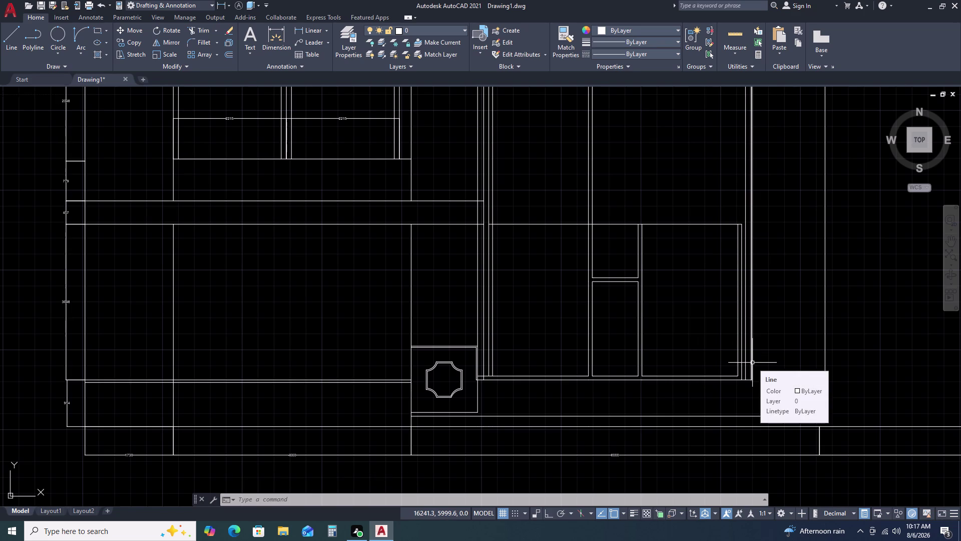
key(Escape)
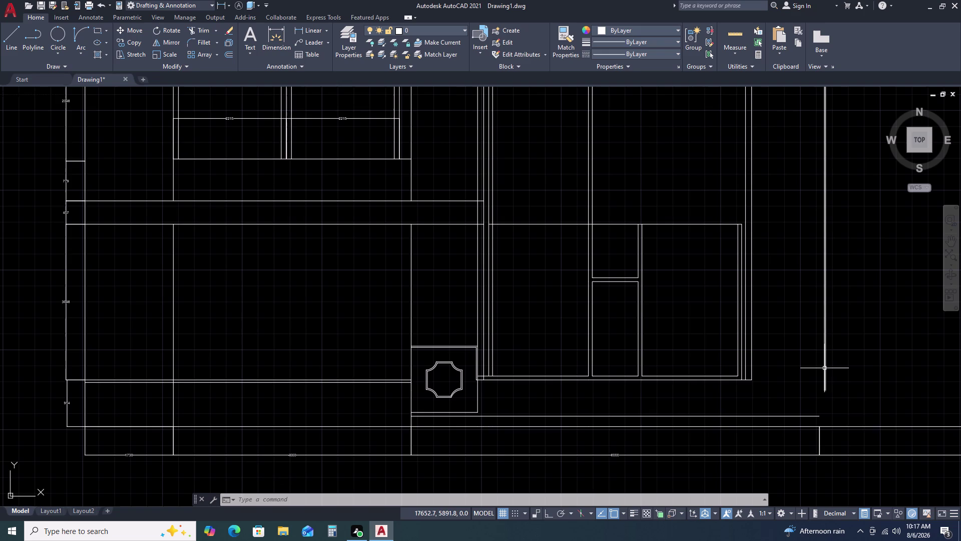
Center the whole elevation and start EXTEND with EX.
scroll(down, 3)
middle_drag(829, 354, 699, 356)
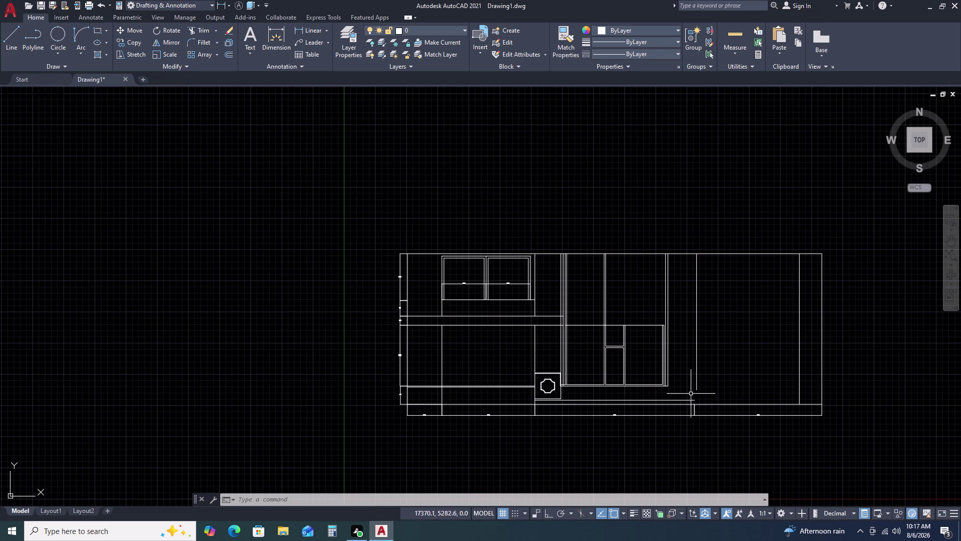
scroll(up, 3)
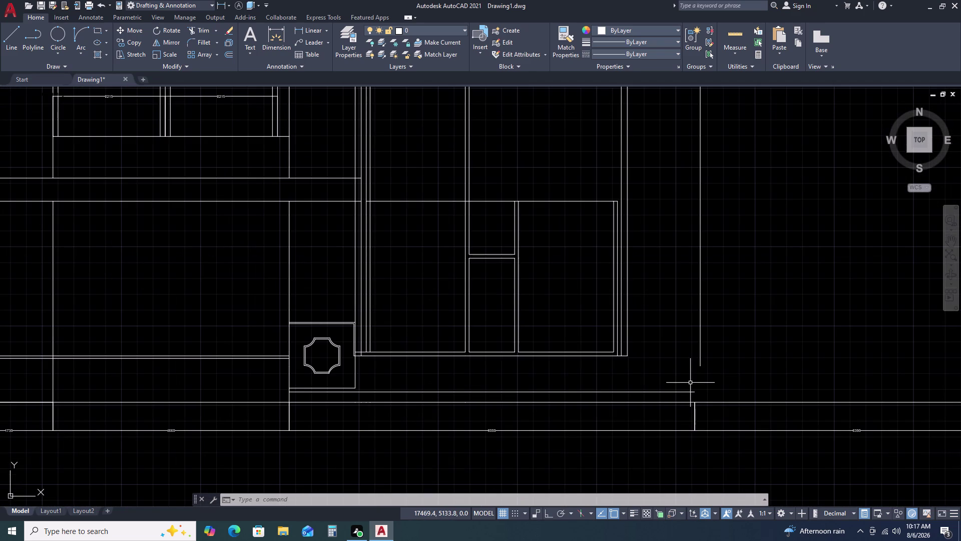
text(EX)
key(space)
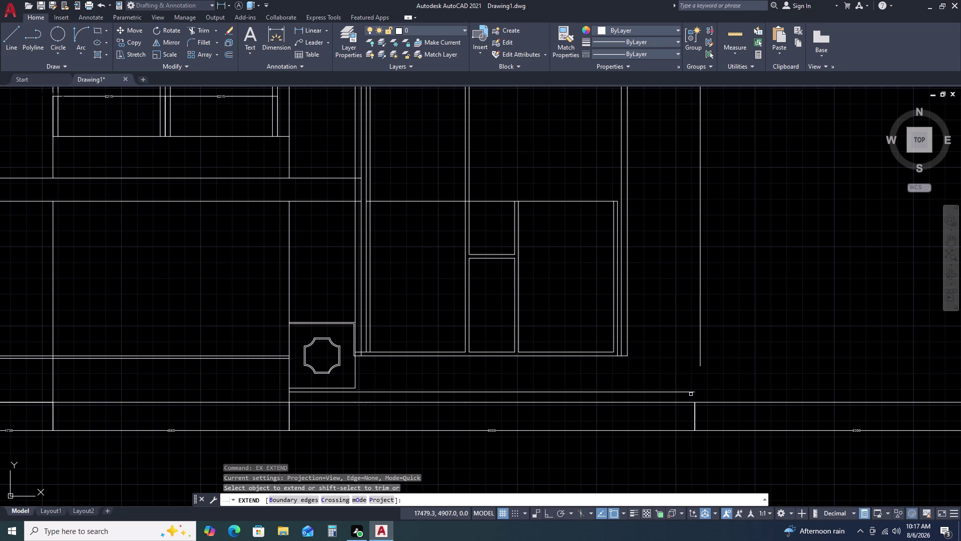
Fillet the right vertical and lower horizontal lines with radius 0 into a sharp corner.
key(Escape)
text(F)
key(space)
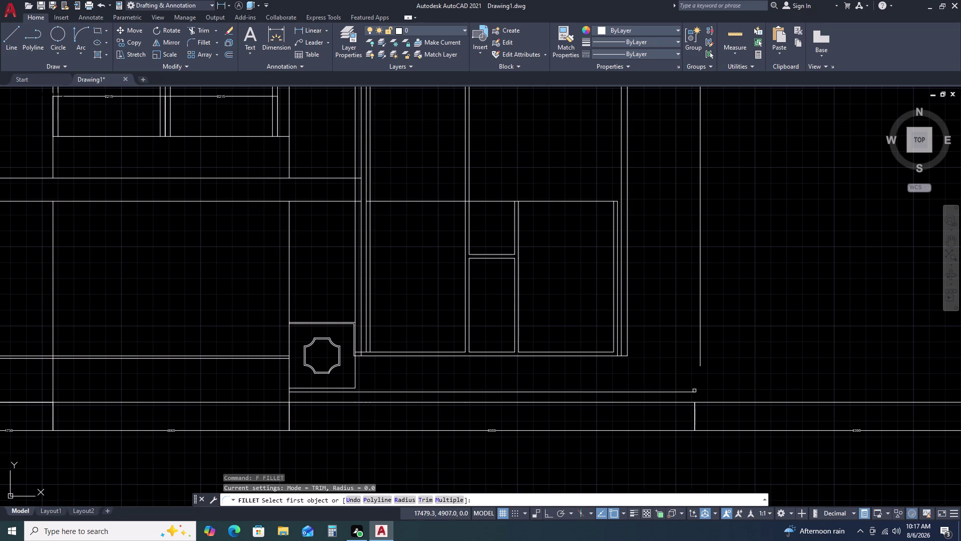
click(693, 391)
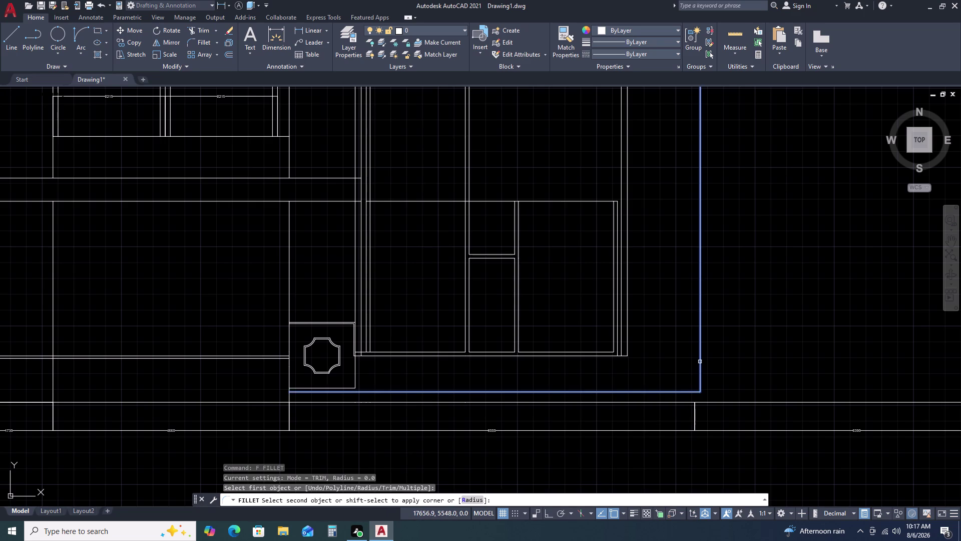
click(700, 361)
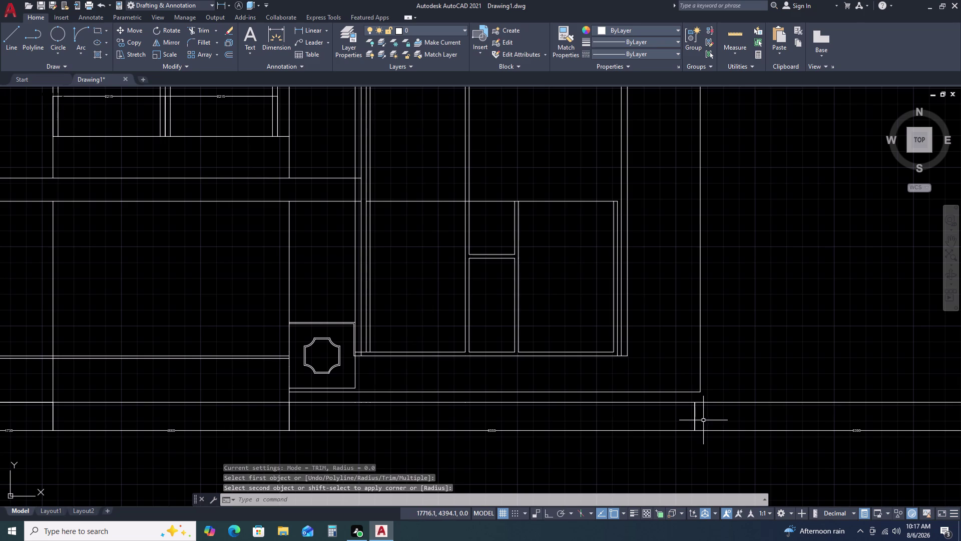
key(Escape)
scroll(down, 3)
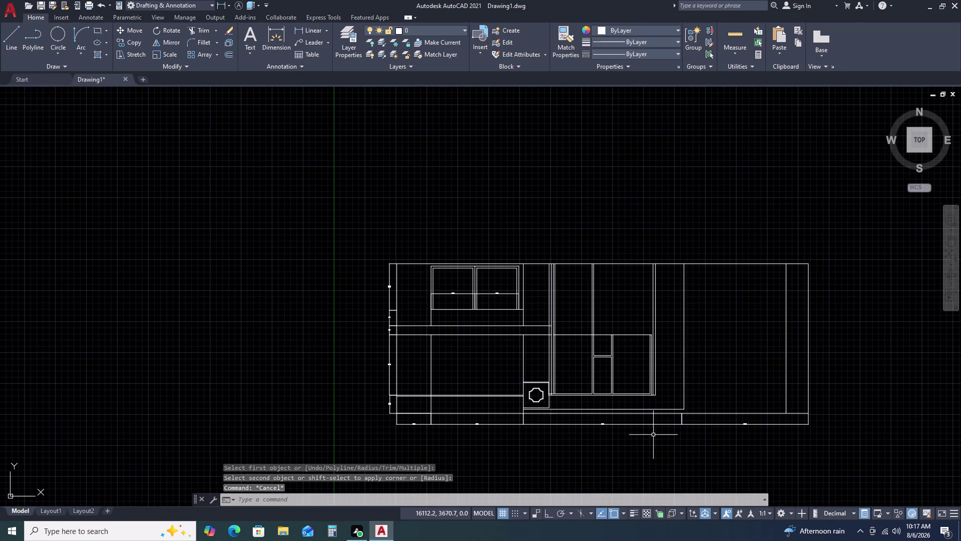
scroll(up, 3)
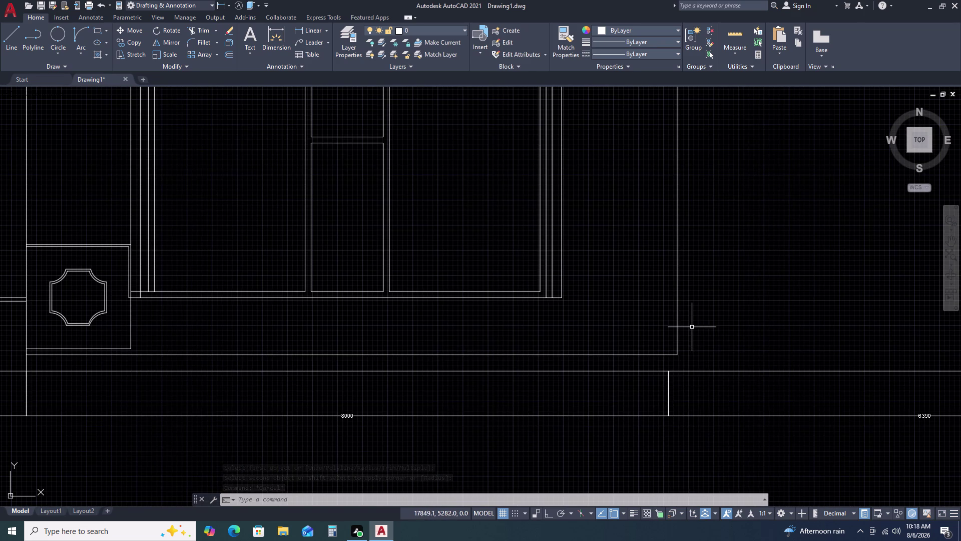
middle_drag(692, 326, 690, 399)
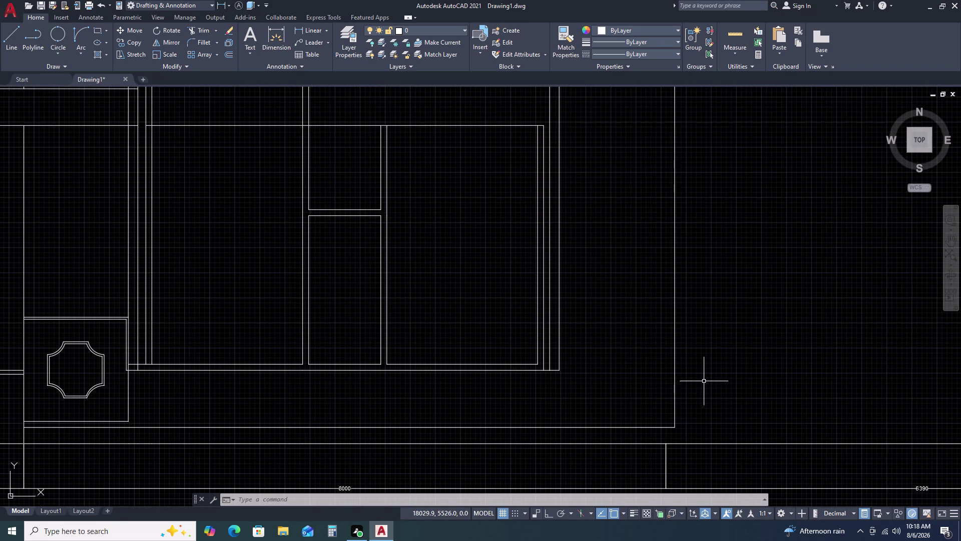
Select the right vertical line and start moving it, then cancel the move.
click(714, 312)
click(667, 373)
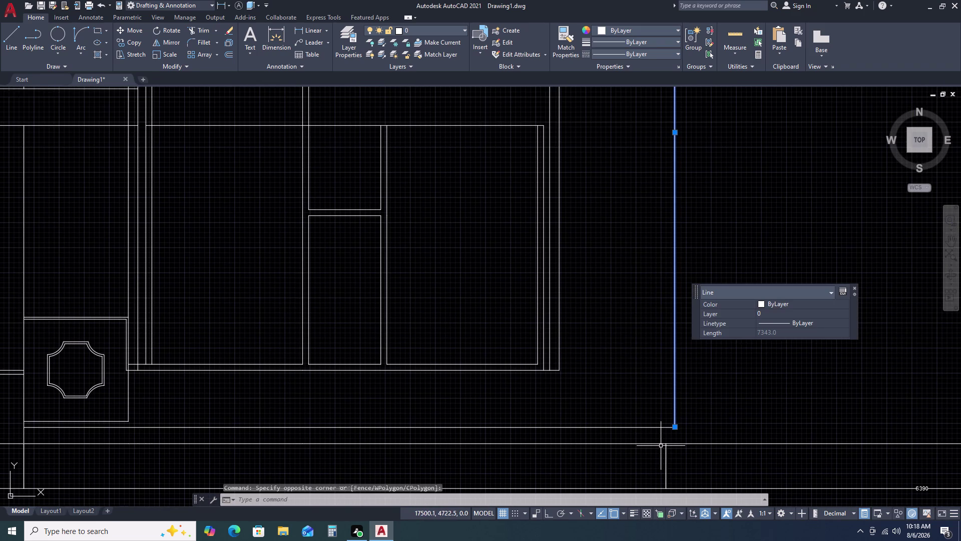
text(M)
key(space)
click(675, 427)
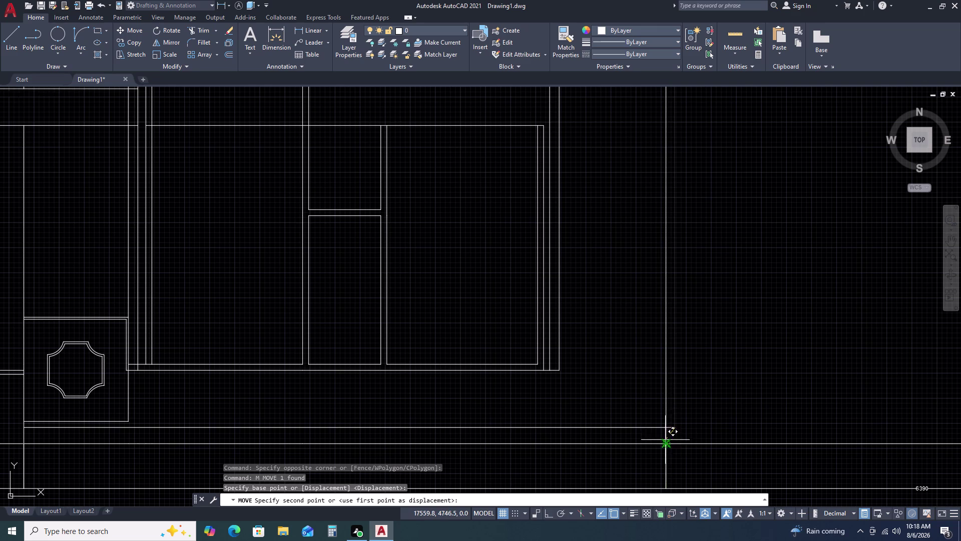
click(665, 425)
key(Escape)
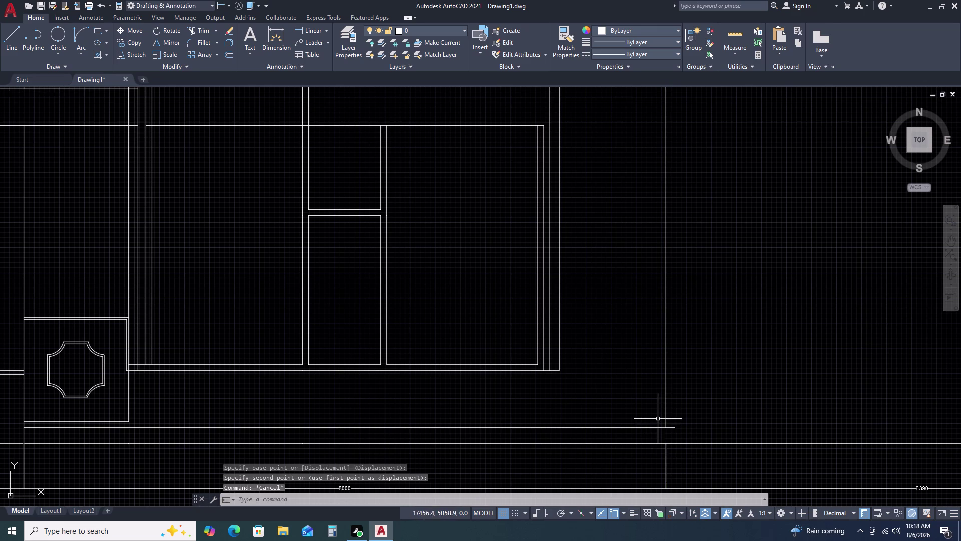
scroll(down, 3)
Add a 1439 linear dimension (DLI) from the panel corner to the right vertical line.
key(d)
text(LI)
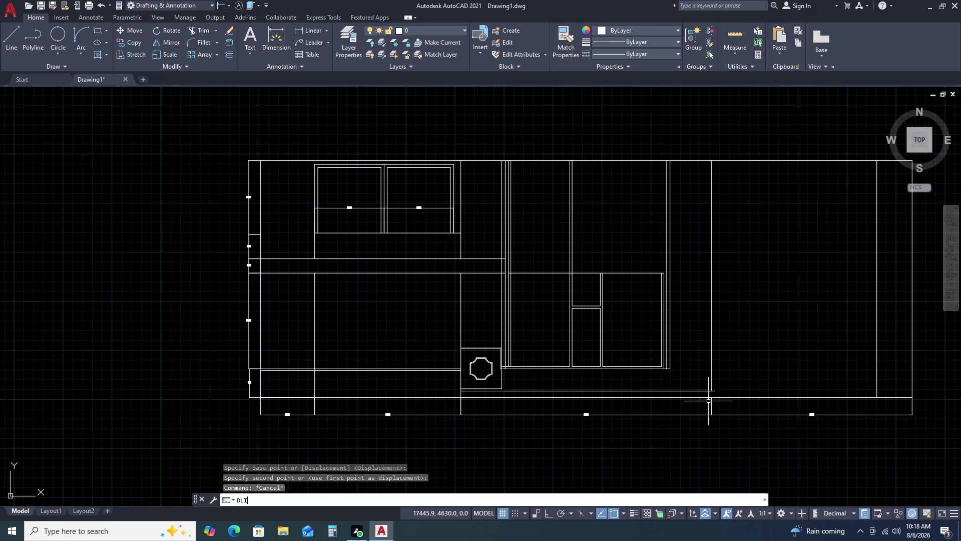
key(space)
scroll(up, 3)
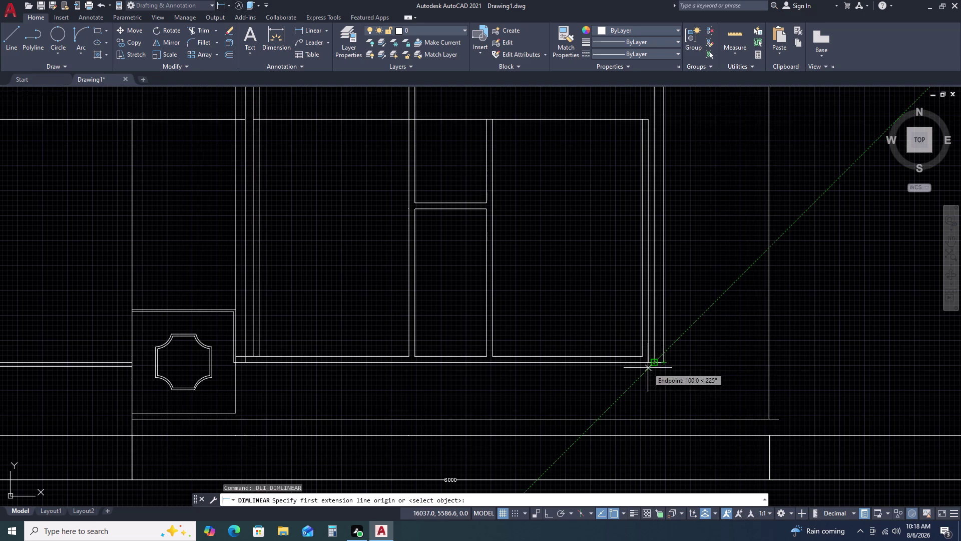
click(651, 365)
double_click(771, 363)
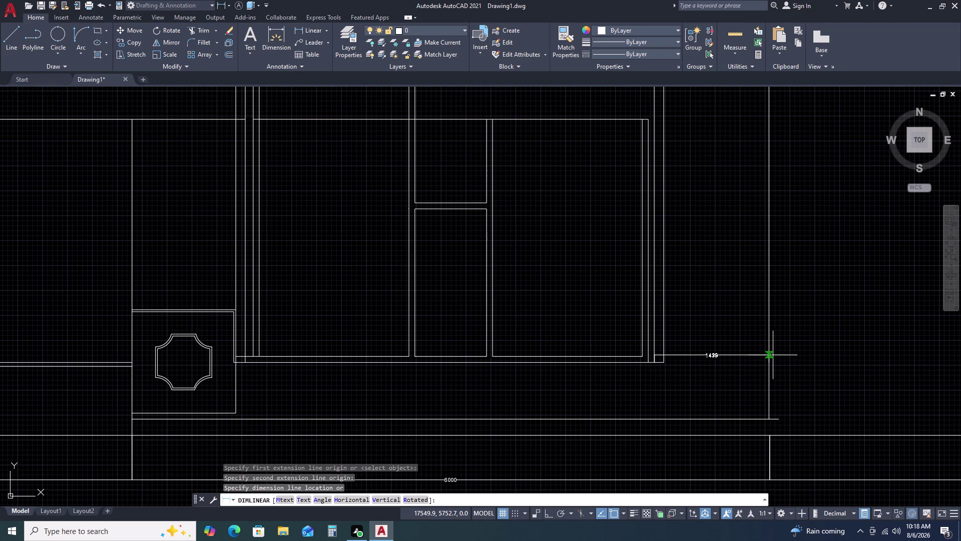
scroll(up, 3)
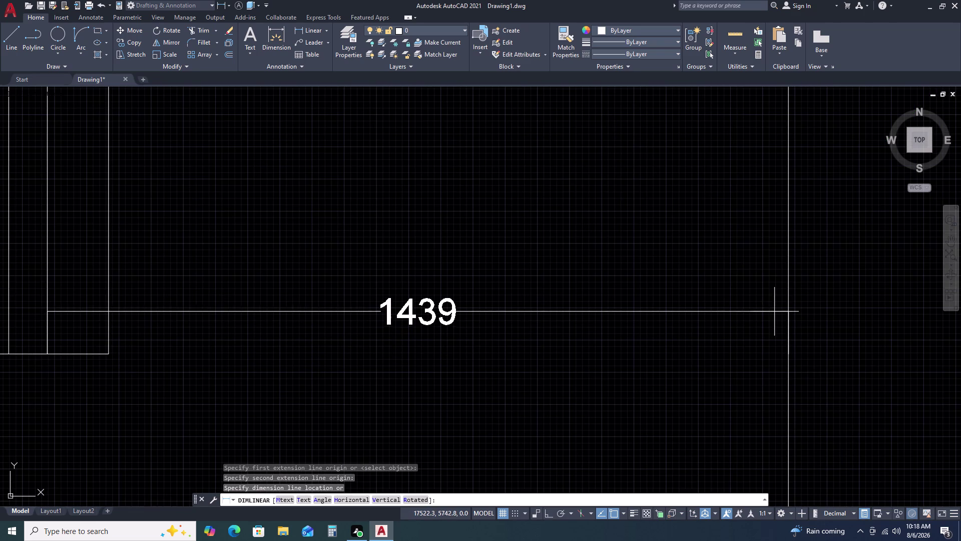
scroll(down, 3)
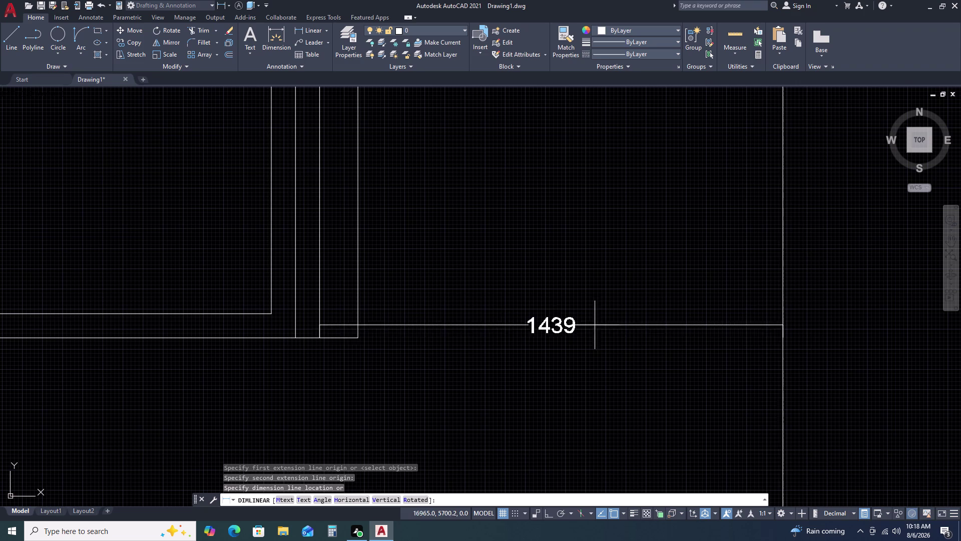
click(378, 305)
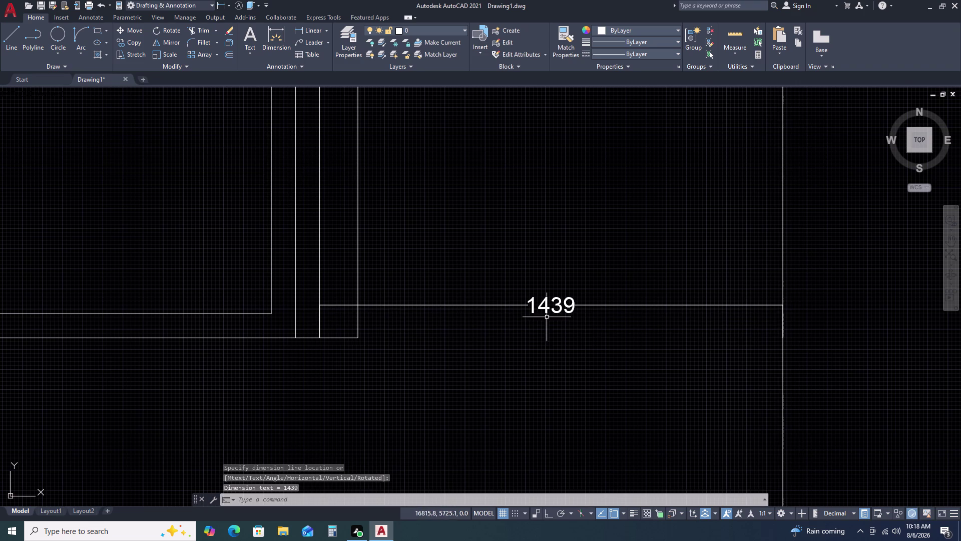
scroll(down, 3)
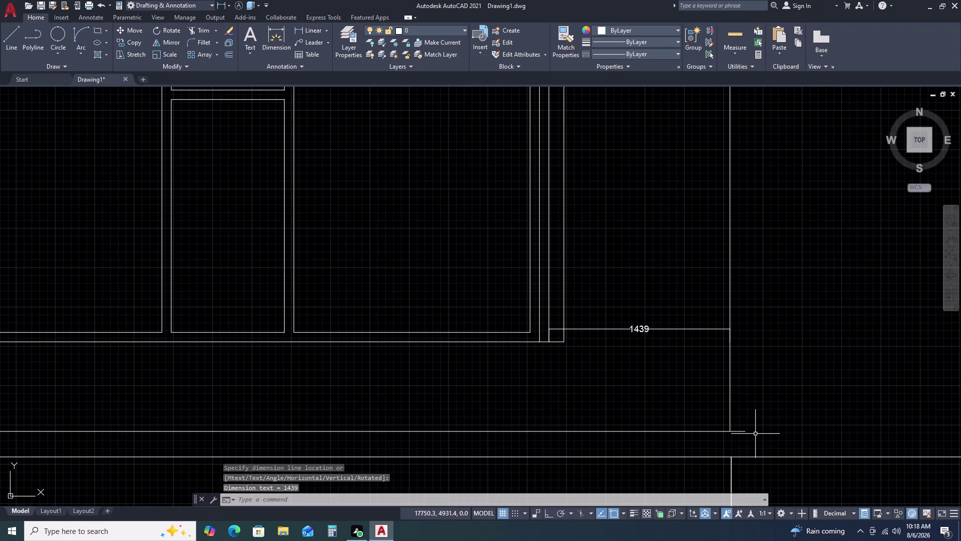
Trim the overhanging line end at the lower corner.
text(TR)
key(space)
click(738, 429)
click(737, 432)
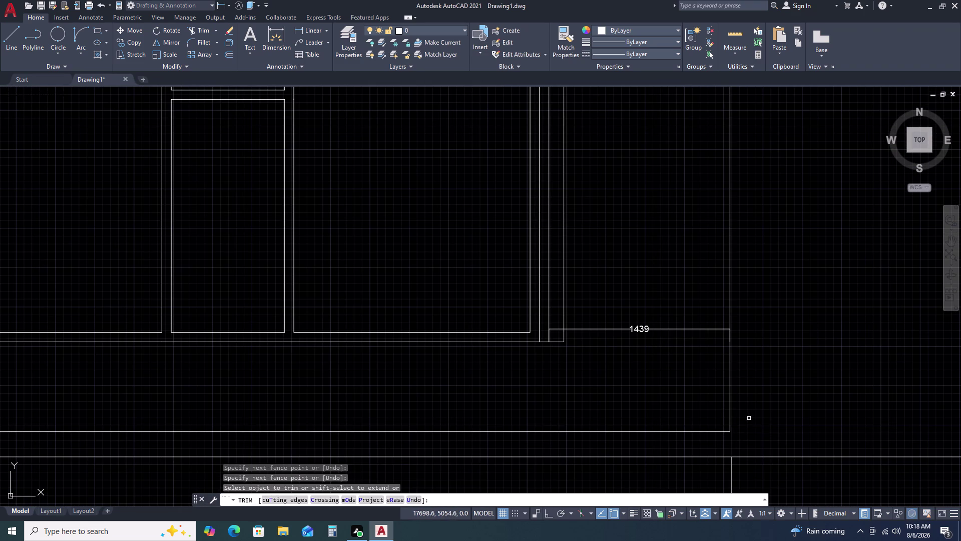
key(Escape)
scroll(down, 3)
scroll(up, 3)
scroll(down, 3)
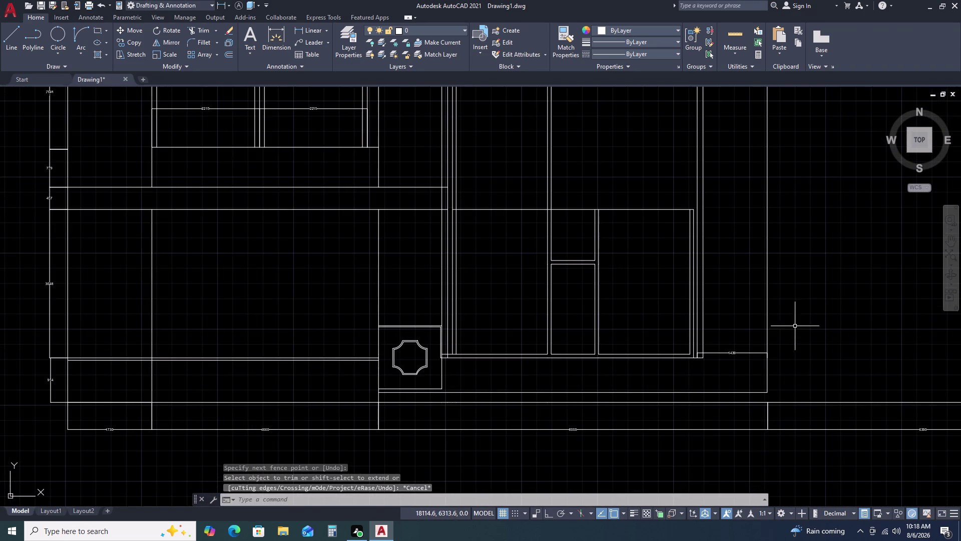
middle_click(796, 321)
middle_drag(796, 322, 768, 361)
middle_click(768, 361)
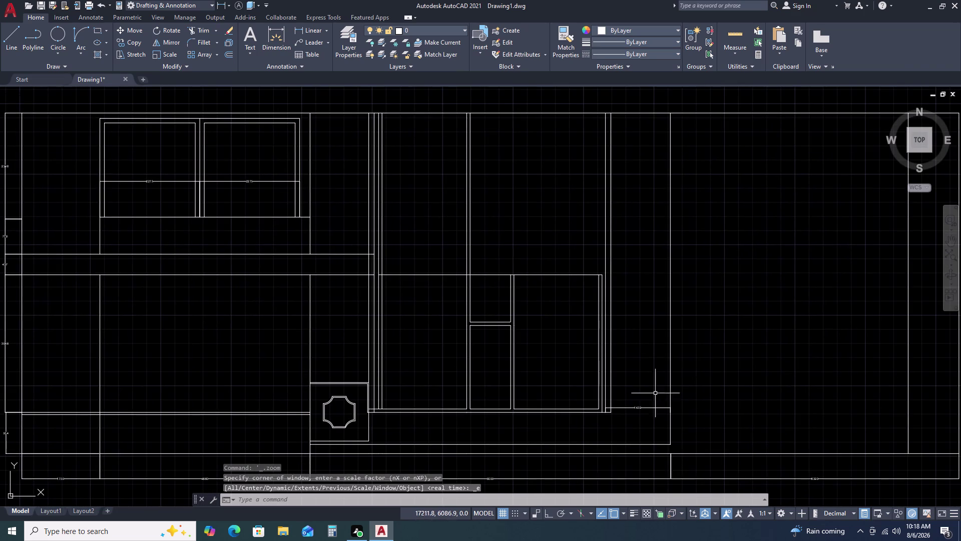
middle_drag(444, 410, 529, 319)
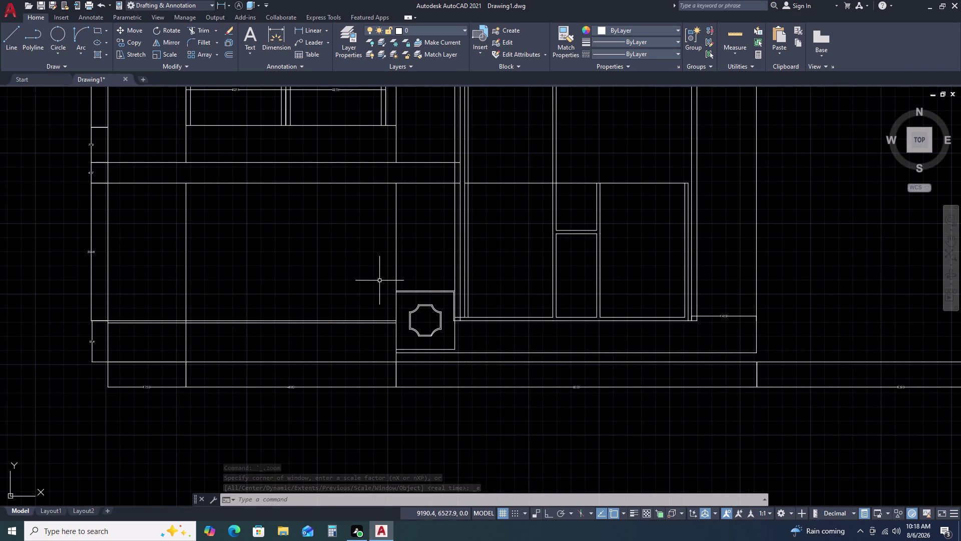
click(379, 278)
click(465, 358)
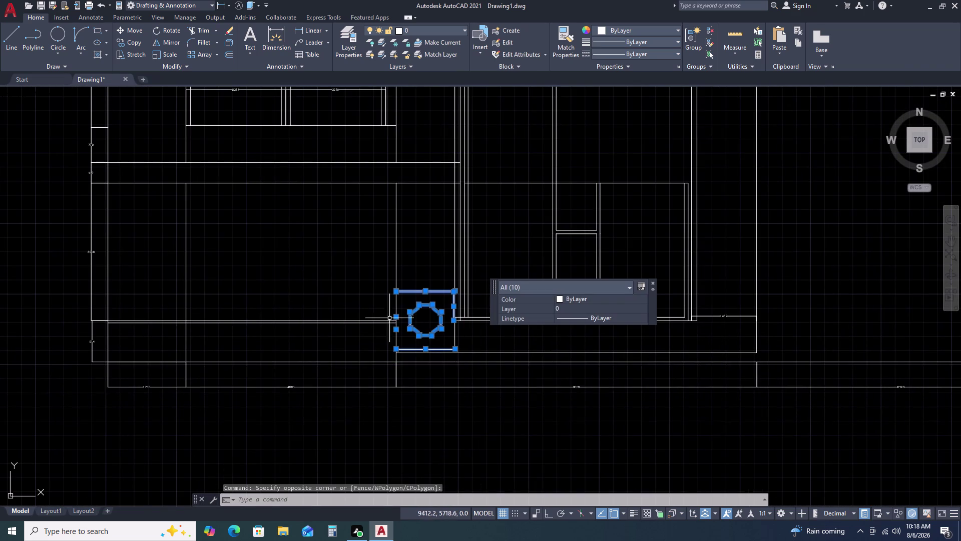
scroll(up, 3)
key(Escape)
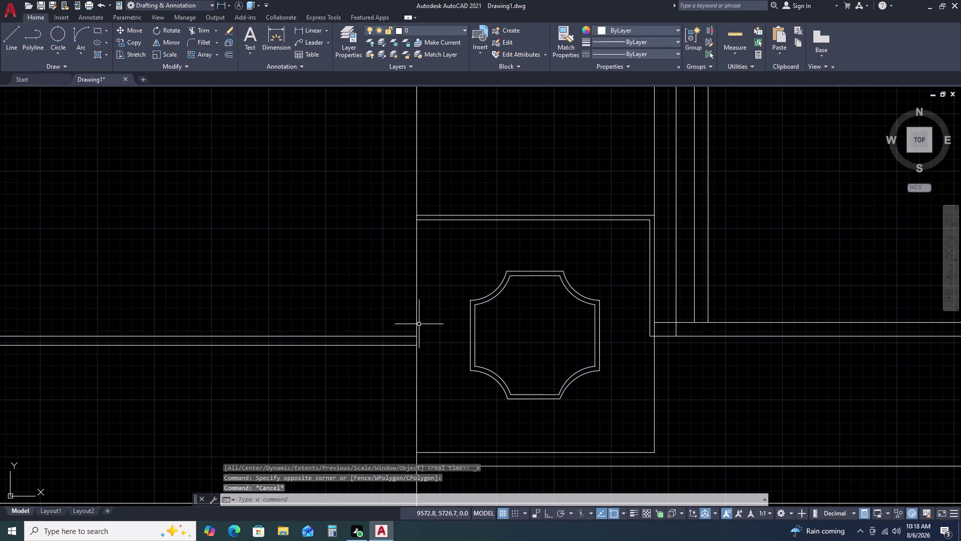
click(416, 323)
key(Escape)
click(415, 323)
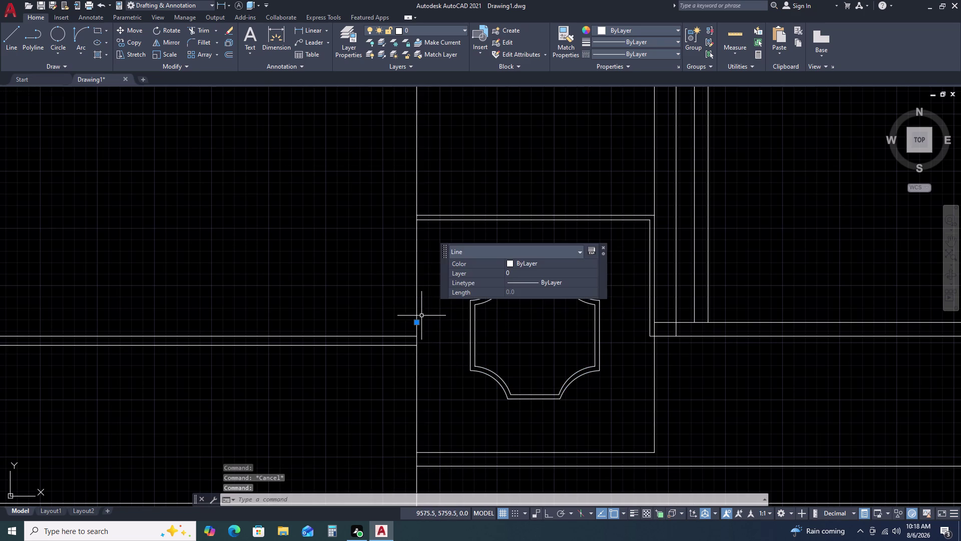
key(Delete)
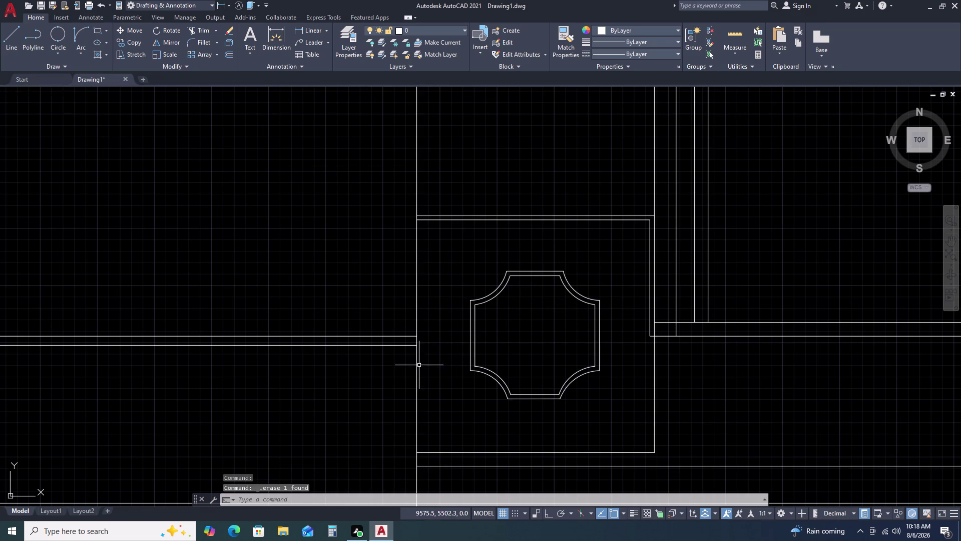
Select and erase the 0.1-long stray line at the panel's lower-left corner.
click(414, 361)
click(419, 367)
click(412, 354)
click(427, 384)
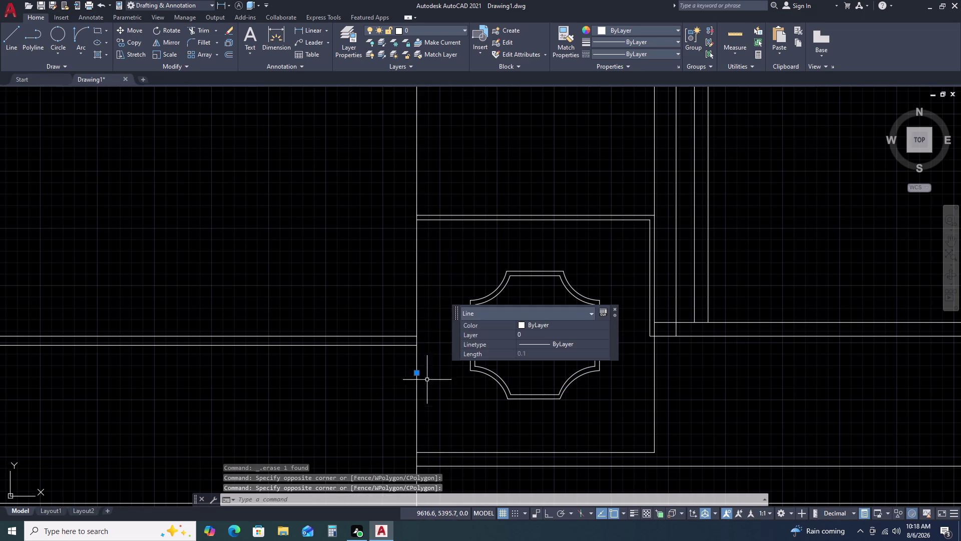
key(Delete)
scroll(down, 3)
Start an orthogonal line from the panel's lower-left corner, then cancel it.
key(l)
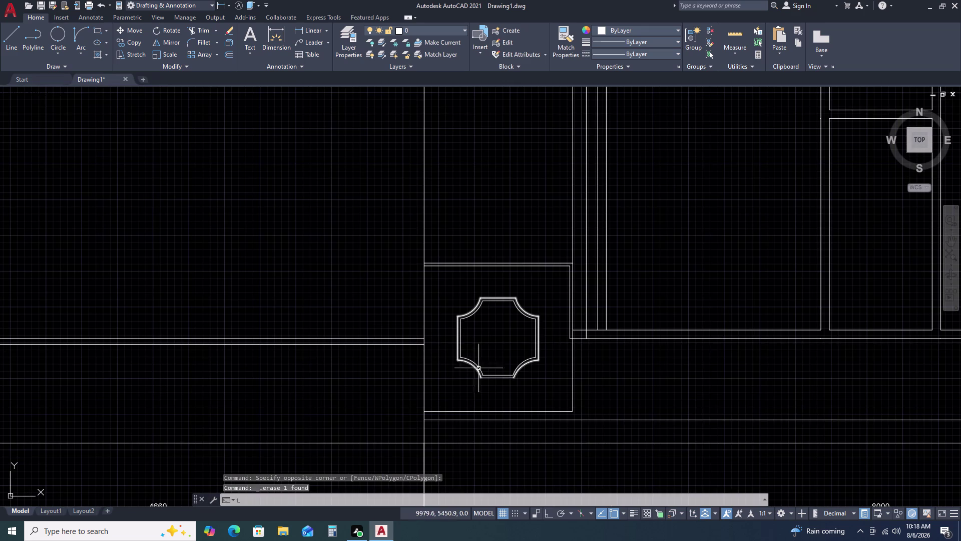
key(space)
click(423, 265)
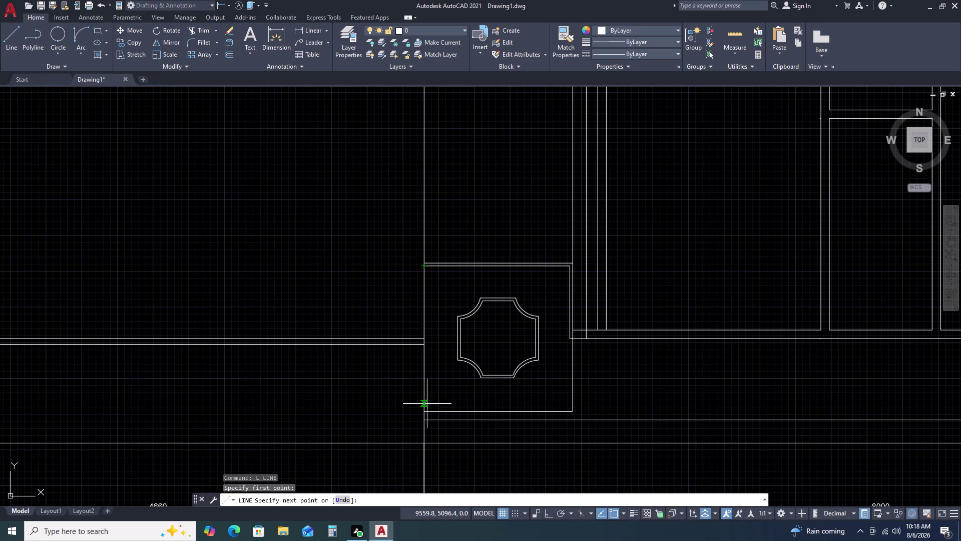
key(F8)
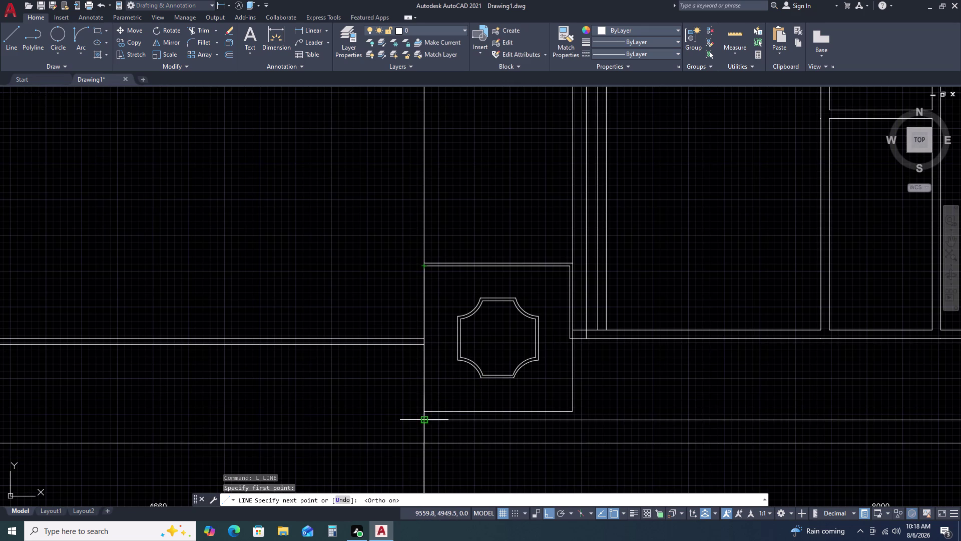
click(423, 422)
key(Escape)
click(398, 224)
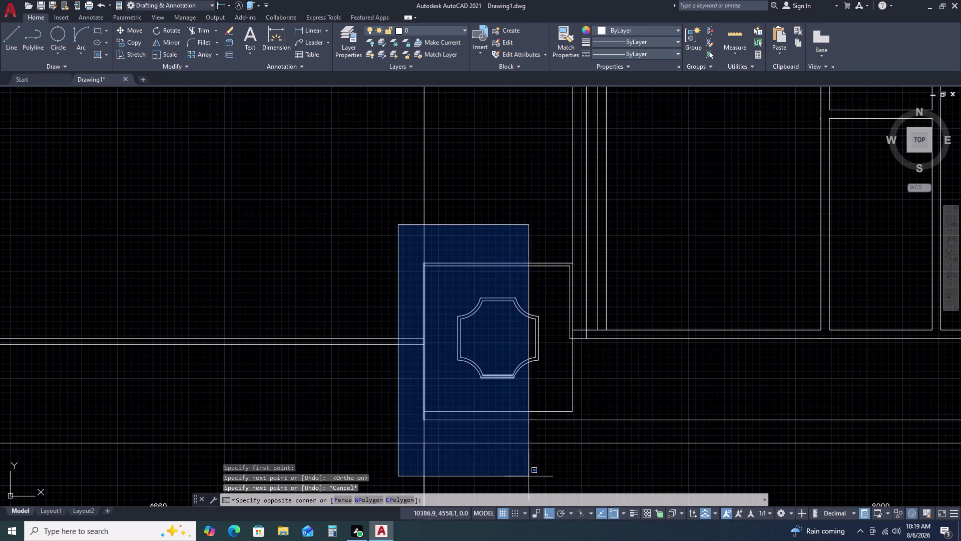
click(583, 437)
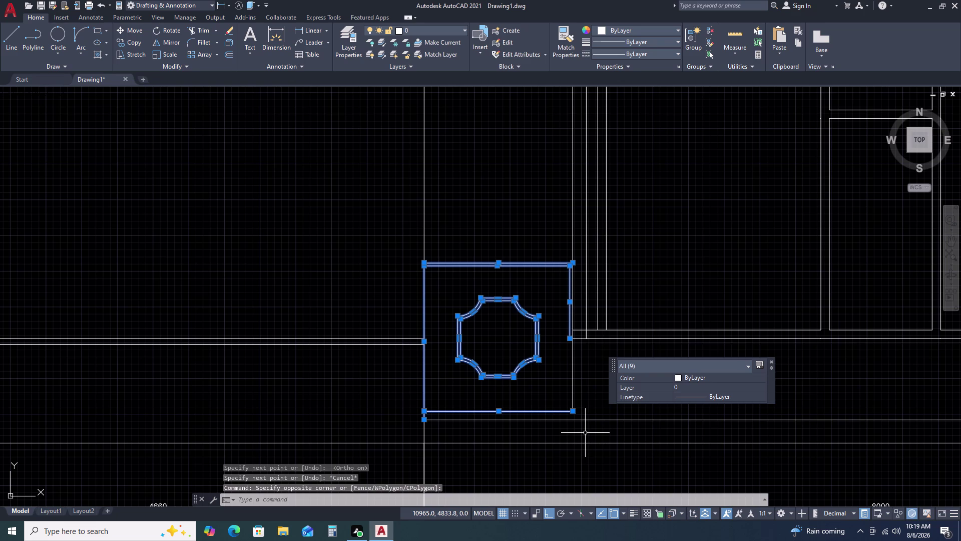
key(c)
key(o)
key(space)
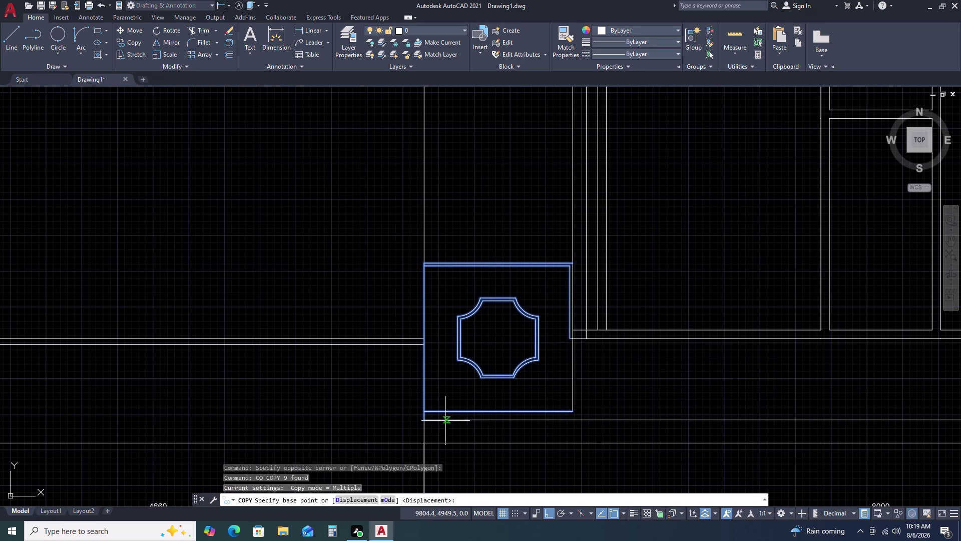
click(423, 411)
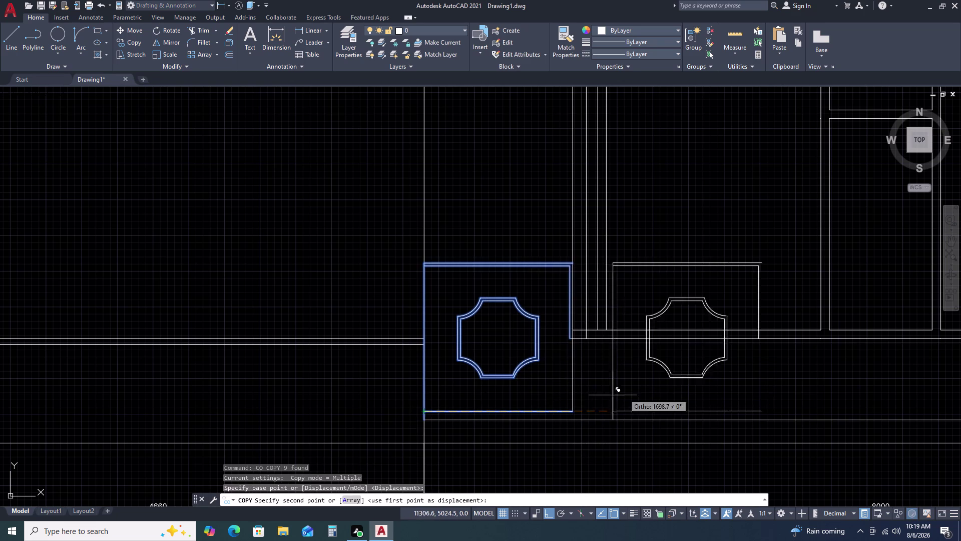
scroll(down, 3)
middle_drag(779, 374, 575, 377)
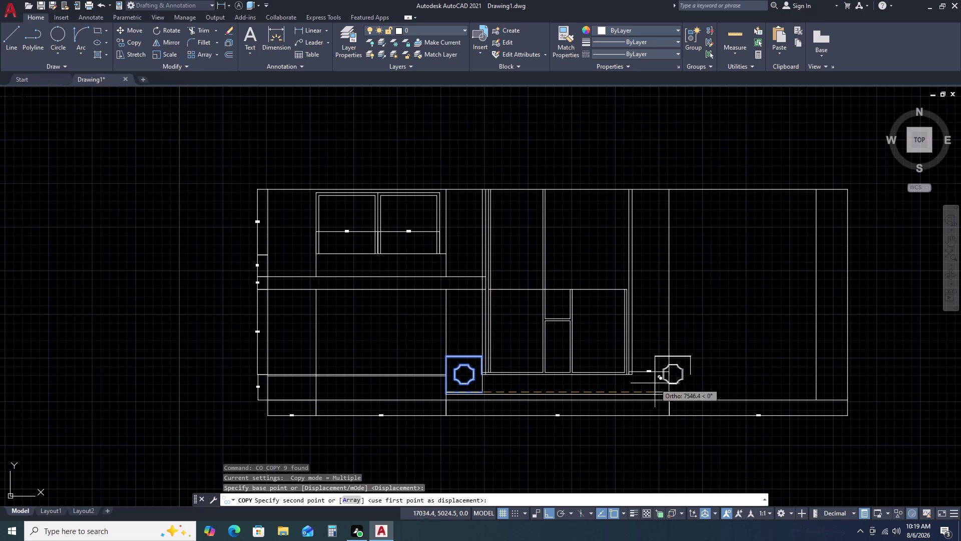
scroll(up, 3)
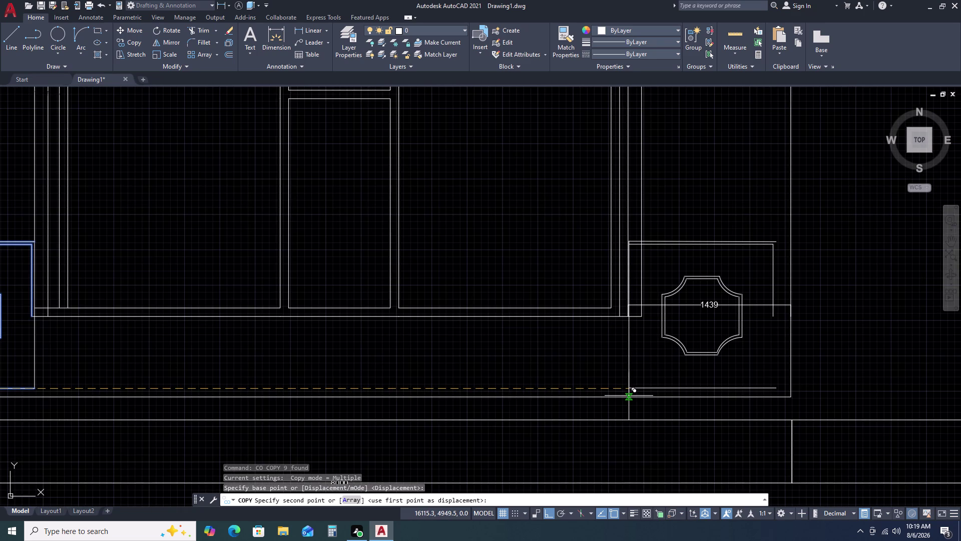
key(Escape)
scroll(down, 3)
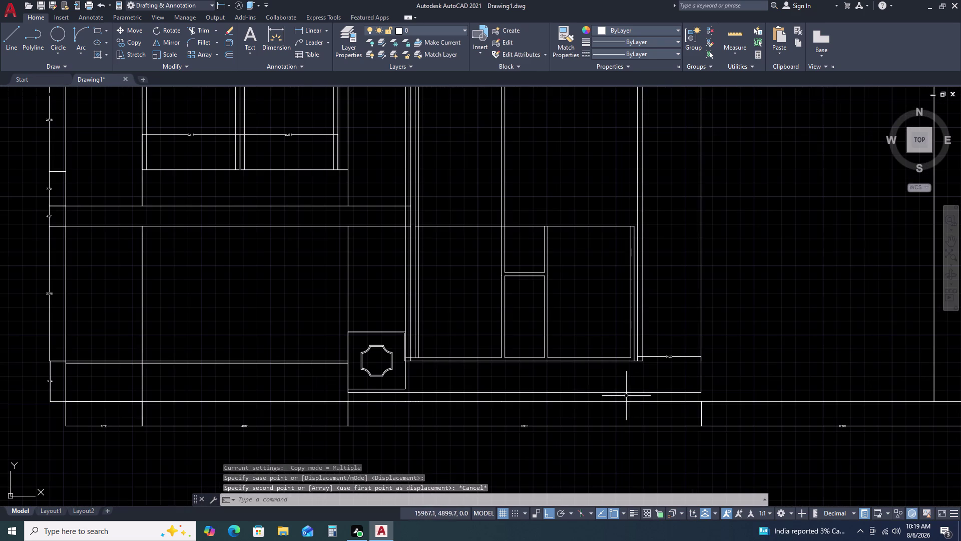
scroll(up, 3)
scroll(up, 3)
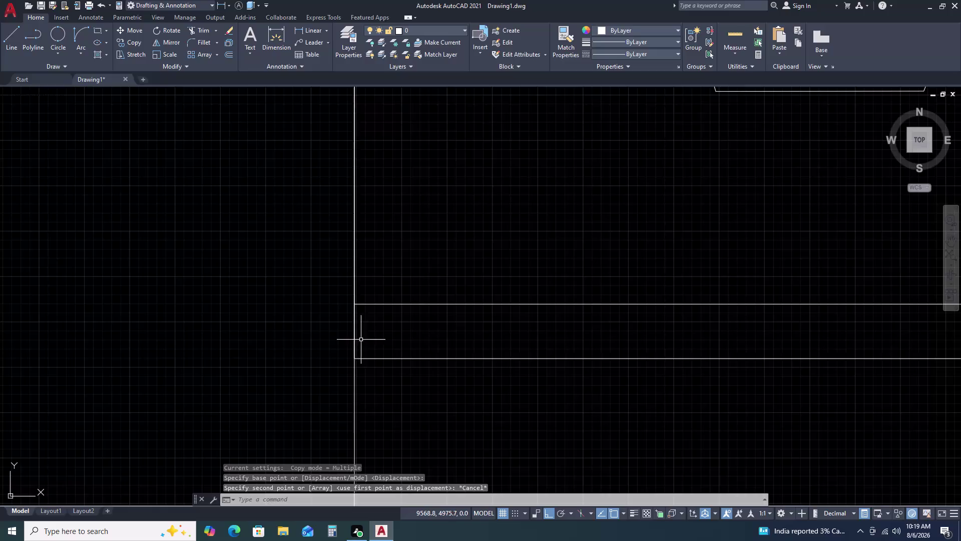
click(354, 331)
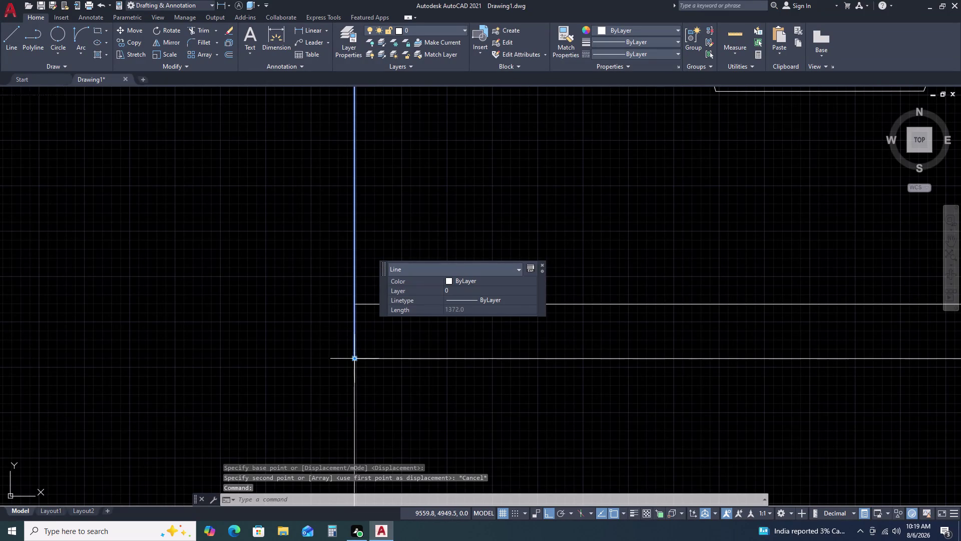
click(353, 359)
click(357, 303)
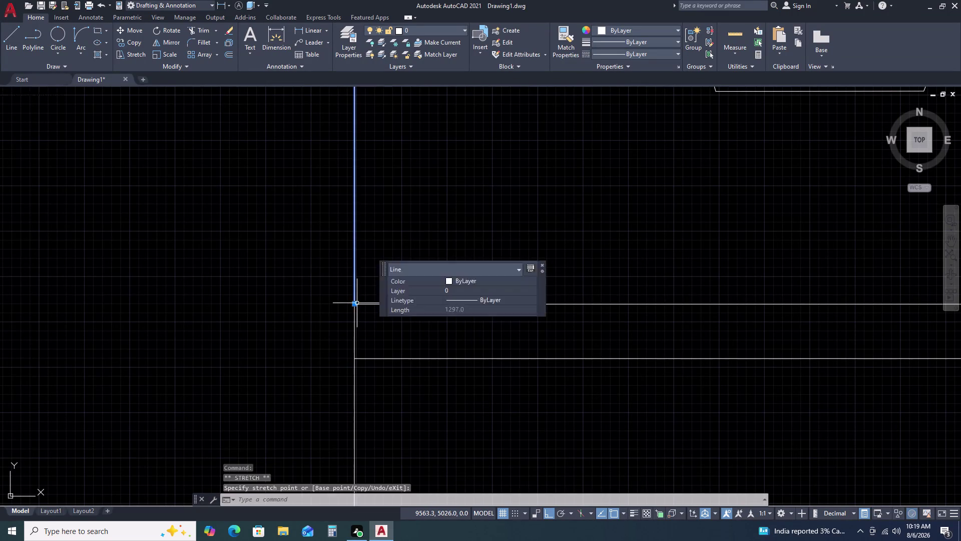
key(Escape)
scroll(down, 3)
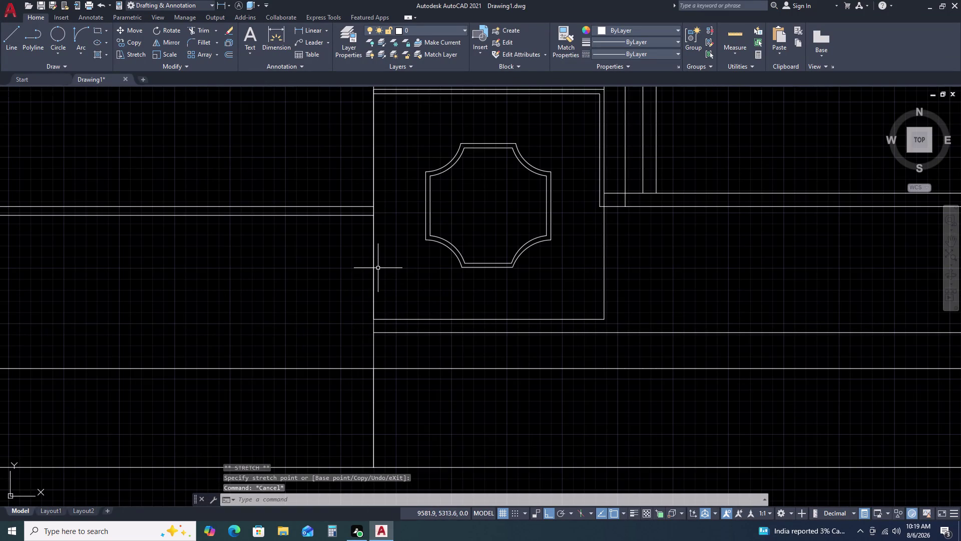
key(Escape)
scroll(down, 3)
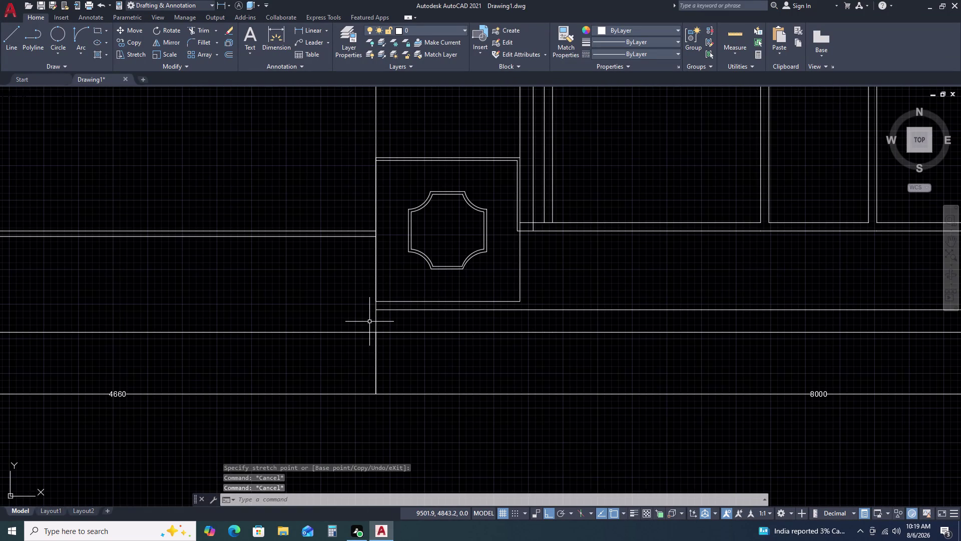
click(363, 144)
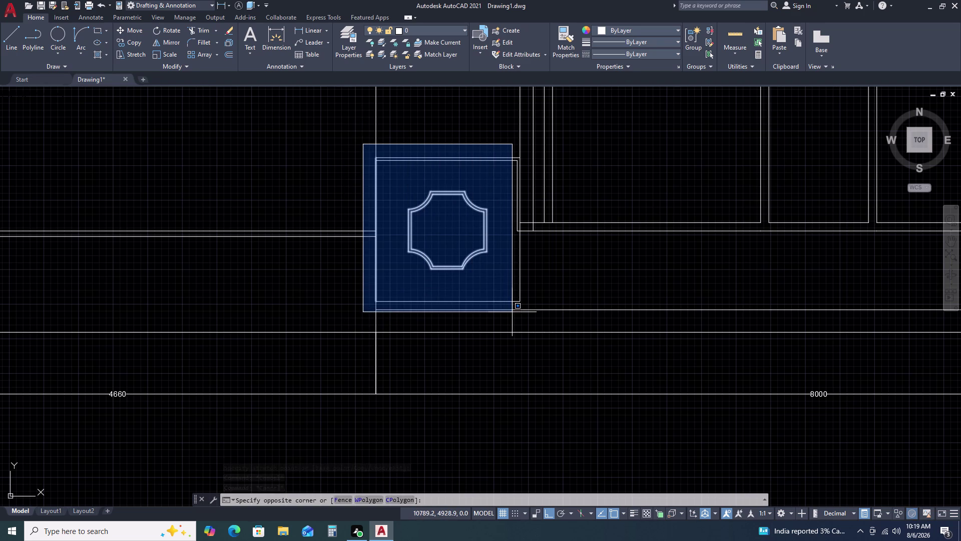
Copy the square ornament panel, using its left-edge midpoint as the base point.
click(526, 316)
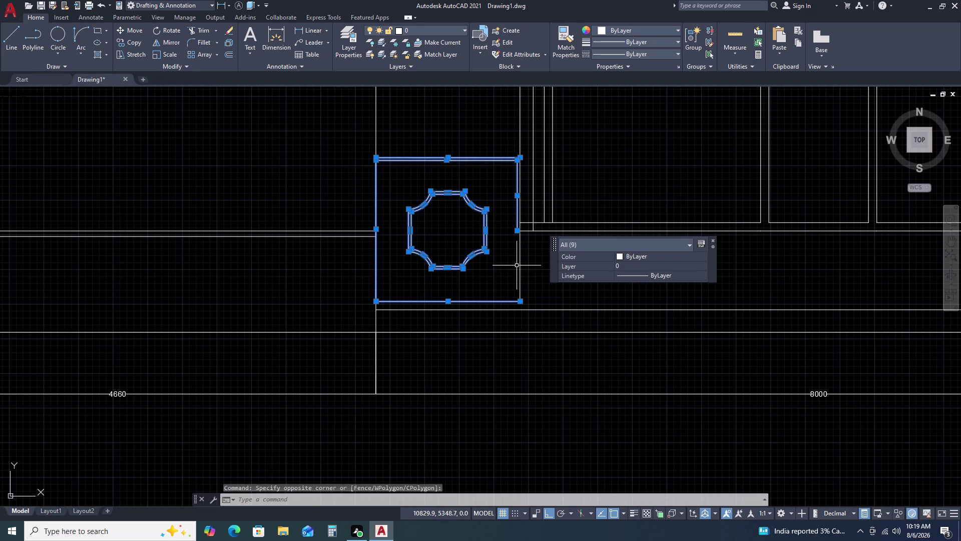
key(c)
key(o)
key(space)
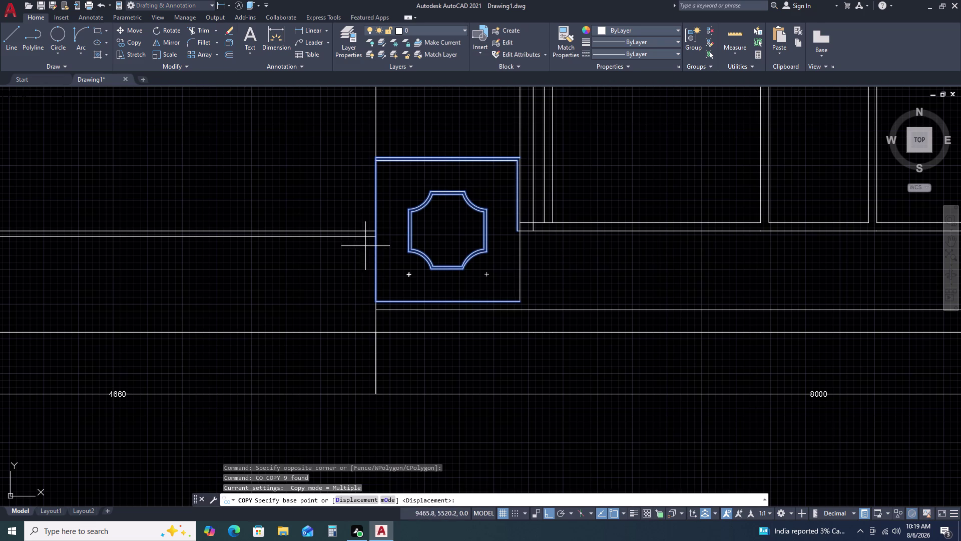
scroll(up, 3)
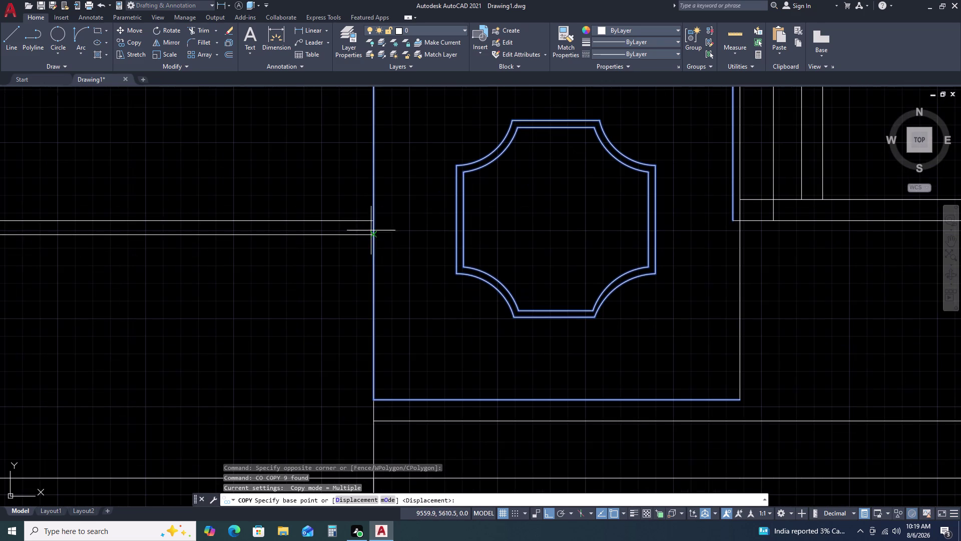
click(373, 221)
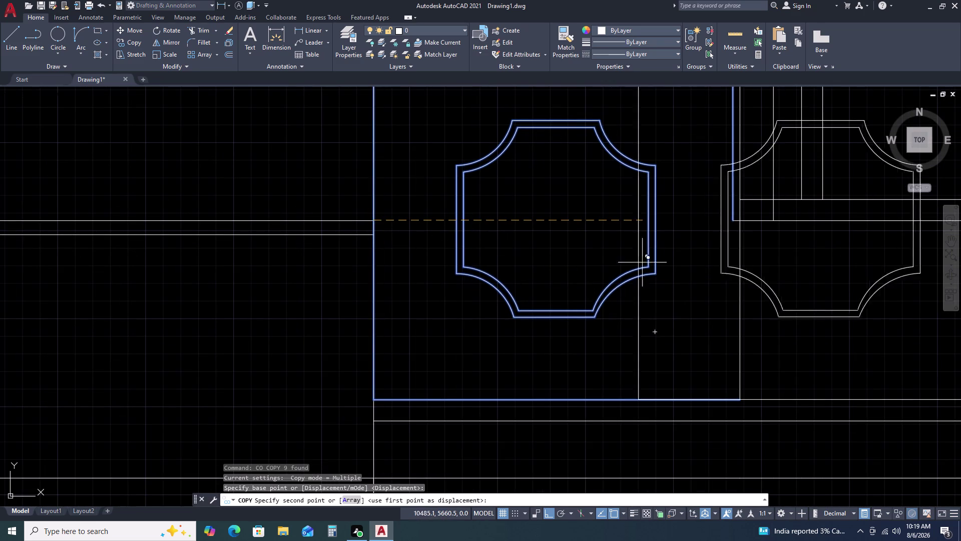
Place the panel copy at the right opening's edge beside the 1439 dimension.
scroll(down, 3)
middle_click(829, 258)
middle_drag(821, 258, 771, 264)
middle_drag(724, 272, 602, 288)
middle_click(601, 287)
middle_click(595, 289)
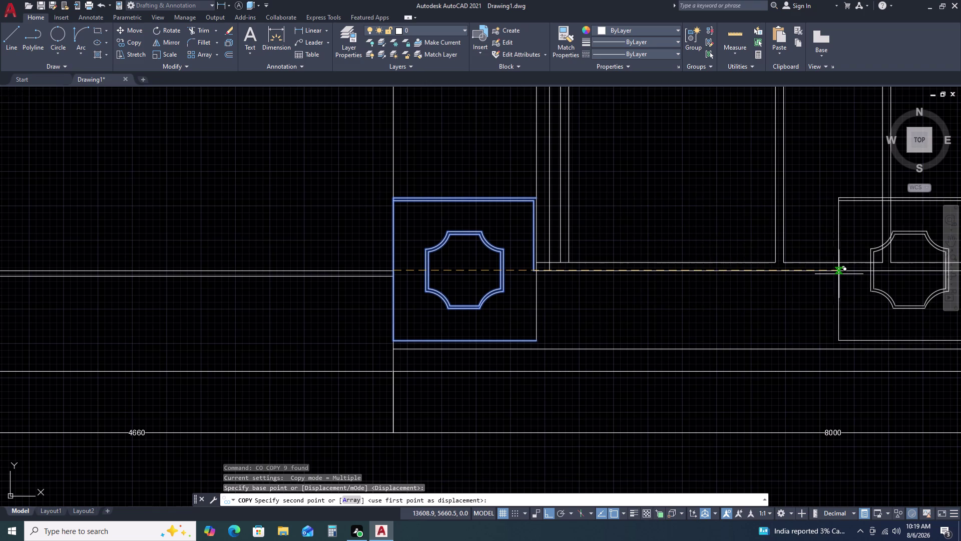
middle_drag(839, 274, 417, 316)
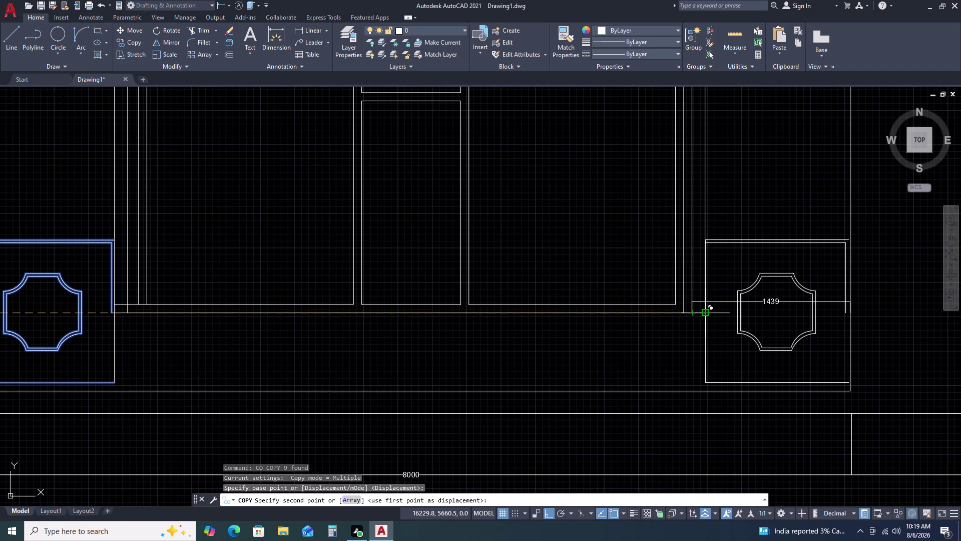
click(704, 311)
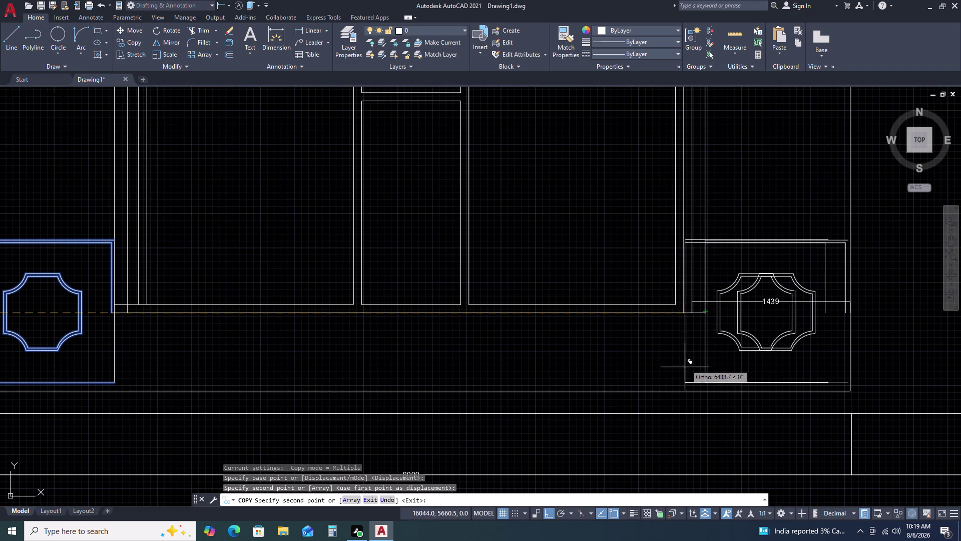
key(Escape)
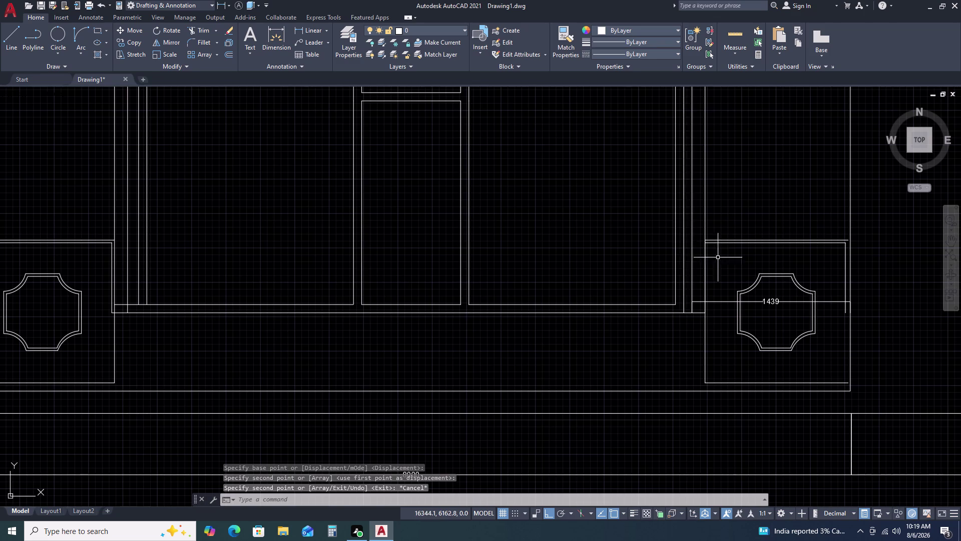
scroll(up, 3)
scroll(up, 3)
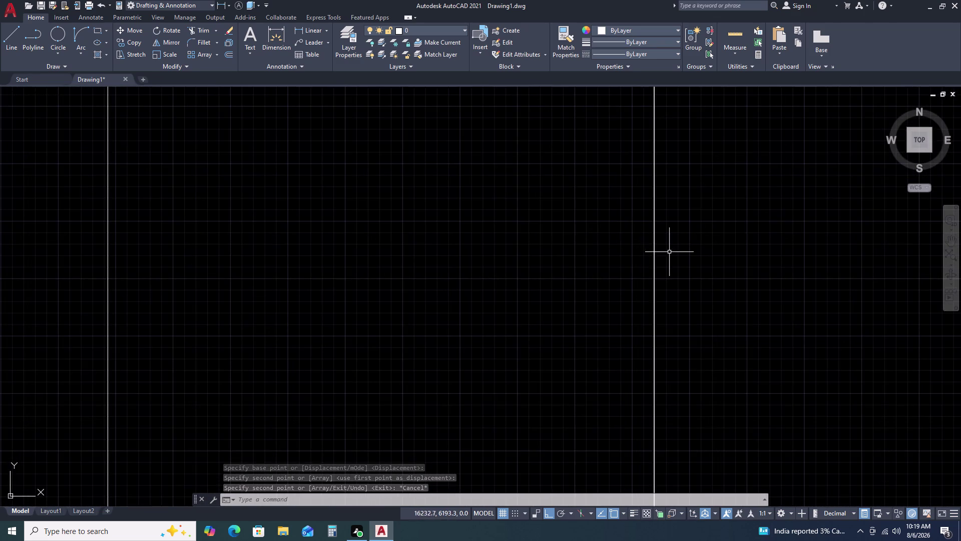
scroll(up, 3)
scroll(up, 3)
scroll(down, 3)
scroll(up, 3)
scroll(down, 3)
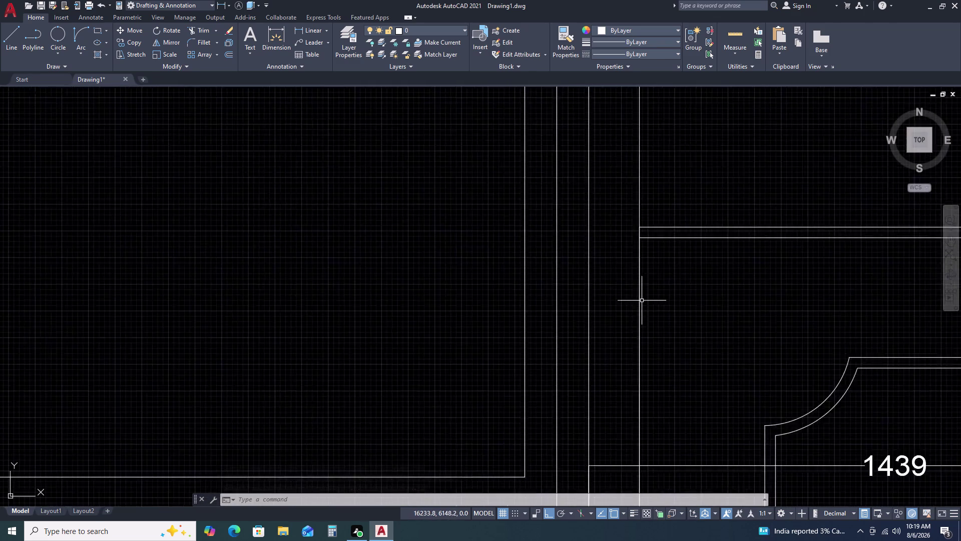
scroll(down, 3)
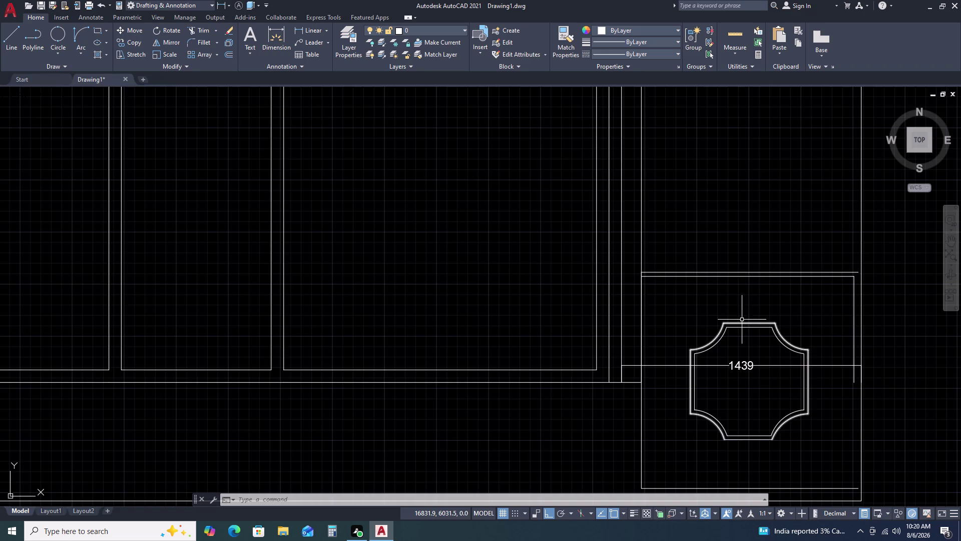
scroll(down, 3)
scroll(up, 3)
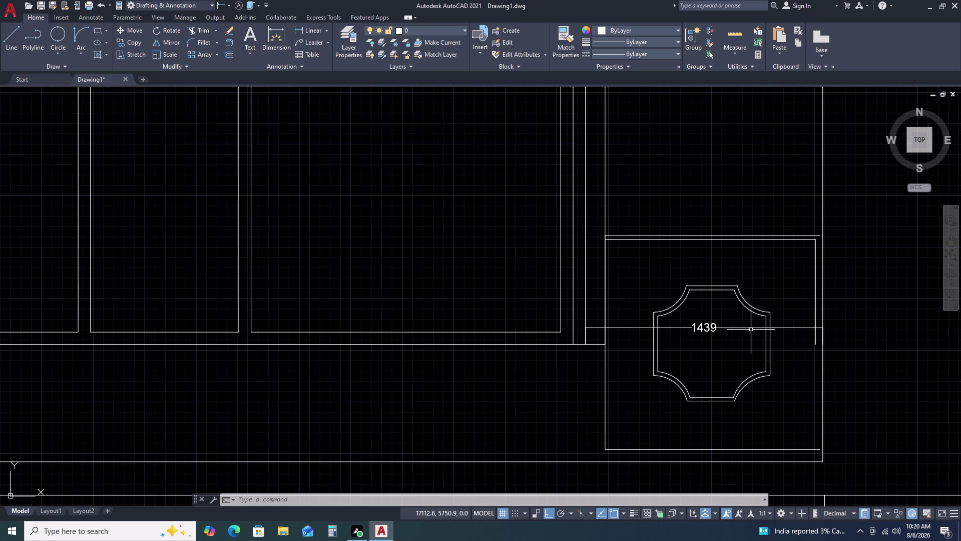
click(784, 314)
click(785, 352)
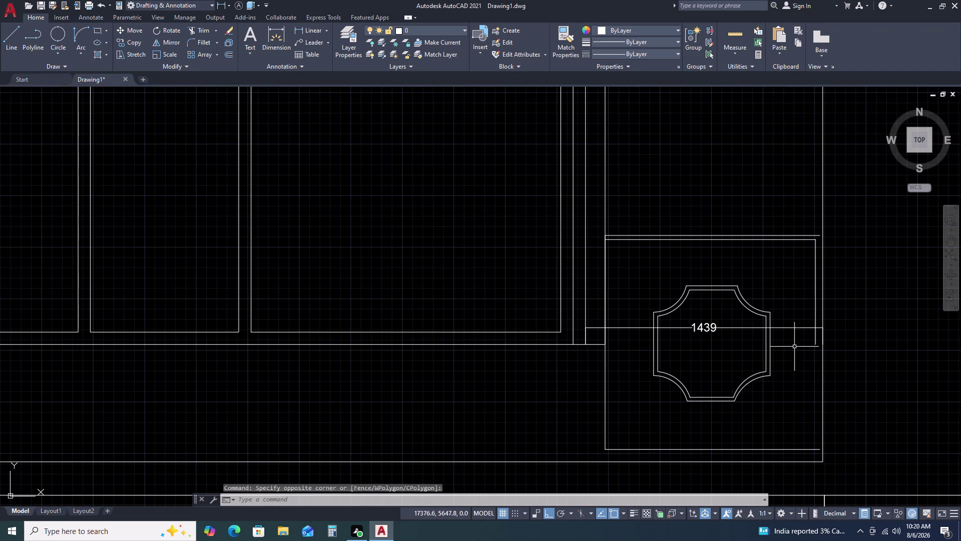
click(799, 345)
click(791, 310)
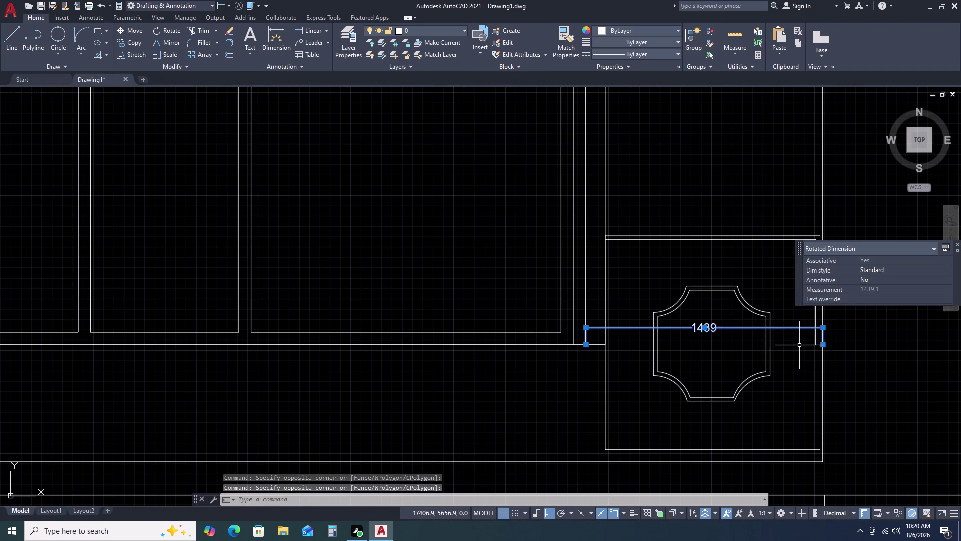
key(Escape)
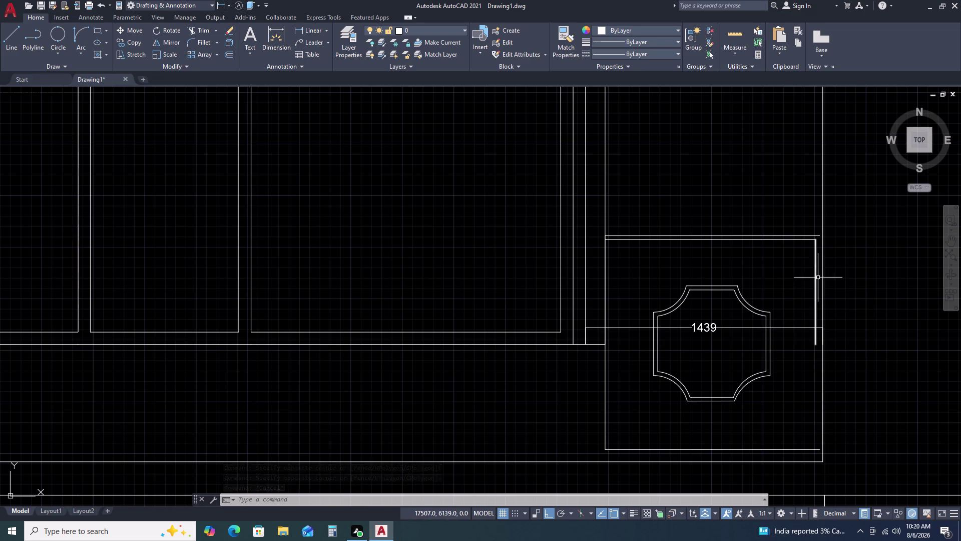
scroll(up, 3)
scroll(up, 3)
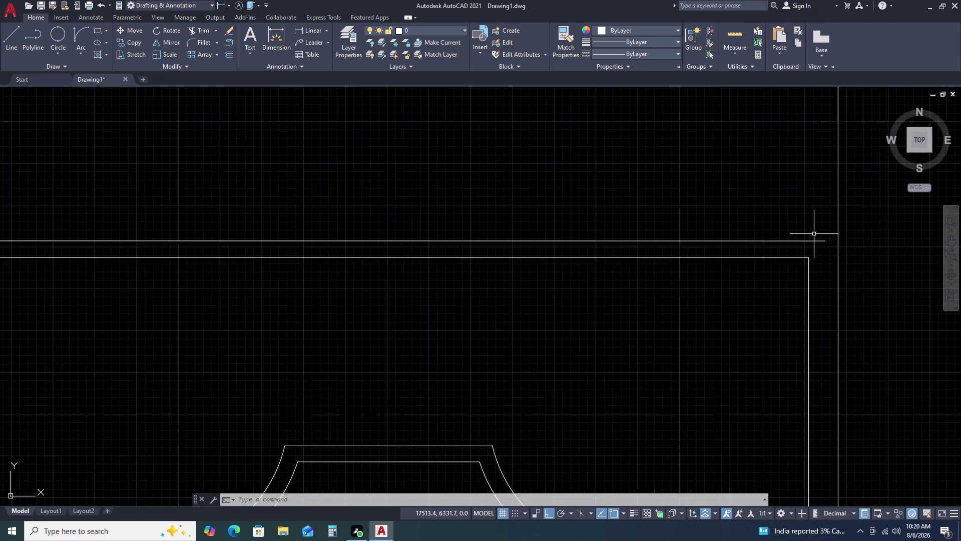
scroll(up, 3)
scroll(down, 3)
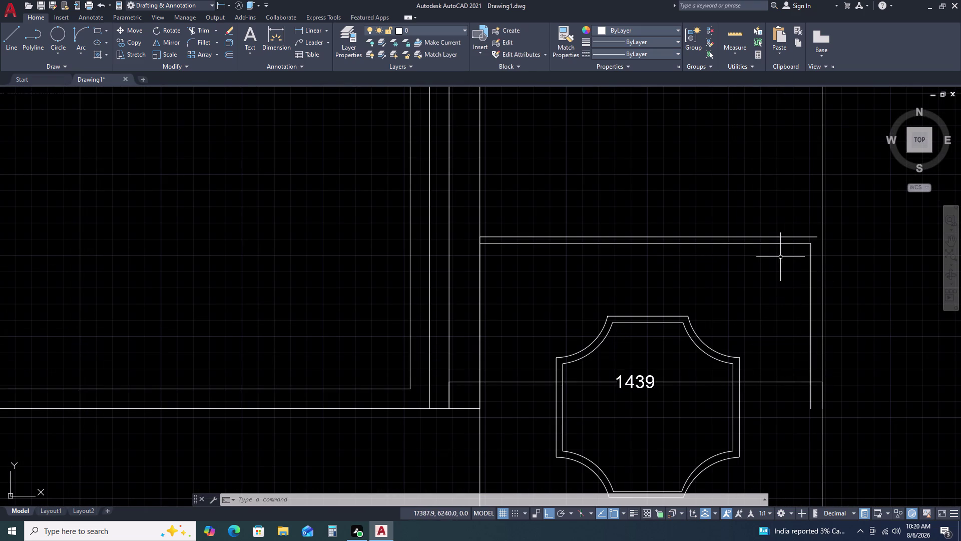
Abandon Fillet and Extend, then erase the short vertical line beside the motif.
key(f)
key(space)
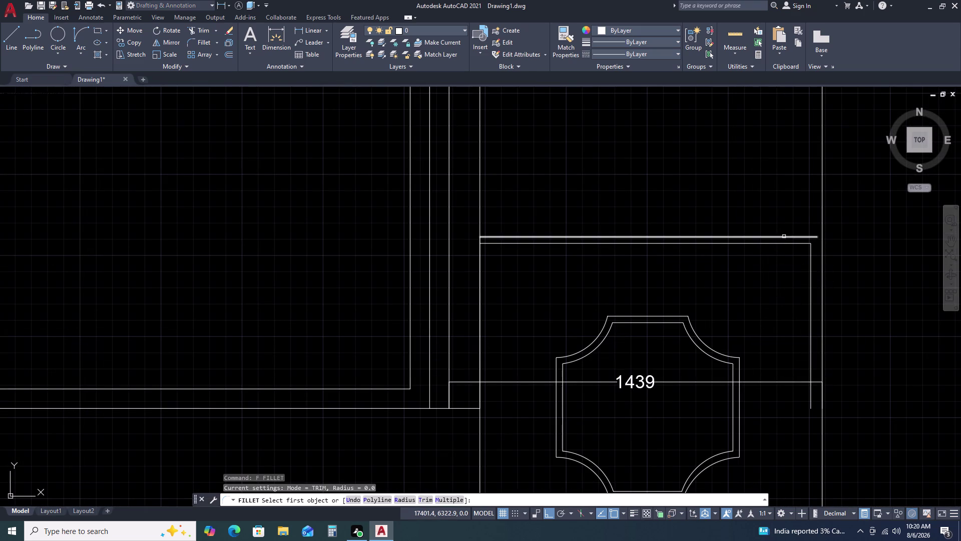
key(Escape)
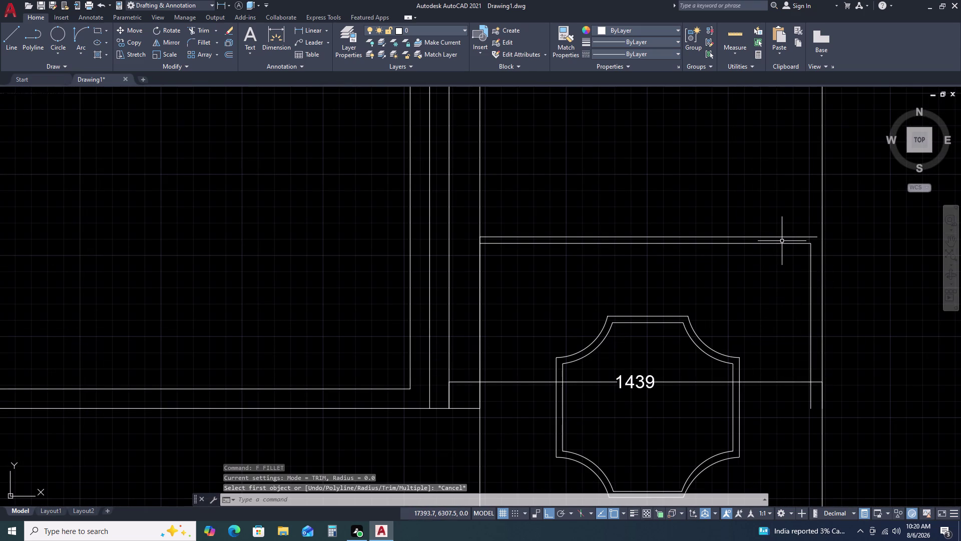
text(EX)
key(space)
click(780, 237)
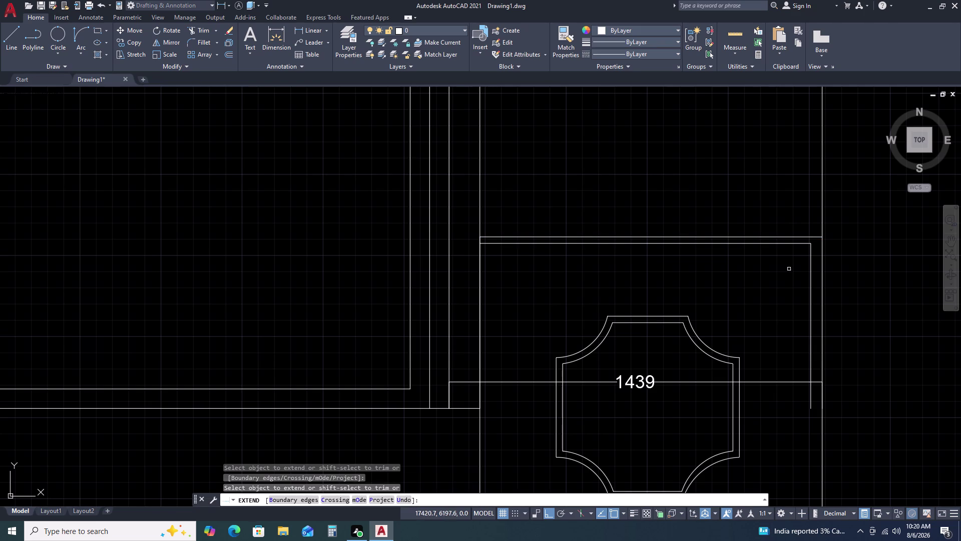
key(Escape)
click(814, 311)
click(795, 325)
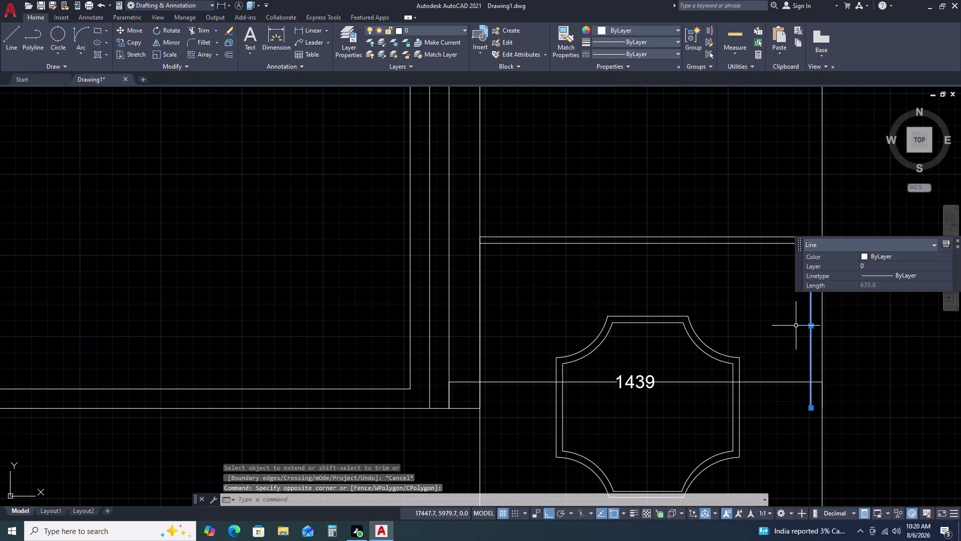
key(Delete)
Extend the top line ends, then zoom out to view the whole elevation.
text(E)
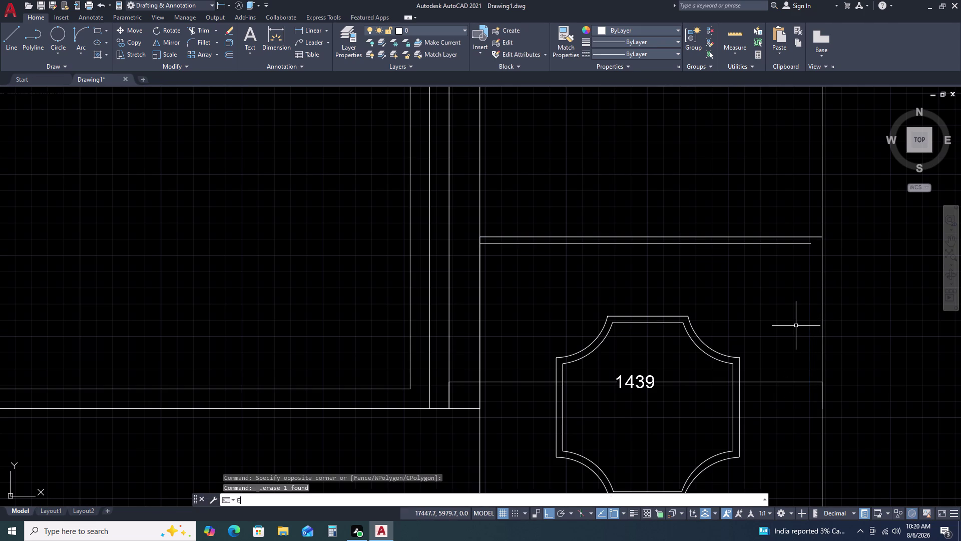
text(X)
key(space)
click(786, 245)
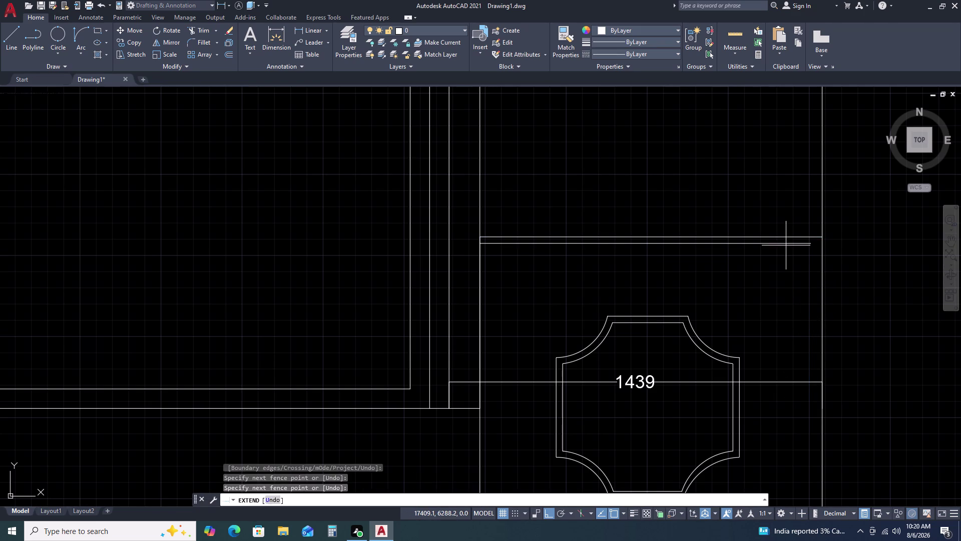
double_click(787, 244)
click(787, 244)
key(Escape)
scroll(down, 3)
scroll(up, 3)
scroll(down, 3)
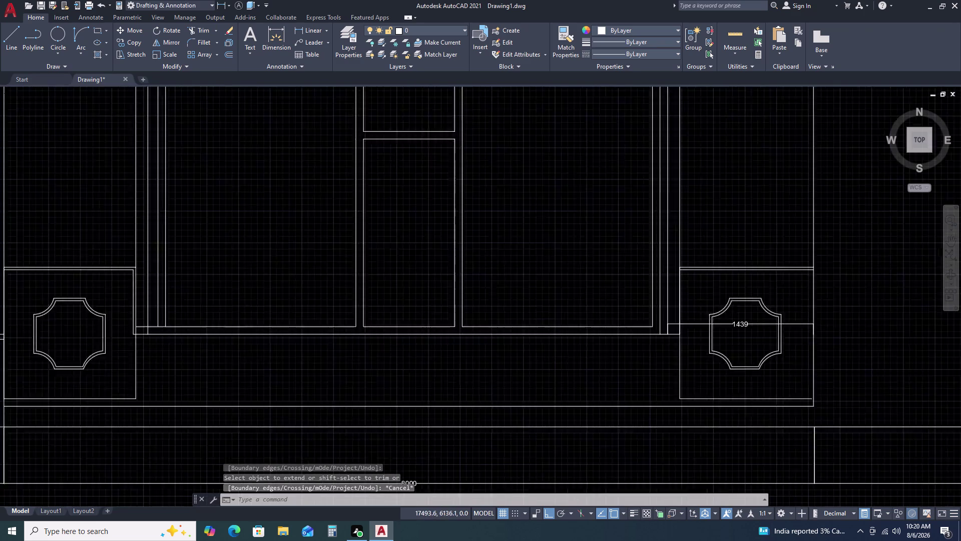
middle_drag(889, 311, 724, 326)
scroll(down, 3)
middle_drag(788, 318, 688, 326)
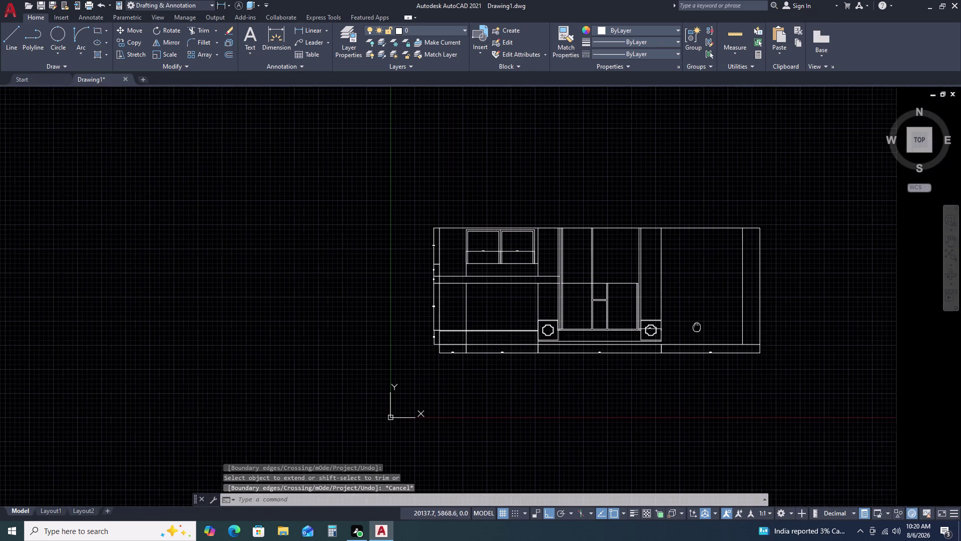
scroll(up, 3)
scroll(down, 3)
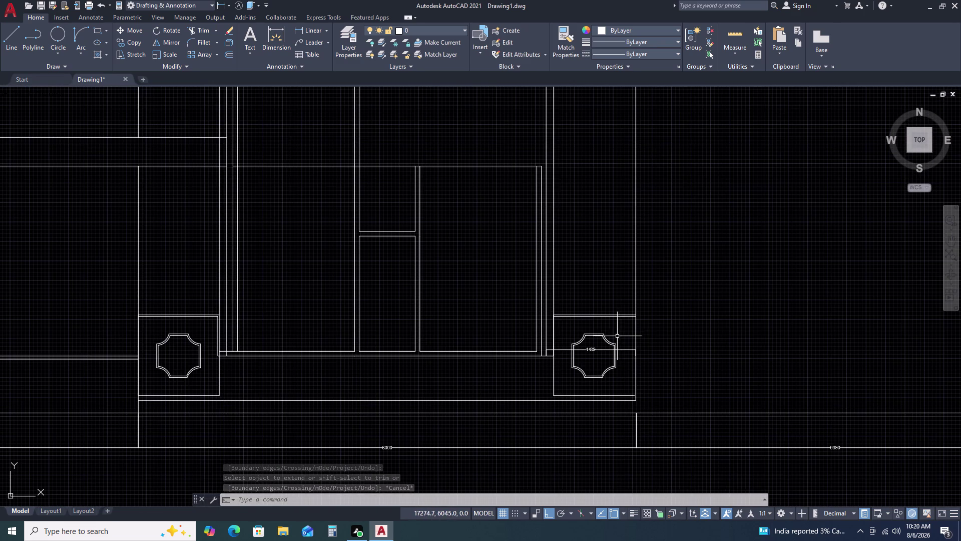
Place a horizontal construction line (XL, Hor) through the pillar panel edge.
key(x)
key(l)
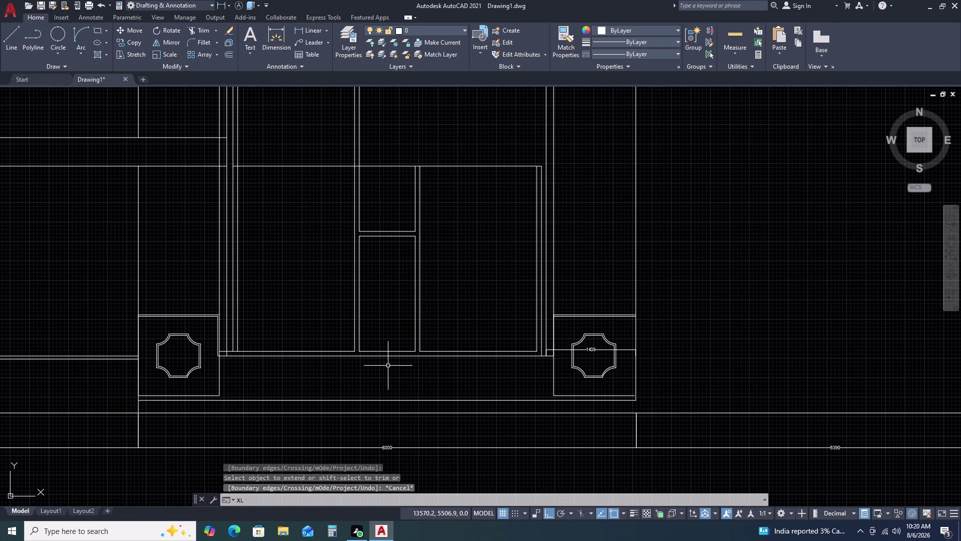
key(space)
text(H)
key(space)
scroll(up, 3)
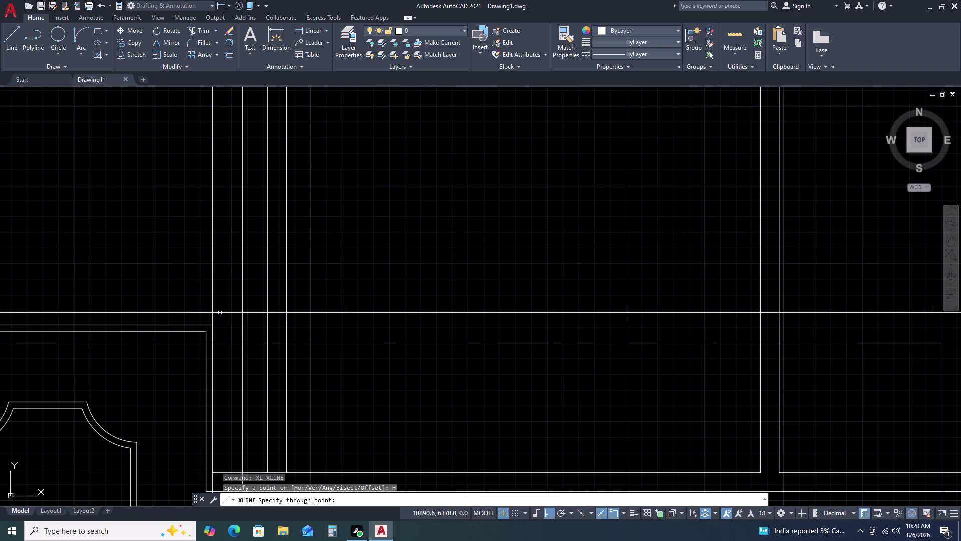
click(210, 325)
scroll(down, 3)
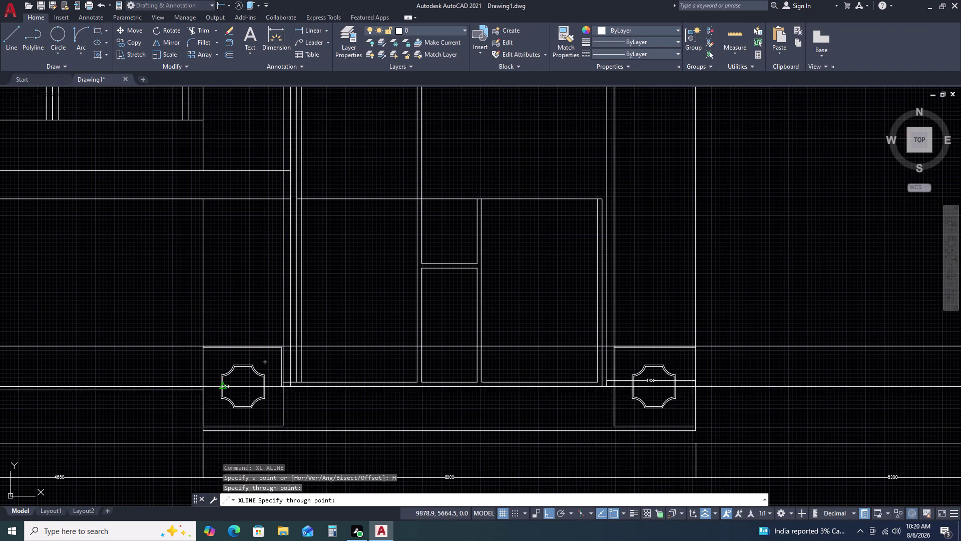
key(Escape)
scroll(up, 3)
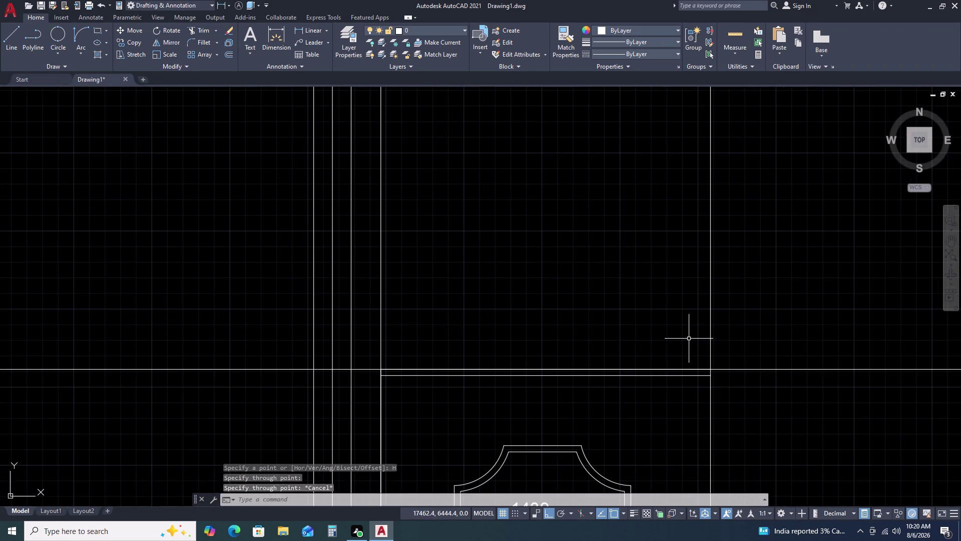
scroll(down, 3)
click(803, 334)
Erase the horizontal construction line and pan across the elevation.
click(773, 377)
key(Delete)
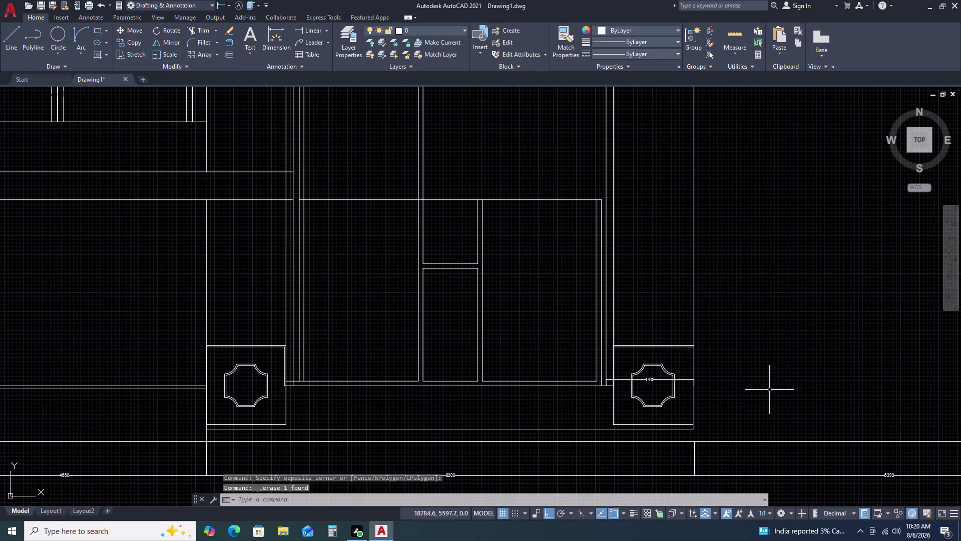
scroll(down, 3)
middle_drag(734, 403, 666, 366)
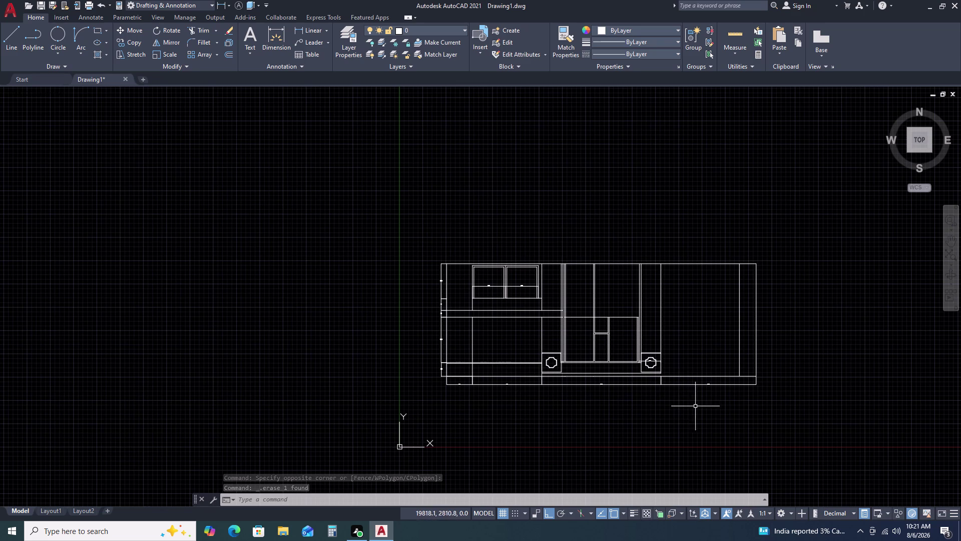
scroll(up, 3)
Window-select the two 6390.1-long lines left of the left pillar.
click(524, 339)
drag(524, 338, 510, 352)
click(501, 365)
key(c)
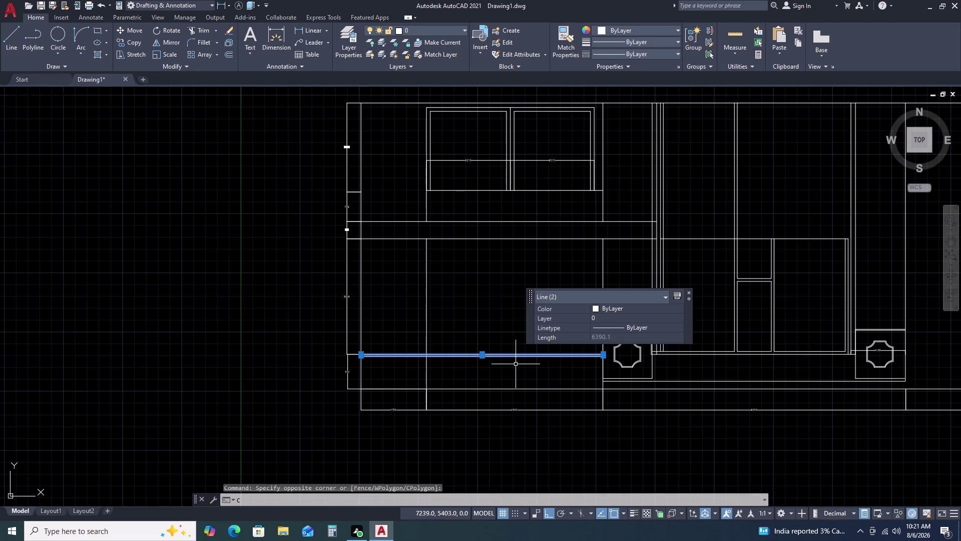
Copy the two sill lines, using their right endpoint as the base point.
text(O)
key(space)
scroll(up, 3)
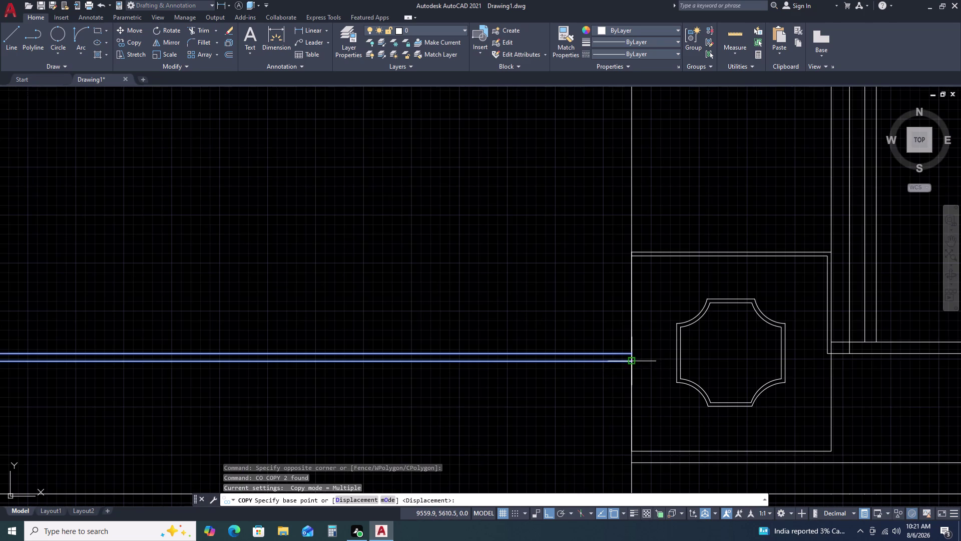
click(629, 355)
Place the sill-line copy beyond the right pillar and view the right pillar area.
scroll(down, 3)
middle_drag(900, 349, 734, 355)
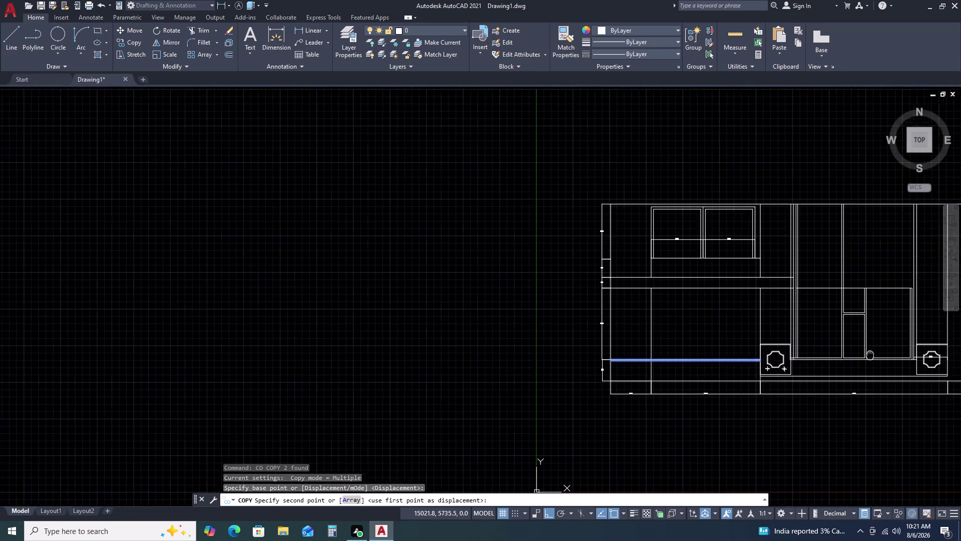
middle_drag(733, 355, 229, 354)
scroll(up, 3)
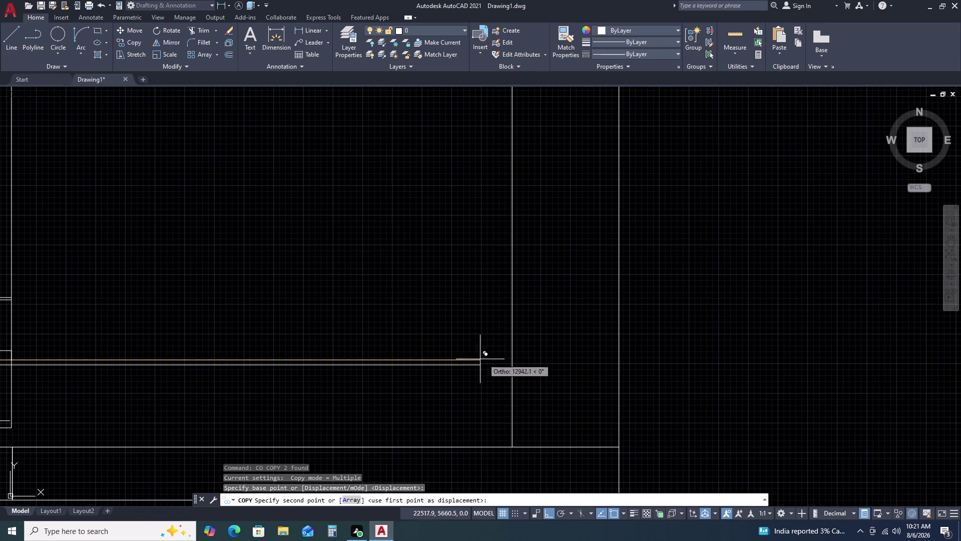
click(510, 358)
key(Escape)
scroll(down, 3)
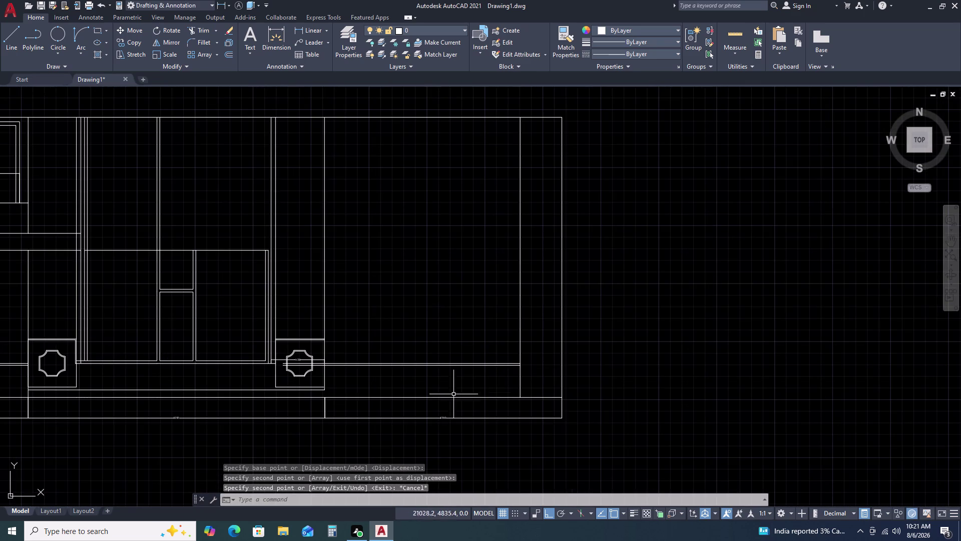
scroll(up, 3)
middle_drag(295, 361, 577, 307)
middle_click(614, 301)
scroll(down, 3)
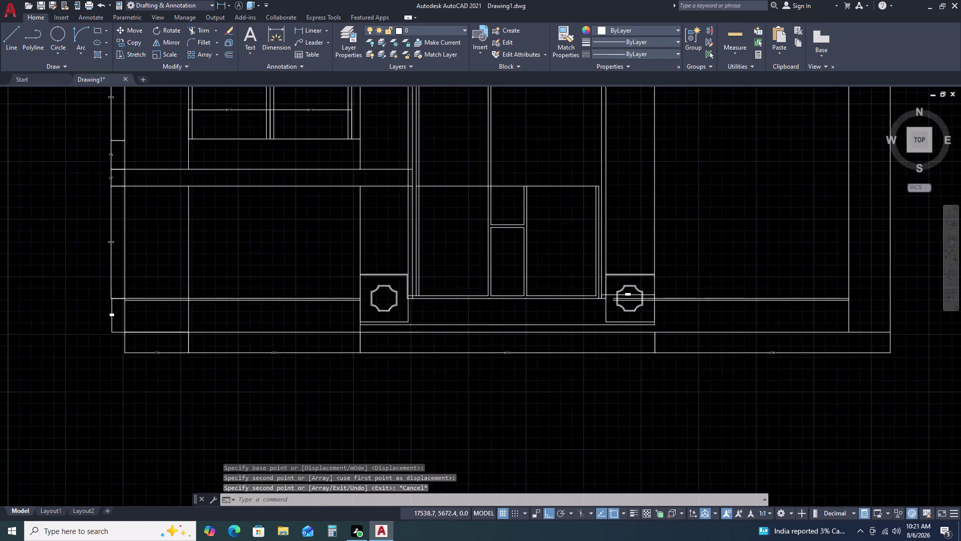
scroll(up, 3)
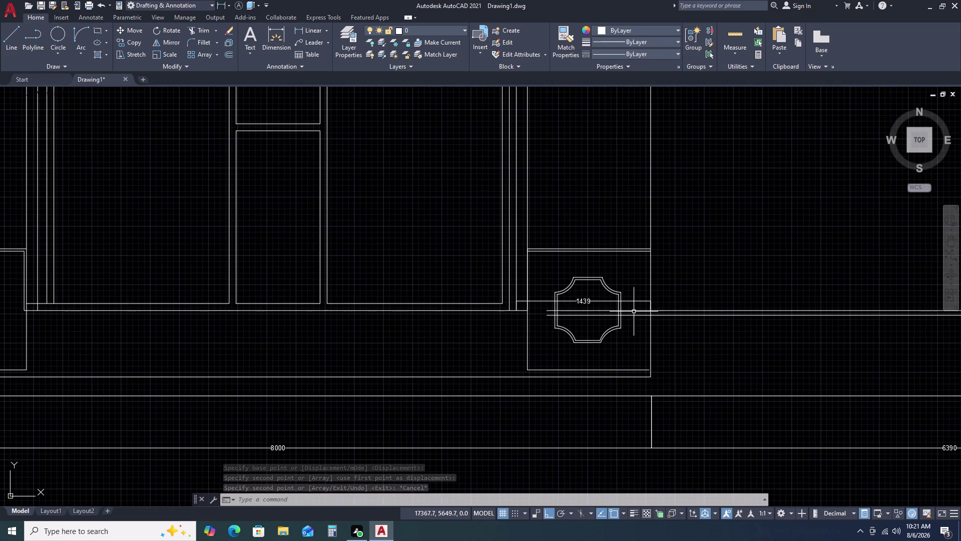
Trim the sill line segments crossing the right octagon motif.
text(TR)
key(space)
scroll(up, 3)
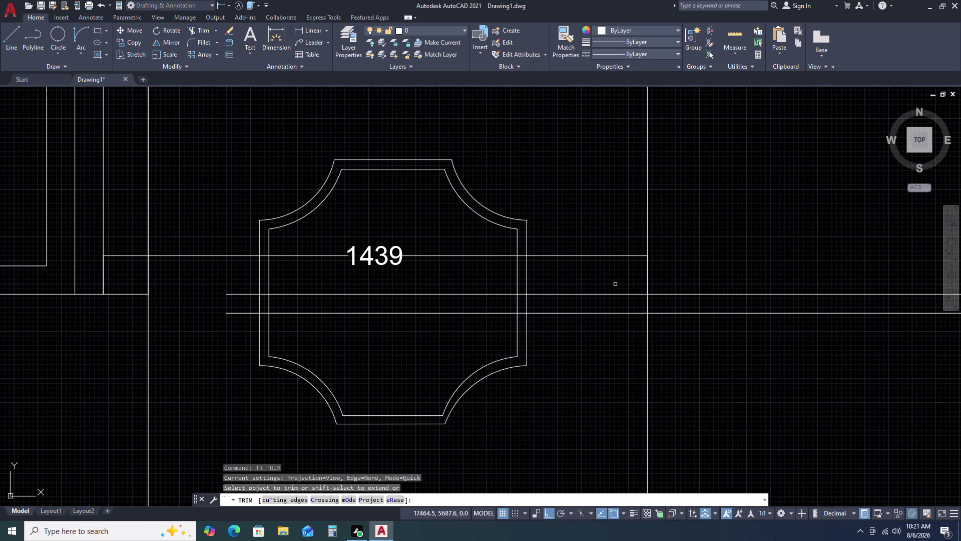
click(615, 283)
click(591, 355)
key(Escape)
scroll(down, 3)
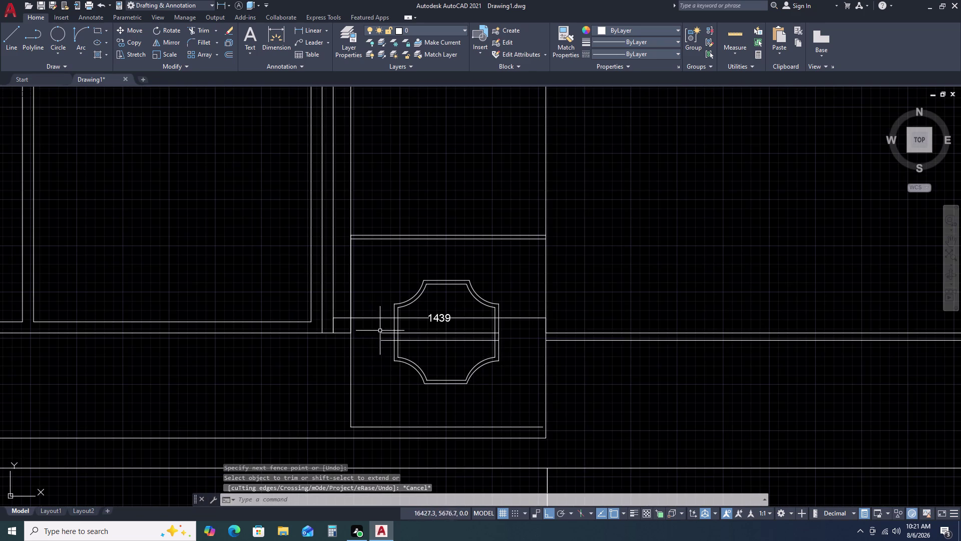
Erase the two 795.9-long leftover line pieces inside the motif.
double_click(370, 325)
double_click(540, 353)
key(Delete)
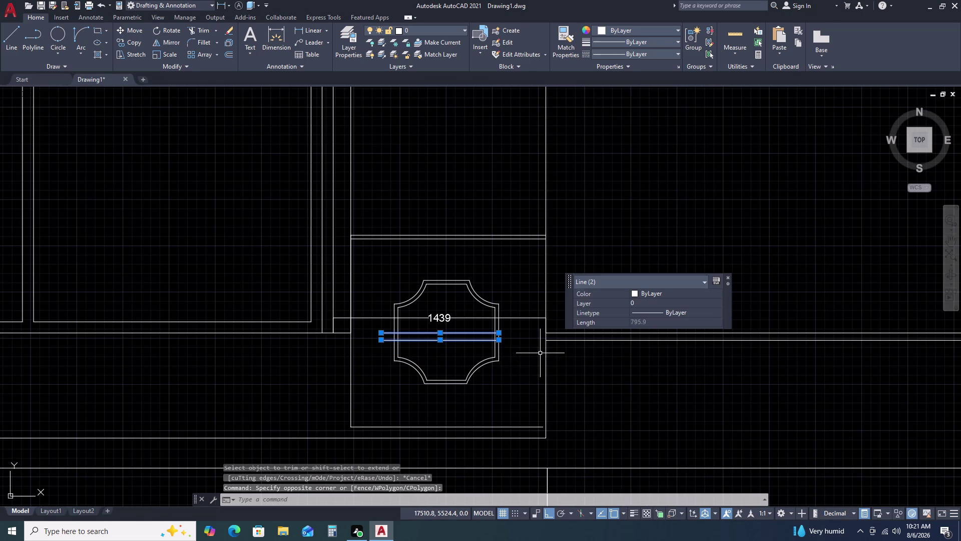
scroll(down, 3)
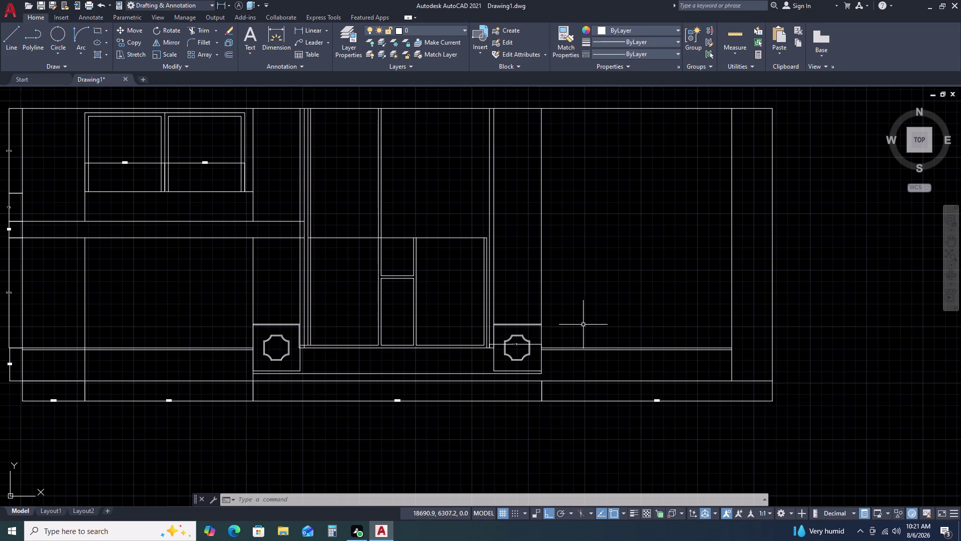
Draw a vertical line with Ortho on, just inside the elevation's right edge in the right-hand bay.
key(l)
key(space)
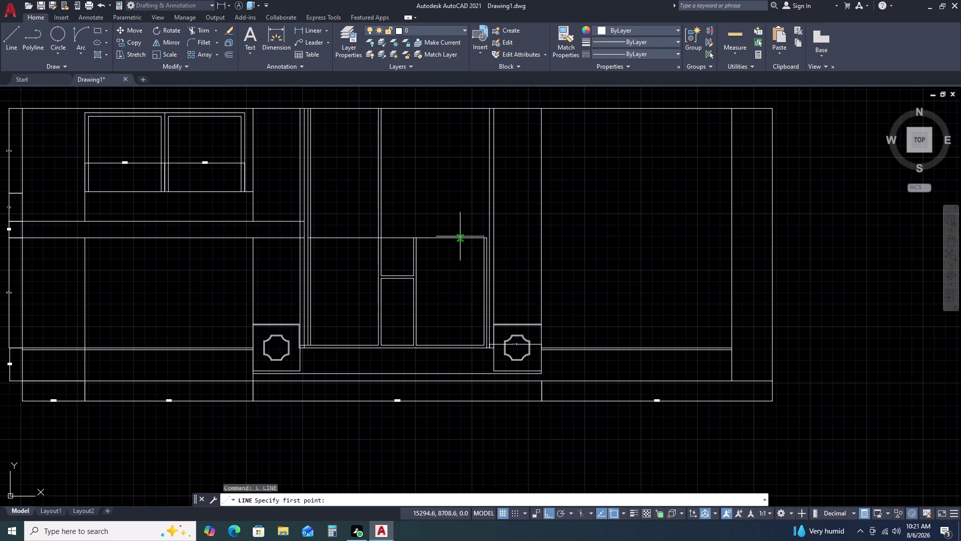
scroll(up, 3)
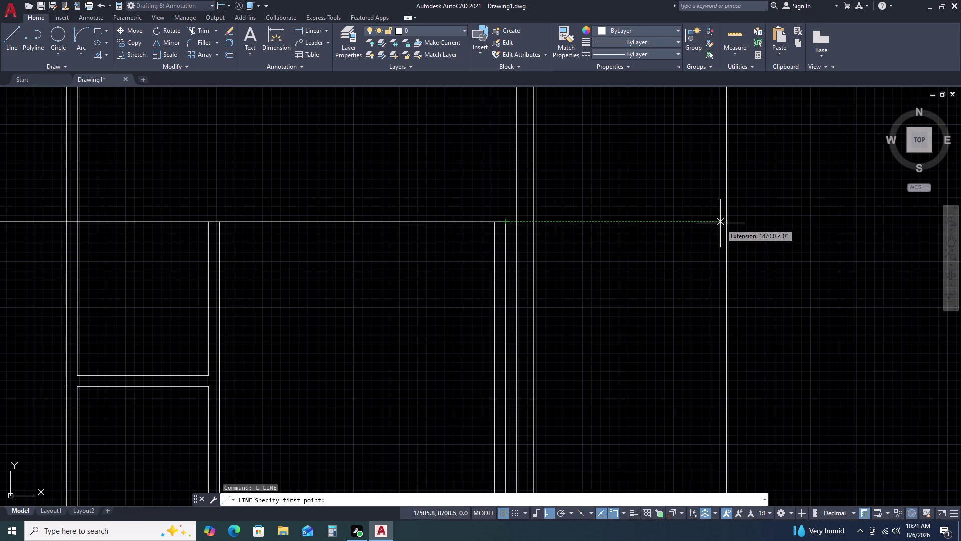
click(728, 221)
middle_drag(813, 212, 616, 226)
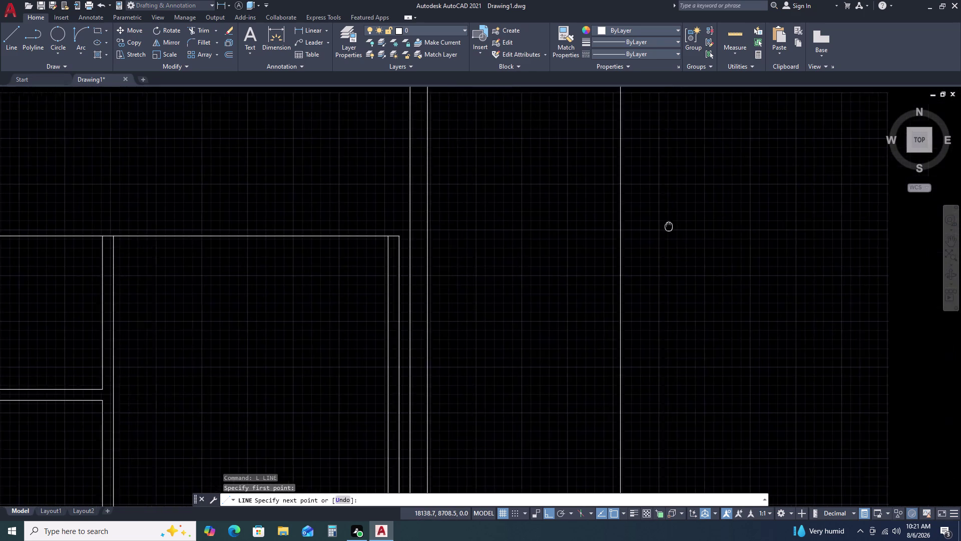
middle_drag(616, 227, 462, 242)
scroll(down, 3)
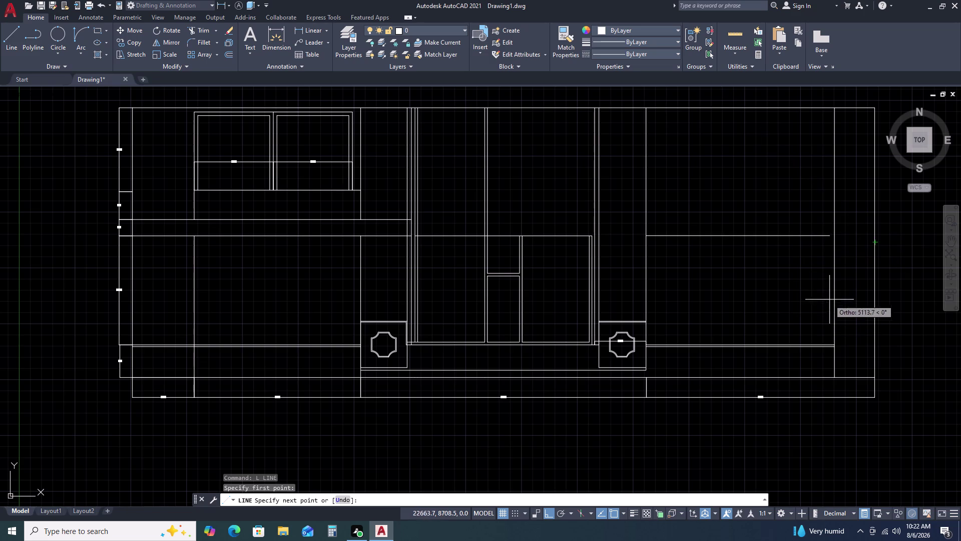
key(Escape)
click(645, 262)
key(Escape)
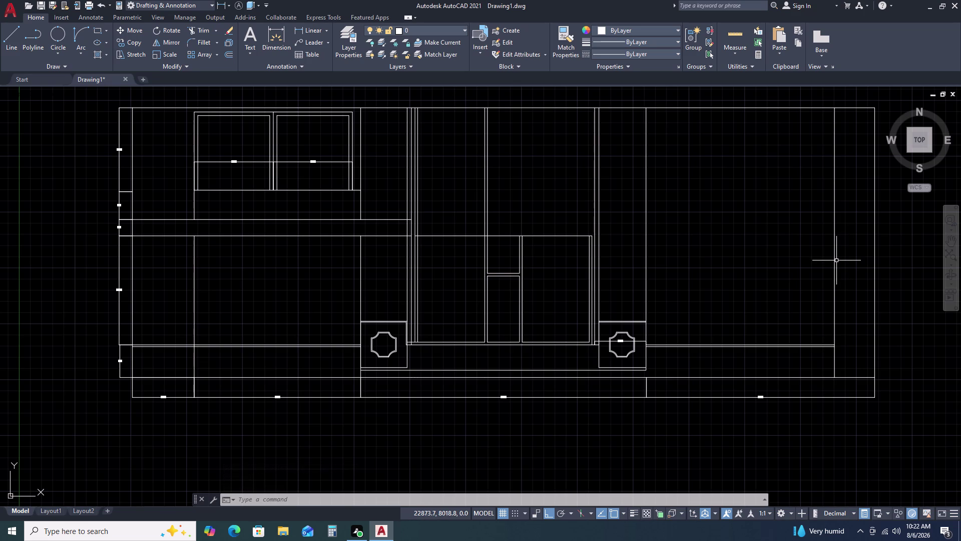
scroll(down, 3)
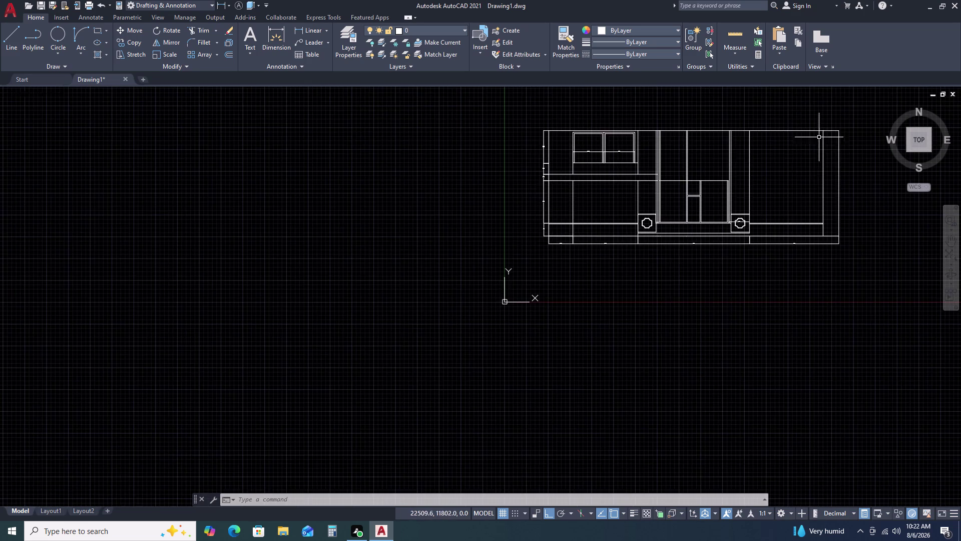
Draw a 605-long line leftward along the top edge from the top-right corner.
scroll(up, 3)
middle_drag(808, 147, 793, 206)
key(l)
key(space)
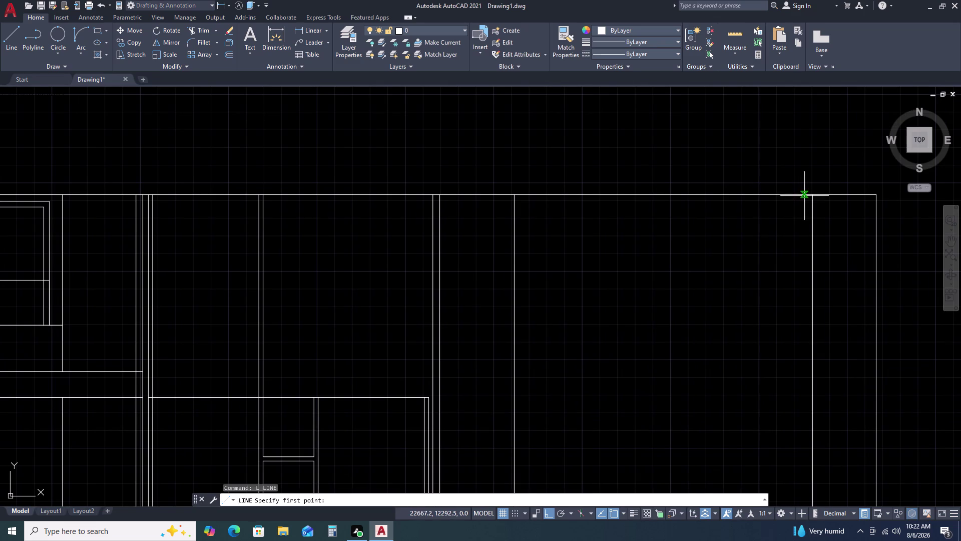
click(812, 195)
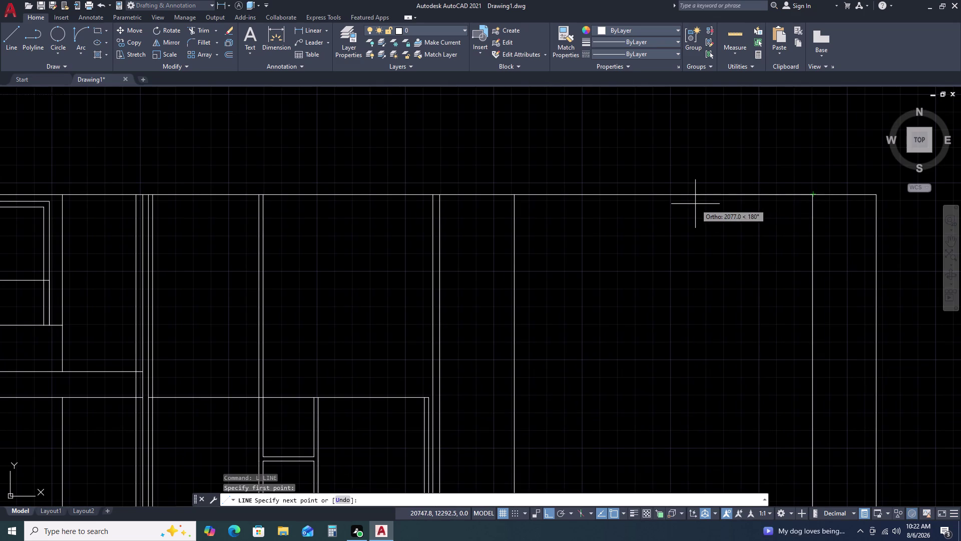
text(60)
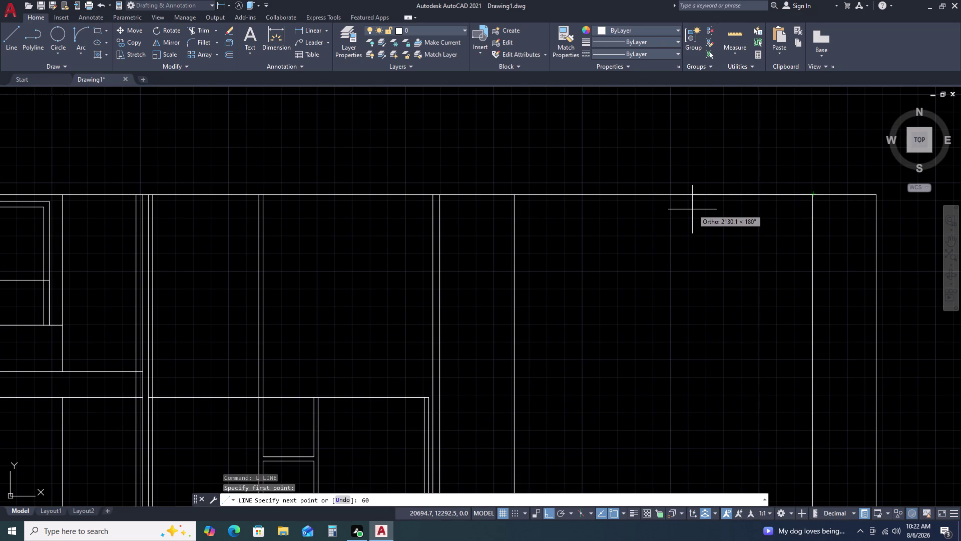
key(5)
key(space)
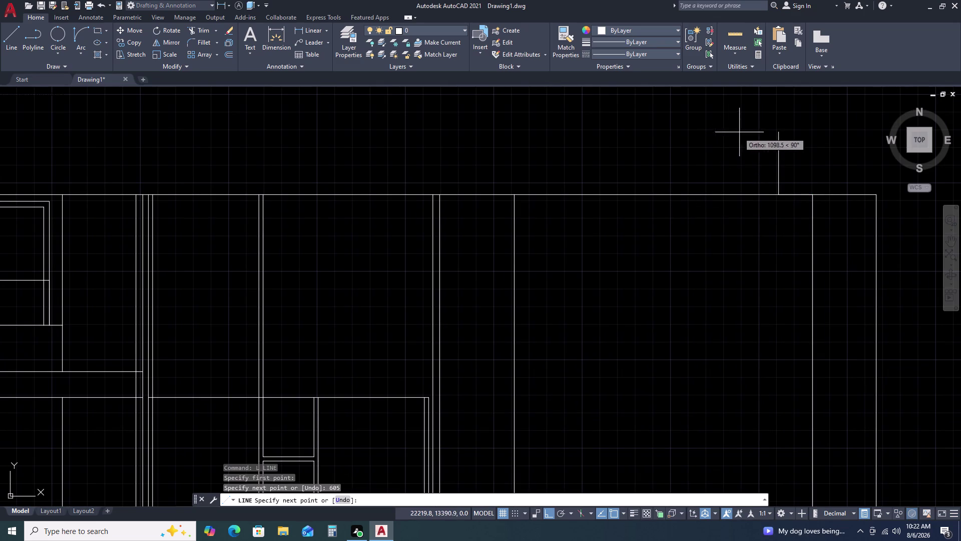
key(Escape)
scroll(down, 3)
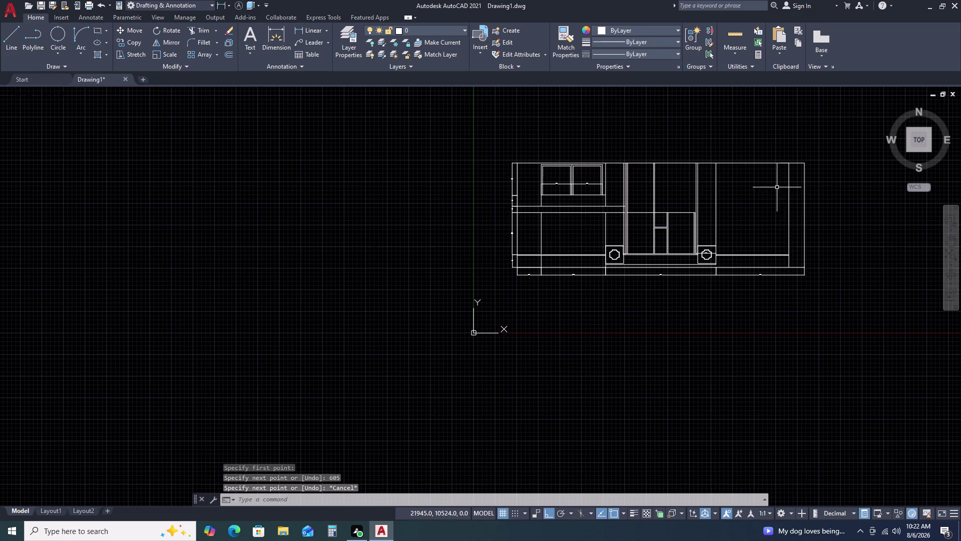
scroll(up, 3)
Start a vertical construction line with XLINE and its Vertical option.
key(x)
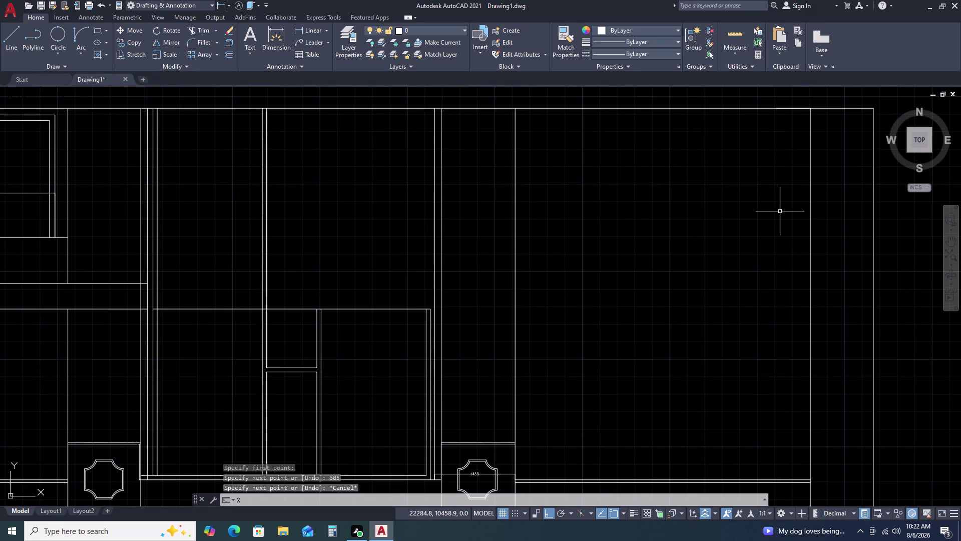
text(L)
key(space)
key(v)
key(space)
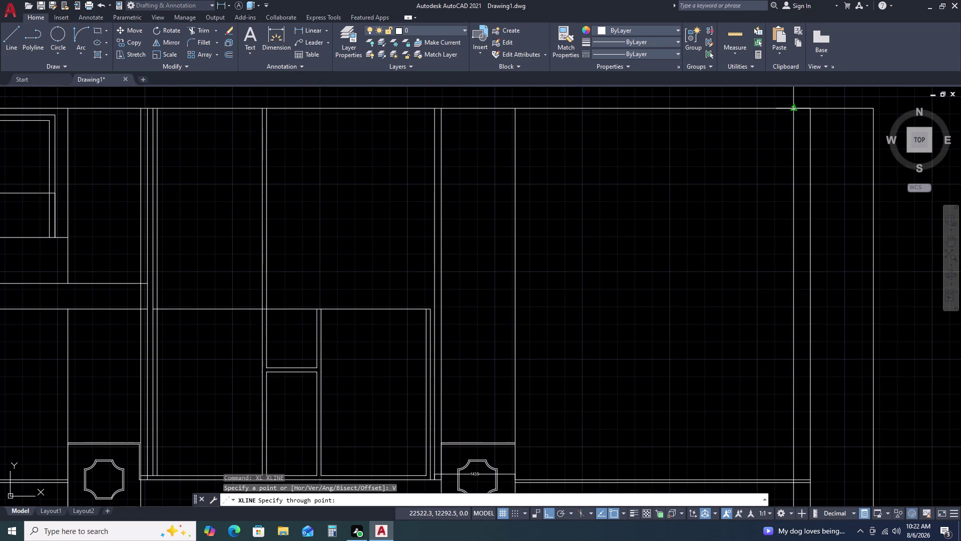
Place the vertical construction line through the 605 segment's end and fence-trim its lower part.
click(795, 108)
key(Escape)
scroll(down, 3)
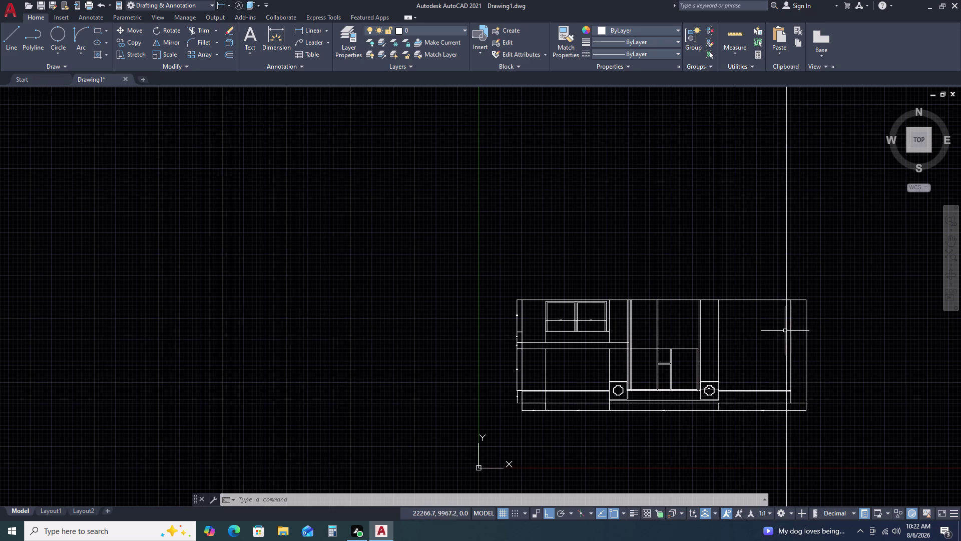
key(t)
key(r)
key(space)
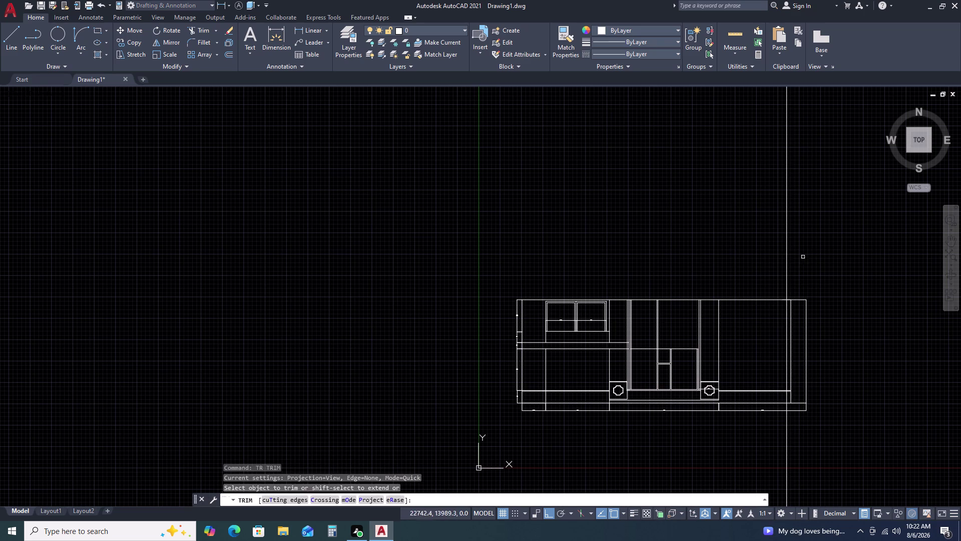
click(809, 249)
click(683, 240)
click(864, 426)
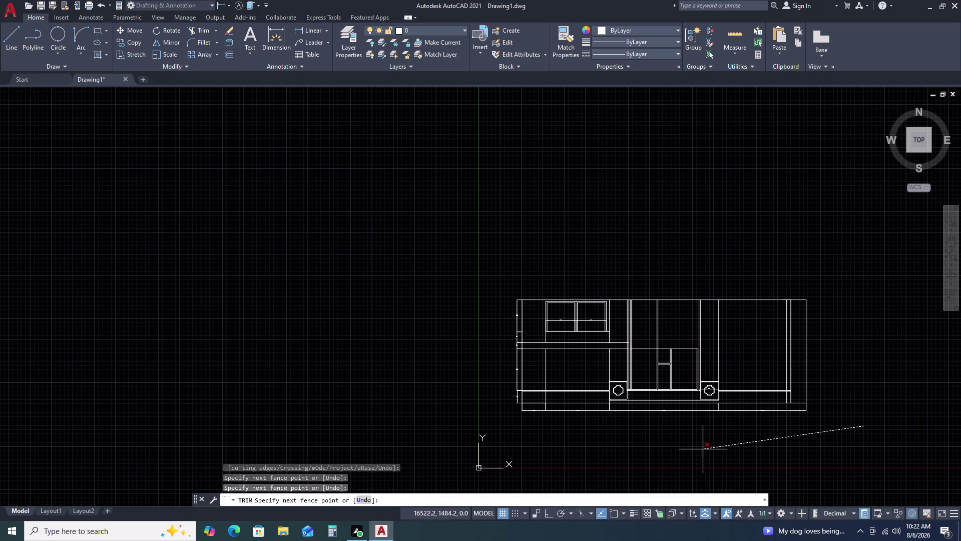
click(698, 451)
key(Escape)
scroll(up, 3)
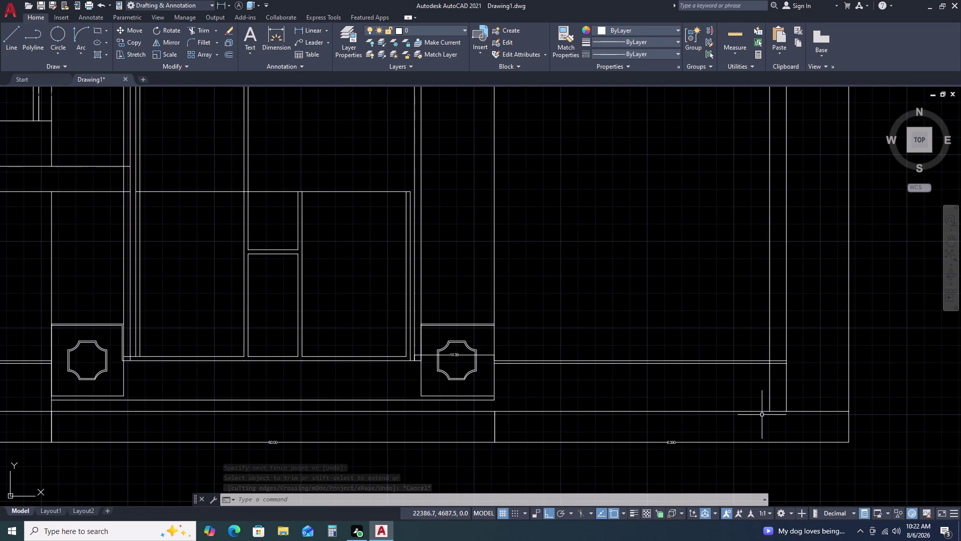
scroll(down, 3)
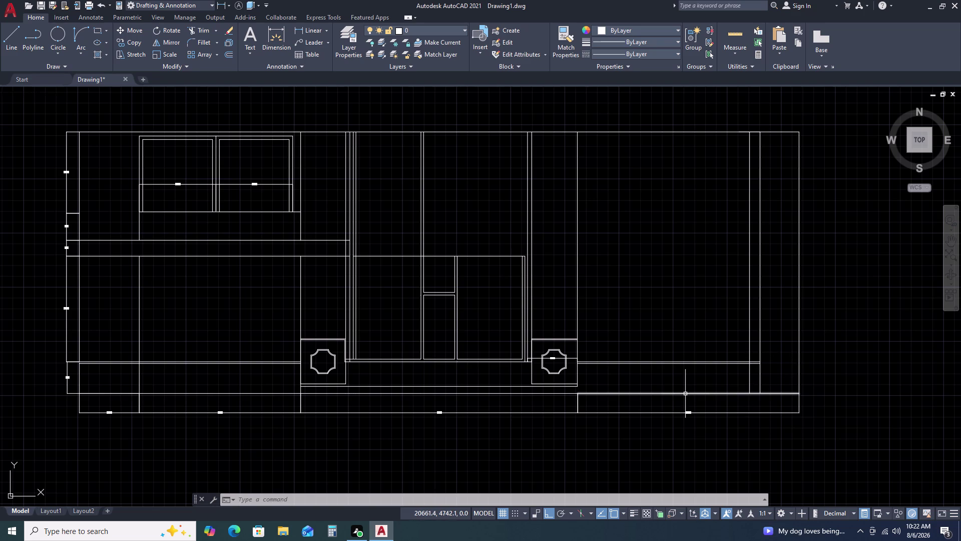
Trim the vertical line so it stops at the lower sill line.
text(TR)
key(space)
click(770, 377)
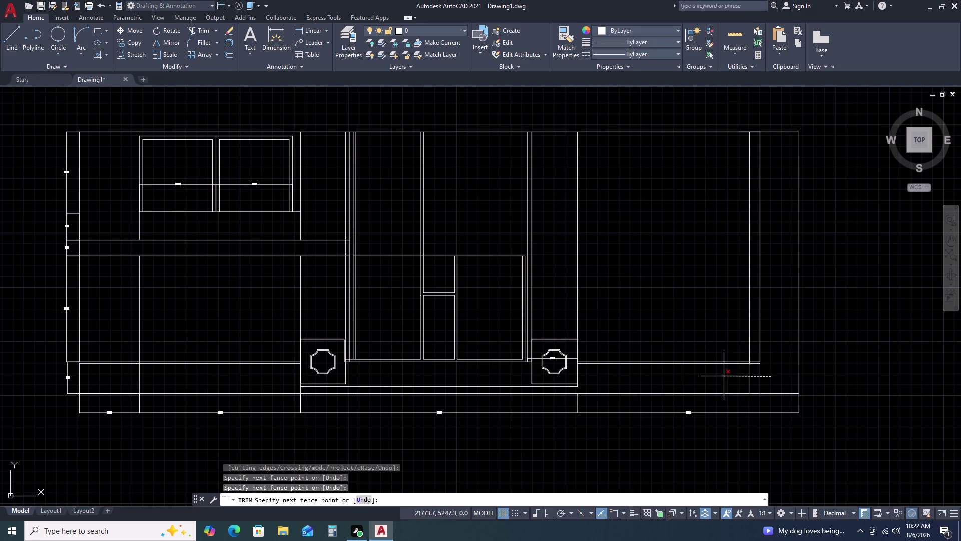
click(724, 378)
key(Escape)
text(F)
key(space)
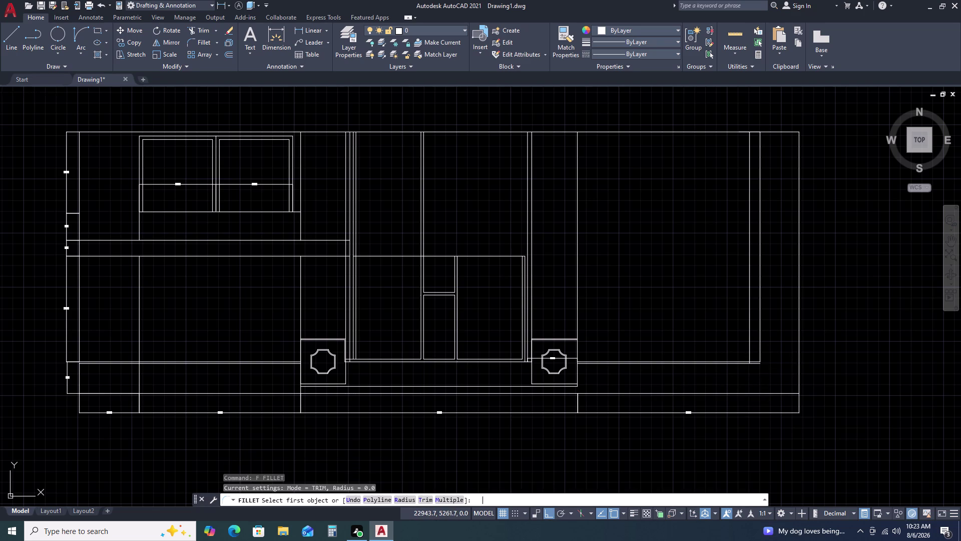
Abandon the corner fillet and confirm in Quick Properties that the new vertical is 6682 long.
scroll(up, 3)
click(697, 369)
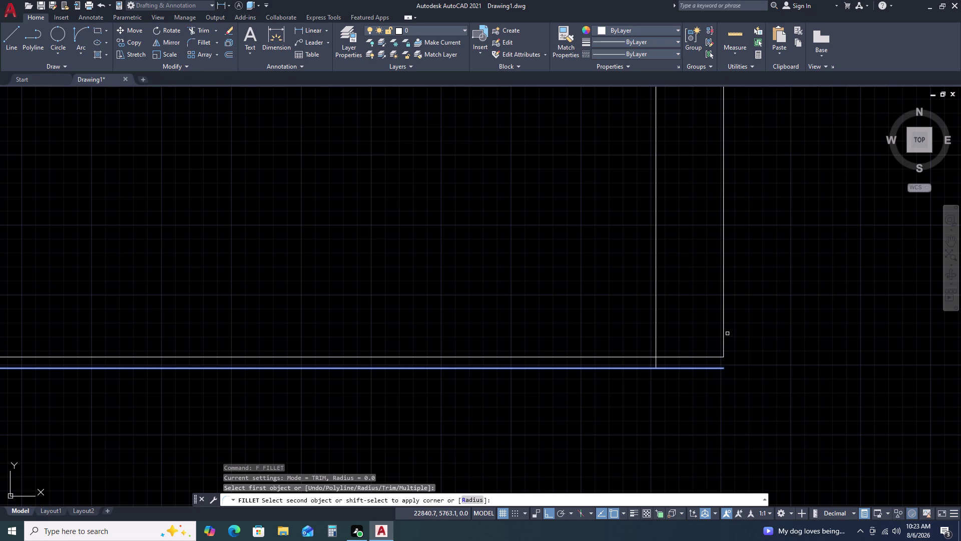
click(724, 339)
key(Escape)
scroll(down, 3)
scroll(down, 3)
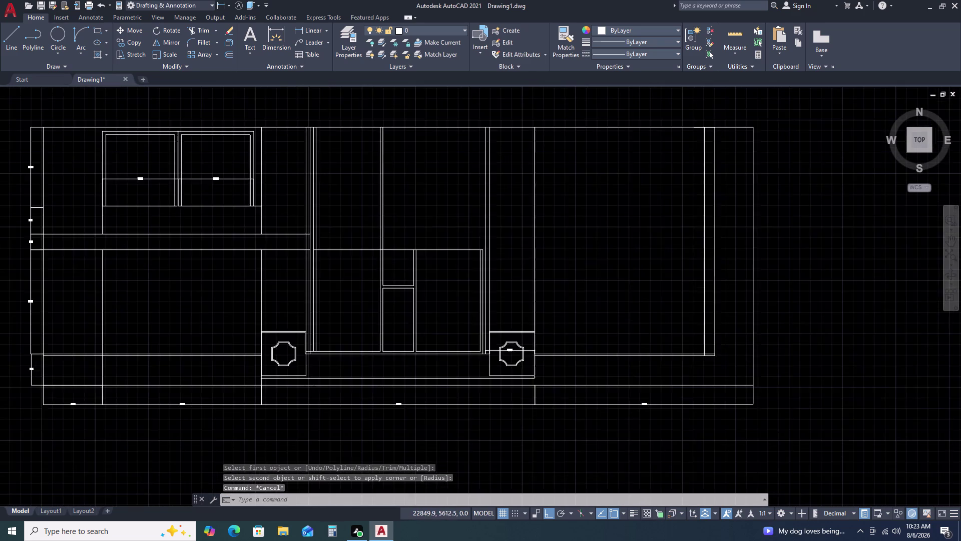
middle_drag(693, 241, 698, 364)
scroll(down, 3)
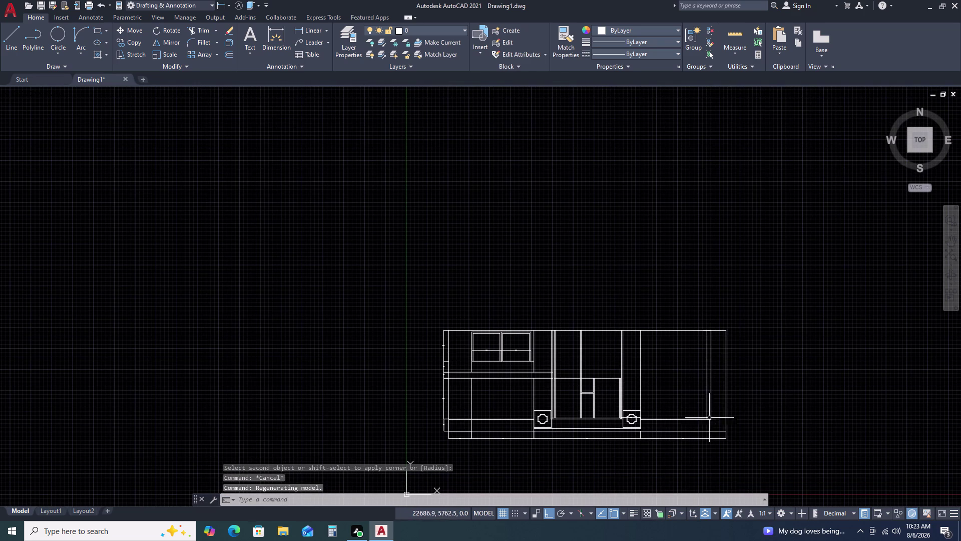
scroll(up, 3)
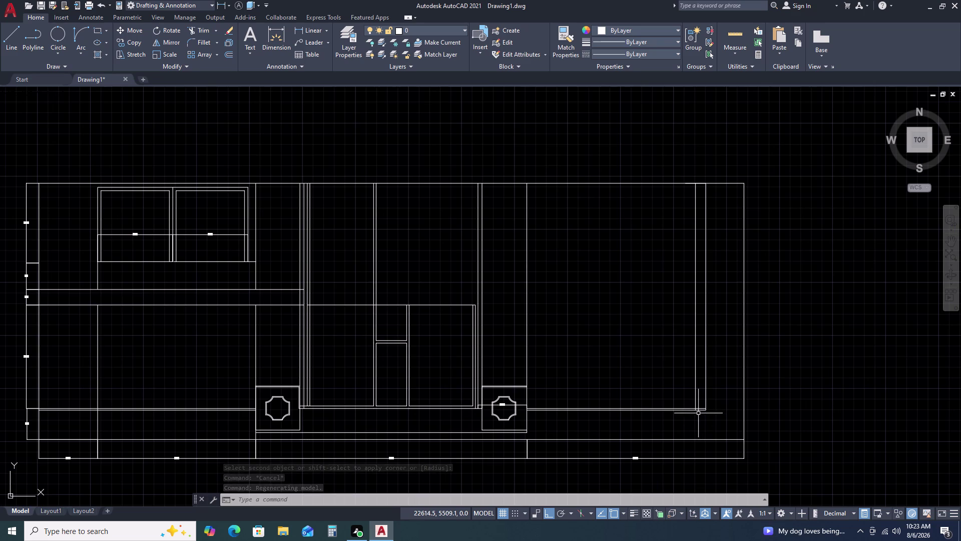
click(706, 377)
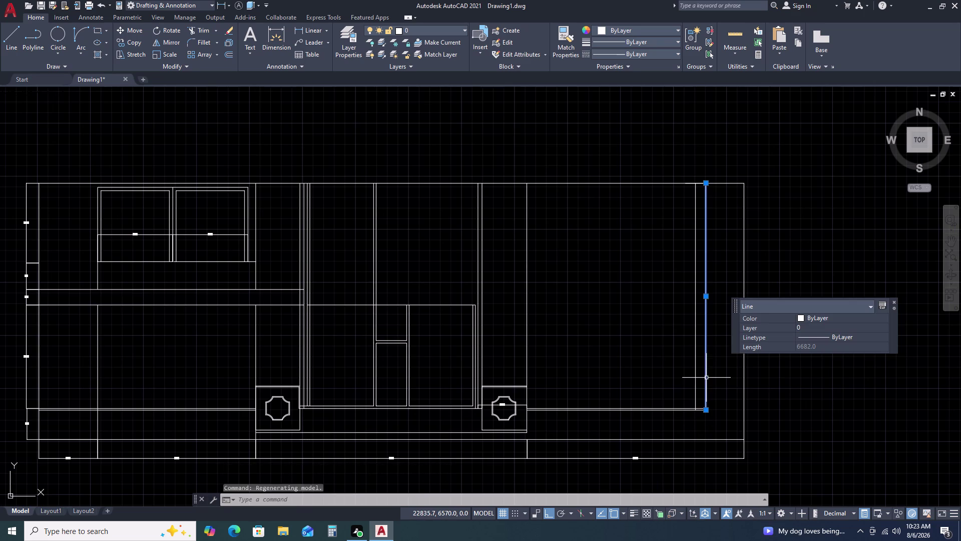
key(Escape)
Open and dismiss the Data Link window, then start a linear dimension.
text(DL)
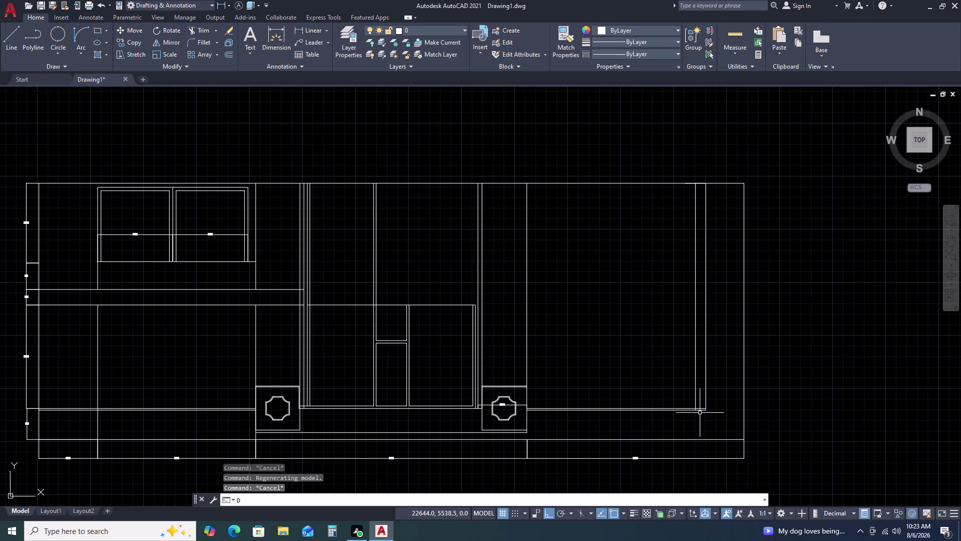
key(space)
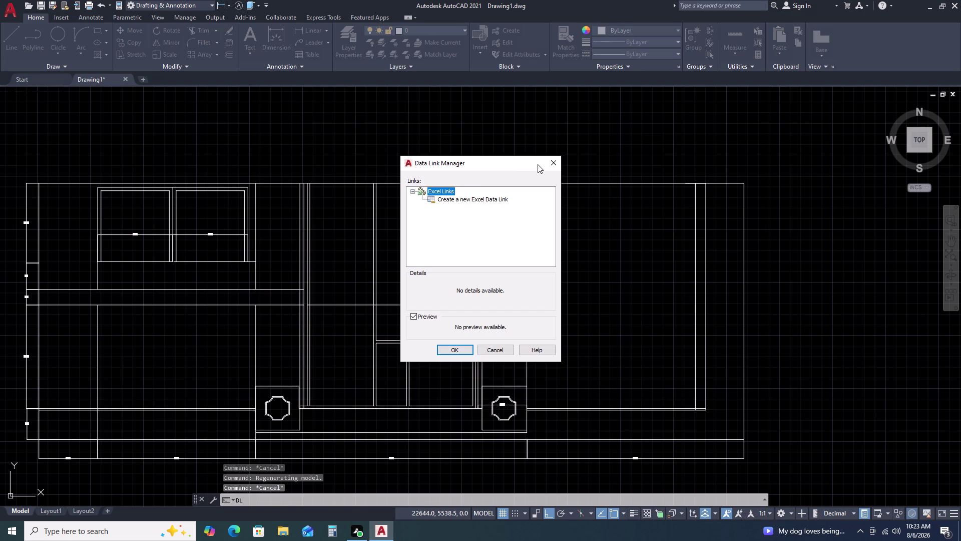
click(555, 158)
double_click(313, 27)
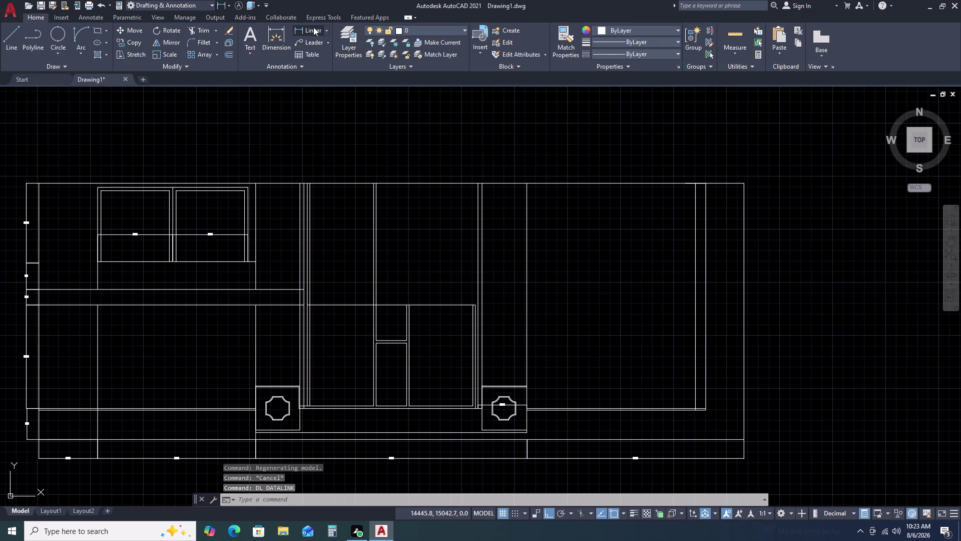
scroll(up, 3)
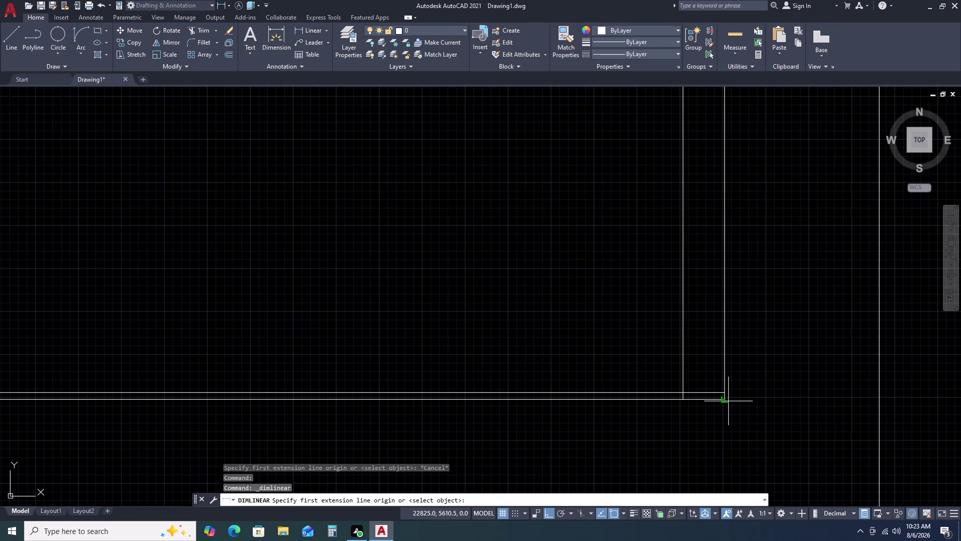
Add a 1125 linear dimension from the vertical's bottom endpoint to the right edge.
click(728, 400)
click(879, 400)
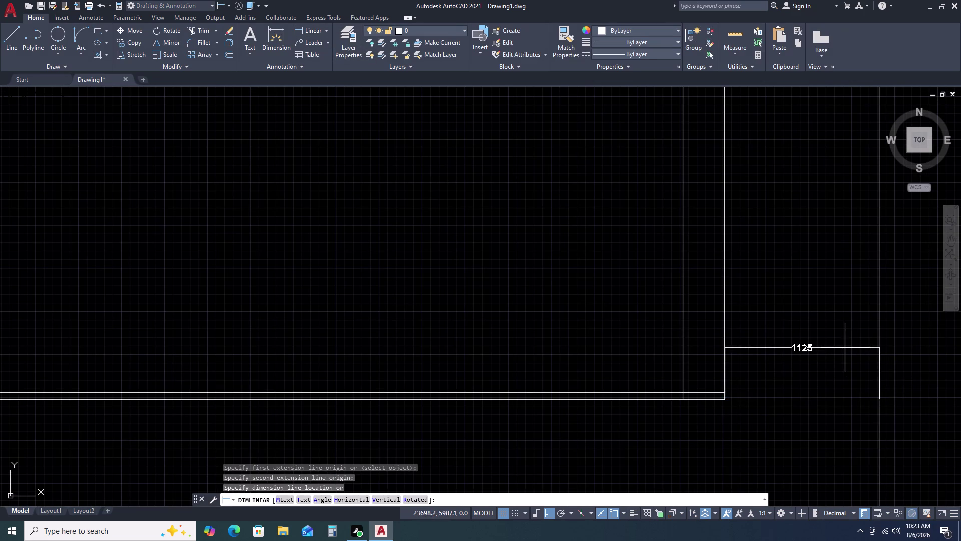
scroll(up, 3)
click(808, 389)
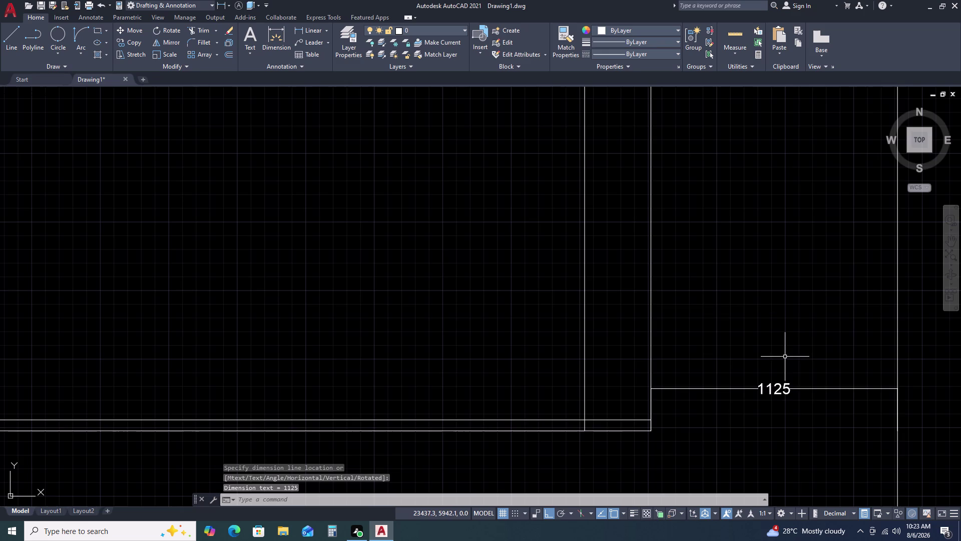
key(Escape)
scroll(down, 3)
scroll(up, 3)
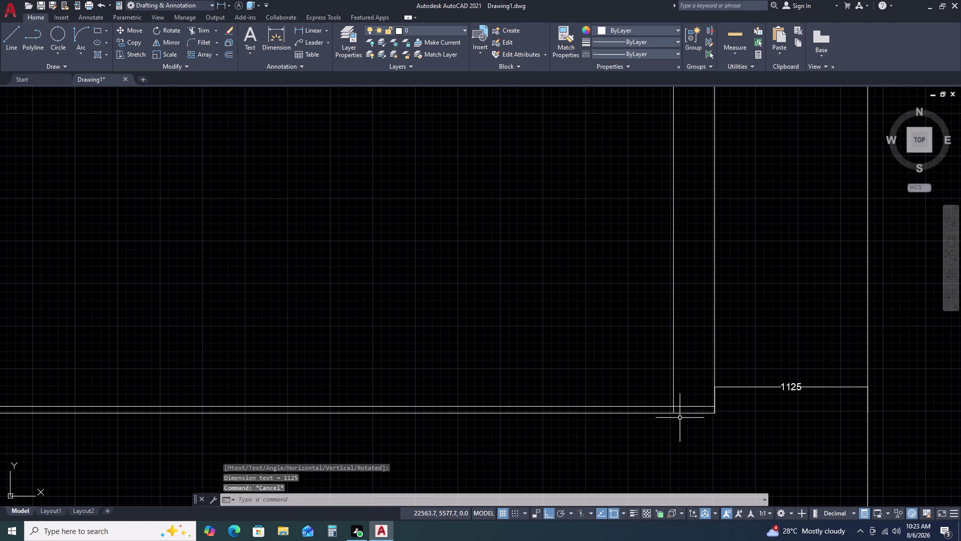
text(TR)
key(space)
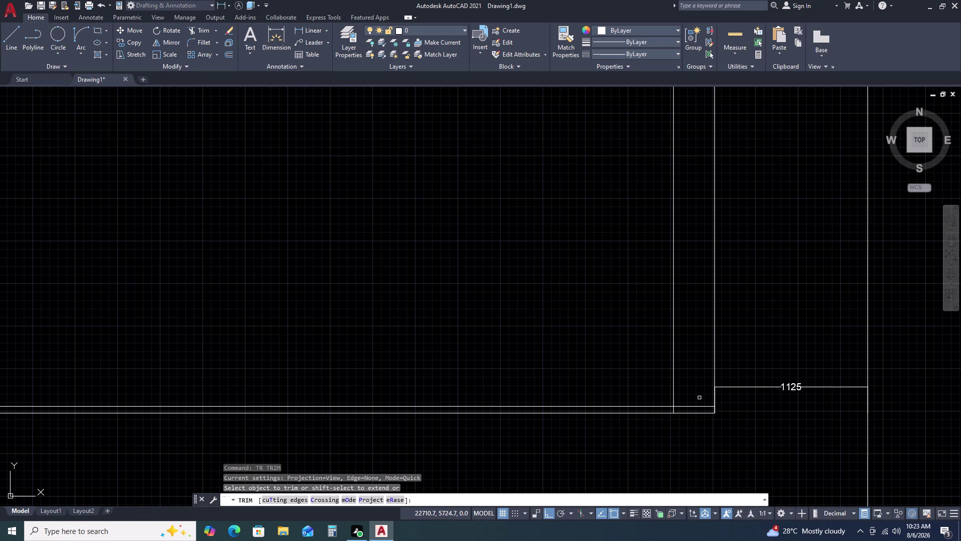
Trim the short piece between the two verticals and the lower line ends.
drag(700, 419, 700, 437)
click(697, 381)
click(696, 442)
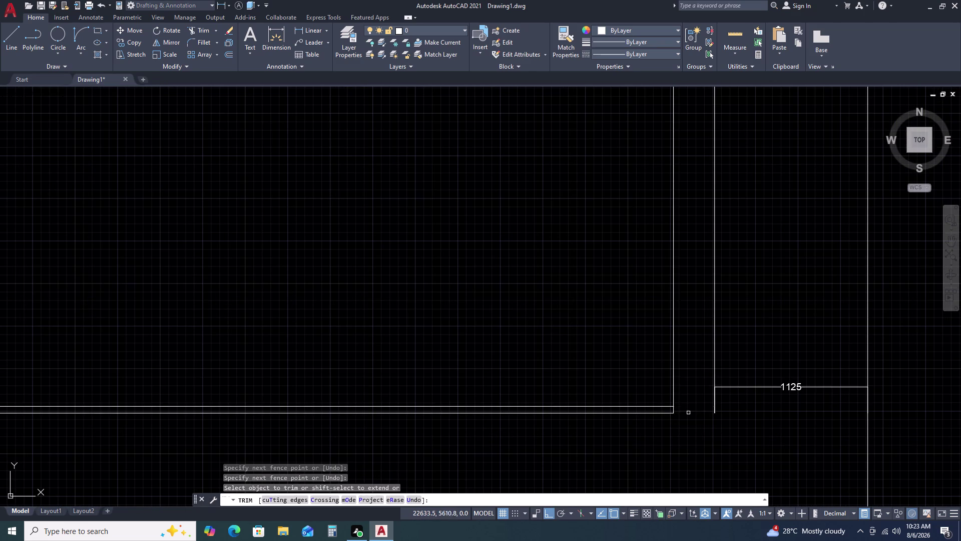
scroll(down, 3)
key(Escape)
middle_drag(690, 317, 696, 442)
scroll(down, 3)
Pick two points for a line across the right bay, then cancel it.
key(l)
key(space)
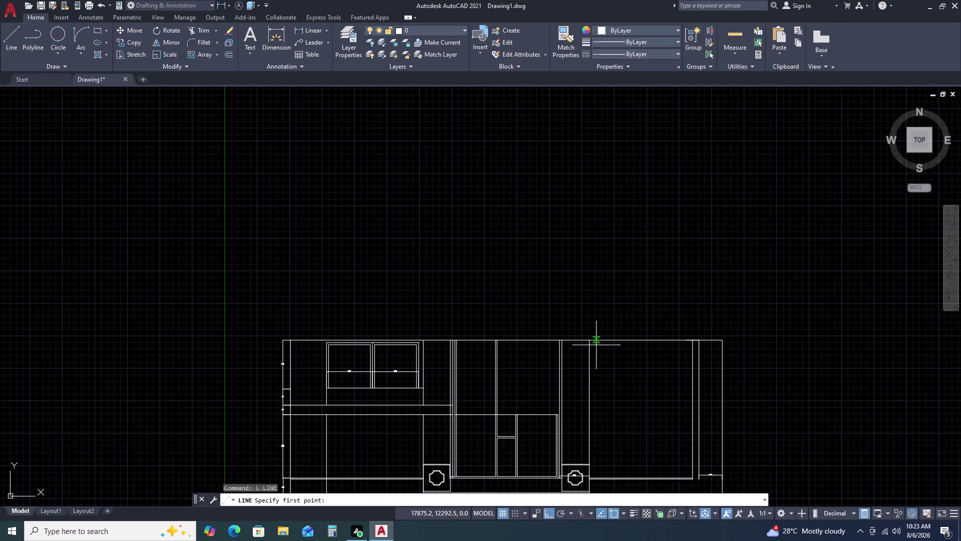
scroll(up, 3)
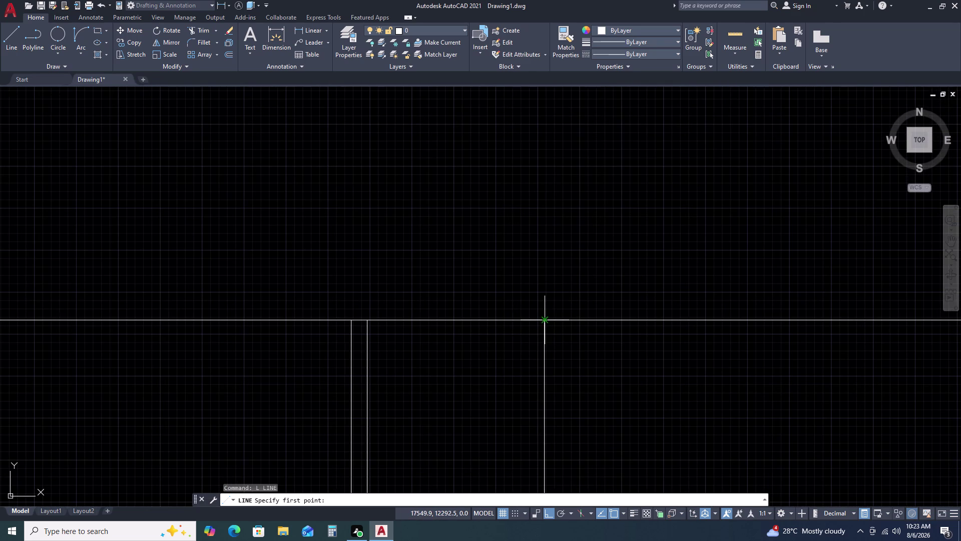
click(544, 321)
middle_drag(763, 304, 323, 338)
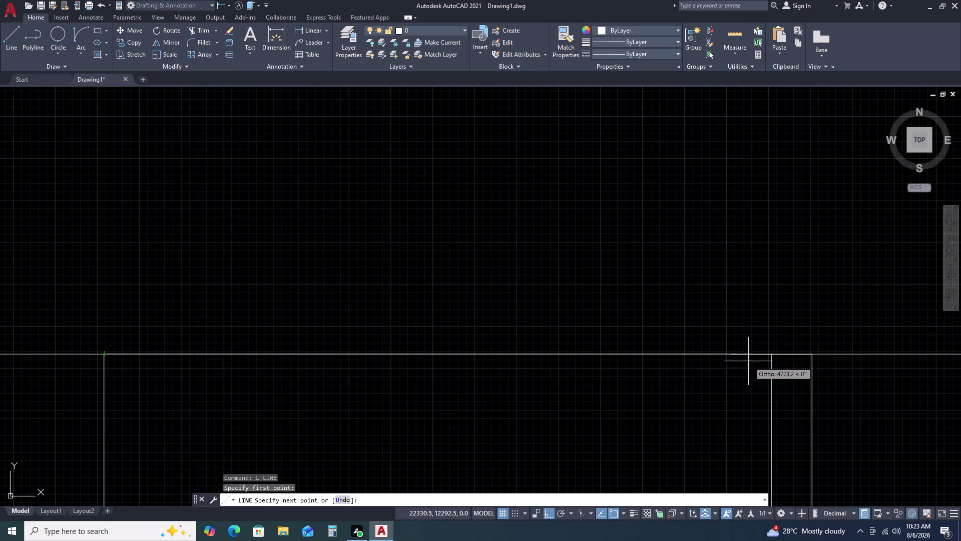
click(772, 354)
key(Escape)
scroll(down, 3)
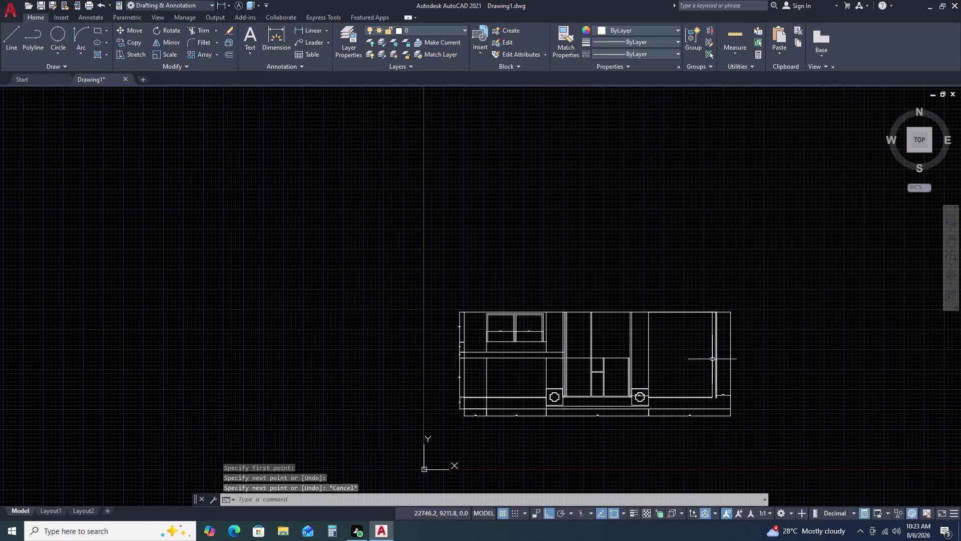
key(s)
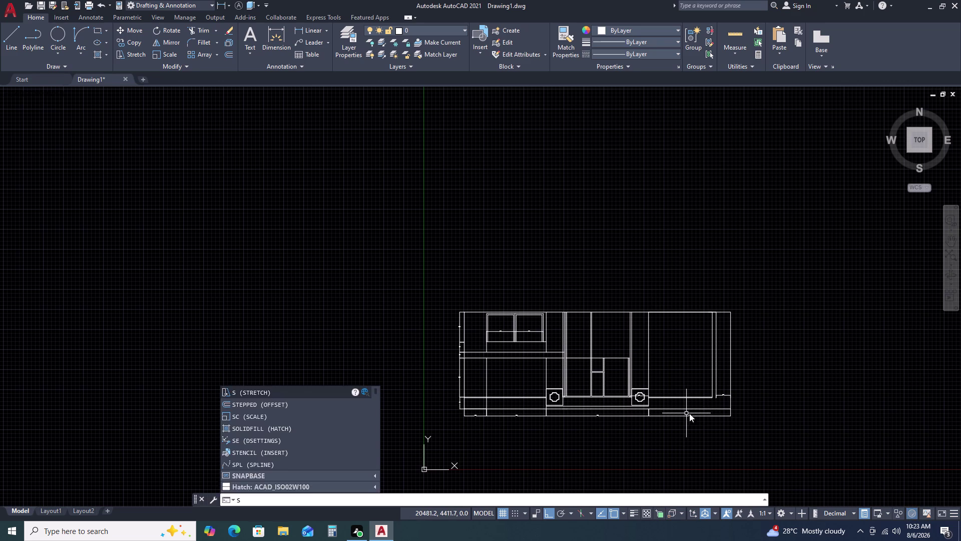
key(Escape)
Place a vertical construction line through the right bay.
text(X)
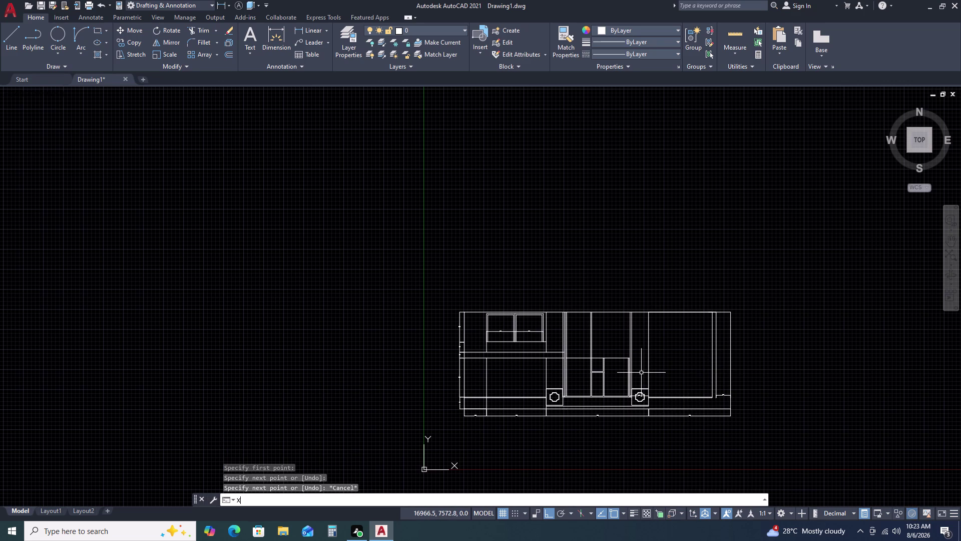
text(L)
key(space)
key(v)
key(space)
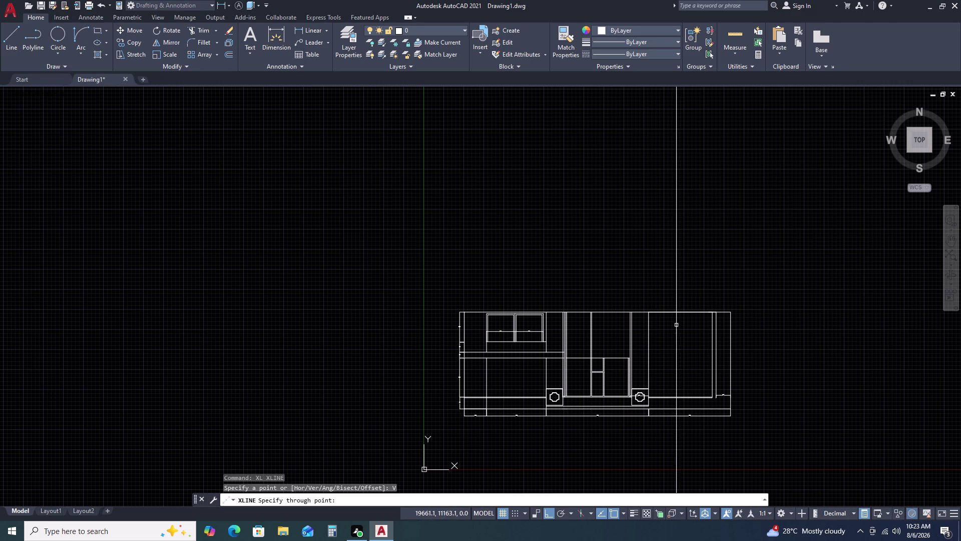
double_click(685, 313)
key(Escape)
scroll(up, 3)
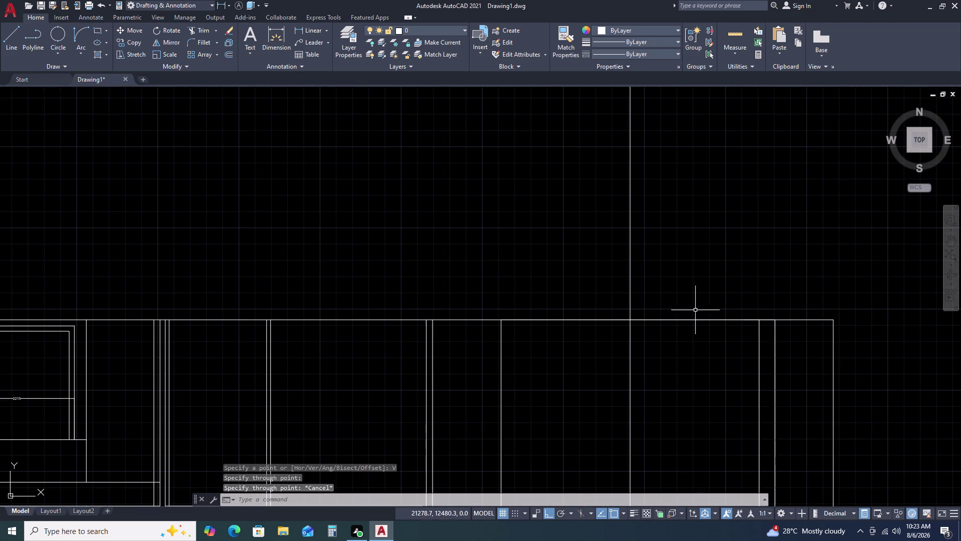
Erase the two unwanted top-edge line pieces.
click(697, 320)
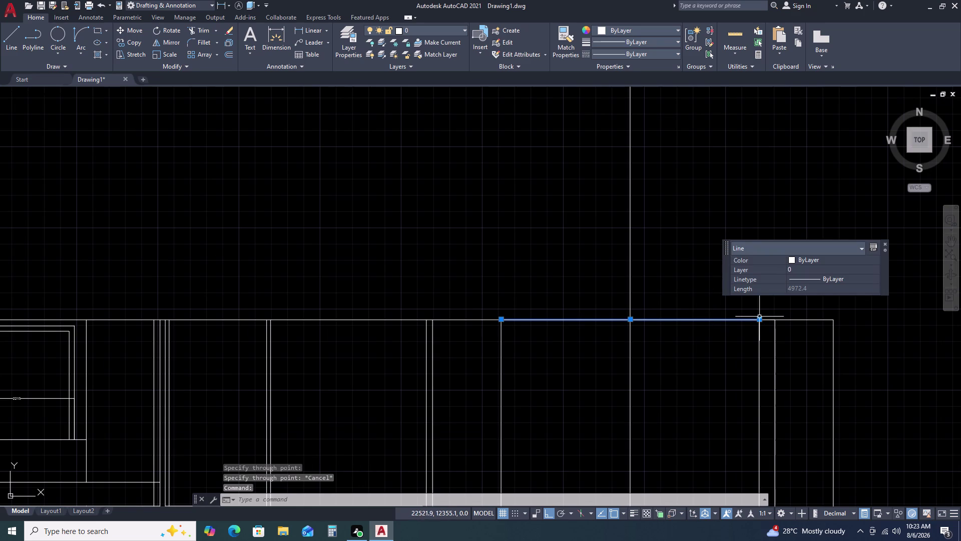
click(767, 321)
key(Delete)
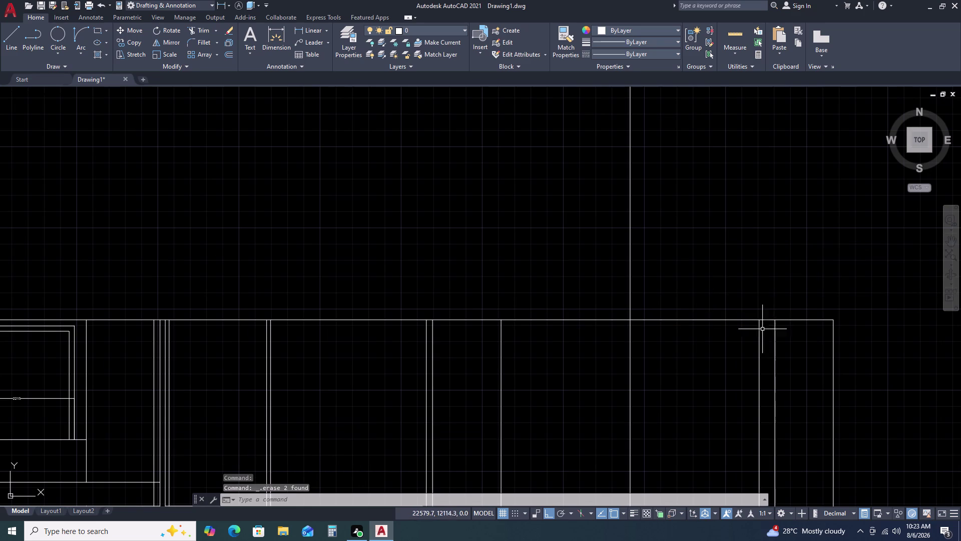
scroll(down, 3)
Fence-trim the vertical construction line's excess above and below the elevation.
text(TR)
key(space)
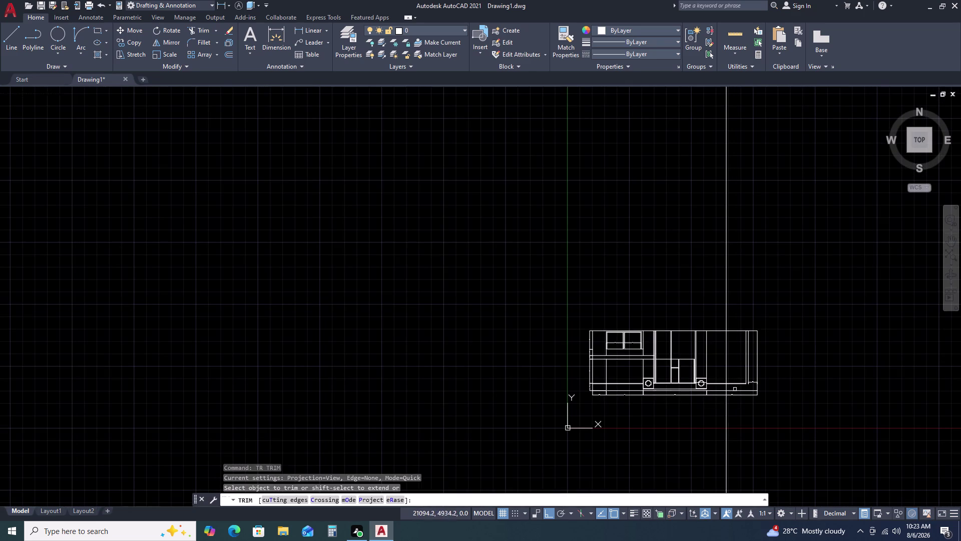
scroll(up, 3)
click(704, 371)
click(641, 385)
scroll(down, 3)
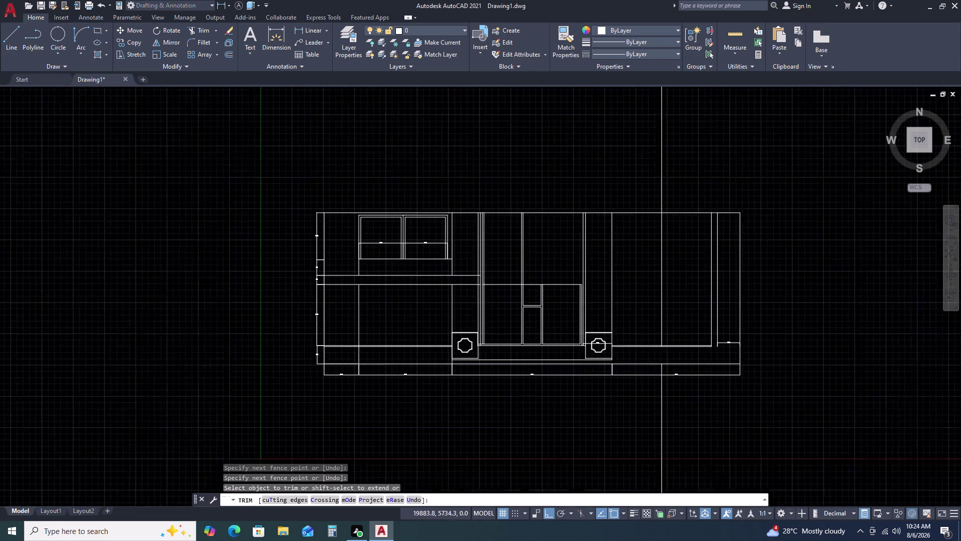
drag(685, 219, 672, 223)
click(598, 189)
click(695, 405)
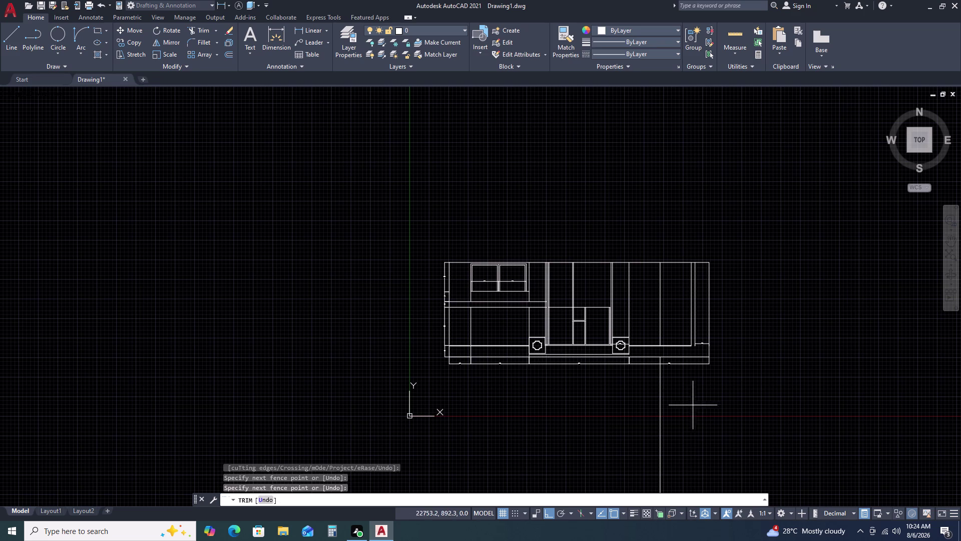
click(587, 419)
Trim the remaining construction line segments so it stops at the lower horizontal.
scroll(up, 3)
scroll(up, 3)
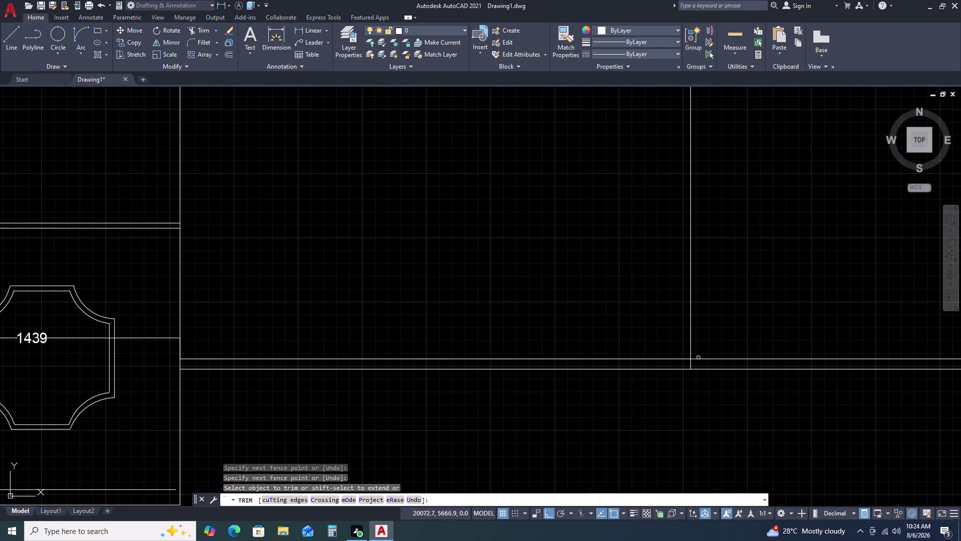
scroll(up, 3)
click(701, 362)
click(630, 372)
key(Escape)
scroll(down, 3)
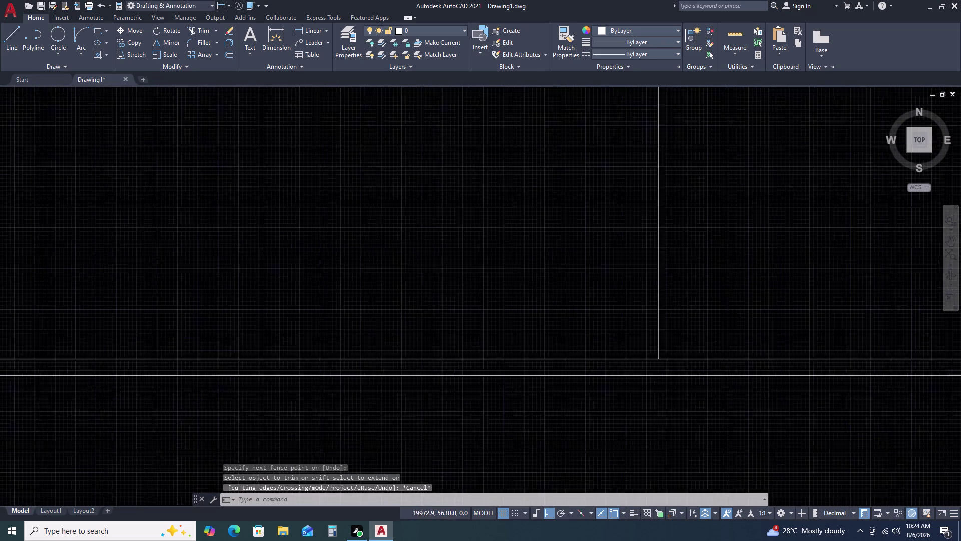
scroll(down, 3)
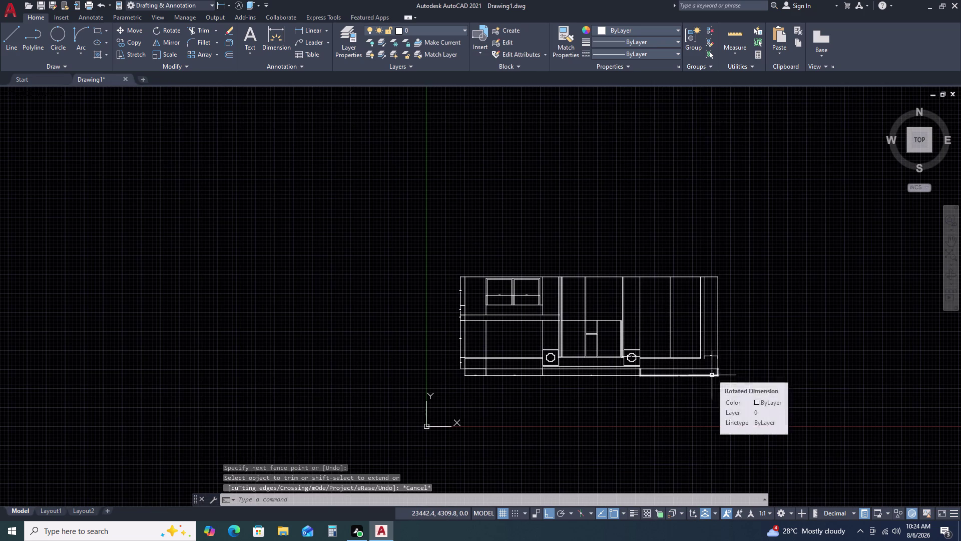
scroll(up, 3)
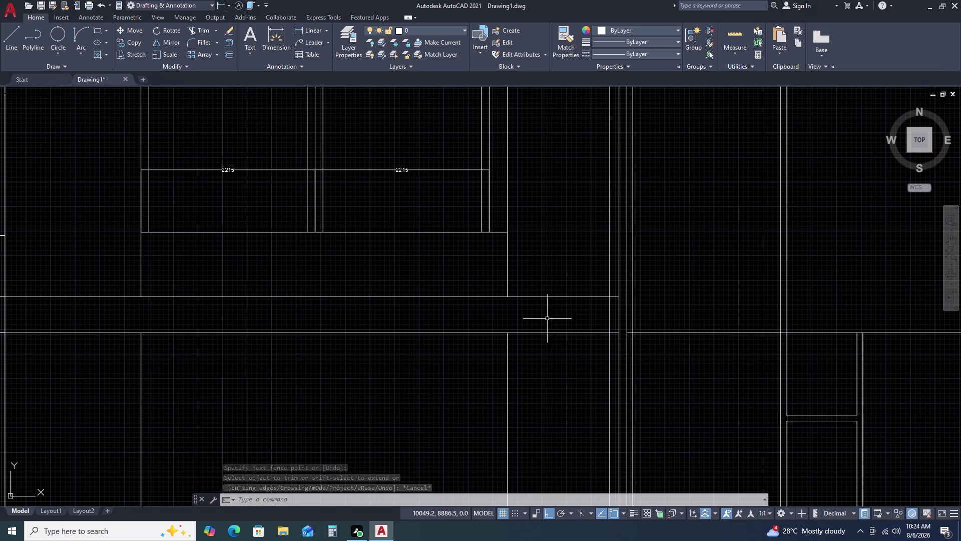
Click into the elevation, cancel the selection, and start EXTEND.
click(693, 317)
scroll(down, 3)
key(Escape)
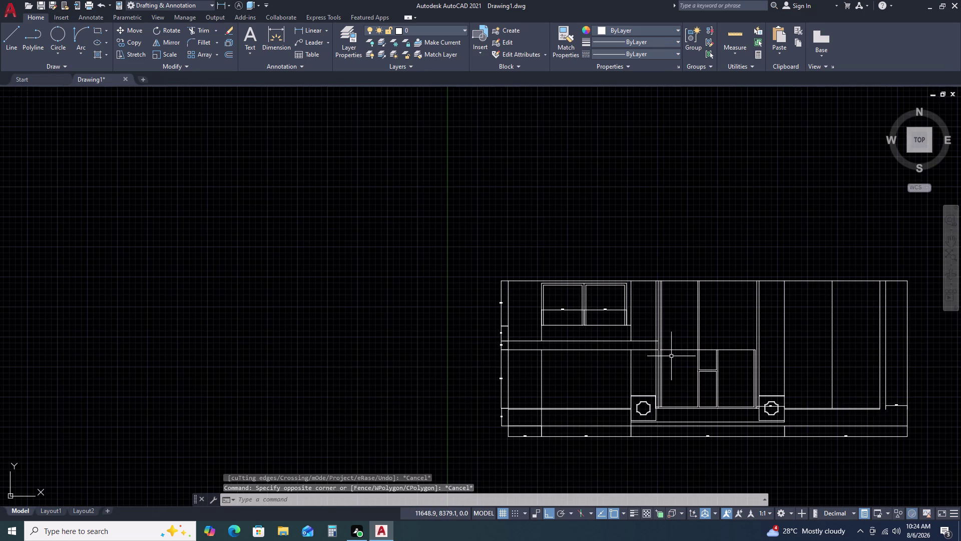
key(e)
key(x)
key(space)
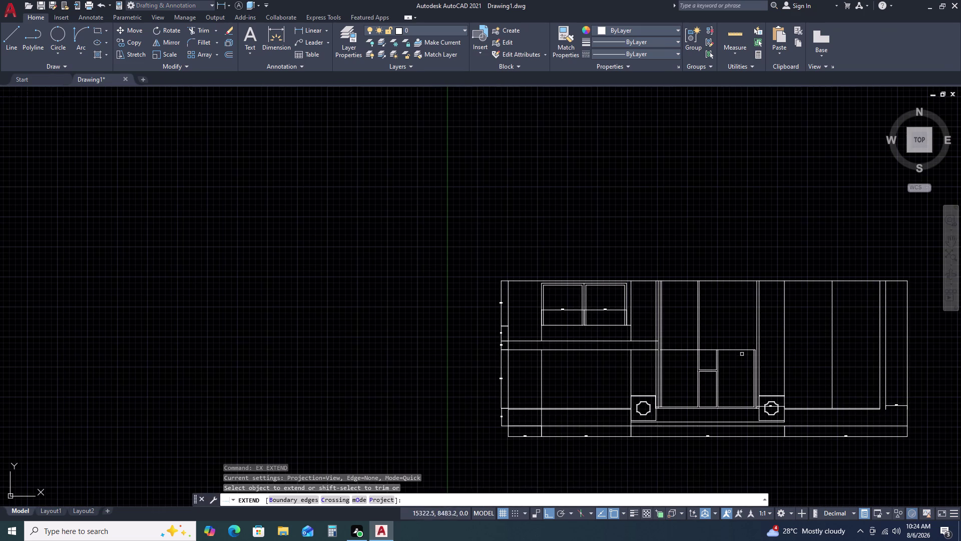
Extend the right-bay horizontal line with EX until it reaches the right-hand wall line.
scroll(up, 3)
double_click(751, 327)
click(711, 382)
click(745, 323)
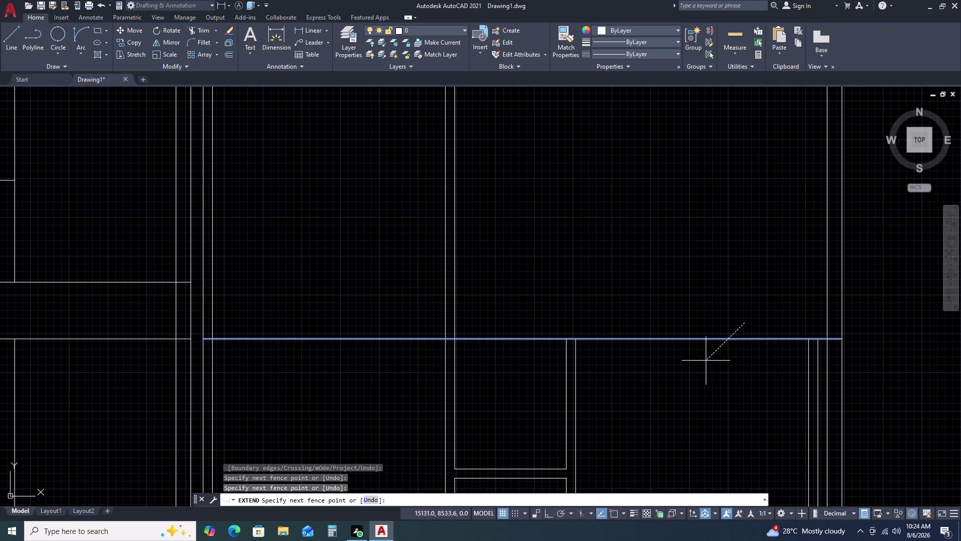
click(698, 379)
scroll(down, 3)
click(707, 352)
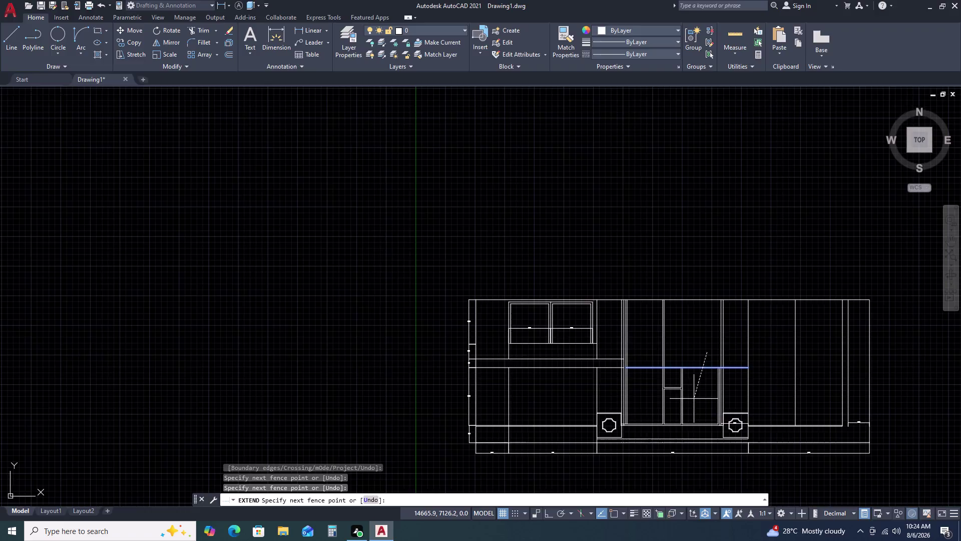
click(693, 399)
click(708, 348)
click(707, 398)
click(715, 352)
click(713, 390)
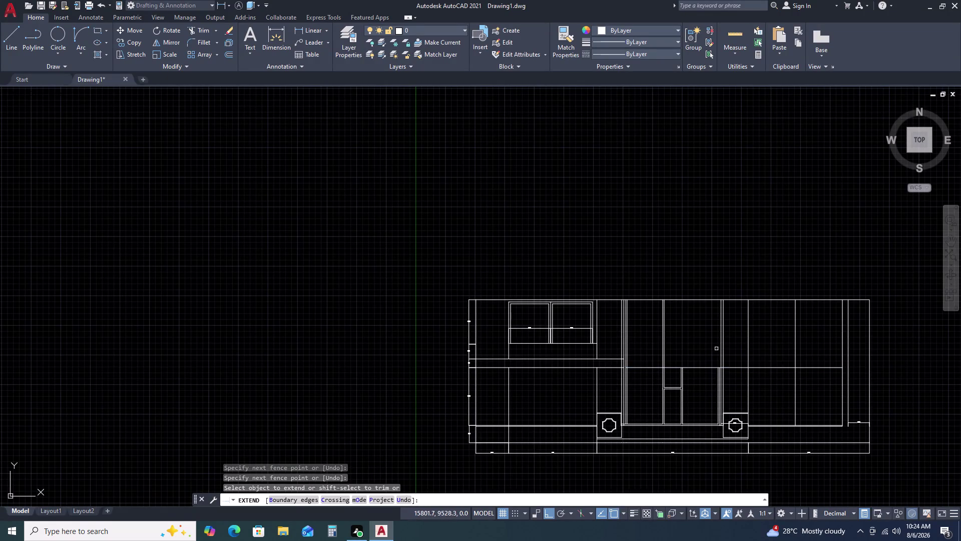
click(716, 345)
click(713, 384)
click(717, 344)
double_click(709, 386)
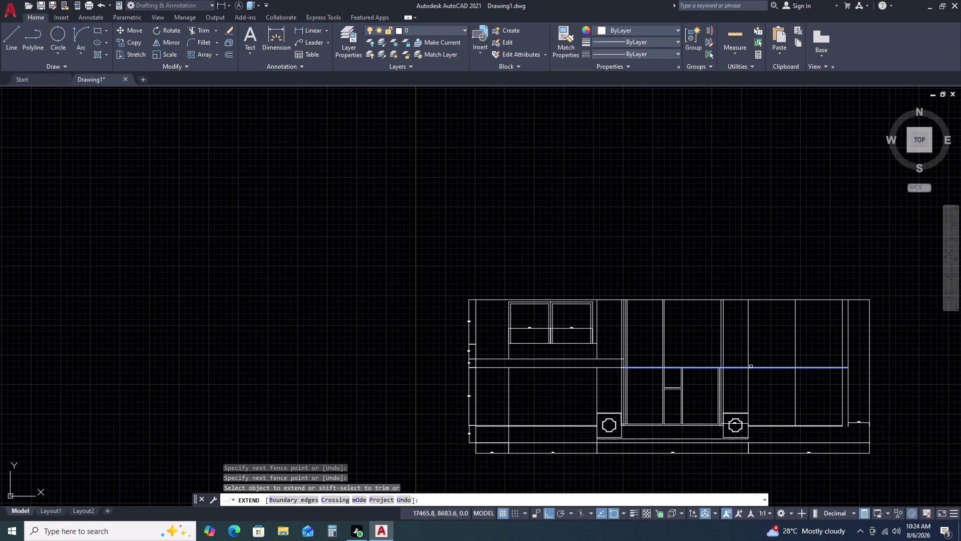
click(810, 347)
double_click(814, 387)
key(Escape)
scroll(up, 3)
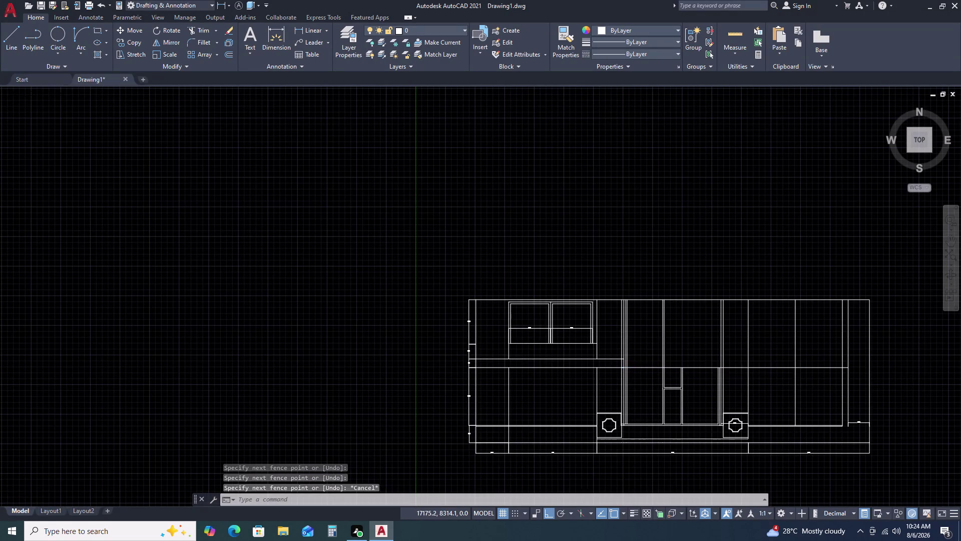
Trim away the unwanted left portions of the extended horizontal line with TR.
text(TR)
key(space)
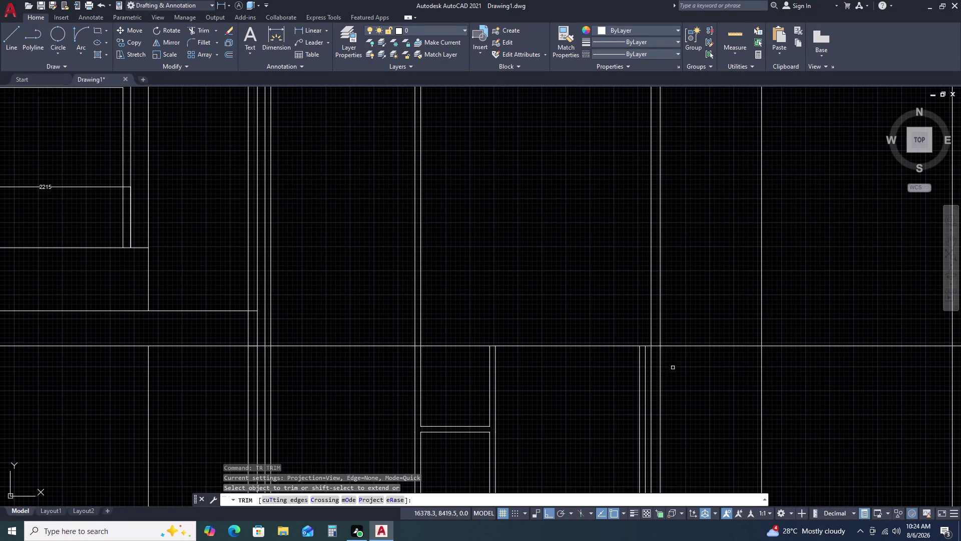
scroll(up, 3)
click(608, 292)
click(601, 370)
scroll(down, 3)
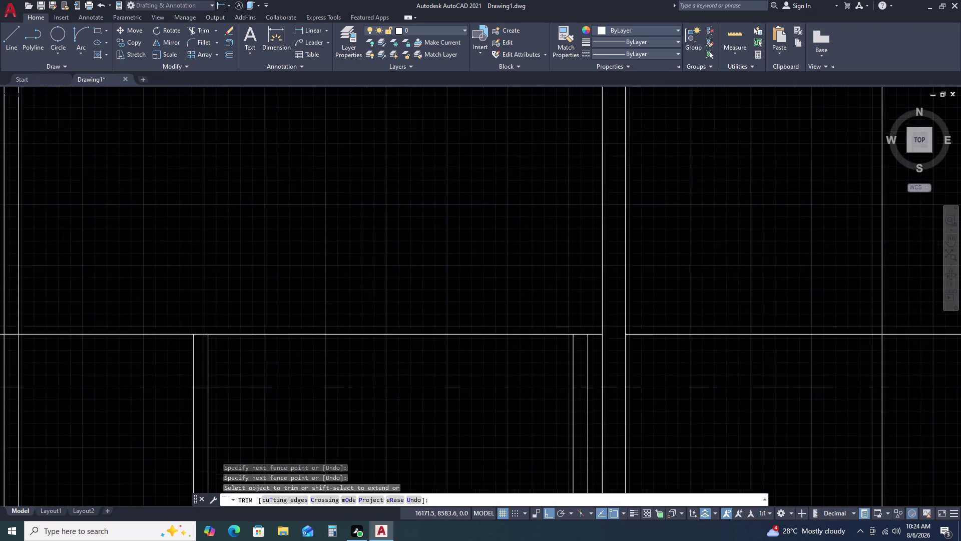
scroll(down, 3)
scroll(up, 3)
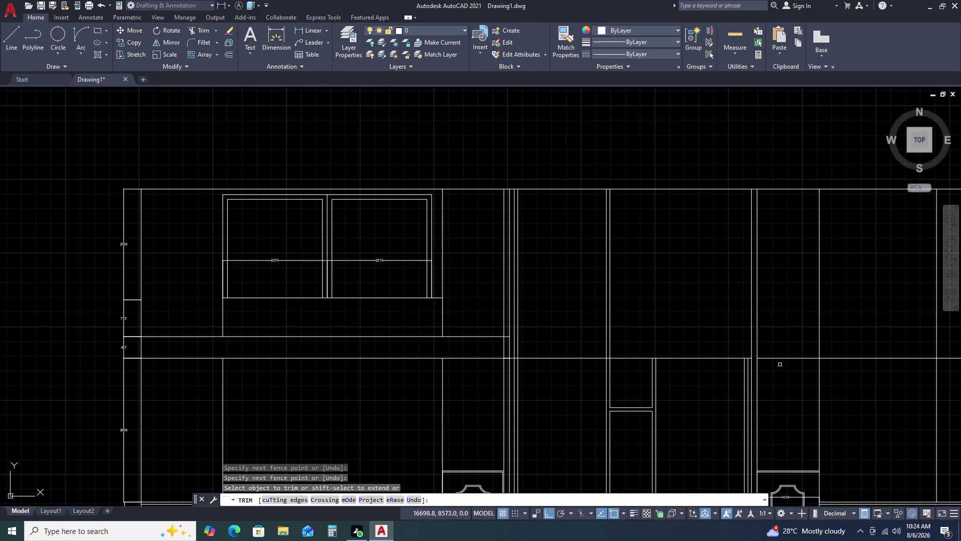
middle_drag(839, 370, 769, 371)
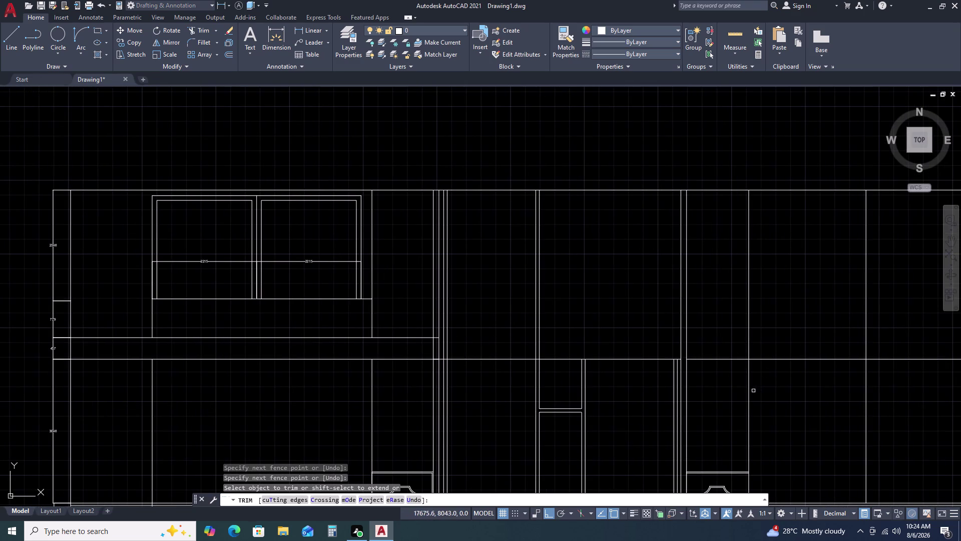
click(725, 337)
click(718, 404)
key(Escape)
Pan and zoom the view over to the right bay.
middle_drag(797, 383, 797, 382)
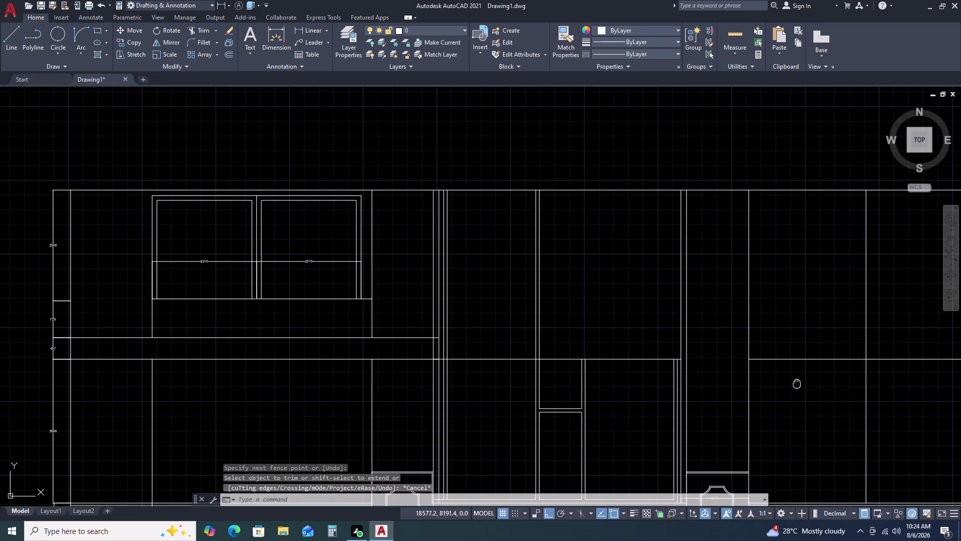
middle_drag(796, 382, 719, 381)
middle_click(719, 381)
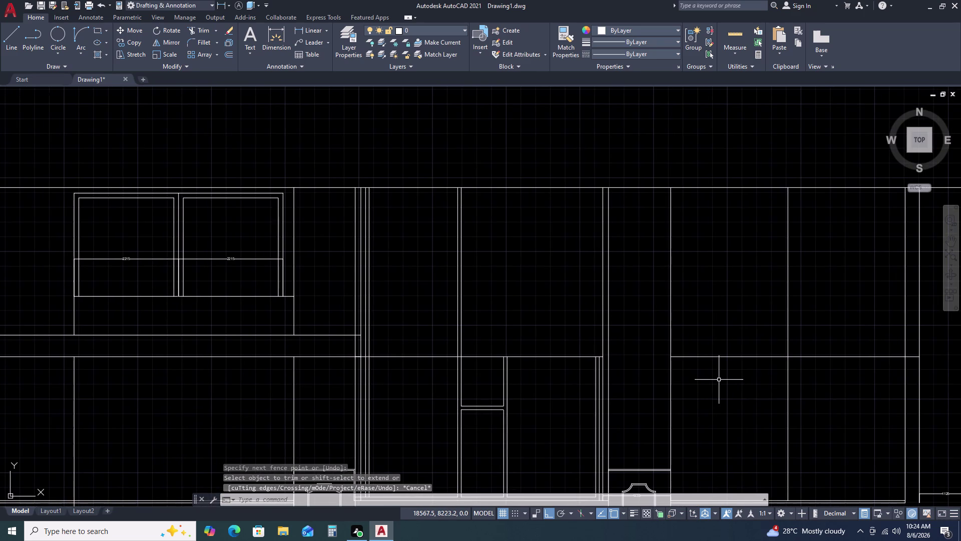
scroll(down, 3)
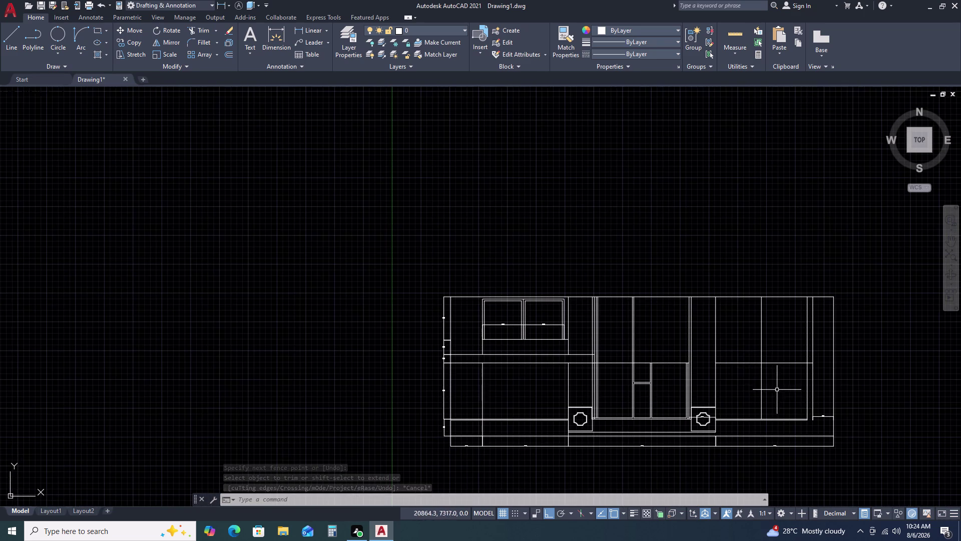
scroll(up, 3)
text(RE)
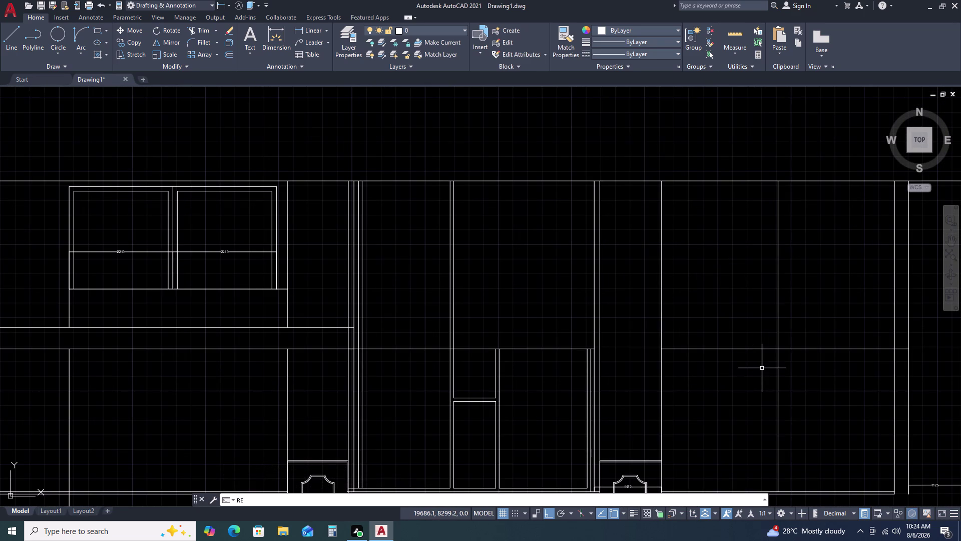
text(C)
key(space)
click(699, 249)
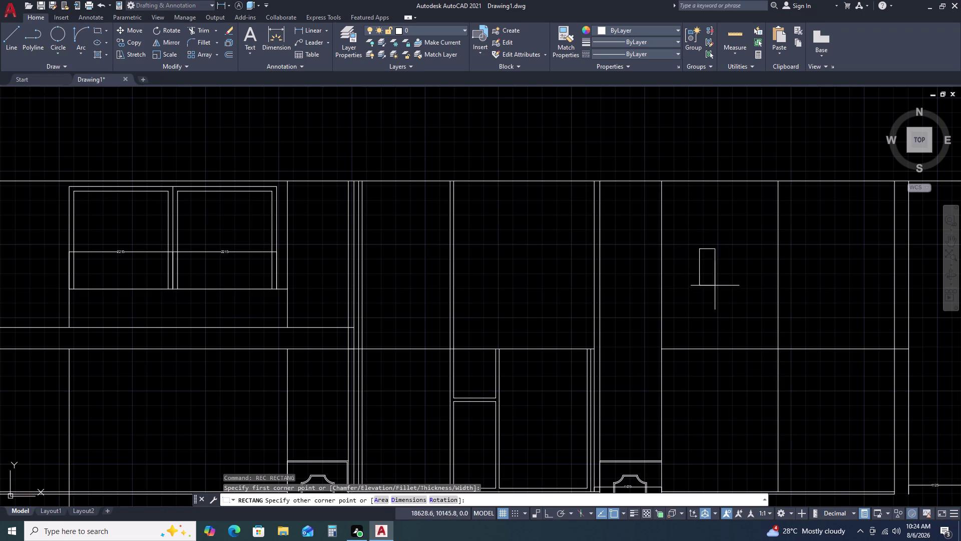
text(D)
key(space)
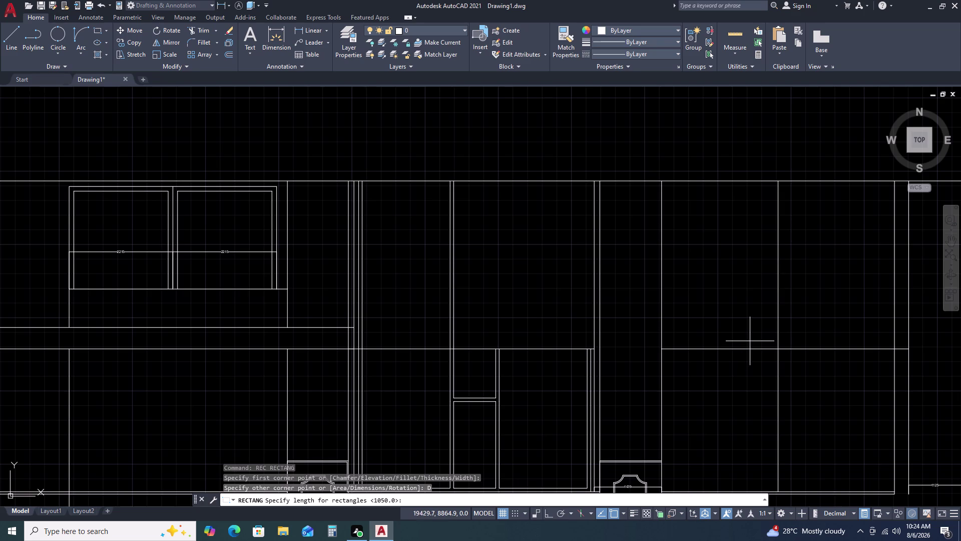
key(Down)
text(2)
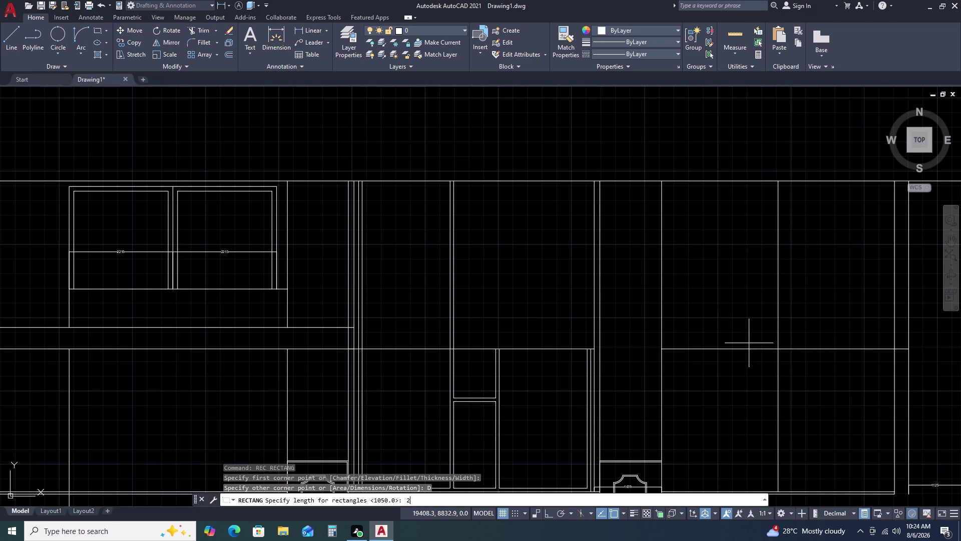
text(2)
key(4)
key(9)
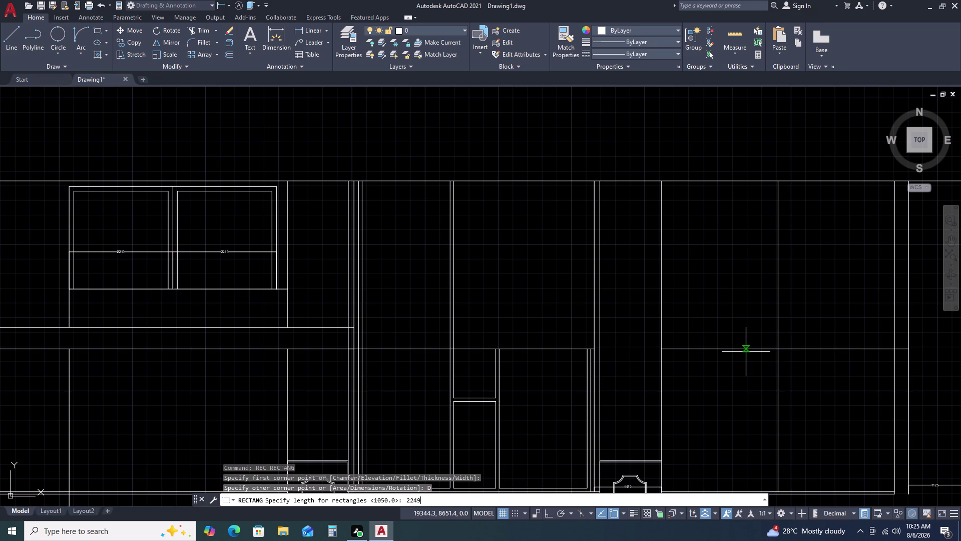
key(space)
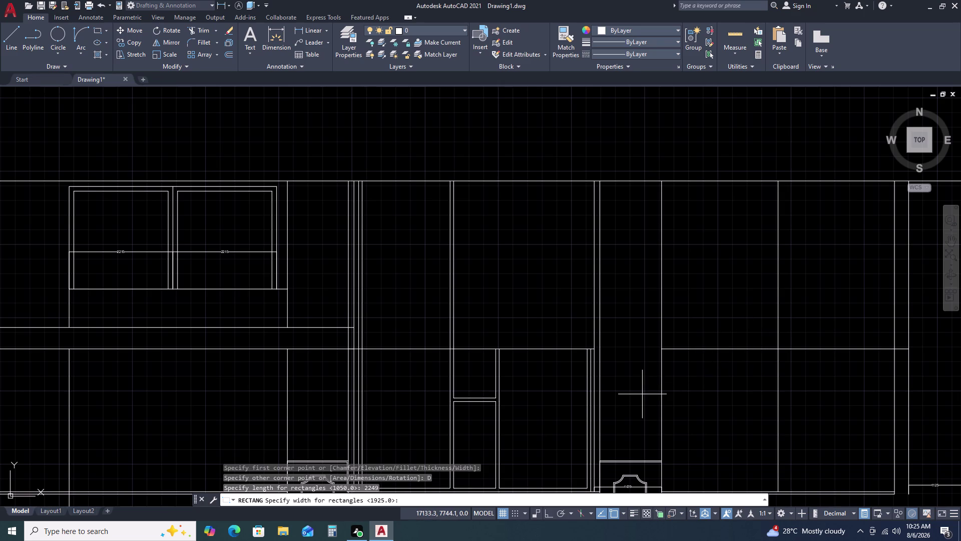
key(Escape)
key(Escape)
text(RE)
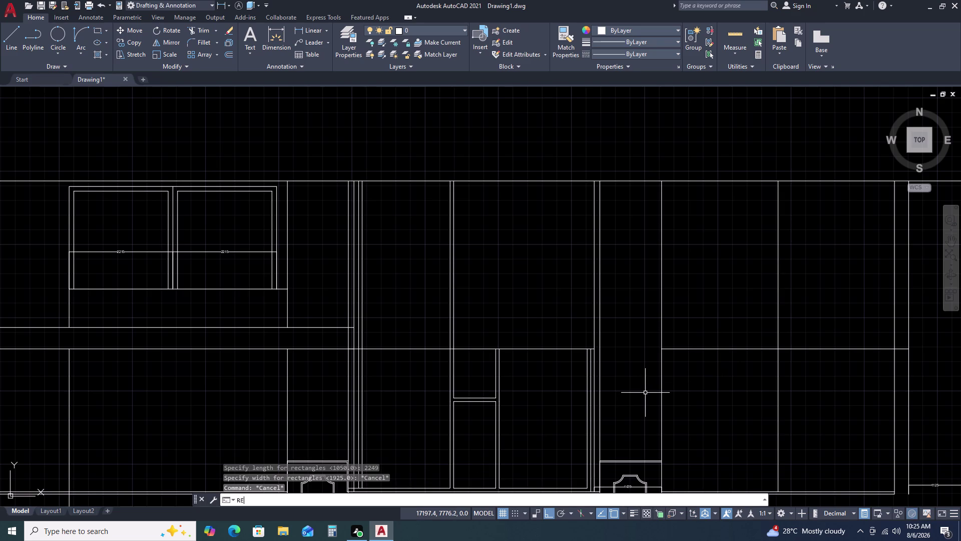
Start a rectangle with its first corner in the middle bay, using the Dimensions option.
key(x)
key(BackSpace)
key(c)
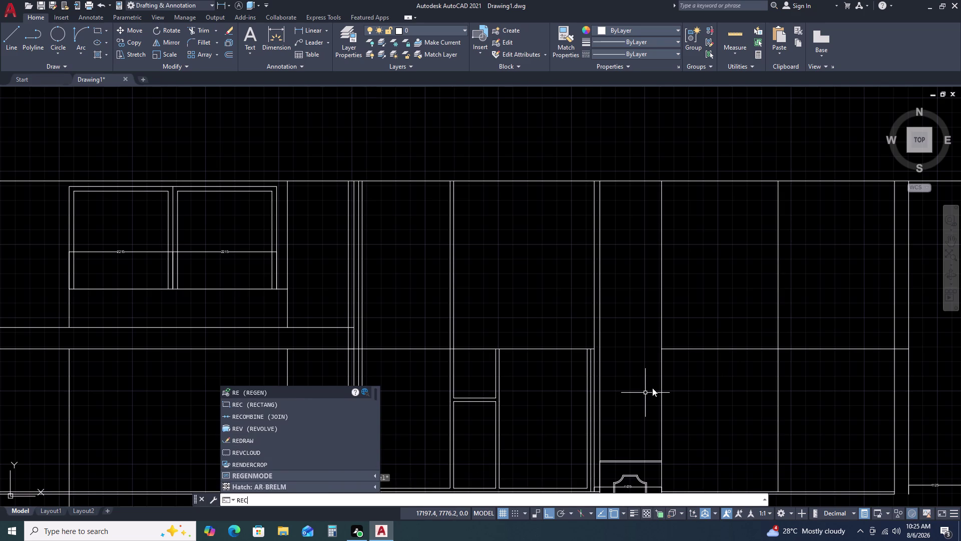
key(space)
click(483, 212)
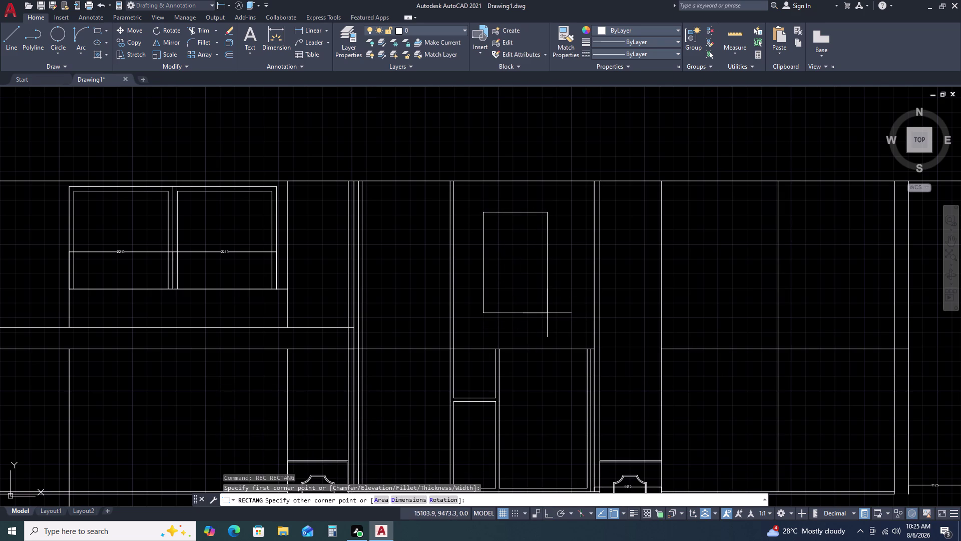
text(D)
key(space)
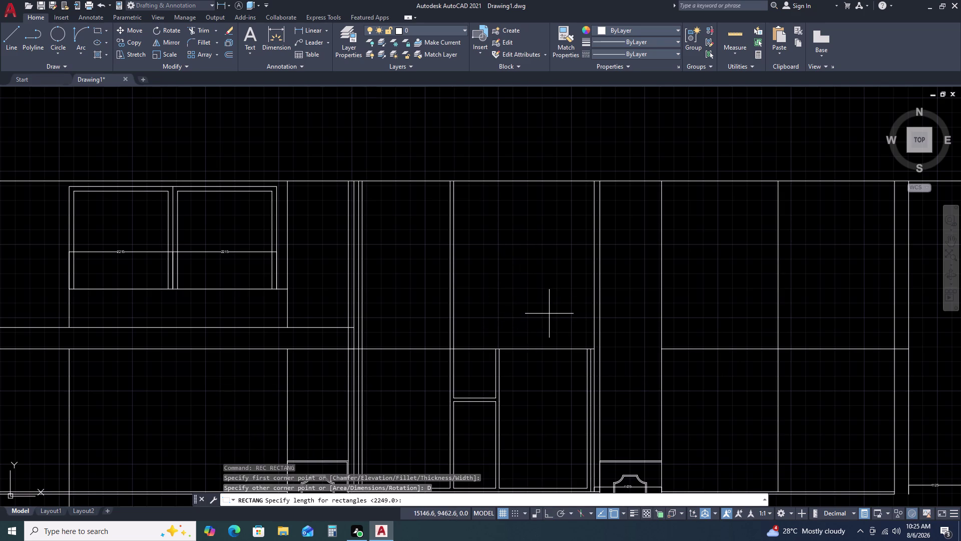
Size the panel 2000 long by 2348 wide, place it, and select it.
key(2)
key(2)
key(4)
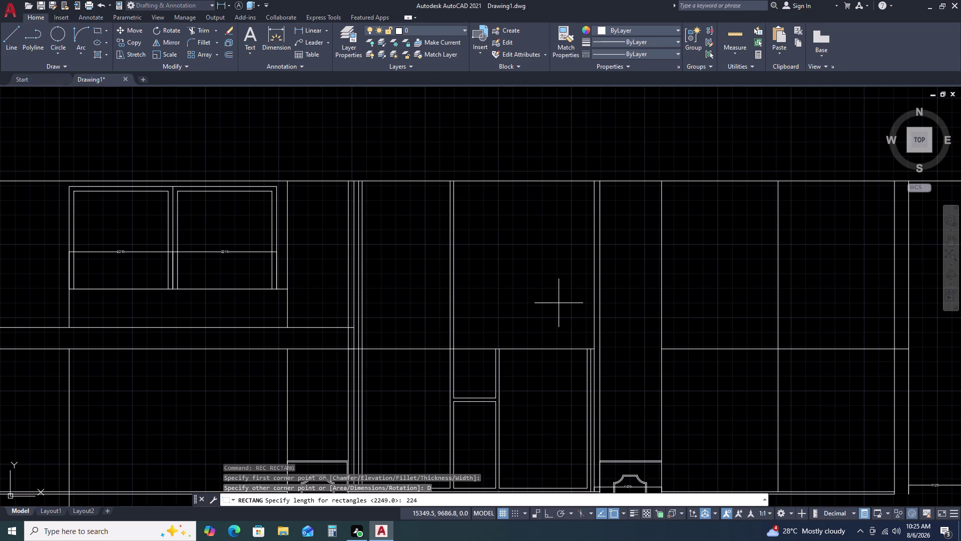
key(BackSpace)
key(BackSpace)
text(00)
key(0)
key(space)
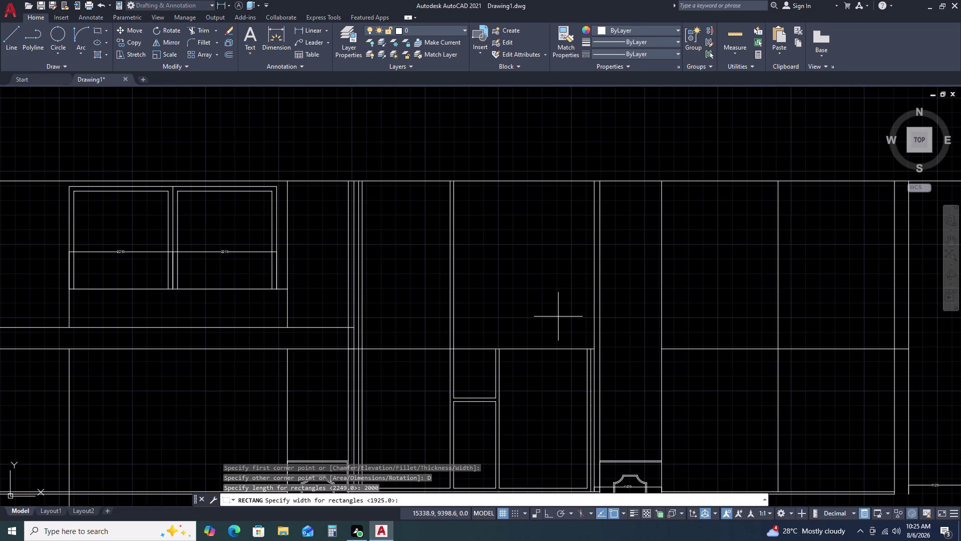
key(2)
key(3)
key(4)
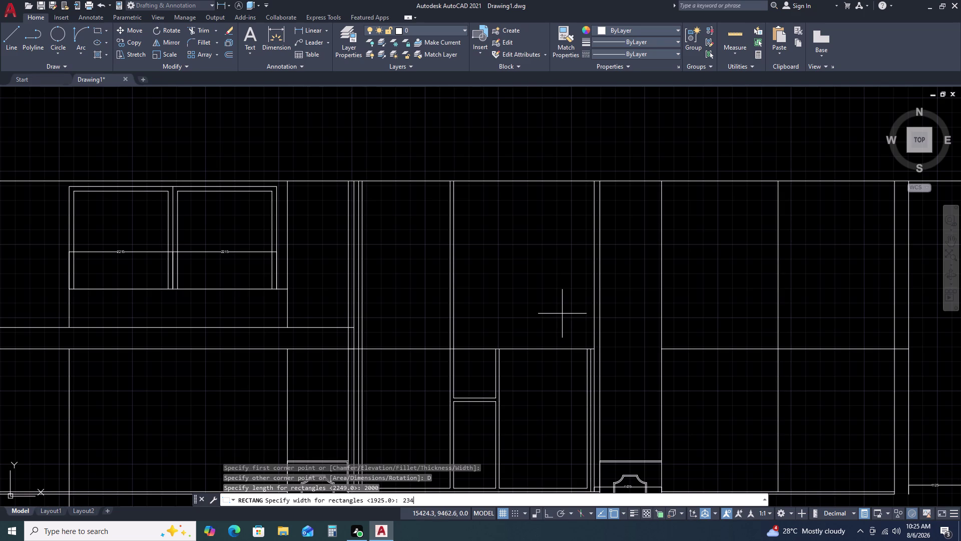
key(8)
key(space)
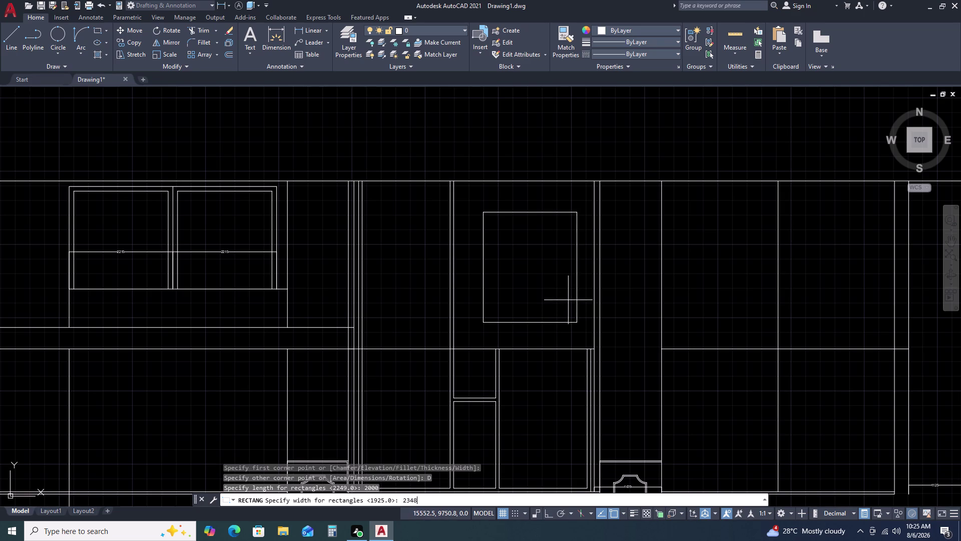
click(559, 272)
click(532, 318)
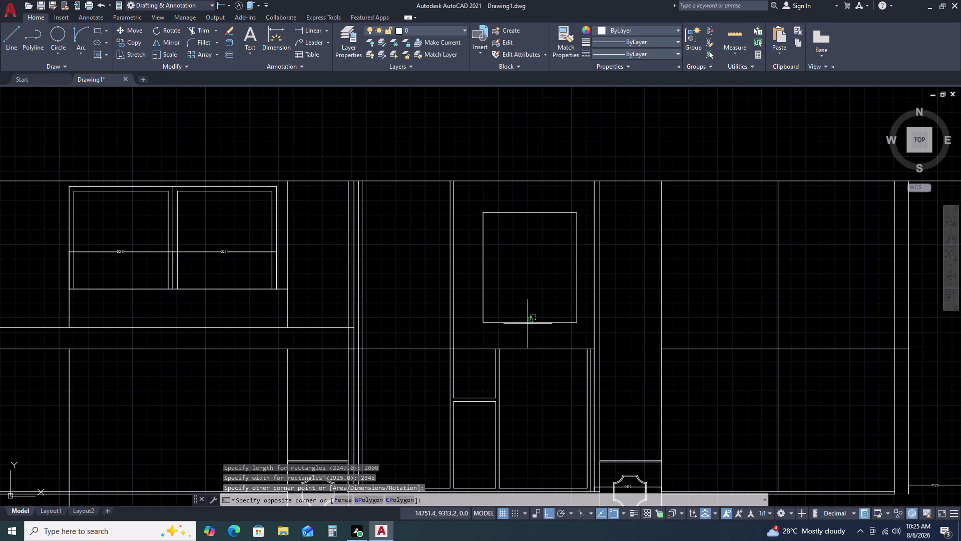
click(516, 329)
With Ortho off, move the panel by its top-left corner onto the right-hand line intersection.
text(M)
key(space)
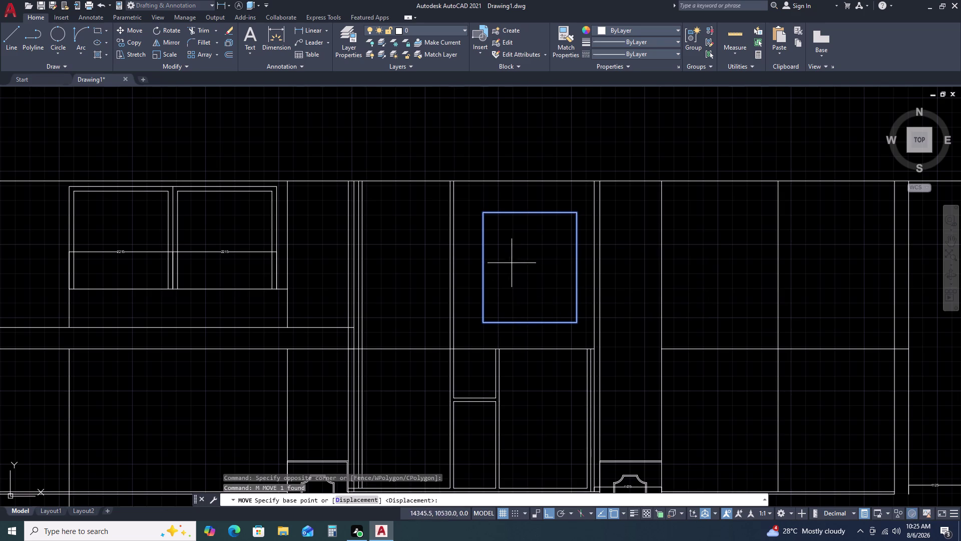
click(530, 209)
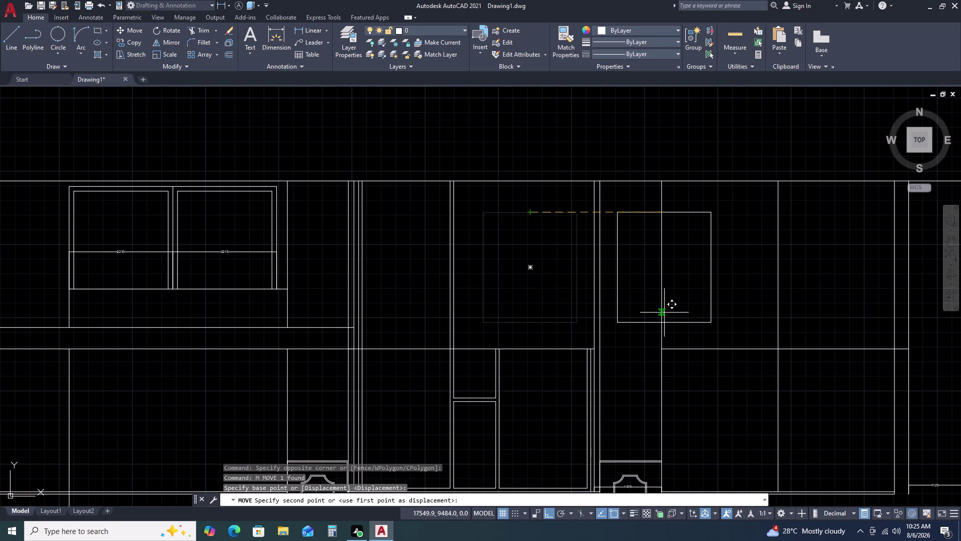
key(F8)
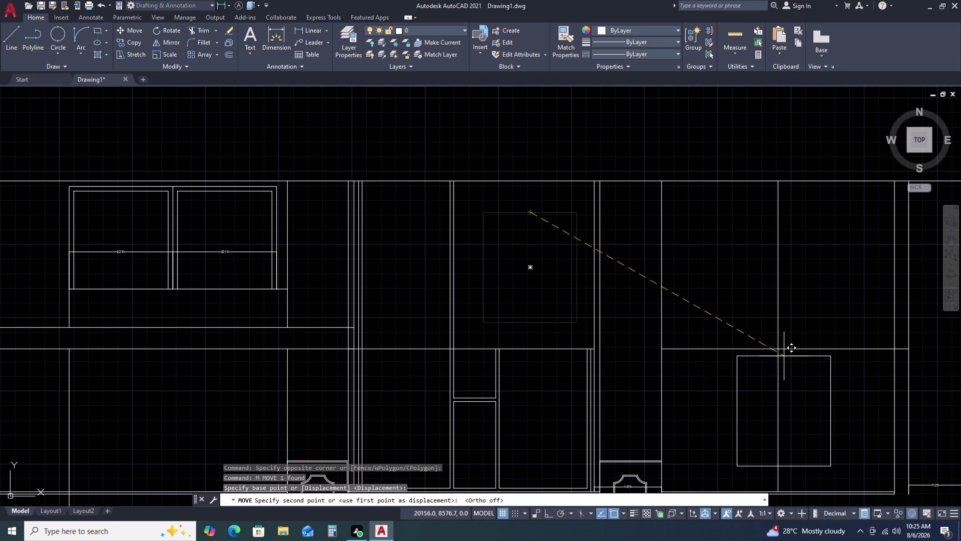
scroll(up, 3)
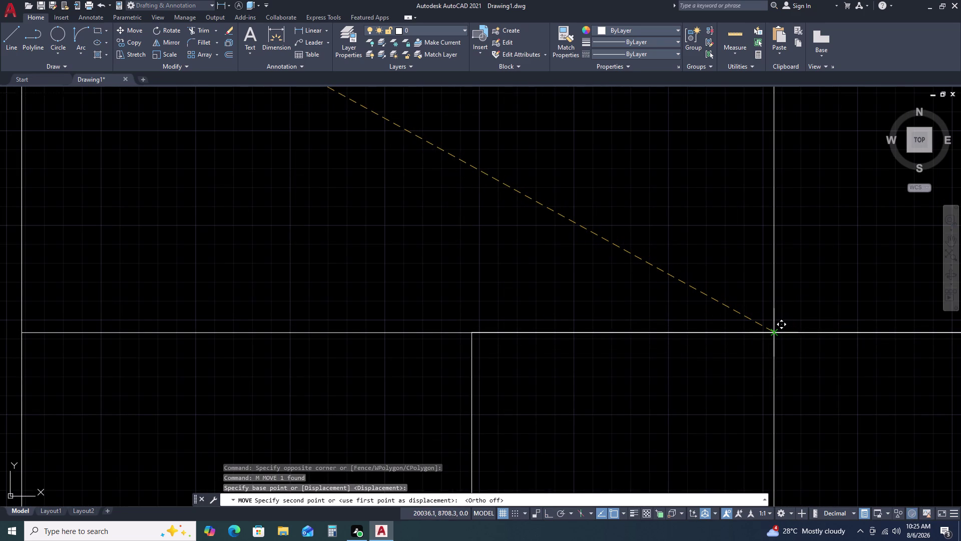
scroll(down, 3)
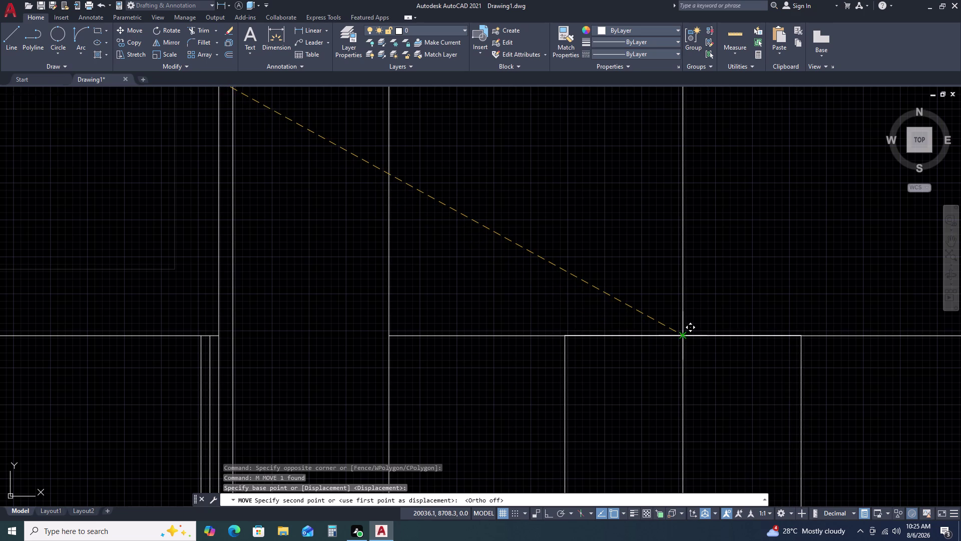
click(683, 335)
scroll(down, 3)
scroll(up, 3)
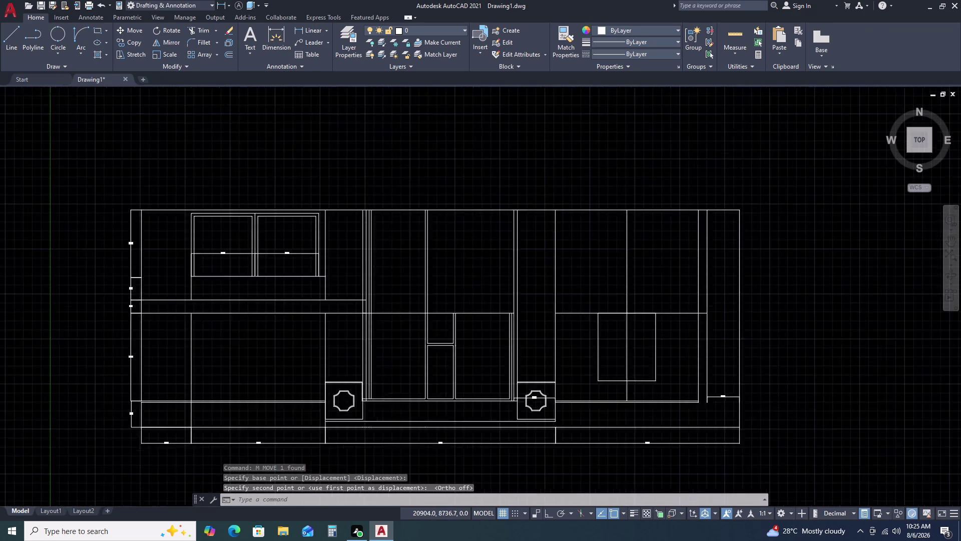
scroll(up, 3)
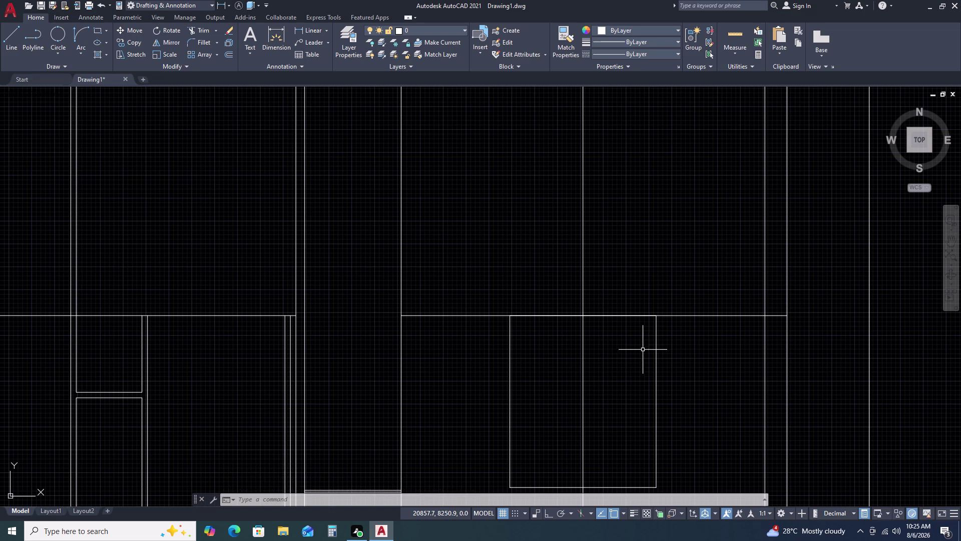
middle_drag(625, 418, 626, 313)
middle_drag(626, 301, 626, 294)
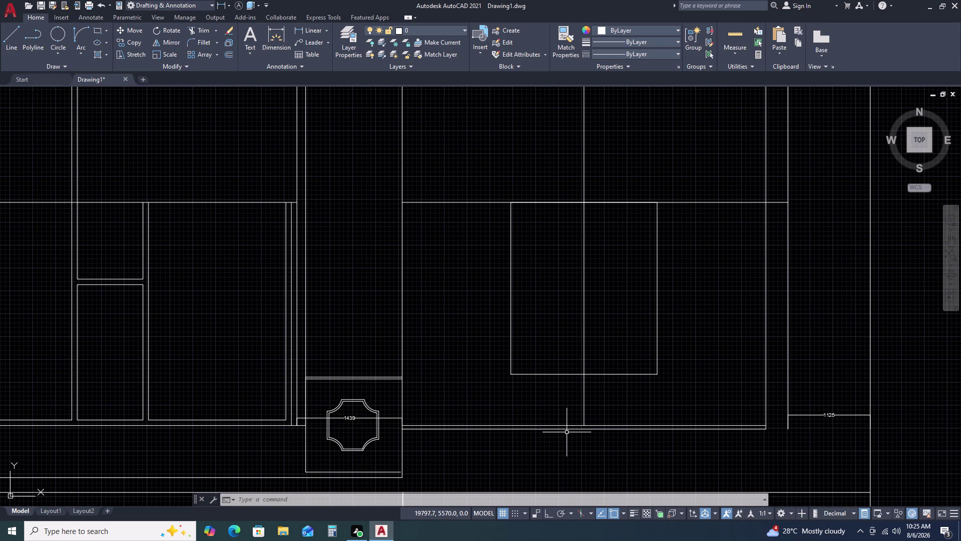
Attempt a linear dimension from the lower line, then abandon it.
key(d)
key(l)
text(I)
key(space)
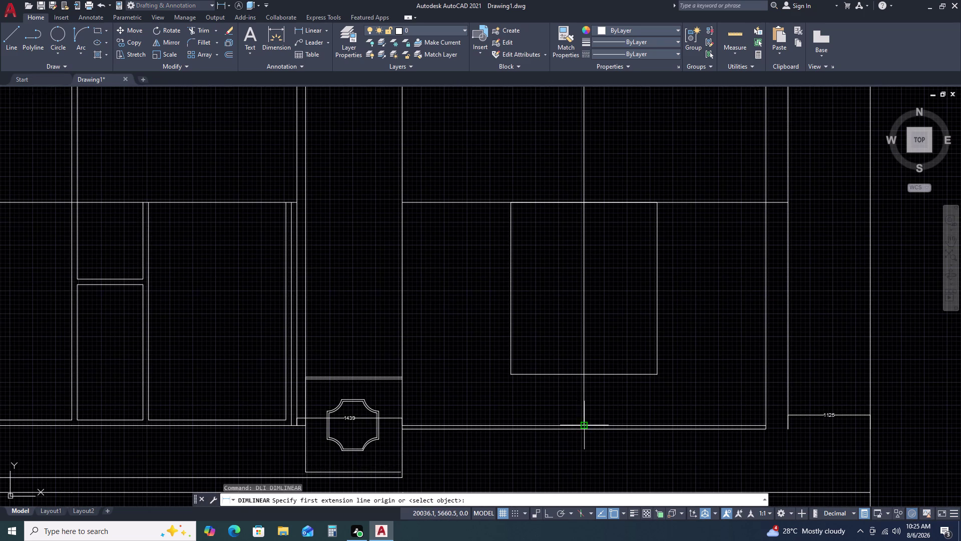
click(586, 426)
click(587, 369)
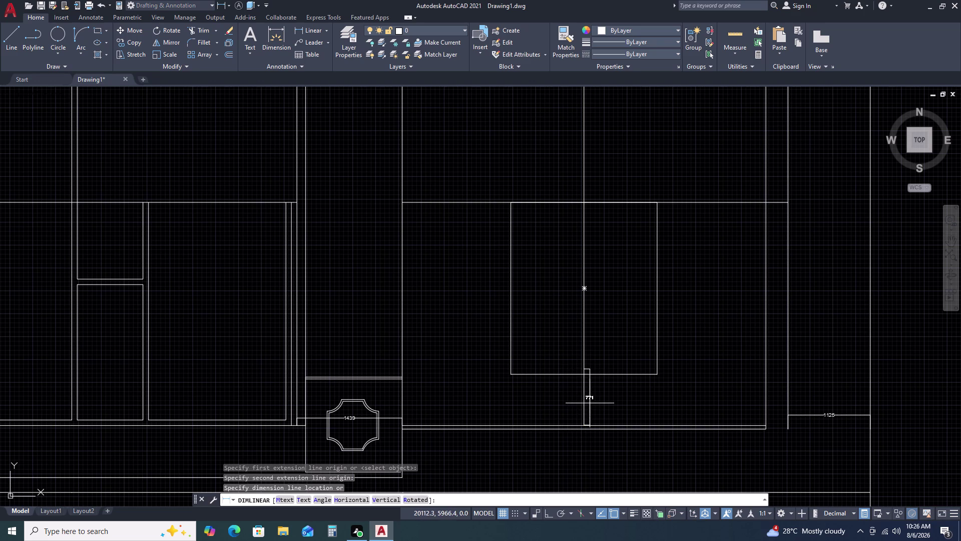
key(Escape)
key(space)
click(583, 424)
click(584, 375)
key(Escape)
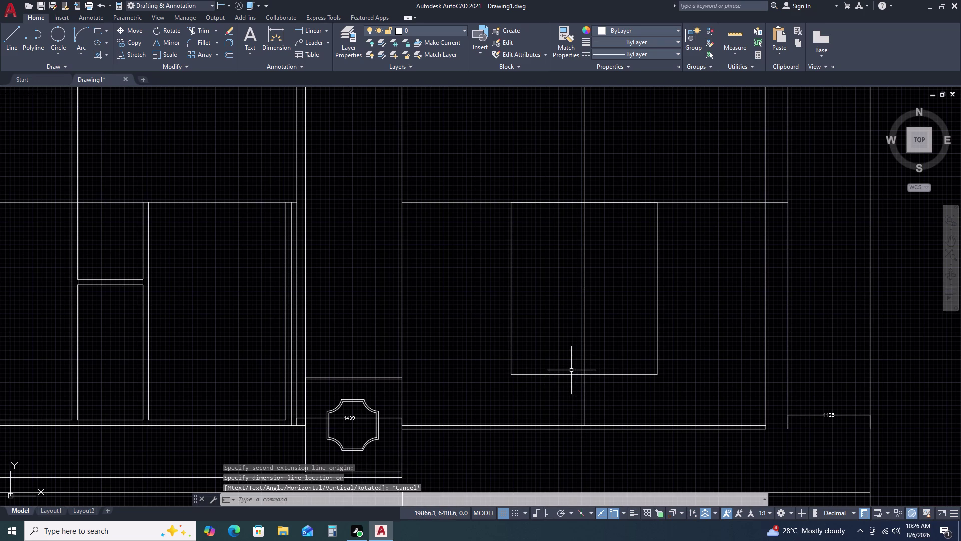
Select the new panel to inspect it, then clear the selection.
click(572, 370)
click(553, 389)
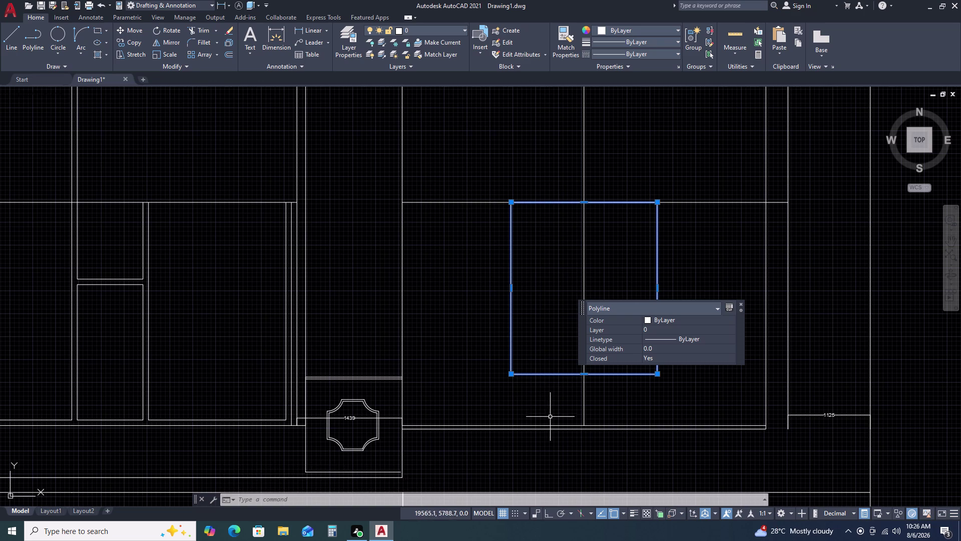
key(Escape)
key(d)
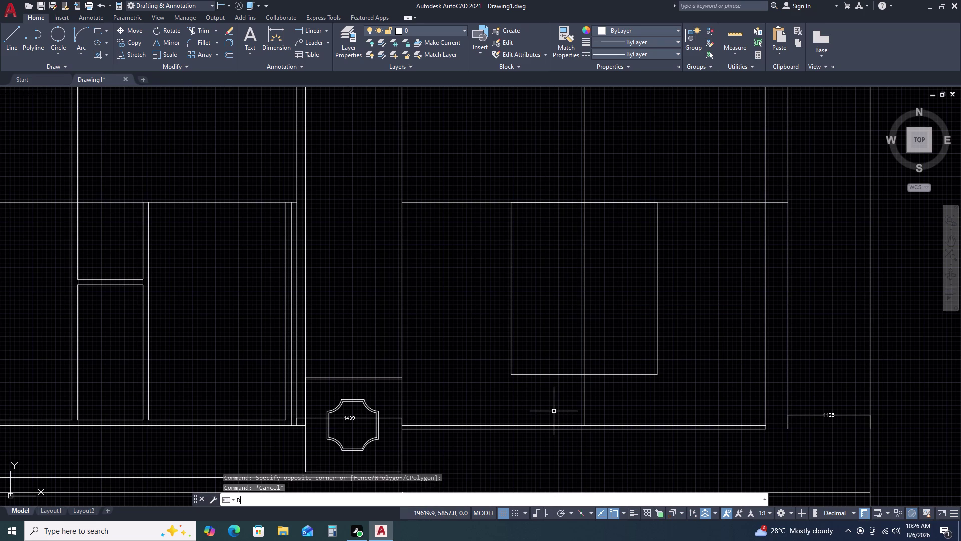
key(Escape)
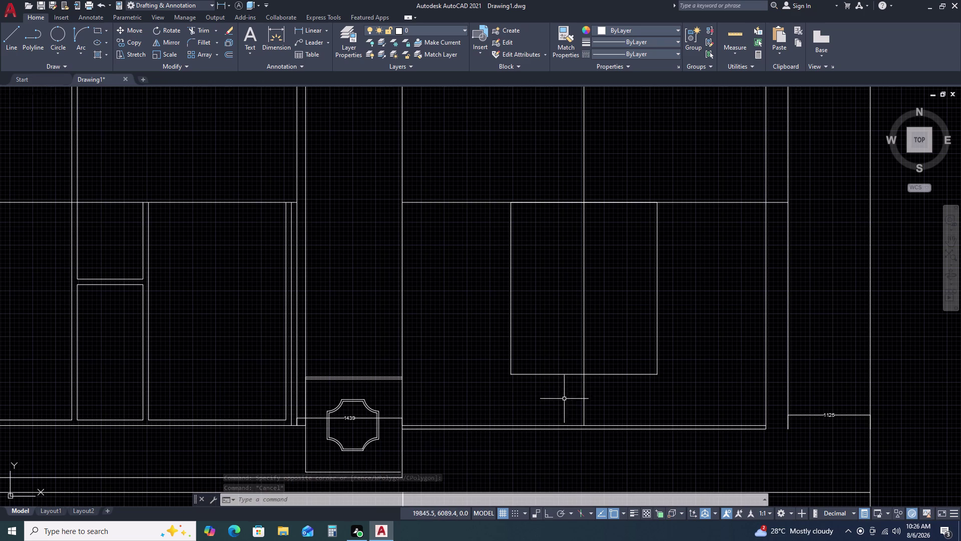
Add a vertical 664 linear dimension up from the lower line, placed left of the gap.
key(d)
text(LI)
key(space)
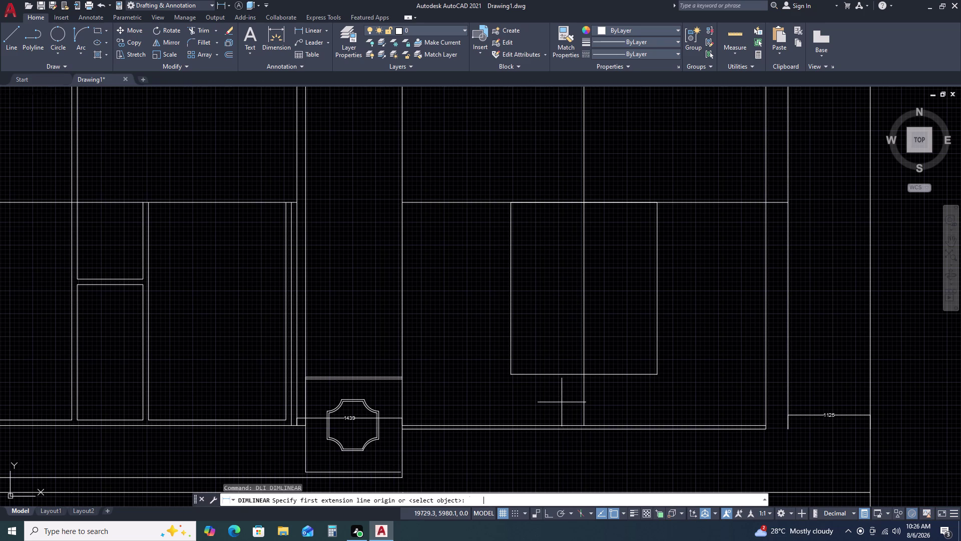
click(583, 425)
key(F8)
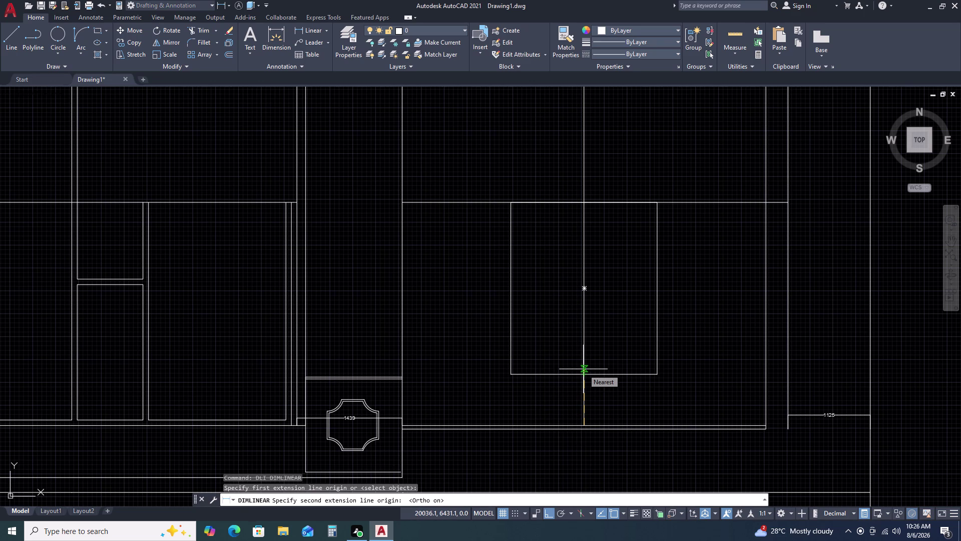
text(664)
key(space)
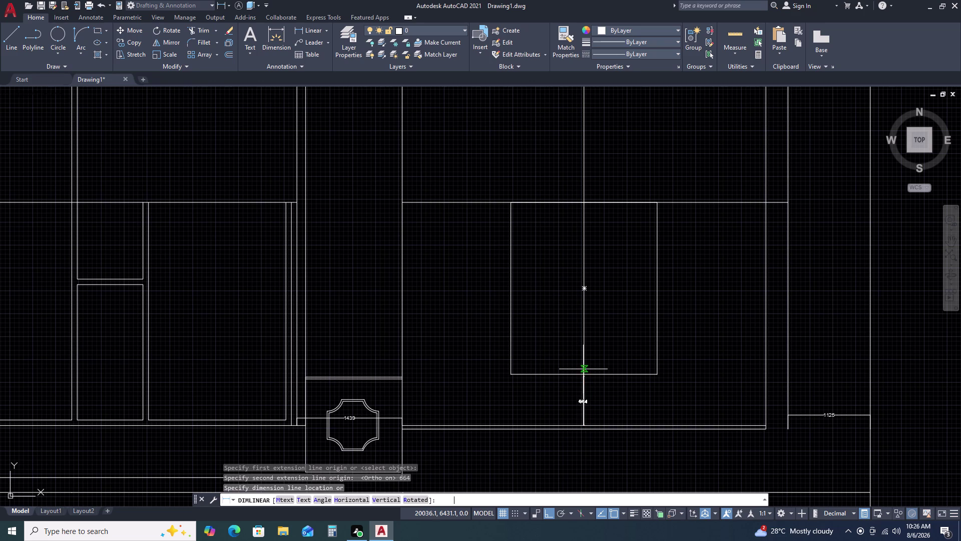
click(549, 403)
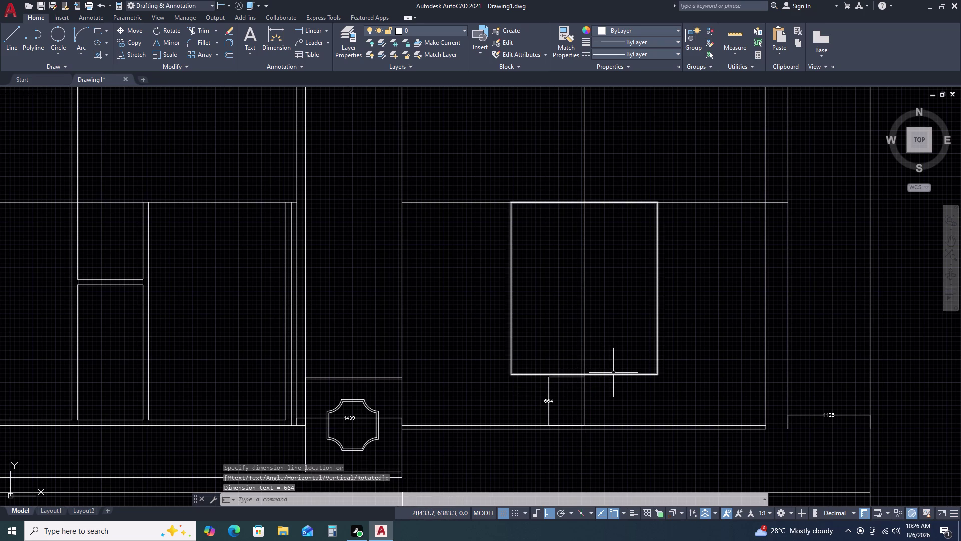
click(613, 372)
click(612, 386)
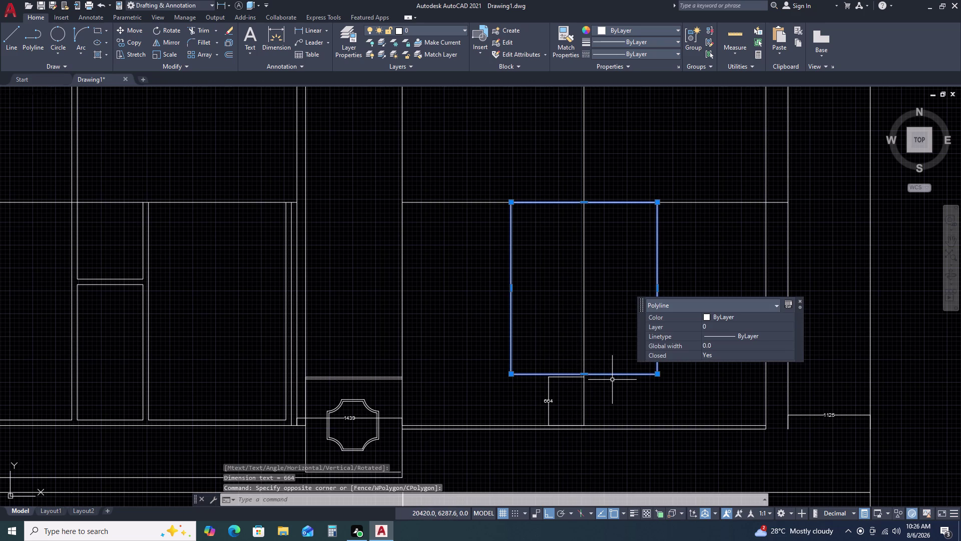
Explode the window rectangle into separate lines.
text(O)
key(space)
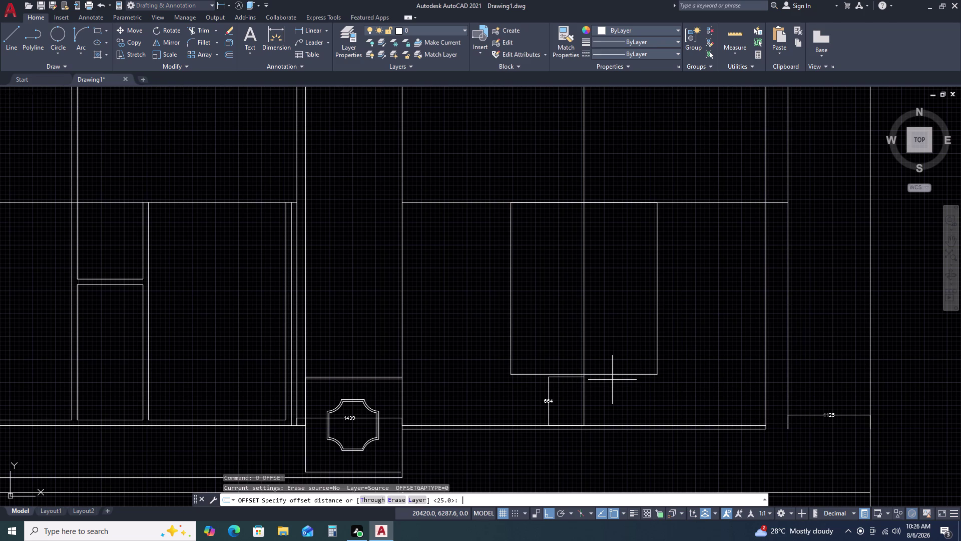
key(Escape)
click(618, 367)
click(609, 386)
text(X)
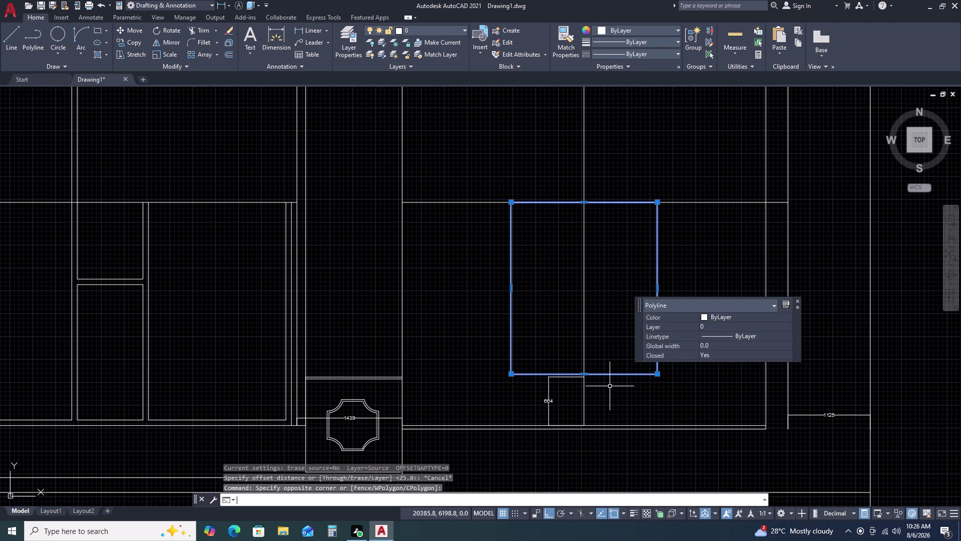
key(space)
Offset the window's bottom edge 100 downward to form the sill line.
click(617, 370)
click(614, 386)
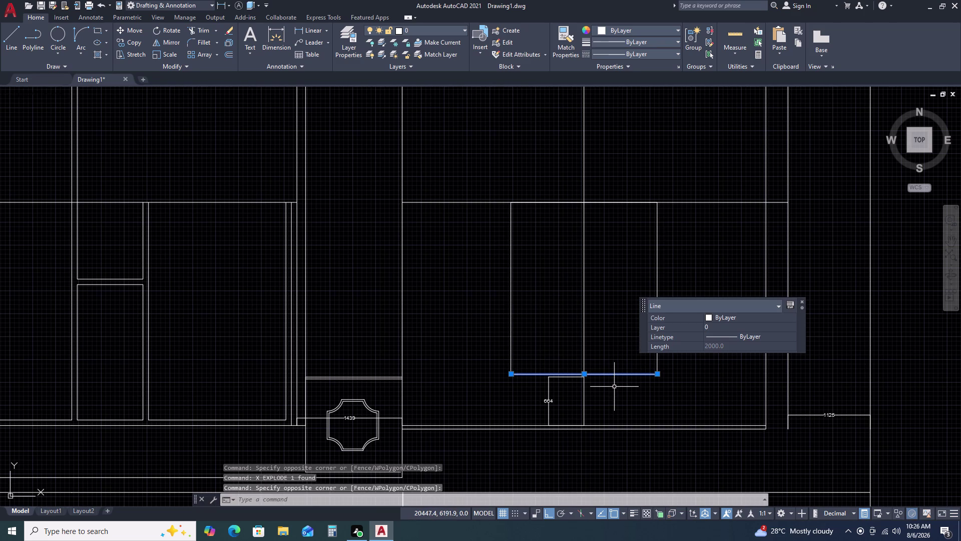
text(O)
key(space)
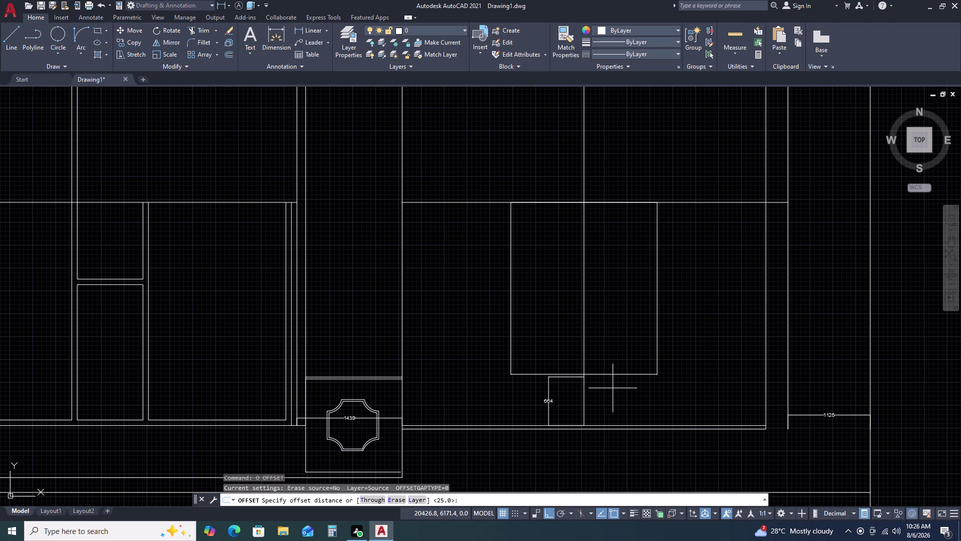
key(1)
text(00)
key(space)
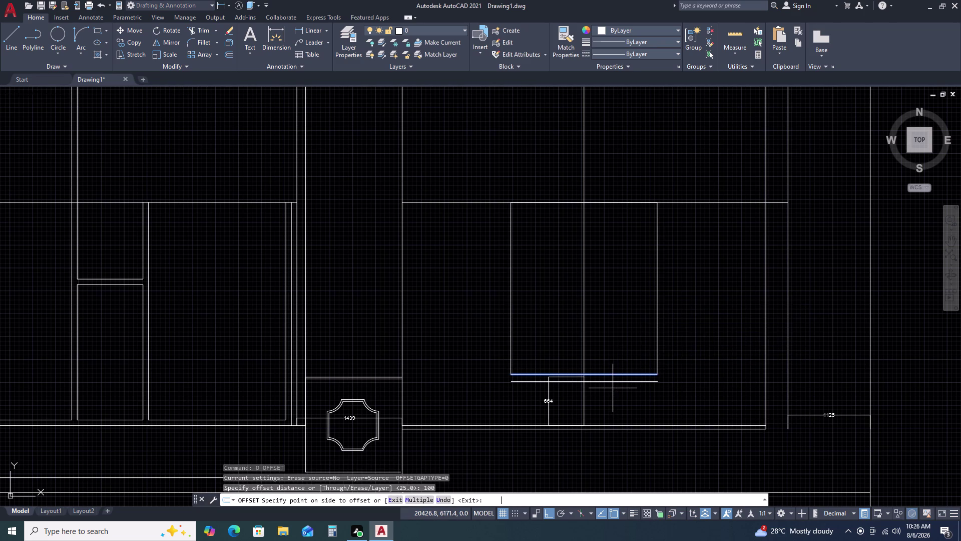
click(611, 388)
key(Escape)
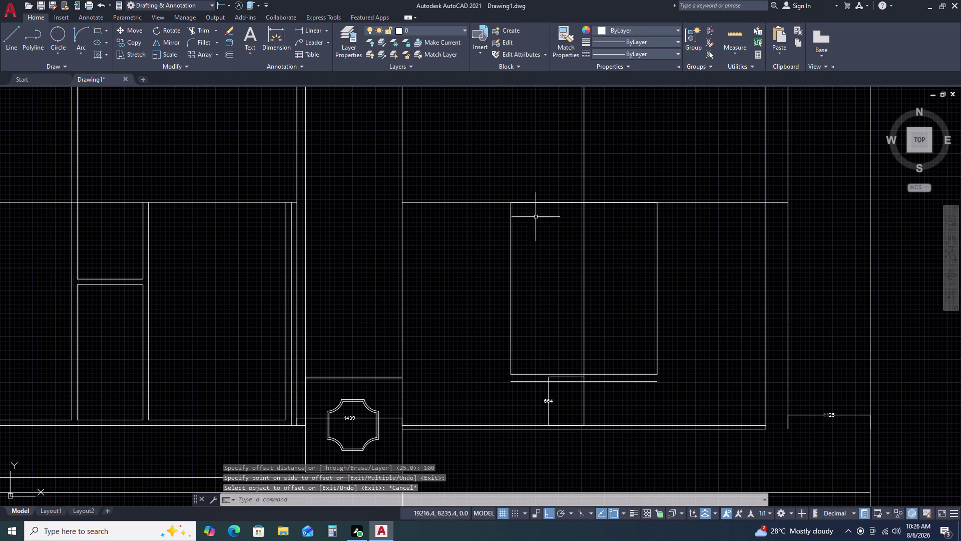
Select the whole window together with its new sill line for moving.
click(491, 169)
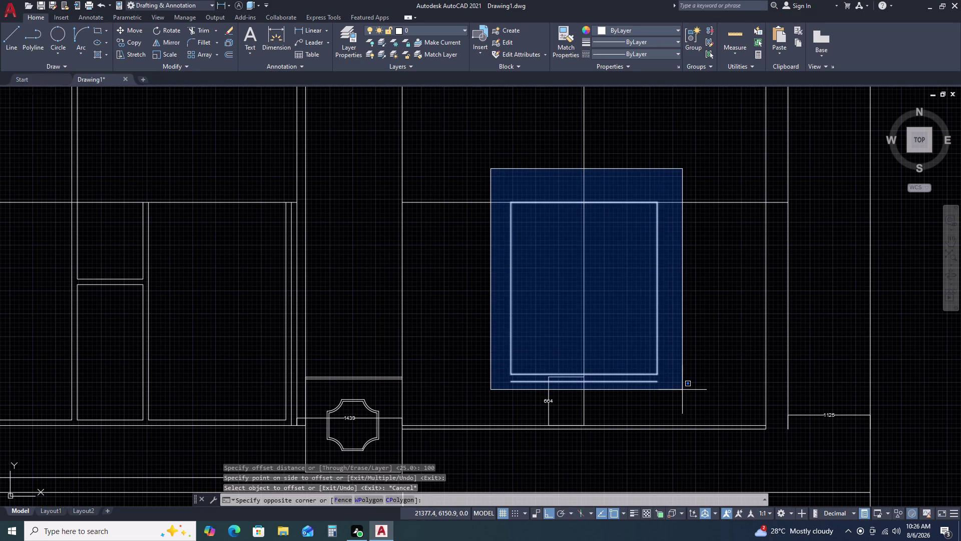
click(682, 390)
text(M)
key(space)
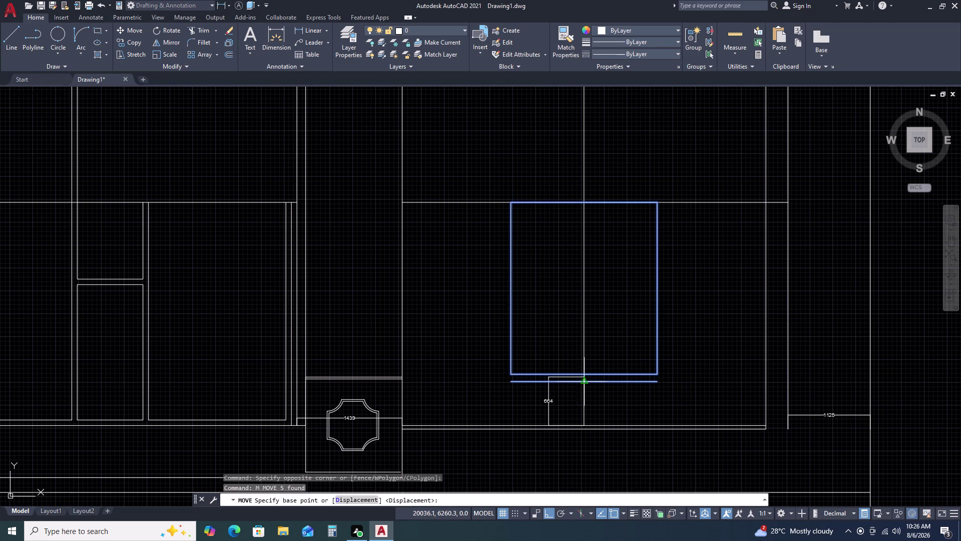
Move the window and sill from the sill midpoint to the 664 dimension's top.
scroll(up, 3)
scroll(down, 3)
scroll(up, 3)
click(588, 383)
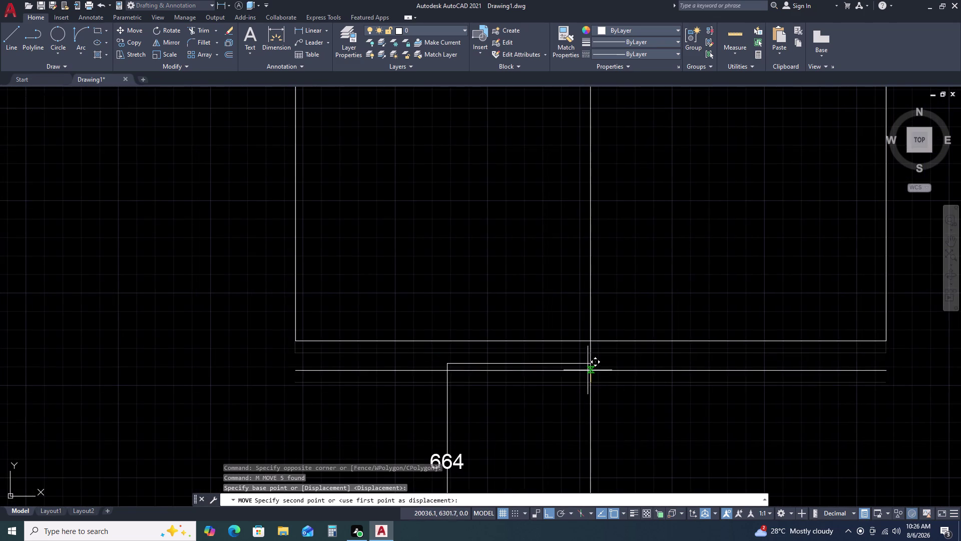
scroll(down, 3)
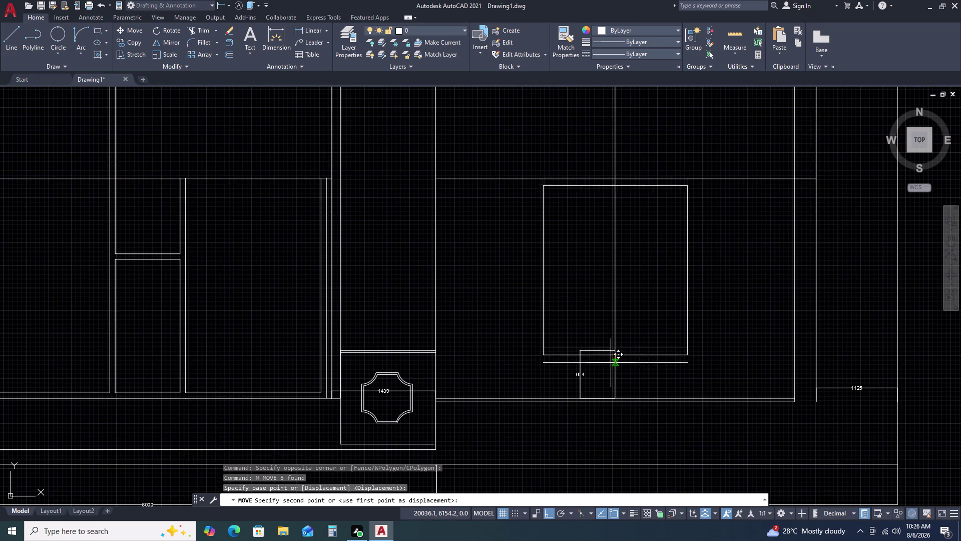
scroll(up, 3)
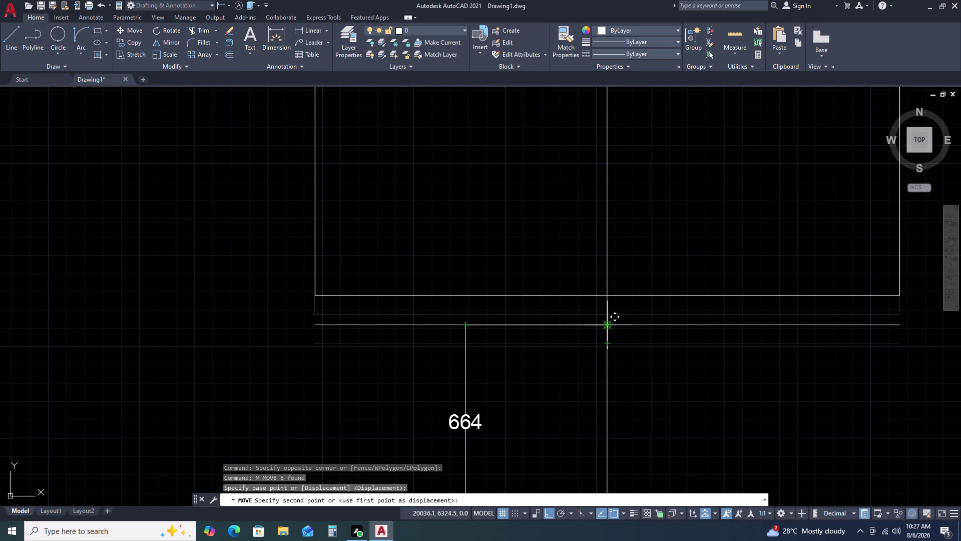
triple_click(607, 324)
scroll(down, 3)
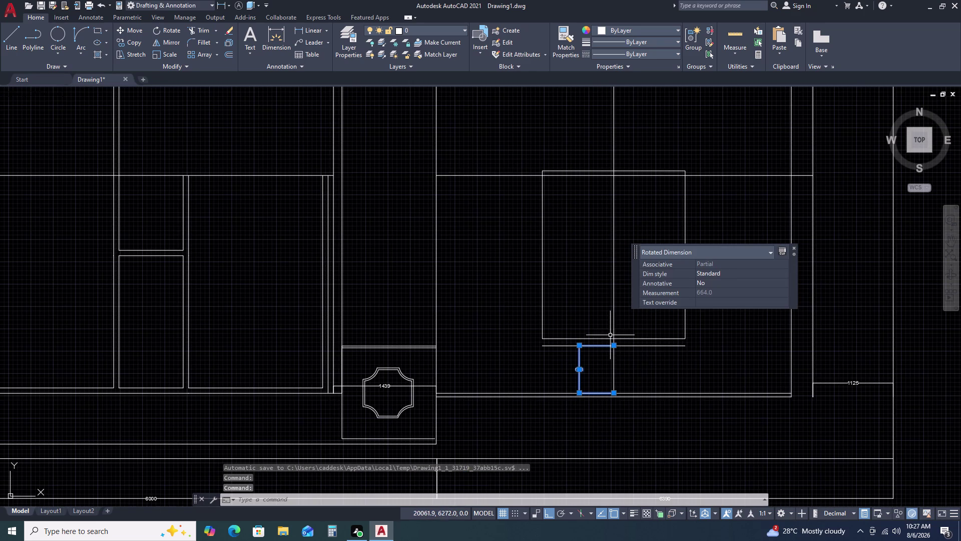
double_click(529, 159)
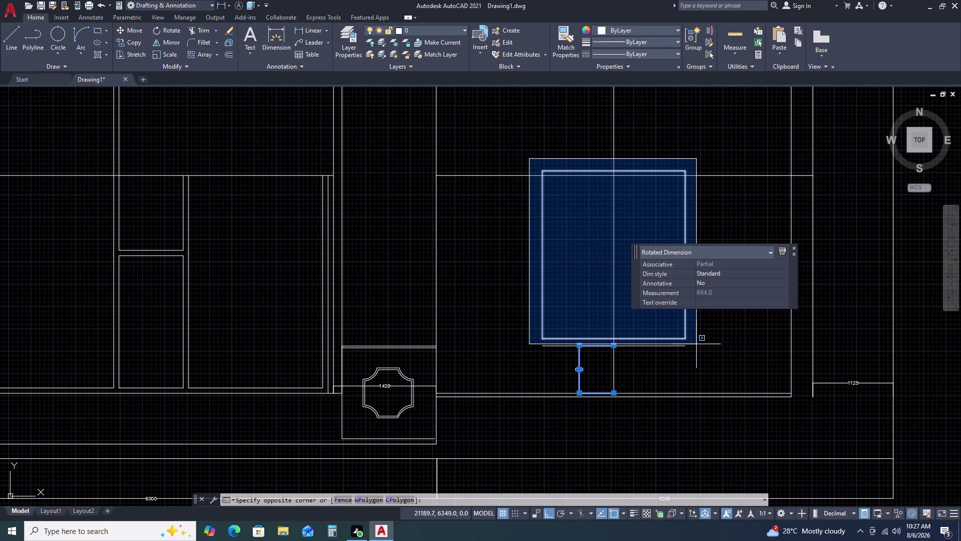
Select the four window edge lines, briefly starting and cancelling Offset.
click(697, 344)
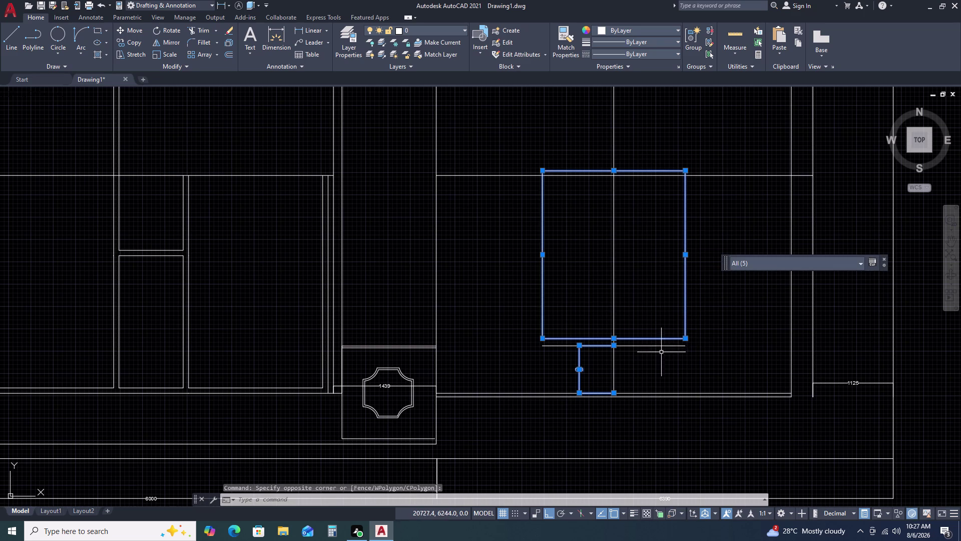
key(Escape)
click(527, 151)
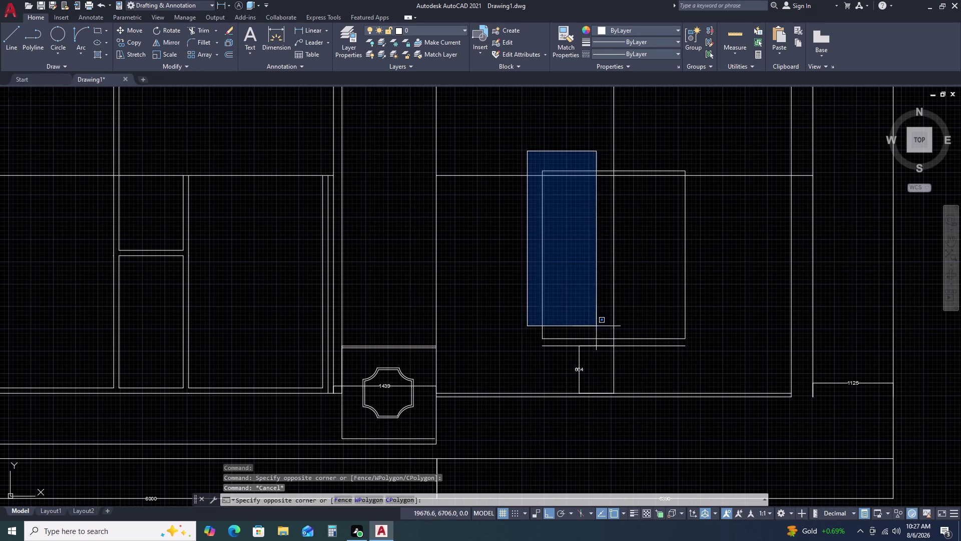
double_click(696, 345)
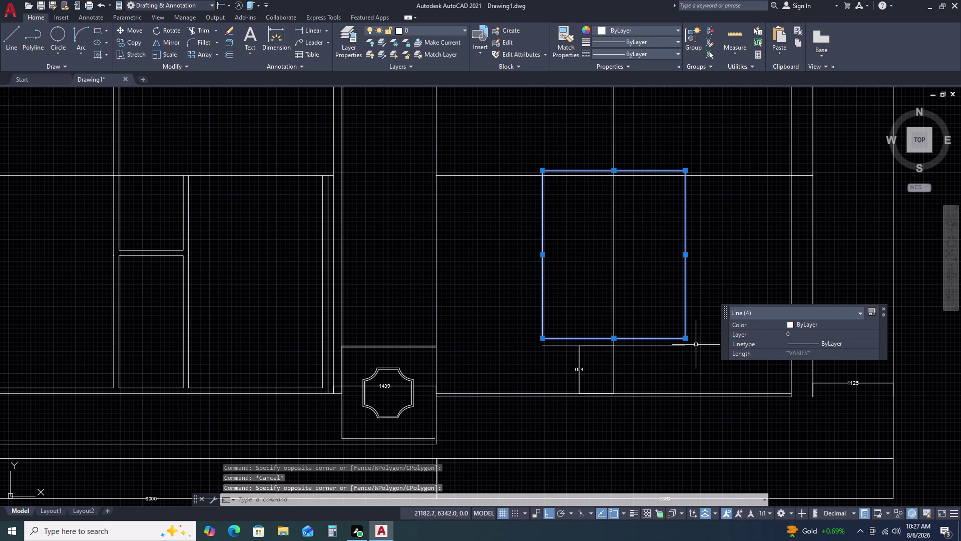
text(O)
key(space)
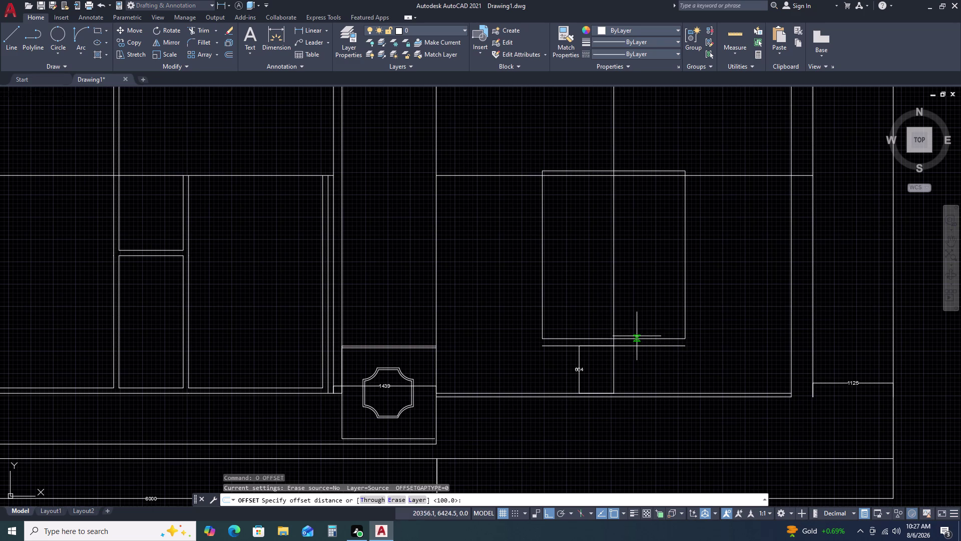
key(Escape)
Reselect the four window edges and JOIN them into one polyline.
click(520, 149)
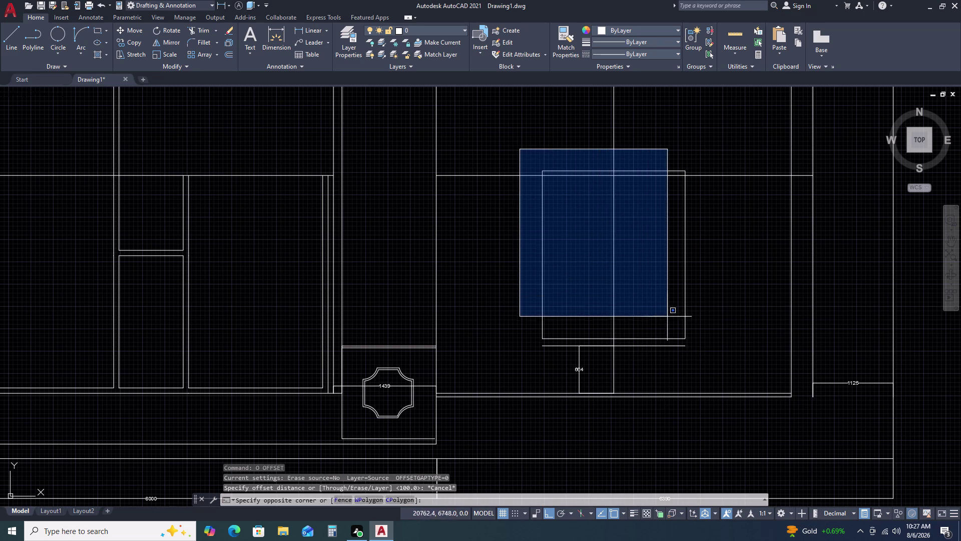
click(703, 343)
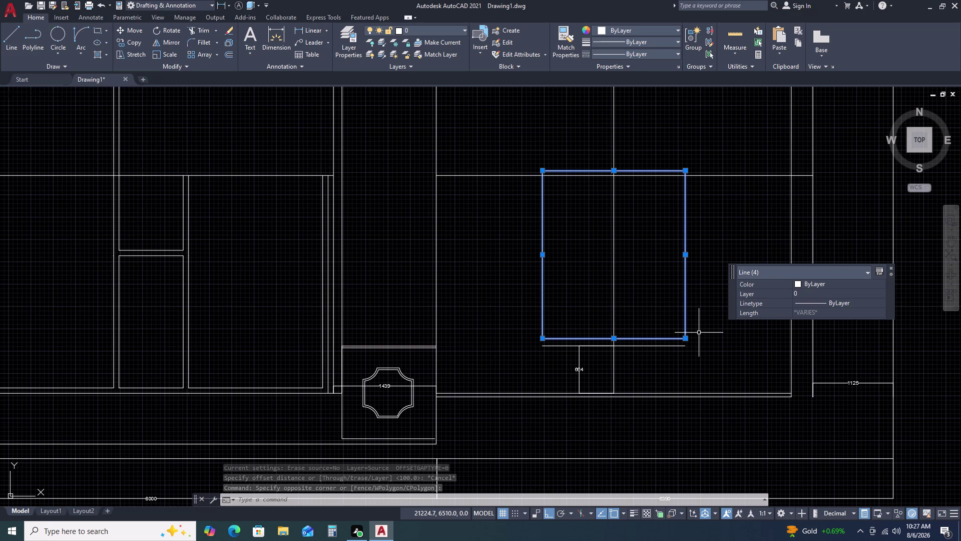
key(j)
key(Return)
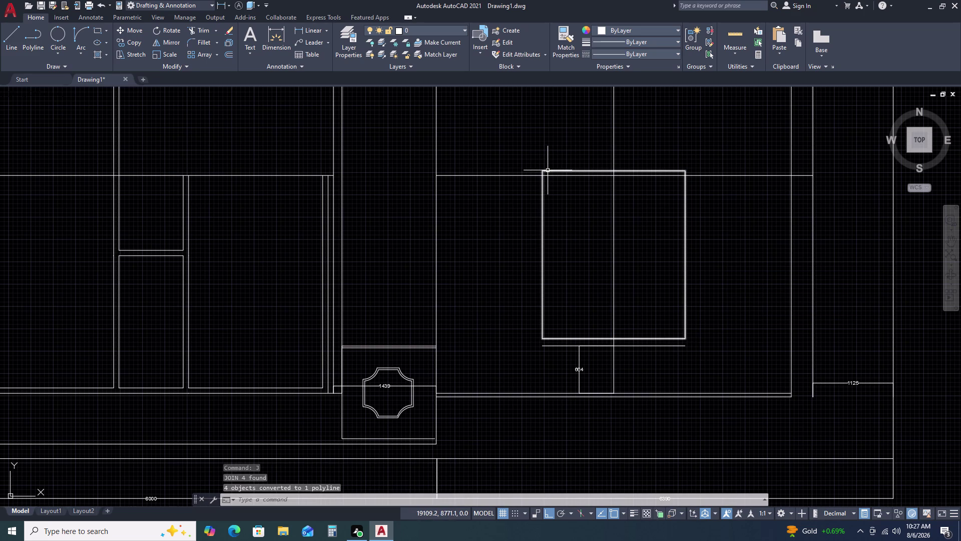
scroll(up, 3)
click(554, 251)
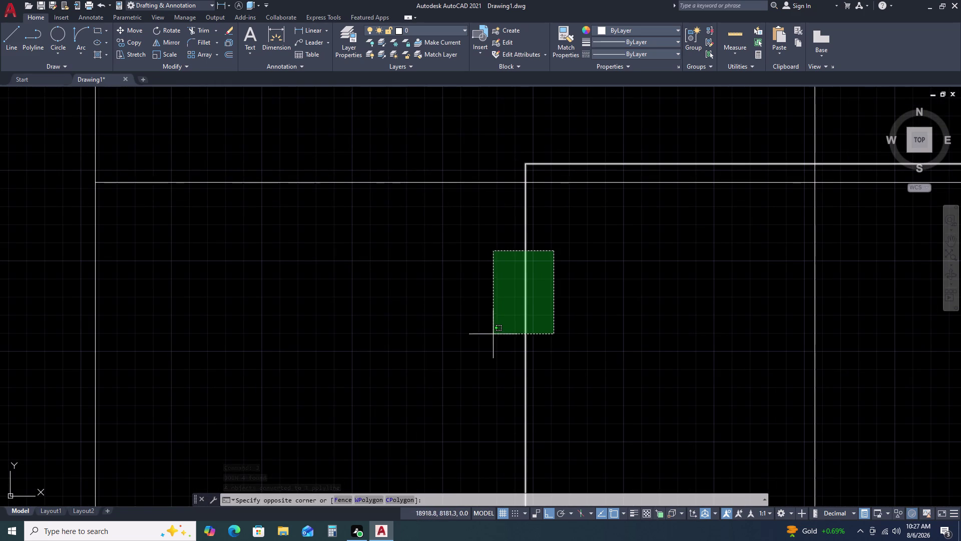
Select the window polyline and bring the whole elevation into view.
click(517, 334)
scroll(down, 3)
middle_drag(584, 357, 569, 333)
middle_drag(560, 319, 554, 307)
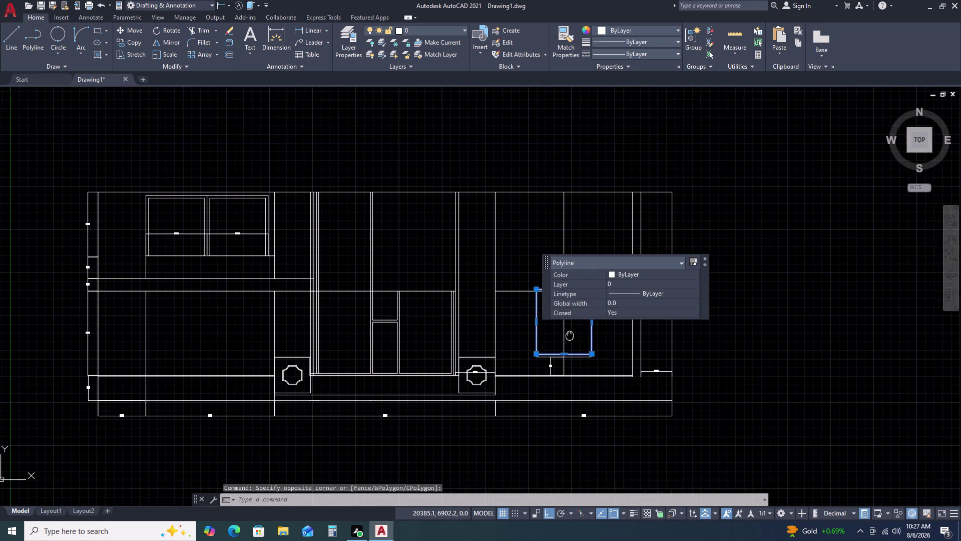
middle_drag(555, 307, 553, 303)
Offset the window rectangle by 100 to create a second frame outline.
text(O)
key(space)
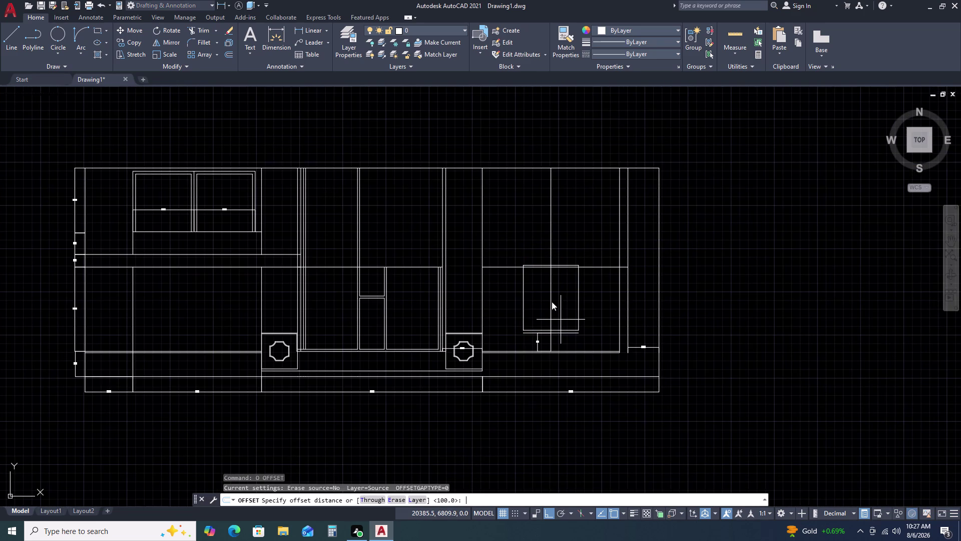
key(1)
key(0)
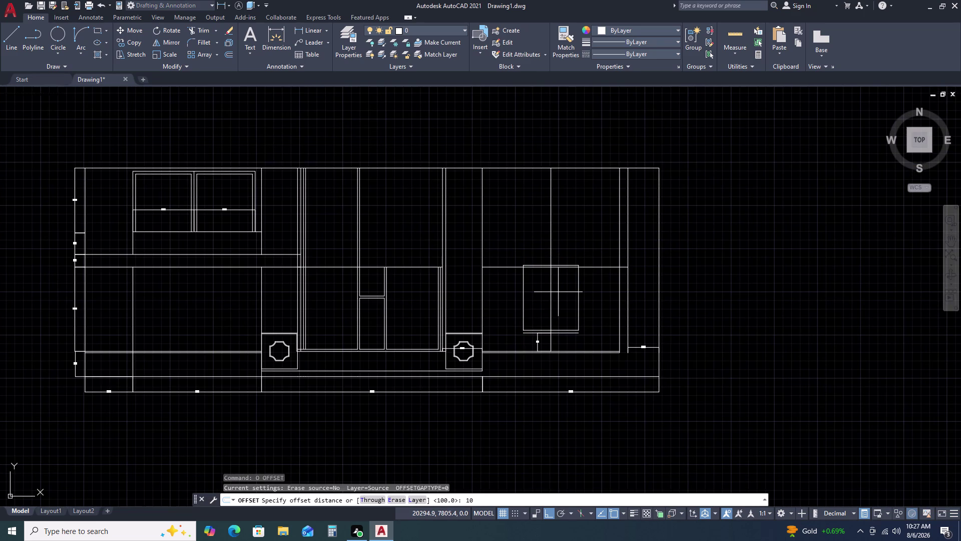
text(0)
key(space)
click(556, 295)
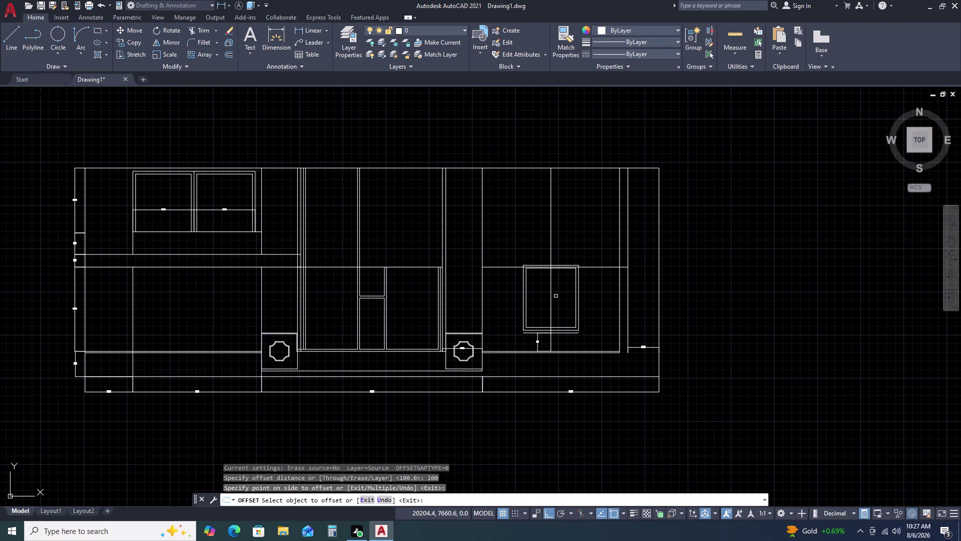
scroll(up, 3)
key(Escape)
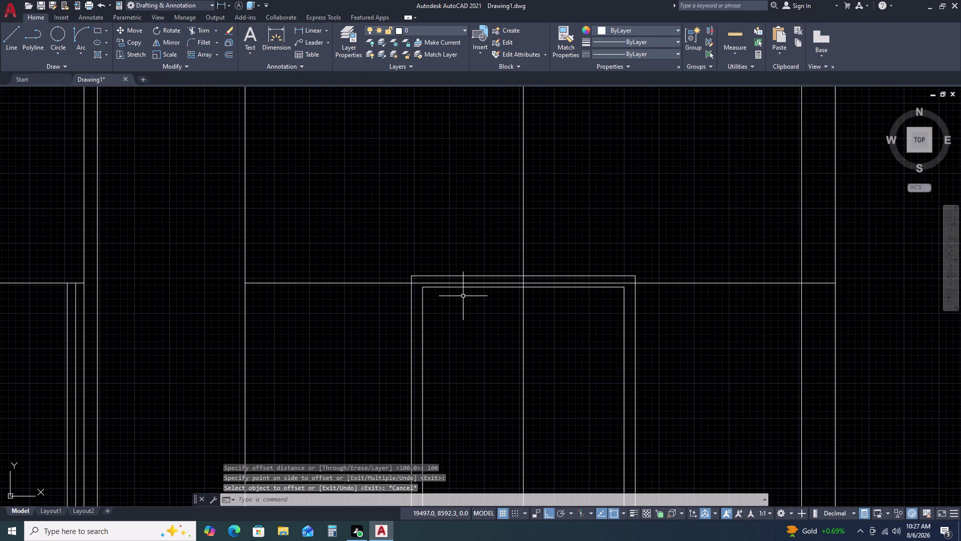
Trim the line segments crossing the top of the window frame.
text(TR)
key(space)
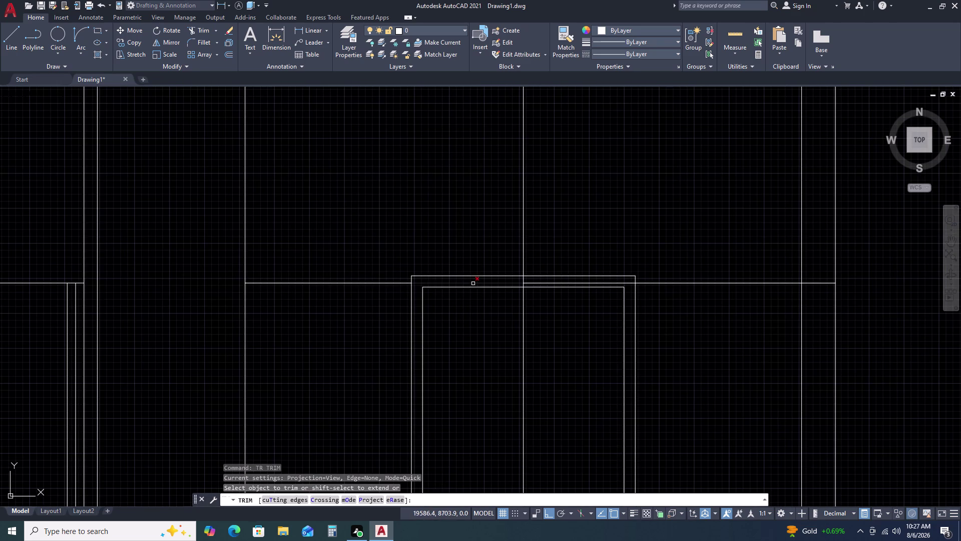
click(473, 283)
click(548, 283)
scroll(down, 3)
scroll(up, 3)
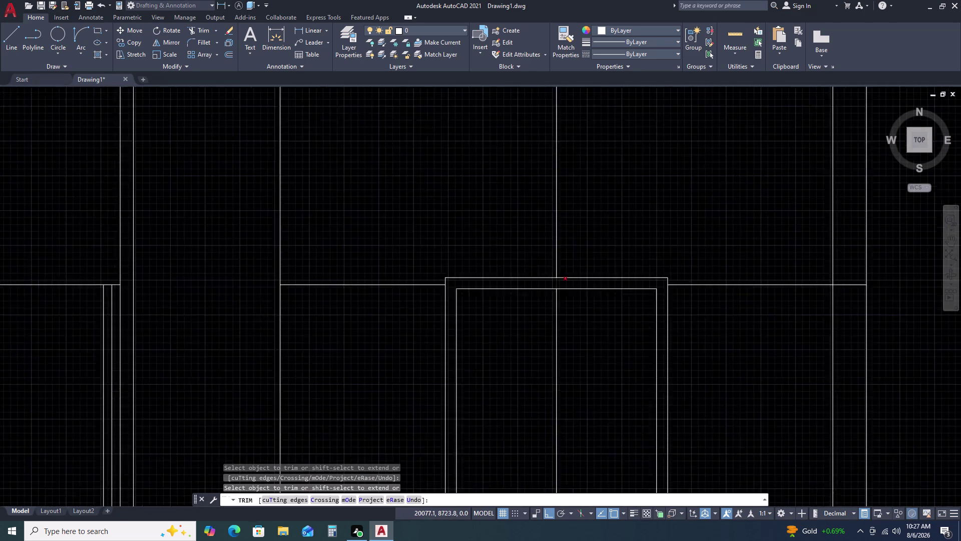
scroll(up, 3)
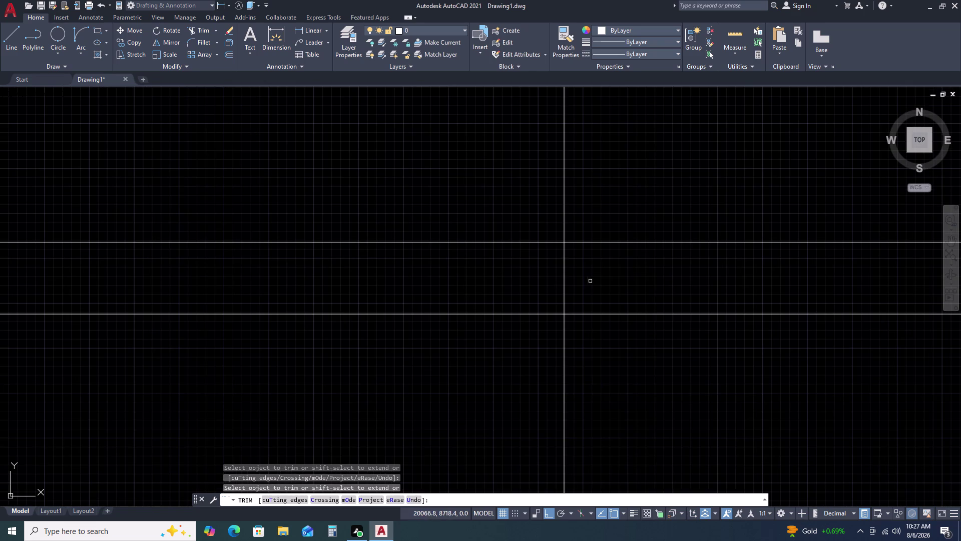
Fence-trim the remaining wall and centre lines crossing inside the frame.
click(596, 281)
drag(500, 283, 493, 283)
scroll(down, 3)
click(484, 370)
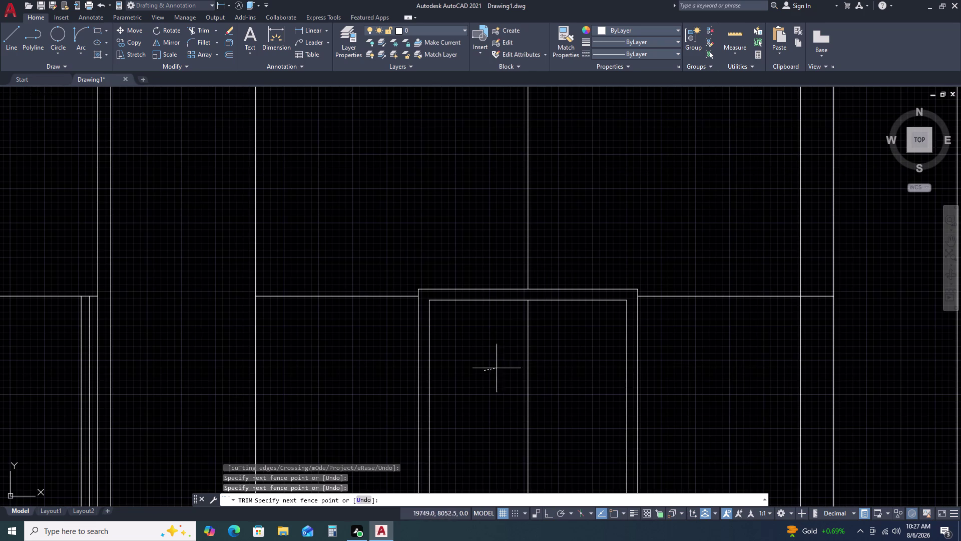
double_click(547, 340)
scroll(down, 3)
scroll(up, 3)
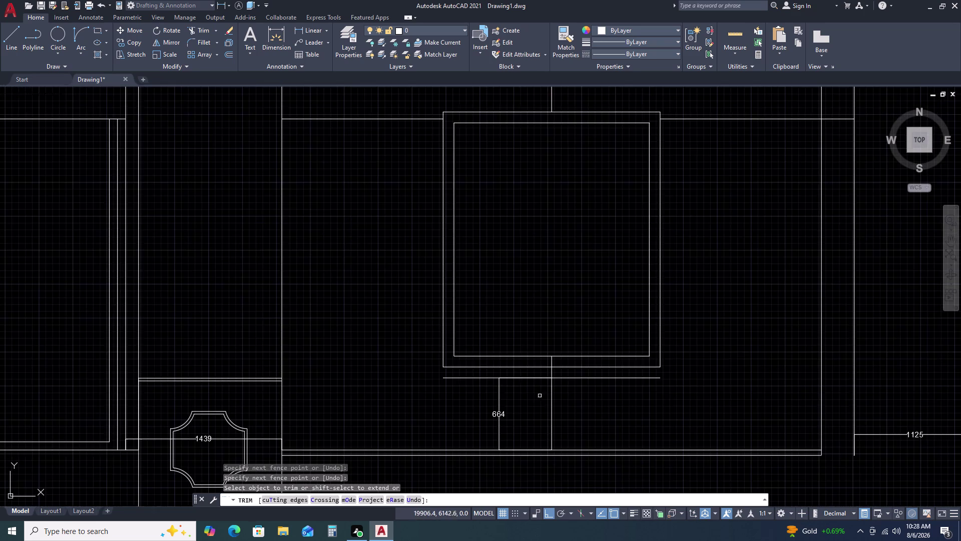
scroll(up, 3)
click(600, 323)
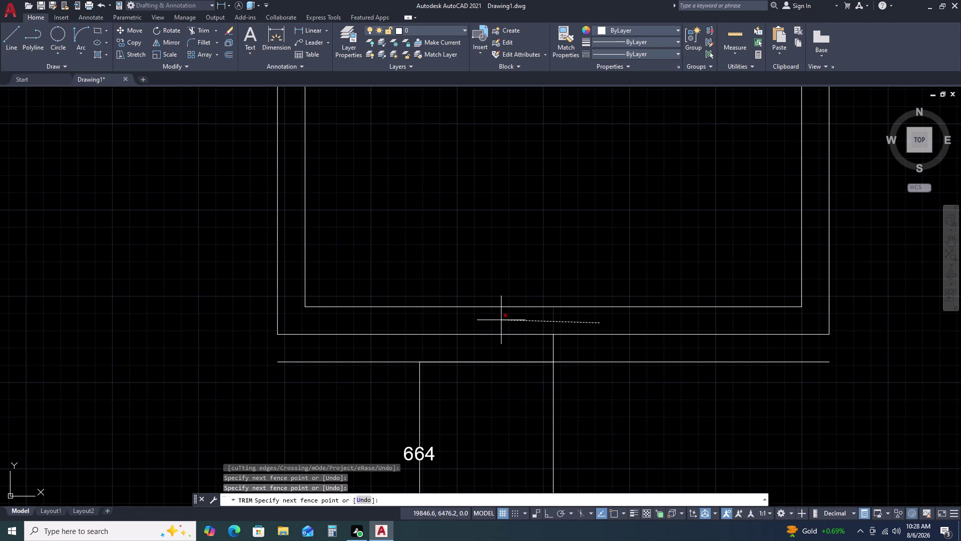
click(501, 320)
Finish the lower fence trim and select the long horizontal sill line.
click(567, 349)
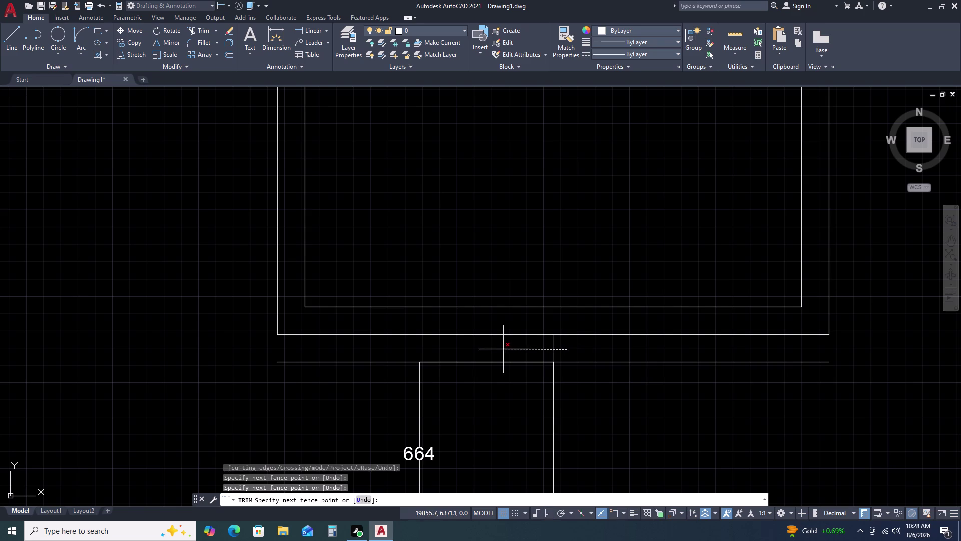
click(503, 349)
key(Escape)
click(486, 358)
double_click(479, 374)
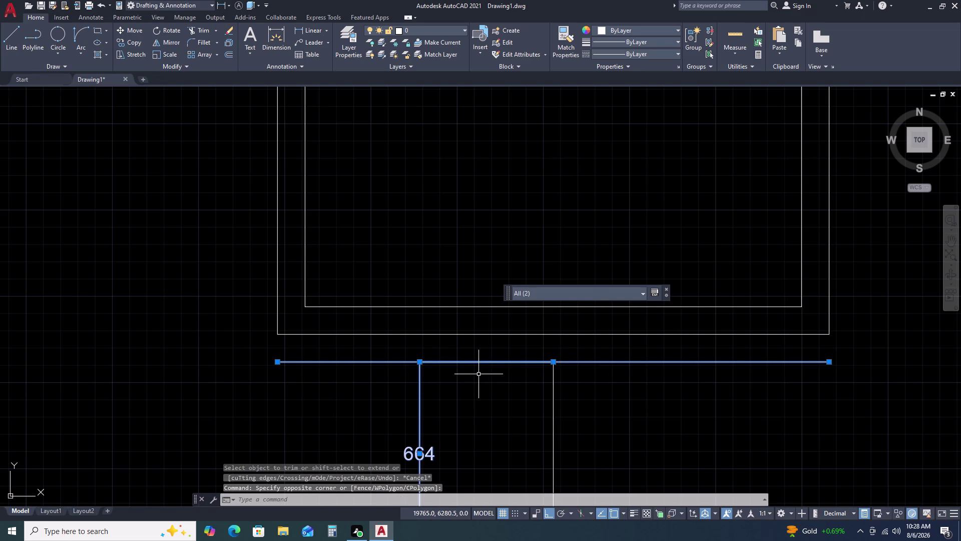
key(Escape)
click(663, 357)
click(652, 391)
Offset the sill line 50 upward to form a double sill line.
text(O)
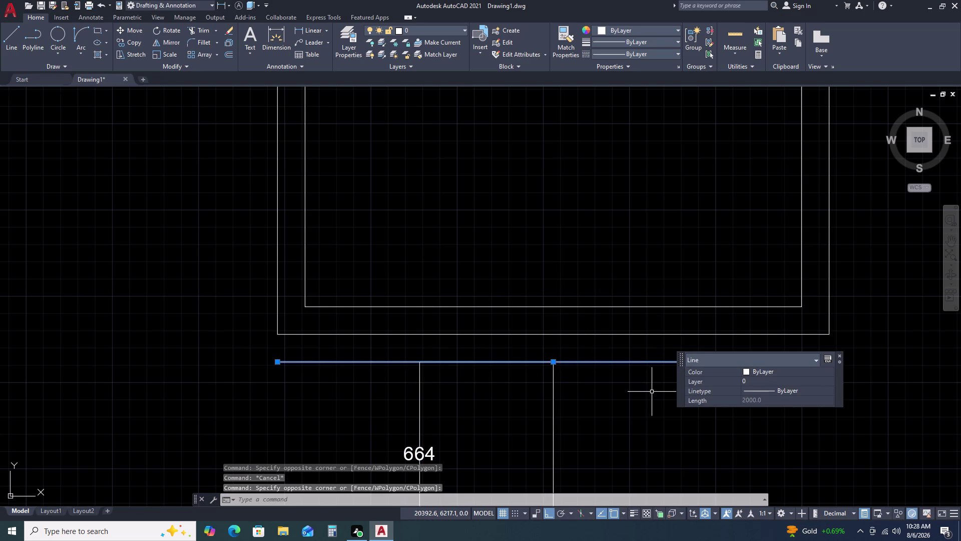
key(space)
text(5)
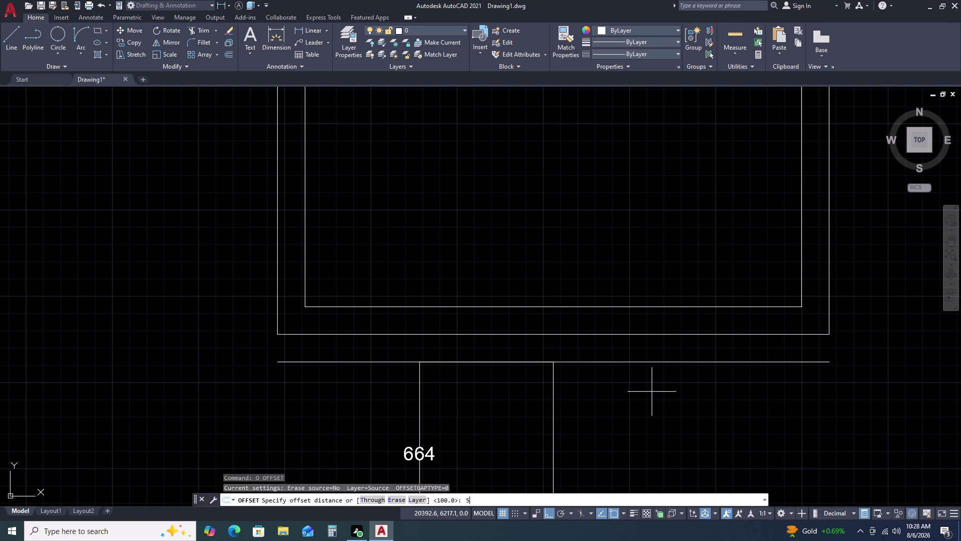
text(0)
key(space)
click(653, 355)
key(Escape)
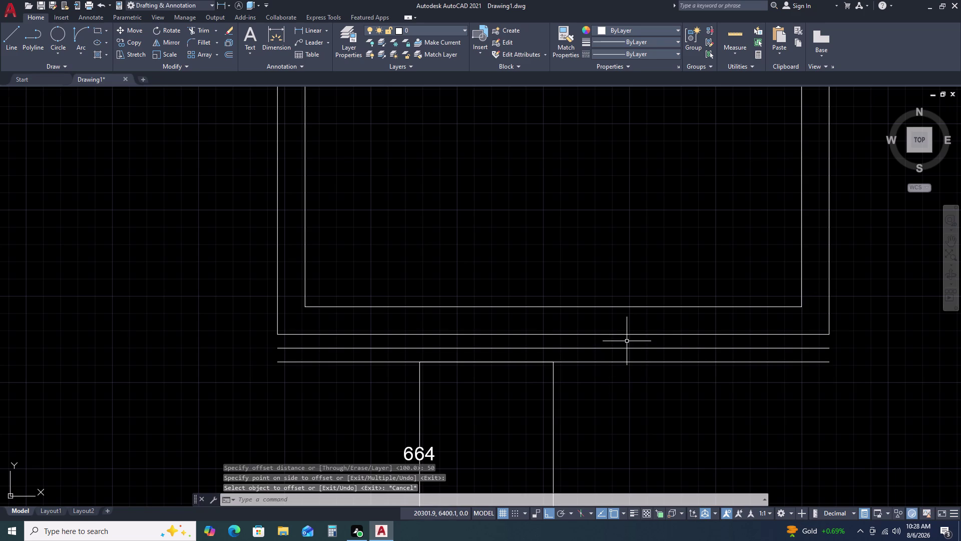
scroll(down, 3)
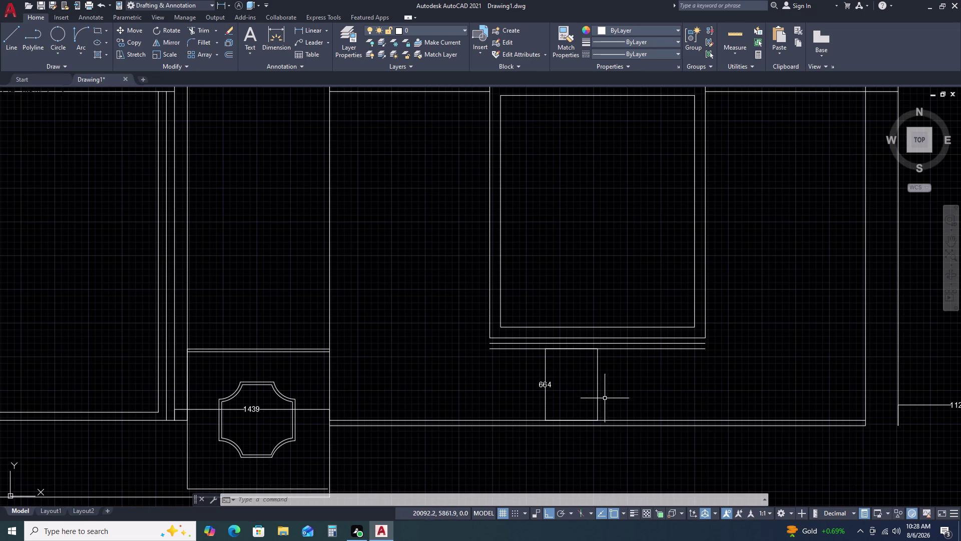
Draw a horizontal line 2249 long.
text(L)
key(space)
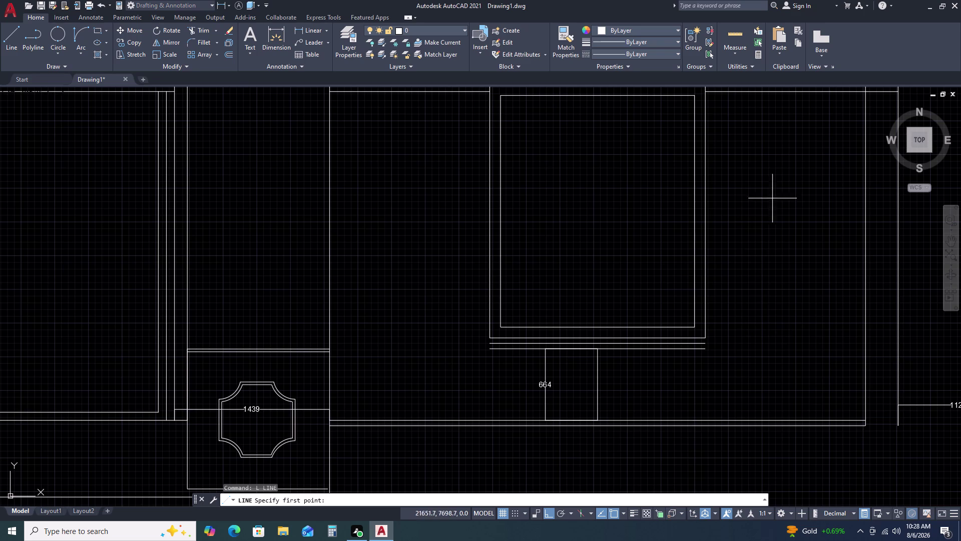
click(512, 255)
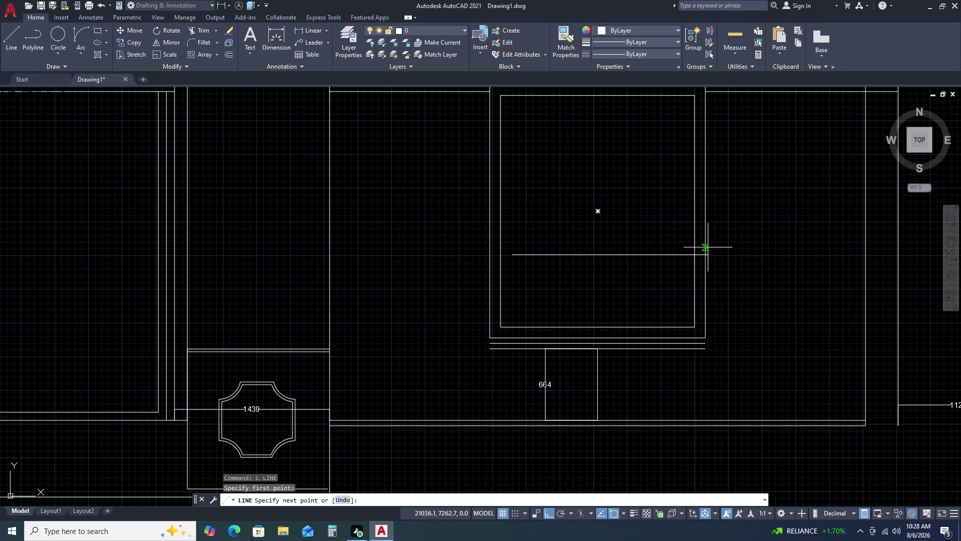
key(2)
key(2)
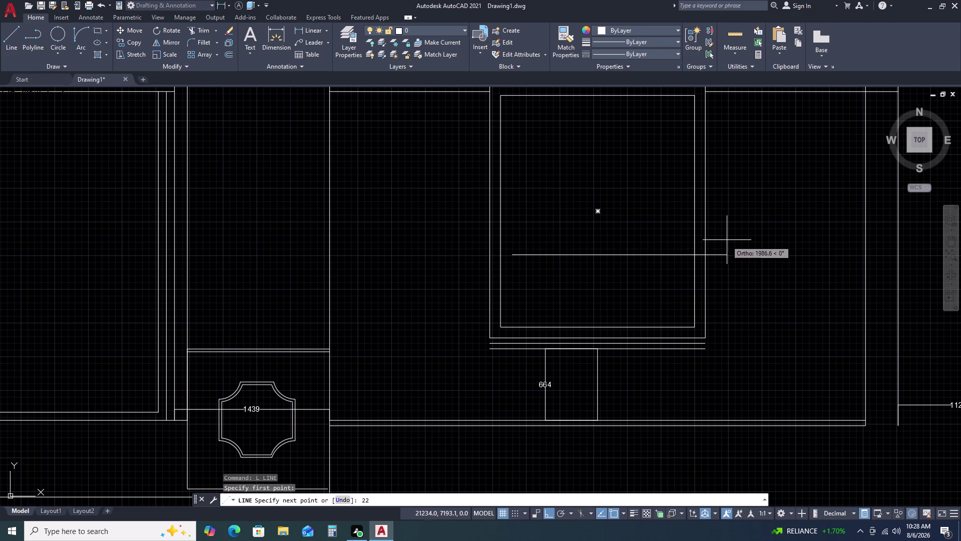
key(4)
key(9)
key(space)
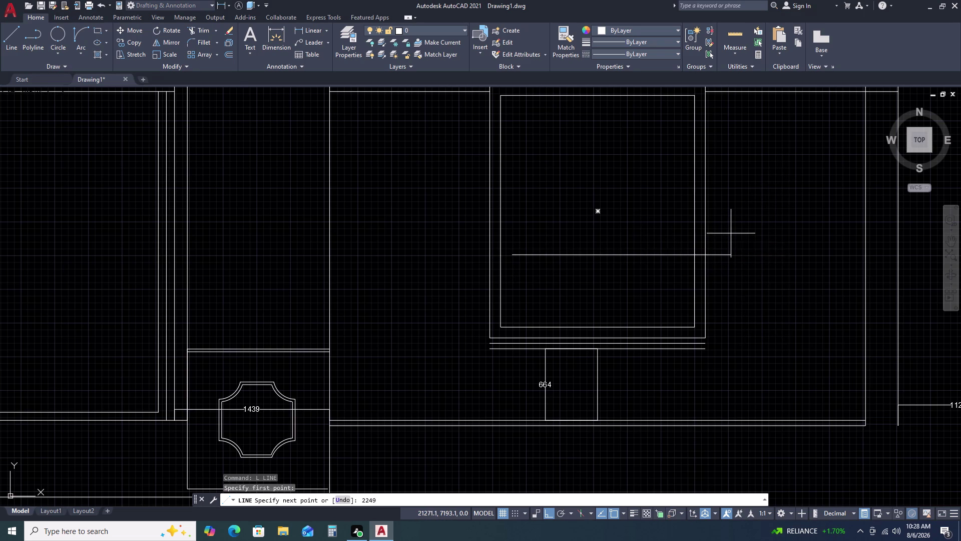
key(Escape)
Move the 2249 line down beneath the existing sill lines, with Ortho off.
click(738, 250)
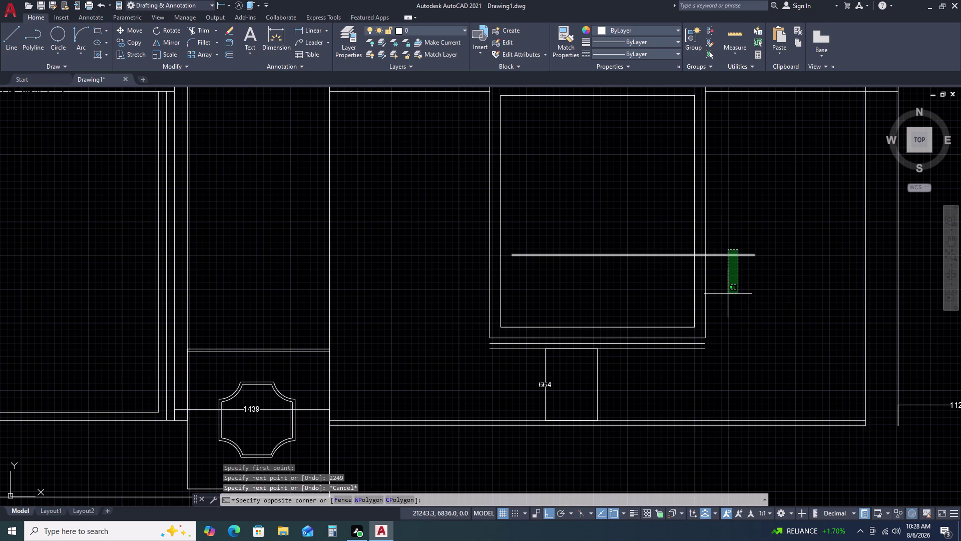
click(711, 310)
key(m)
key(space)
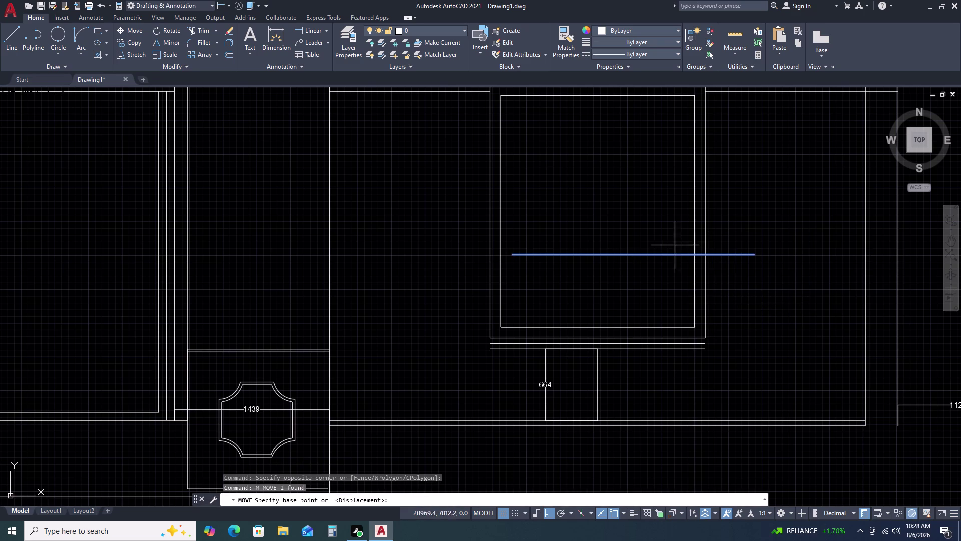
click(635, 254)
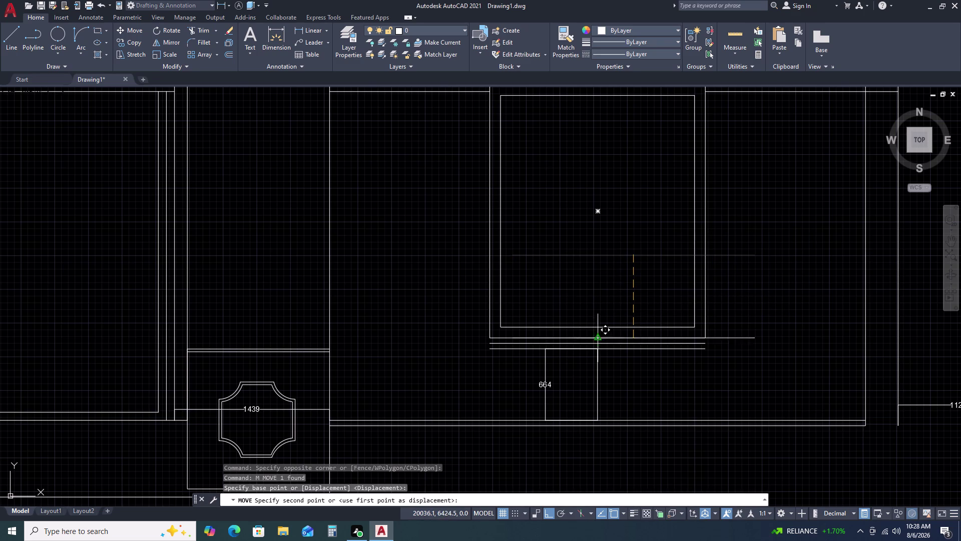
key(F8)
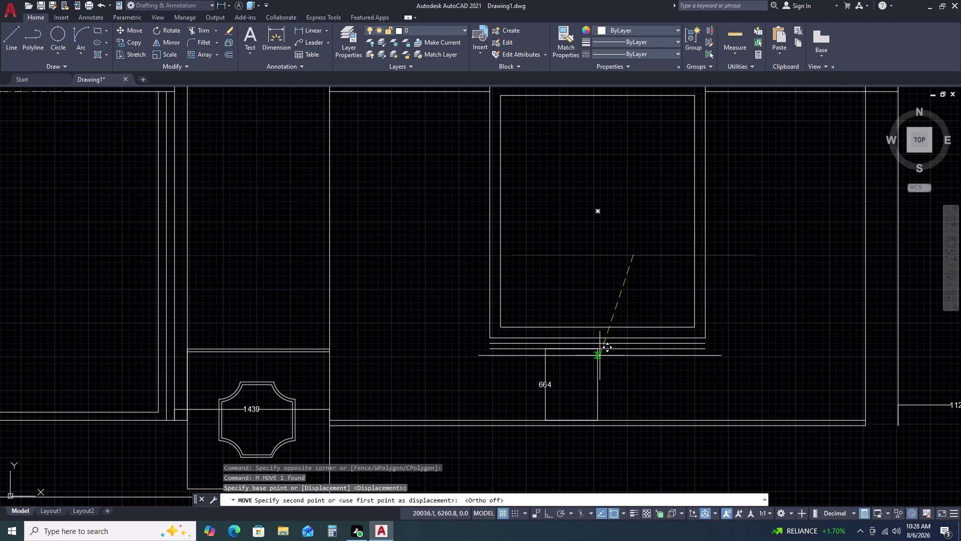
click(598, 350)
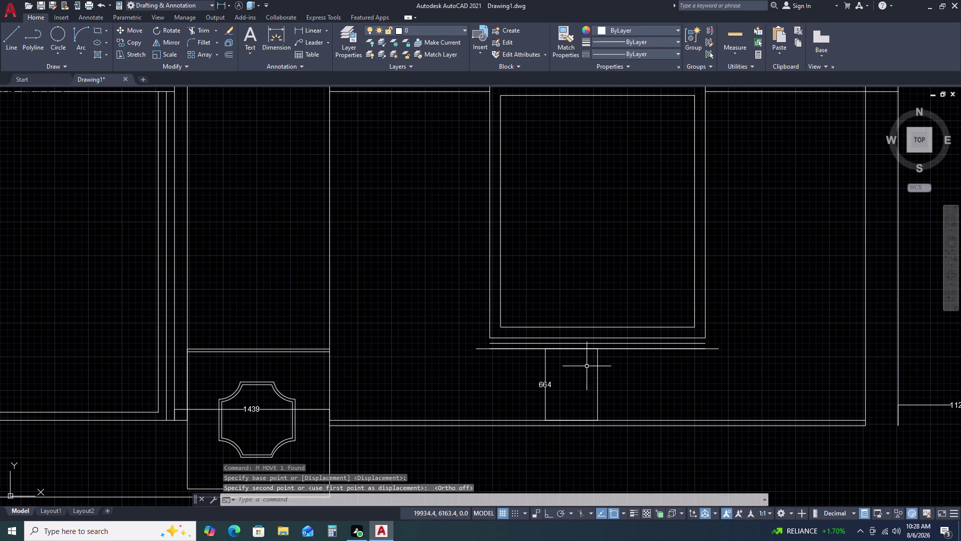
key(Escape)
scroll(up, 3)
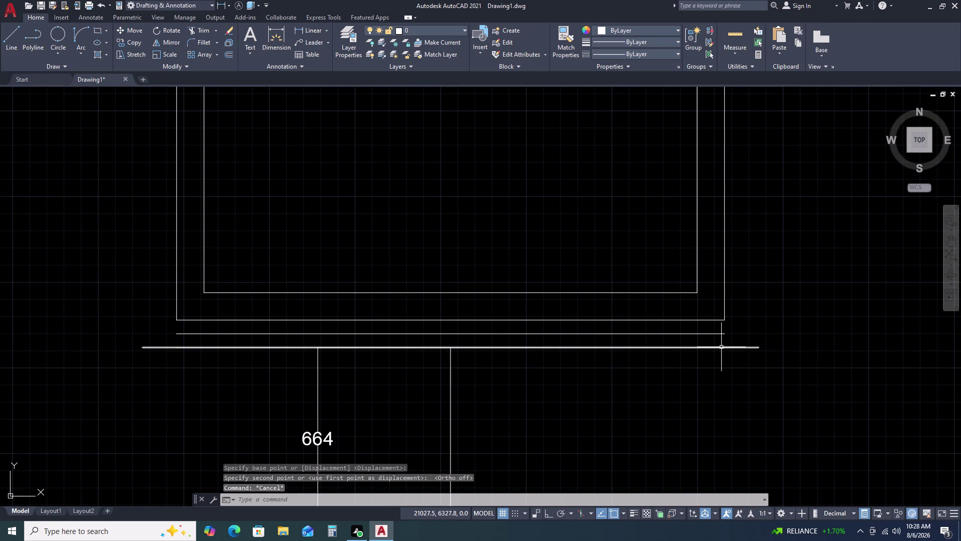
Window-select the two 2000-long sill lines and erase them, leaving the 2249 line.
click(721, 347)
key(Escape)
click(719, 349)
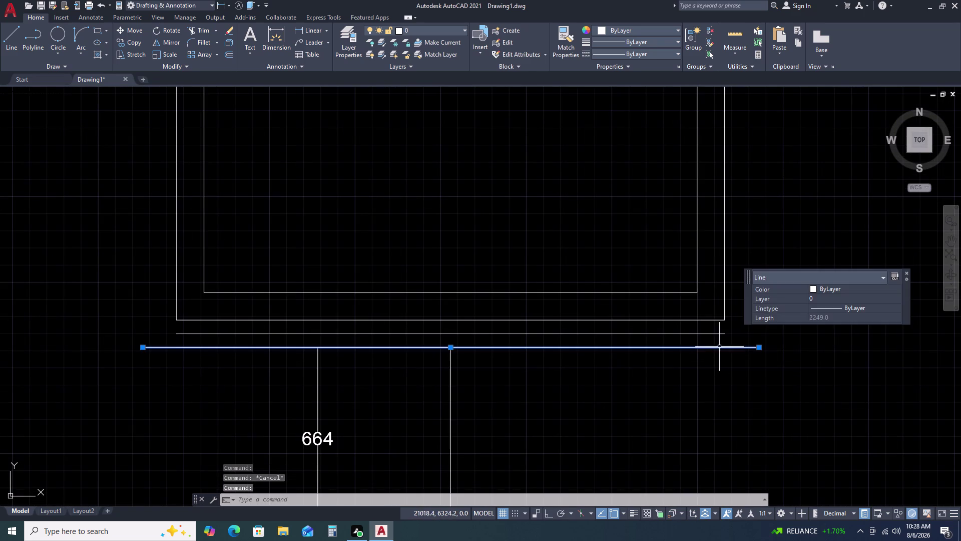
key(Escape)
click(221, 343)
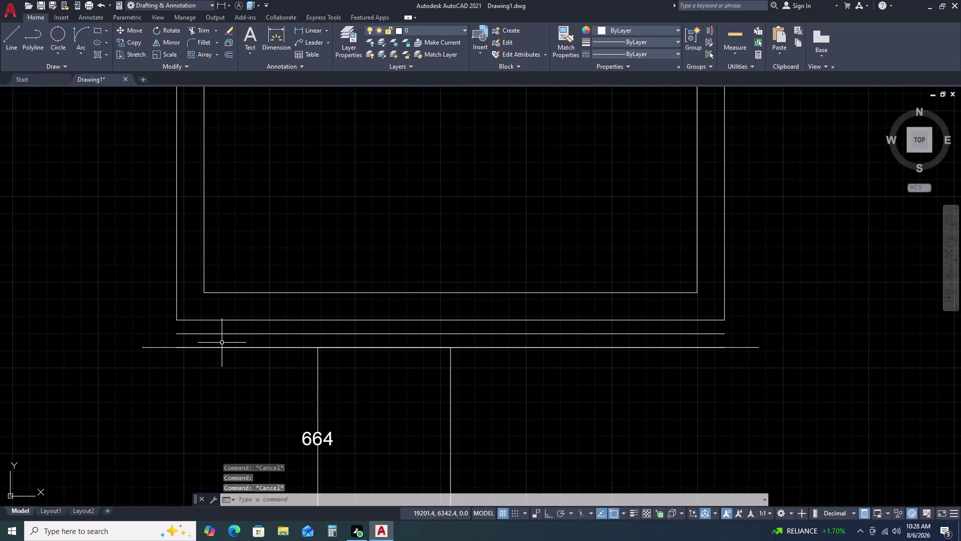
click(716, 367)
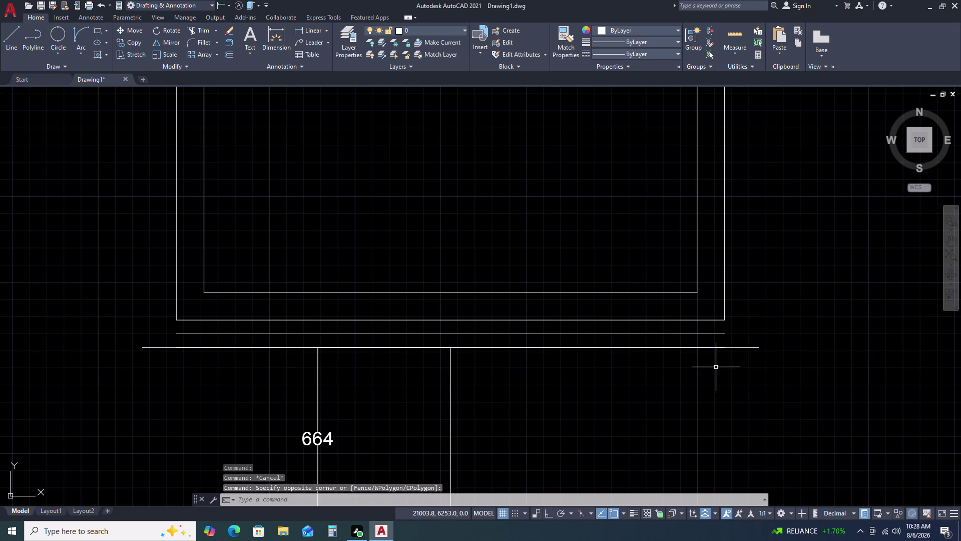
click(166, 330)
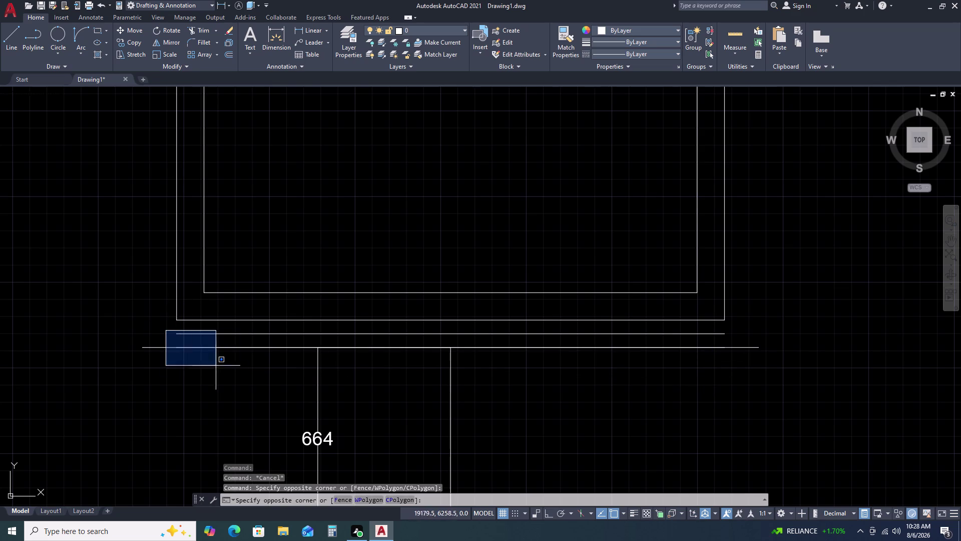
click(740, 378)
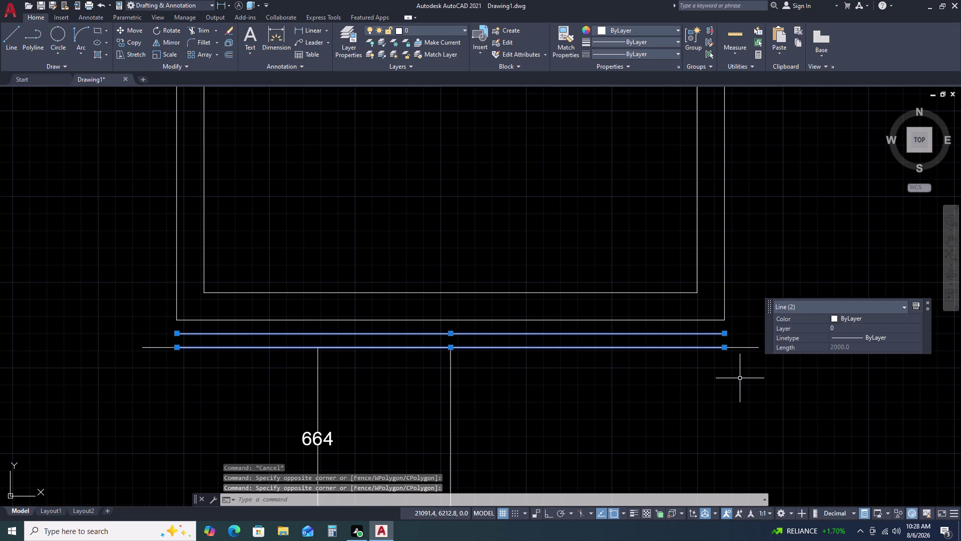
key(Delete)
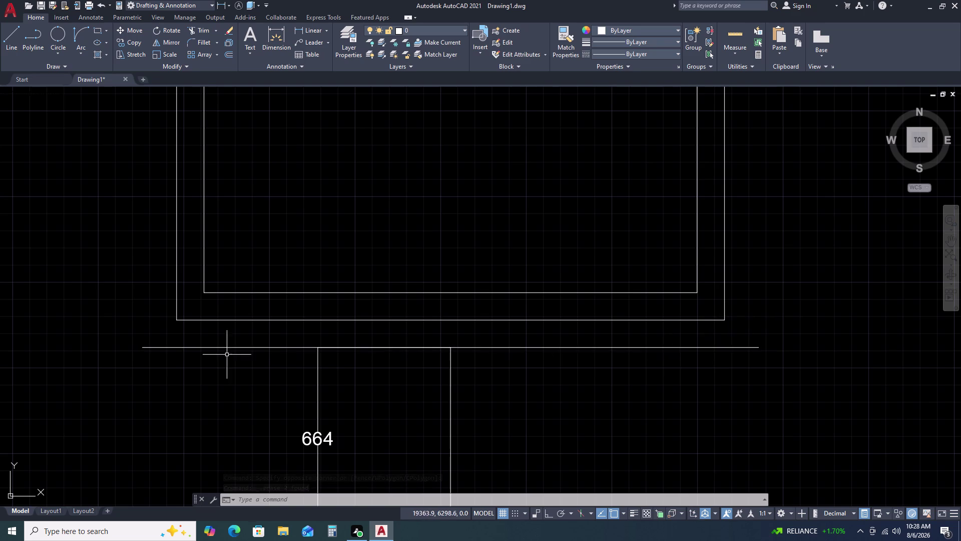
scroll(down, 3)
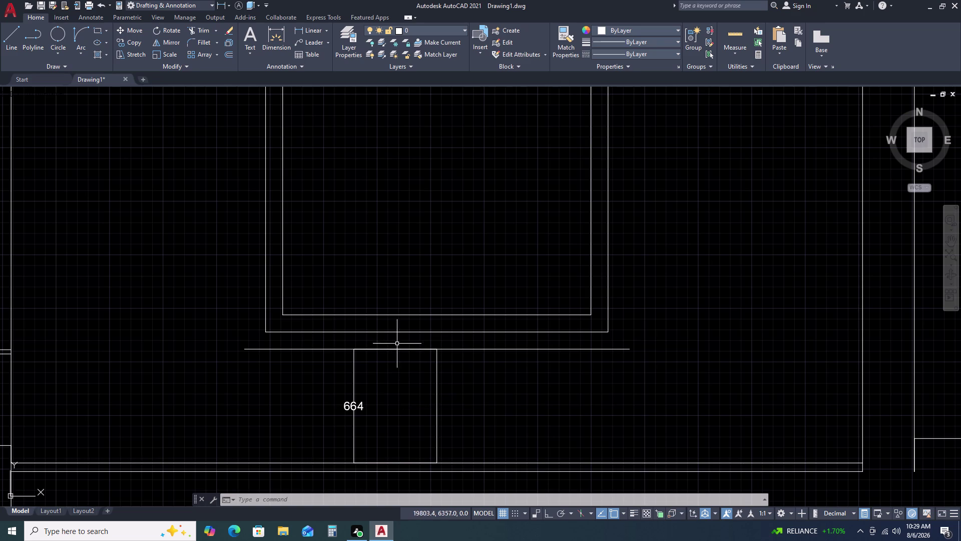
Offset the 2249 line 100 upward to create a second 2249 sill line.
click(492, 345)
click(497, 364)
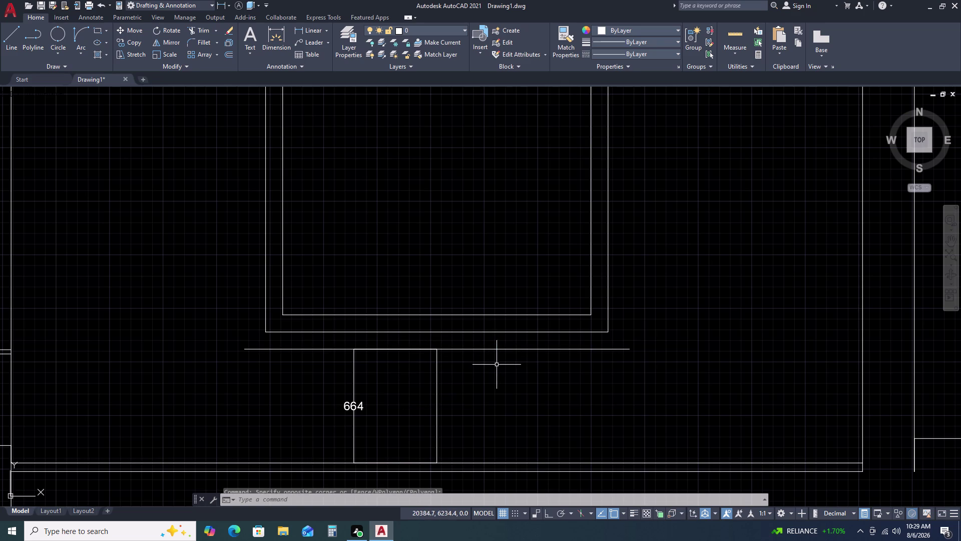
click(523, 346)
click(515, 366)
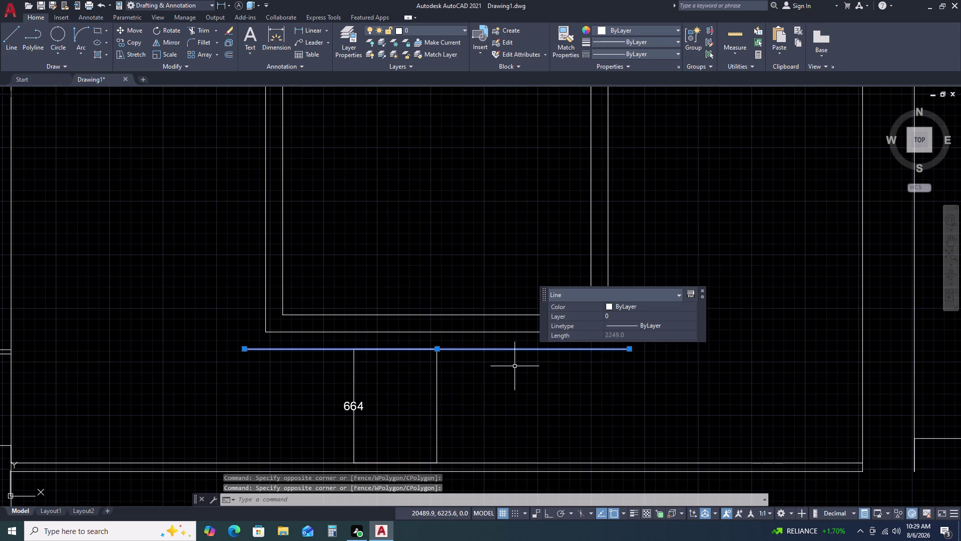
key(o)
key(space)
text(1)
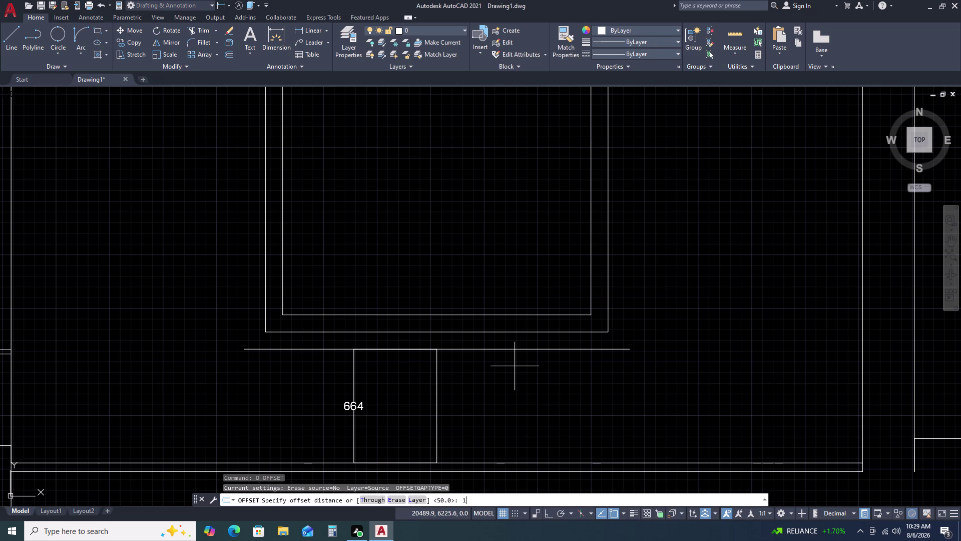
text(00)
key(space)
click(522, 341)
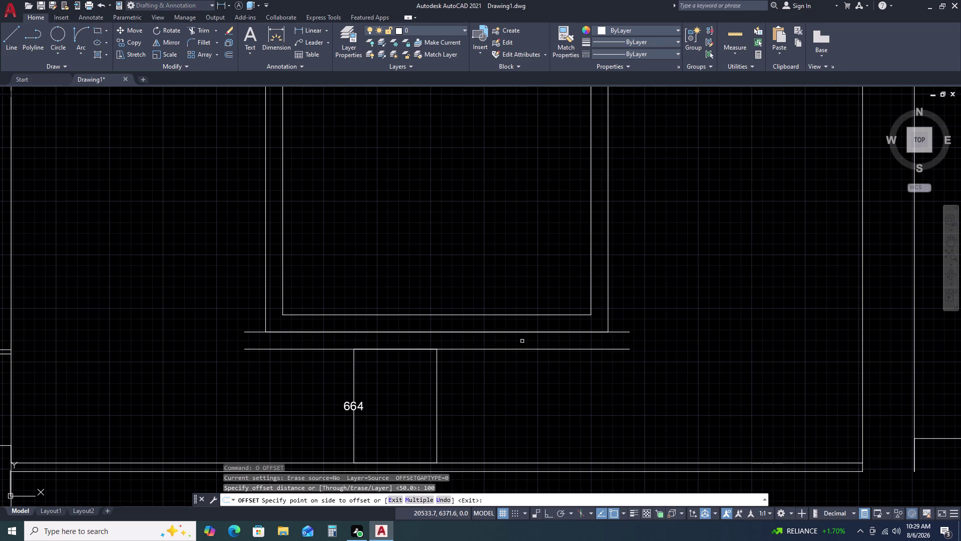
key(Escape)
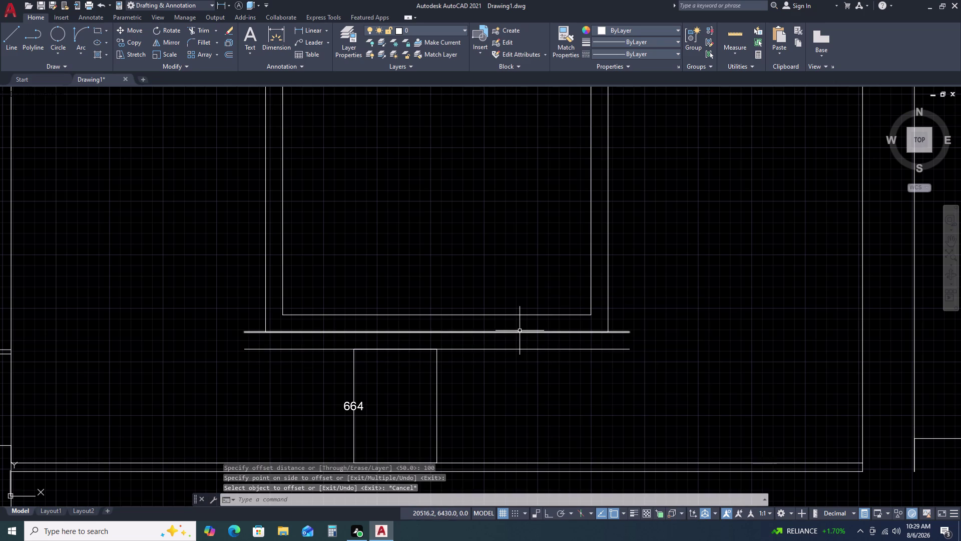
key(Escape)
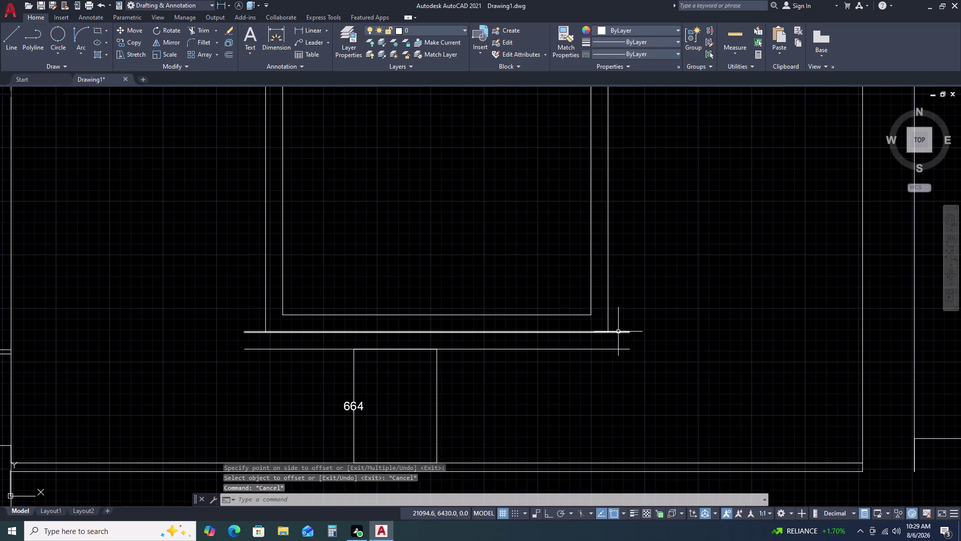
scroll(up, 3)
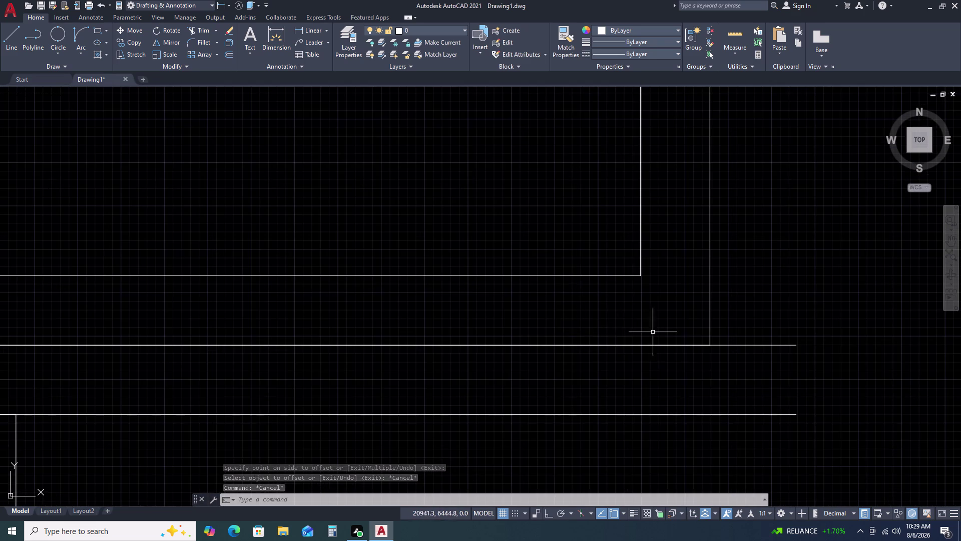
Clear the wall outline selection and cancel an unfinished line.
click(710, 336)
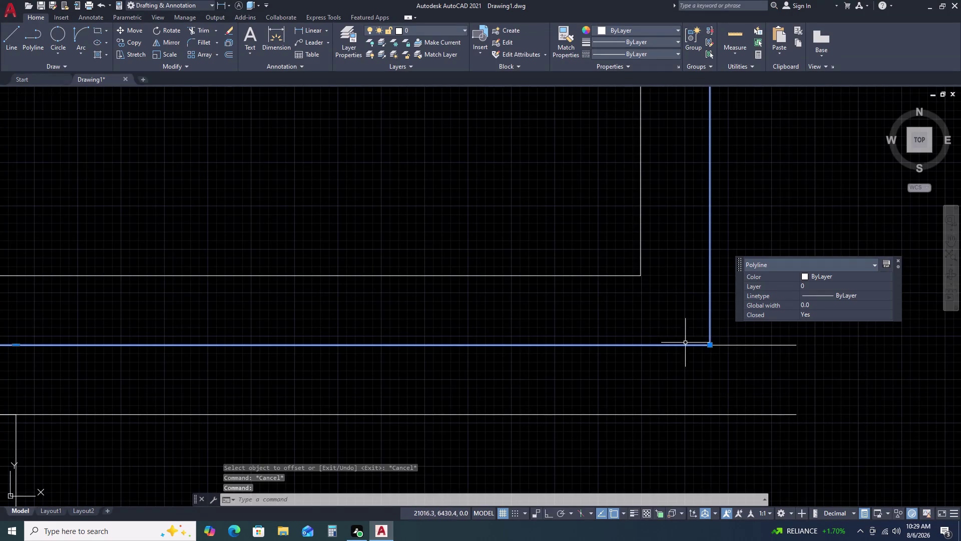
scroll(down, 3)
key(Escape)
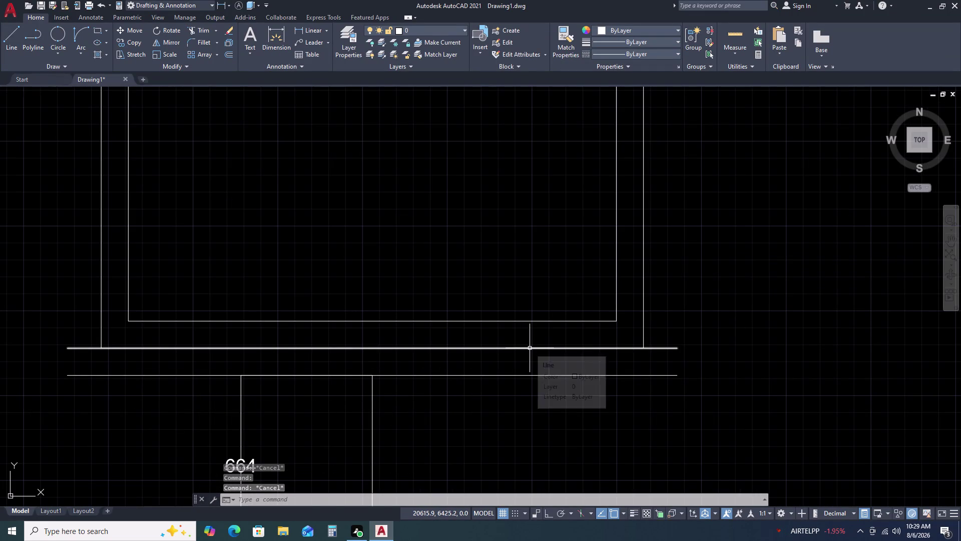
text(L)
key(space)
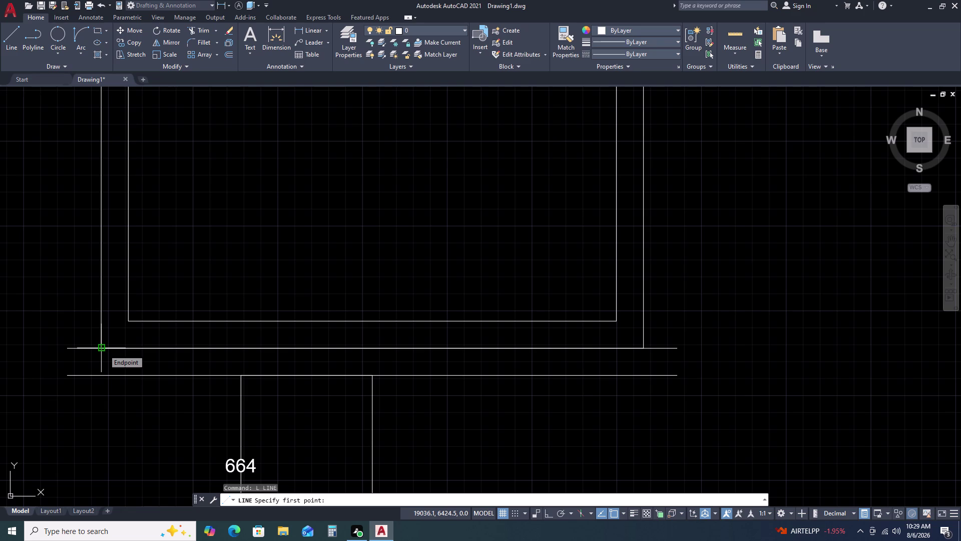
key(Escape)
Offset the upper sill line 50 downward, between the two 2249 lines.
click(676, 337)
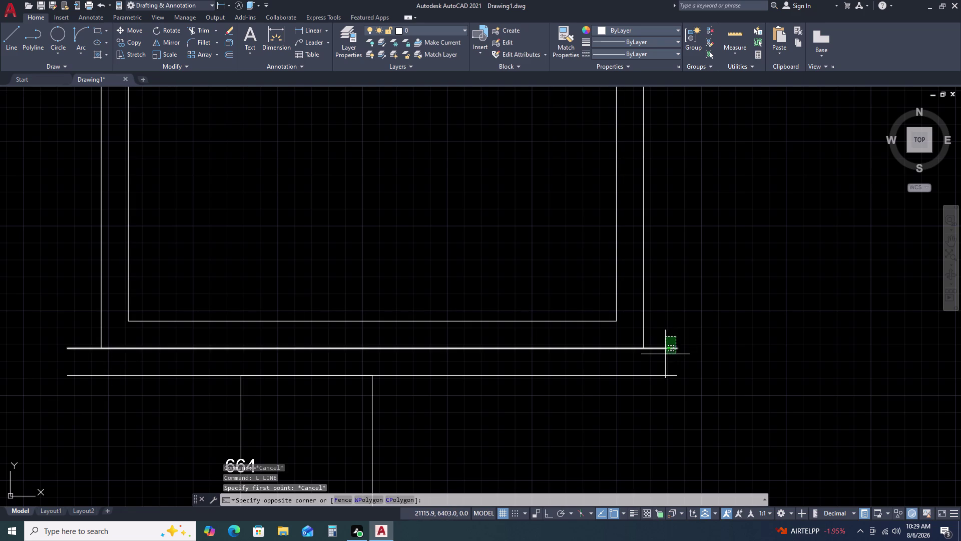
click(665, 356)
text(O)
key(space)
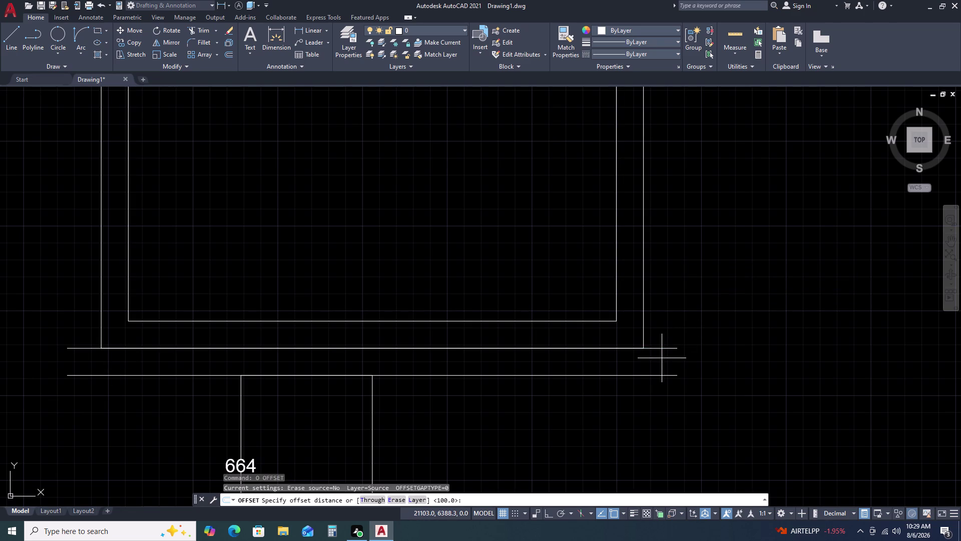
key(1)
key(0)
key(BackSpace)
key(BackSpace)
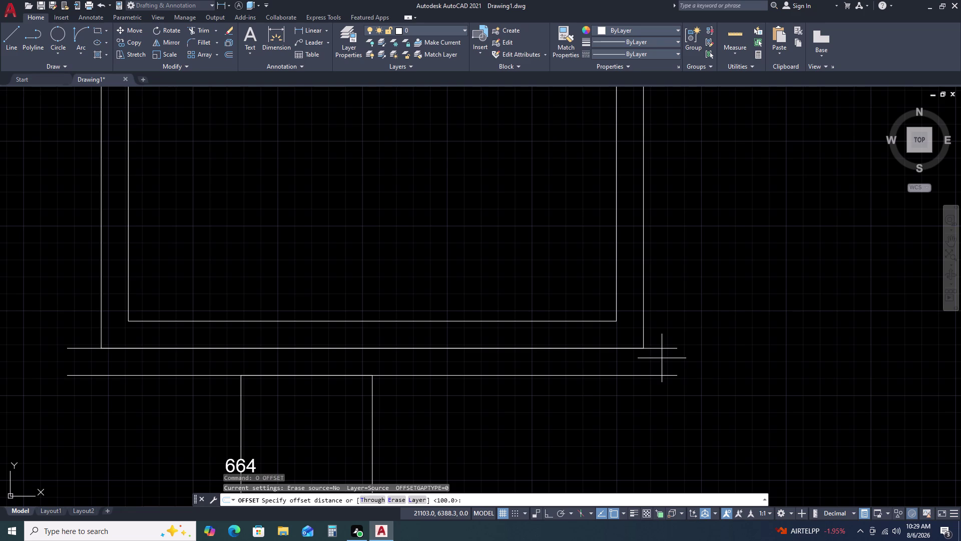
text(50)
key(space)
click(661, 358)
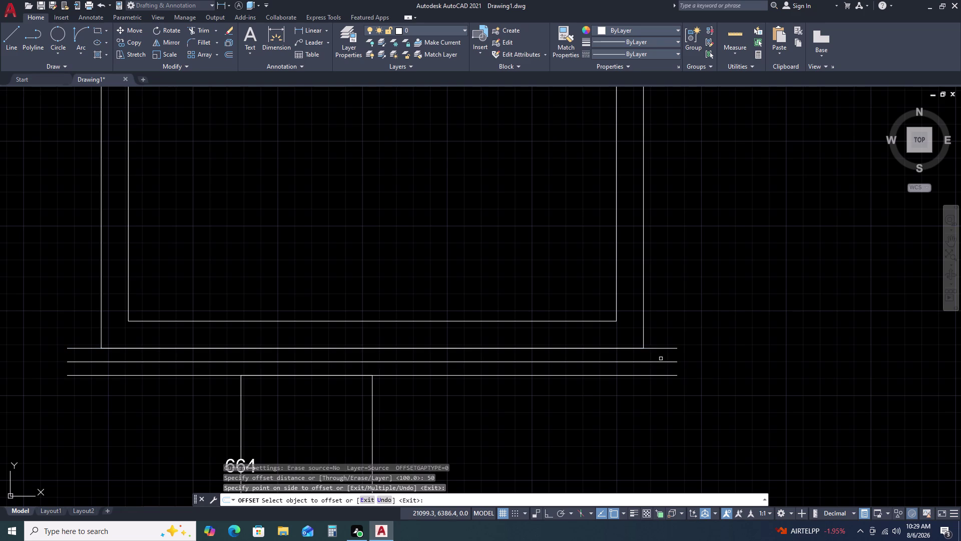
key(Escape)
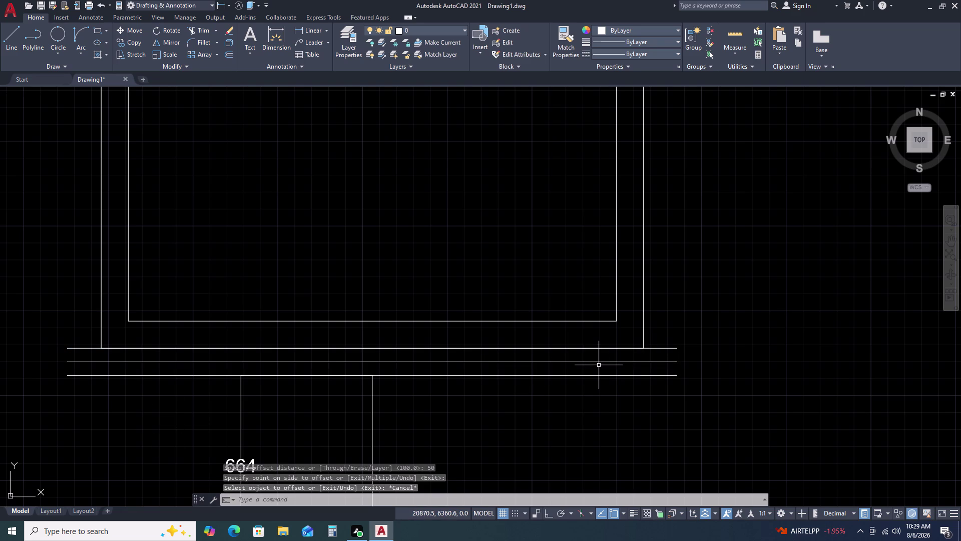
text(F)
key(space)
Fillet the right and left ends of the upper sill line into rounded caps.
click(659, 345)
click(659, 349)
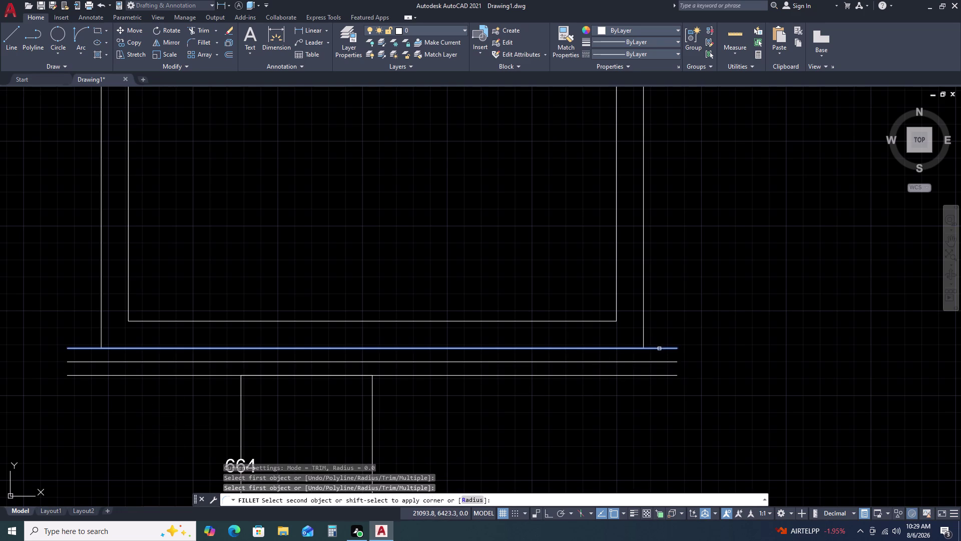
click(655, 360)
click(655, 362)
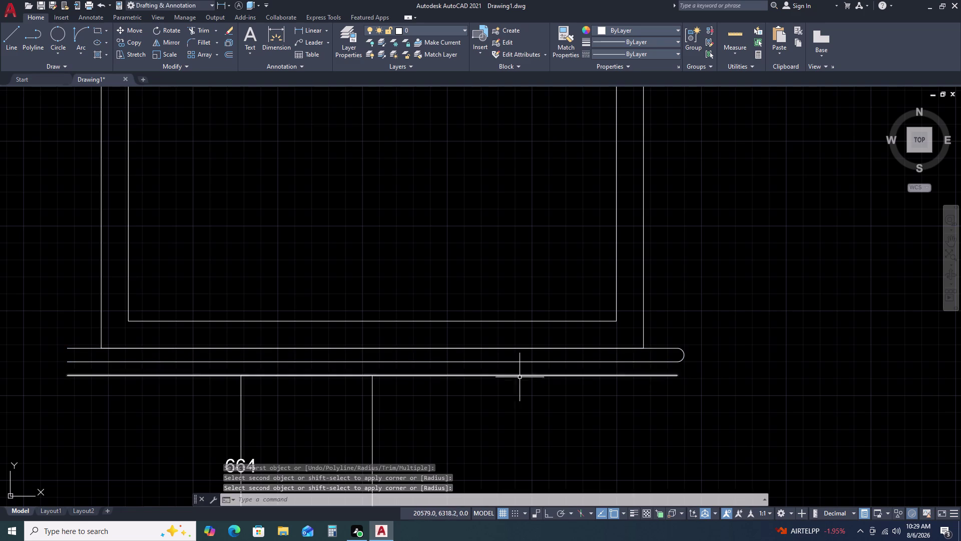
key(space)
click(78, 349)
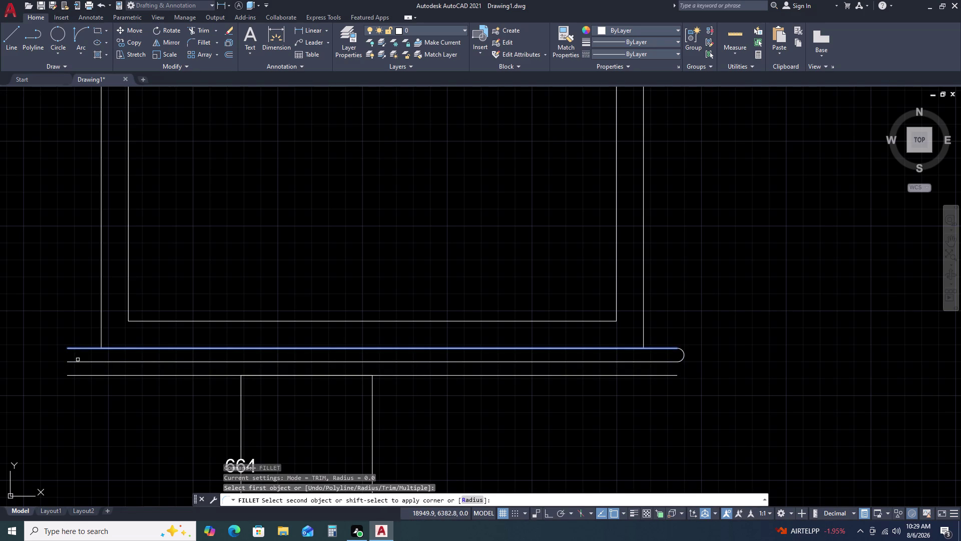
click(76, 364)
click(77, 363)
key(Escape)
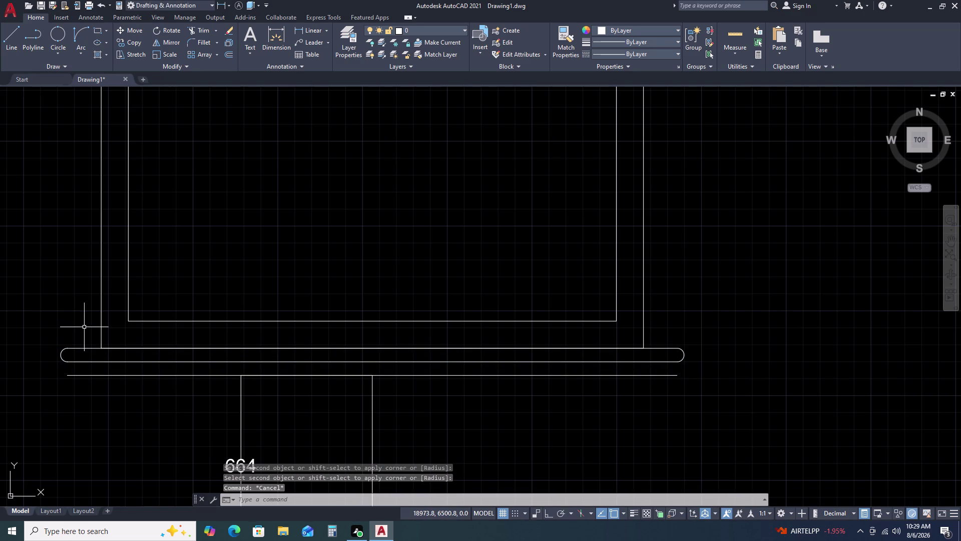
Inspect the upper sill line's length and the window outline's properties.
click(84, 327)
click(658, 354)
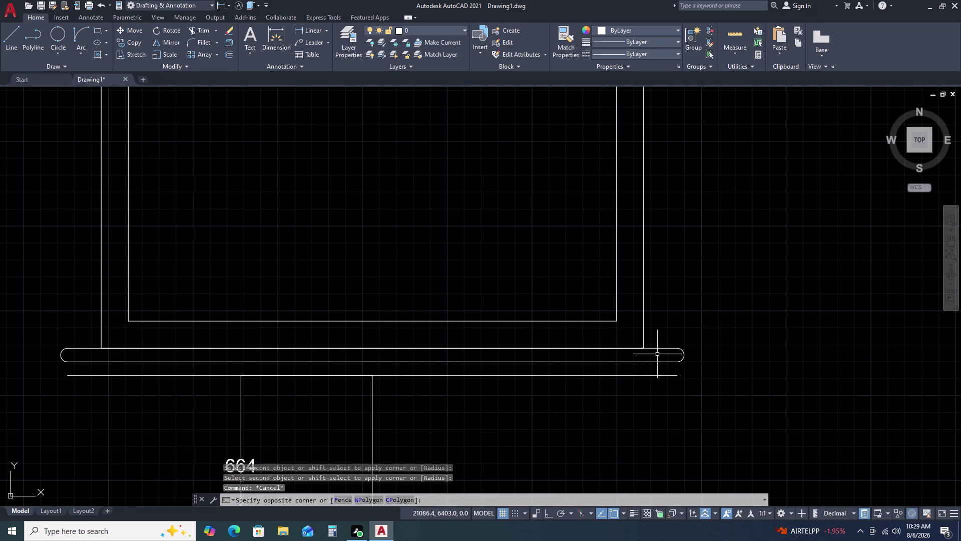
click(633, 348)
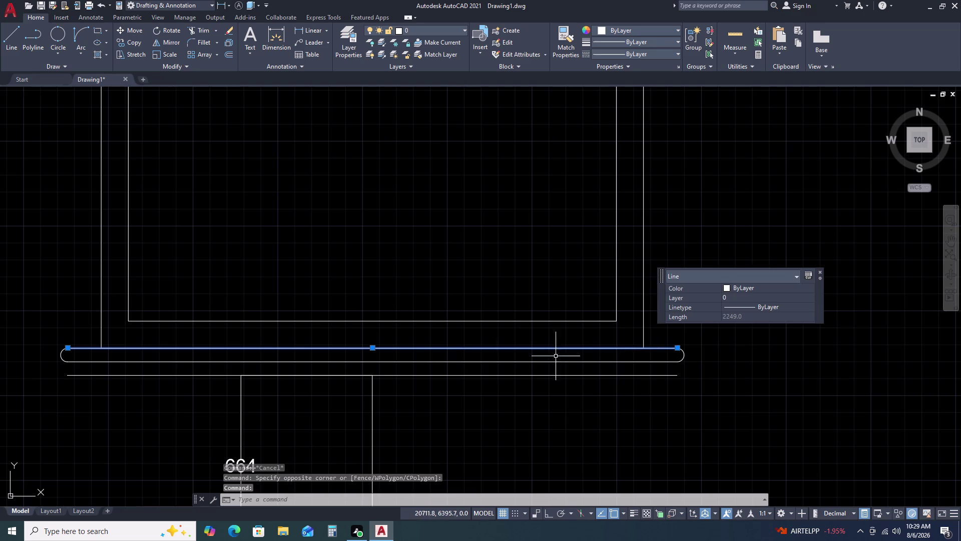
key(Escape)
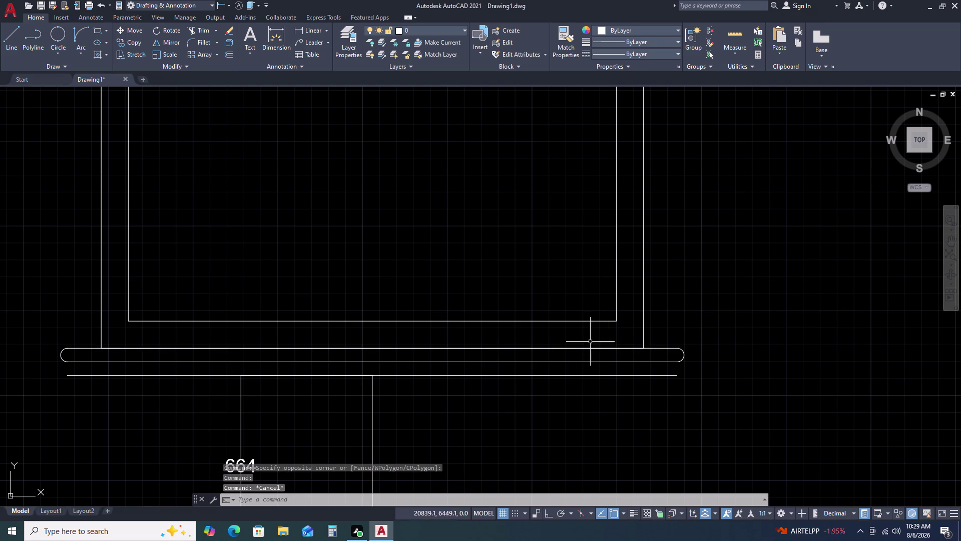
click(643, 320)
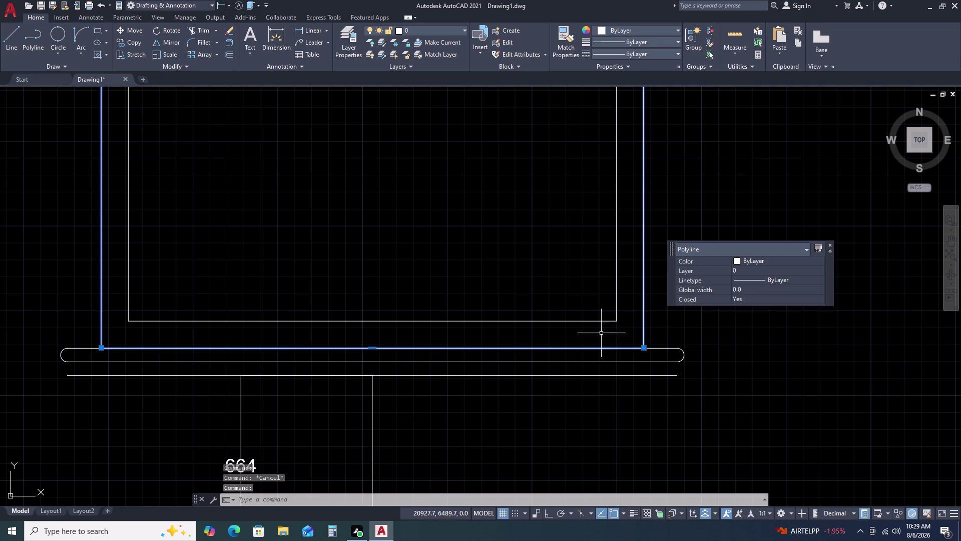
scroll(down, 3)
key(Escape)
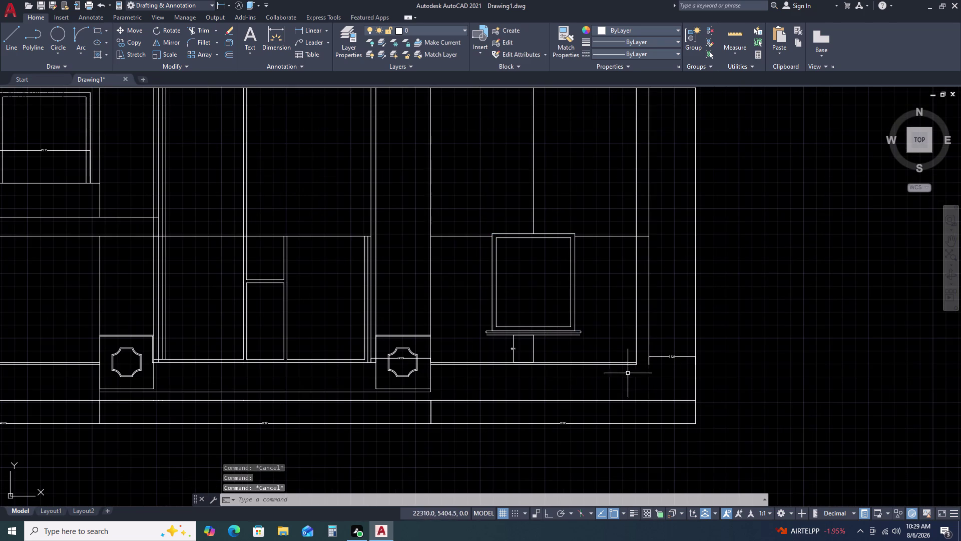
scroll(up, 3)
scroll(up, 3)
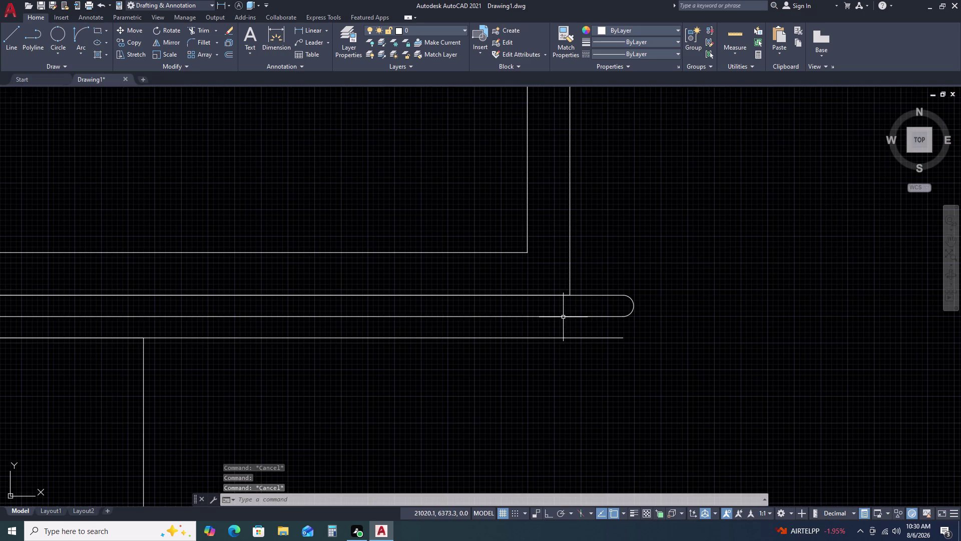
Draw lines extending the right and left window sides down to the lower line.
key(l)
key(space)
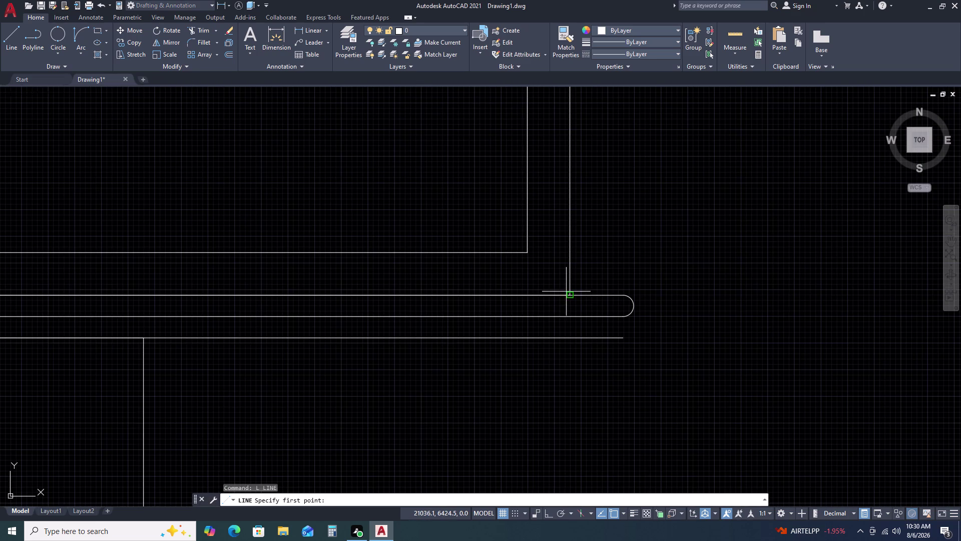
click(570, 294)
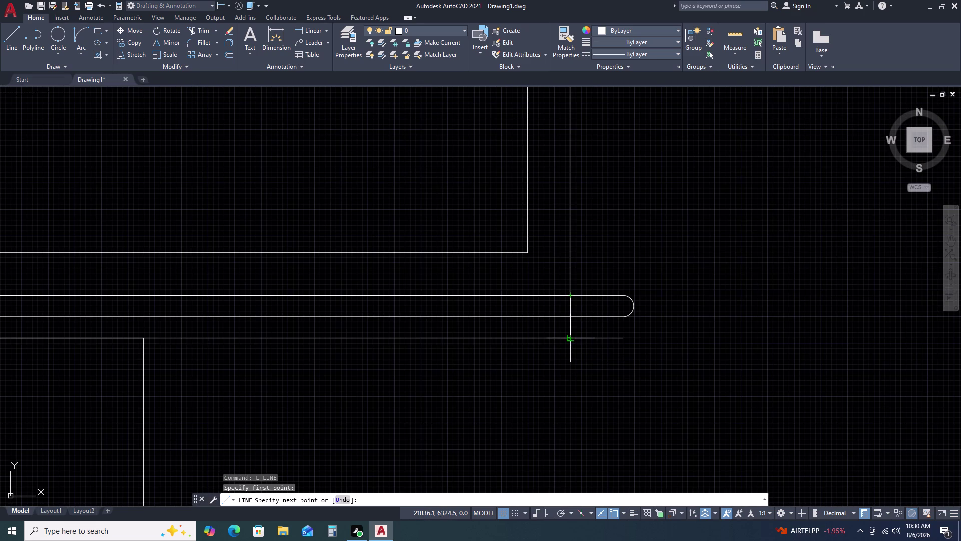
click(573, 341)
key(Escape)
scroll(down, 3)
middle_drag(493, 318, 546, 300)
middle_drag(585, 290, 593, 290)
key(space)
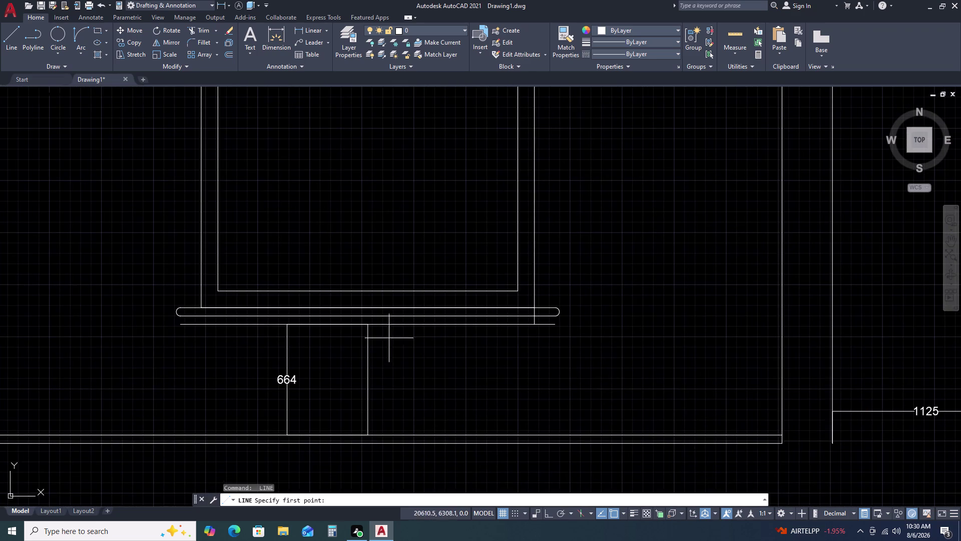
scroll(up, 3)
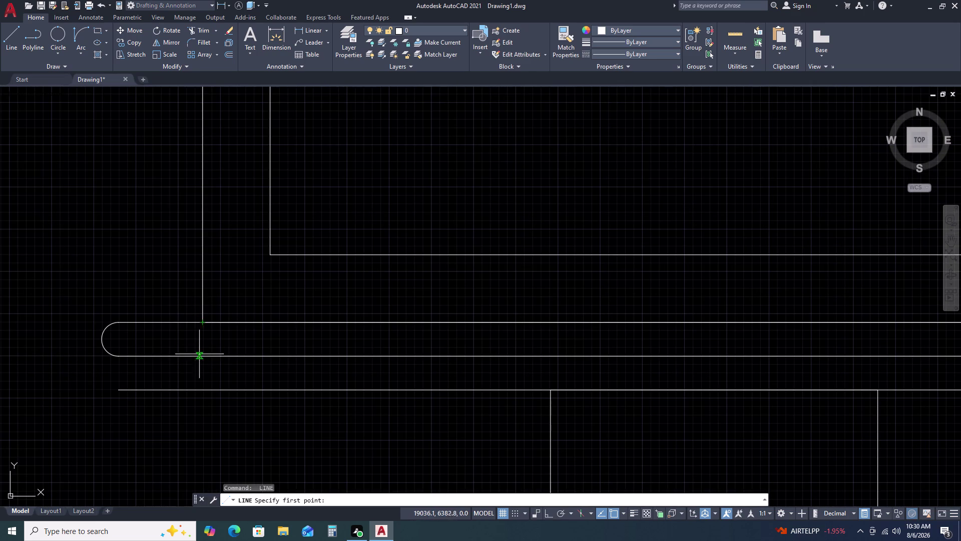
drag(201, 391, 201, 385)
click(198, 354)
key(Escape)
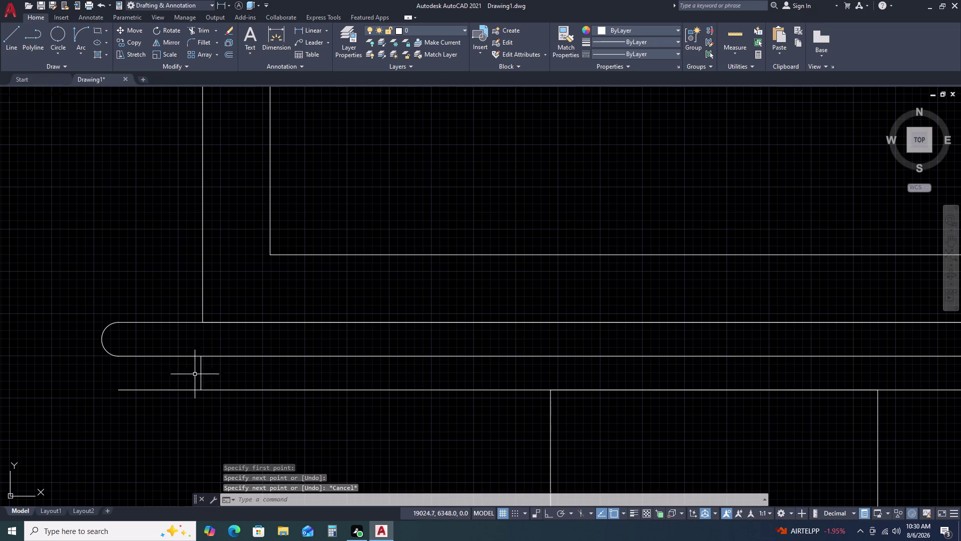
Try filleting the sill outline, then cancel.
key(f)
key(space)
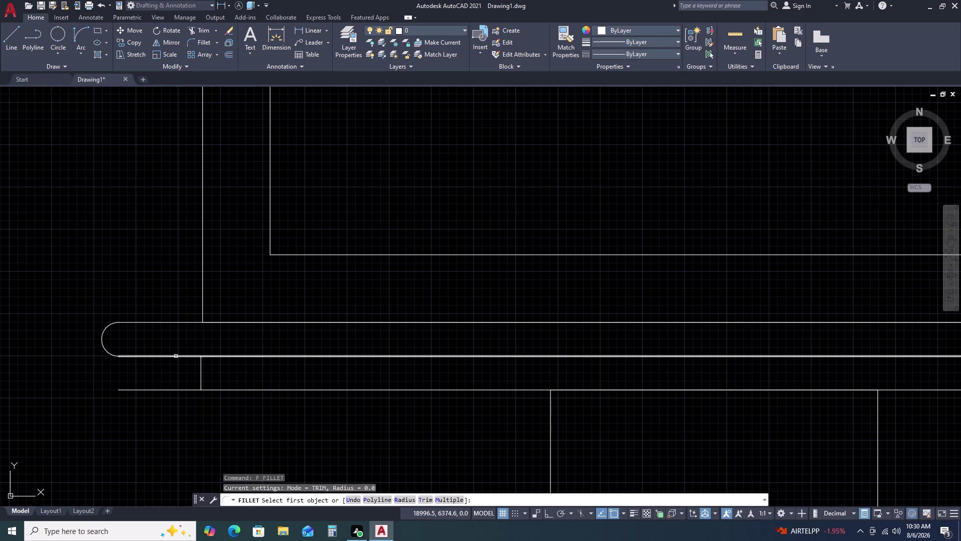
click(176, 356)
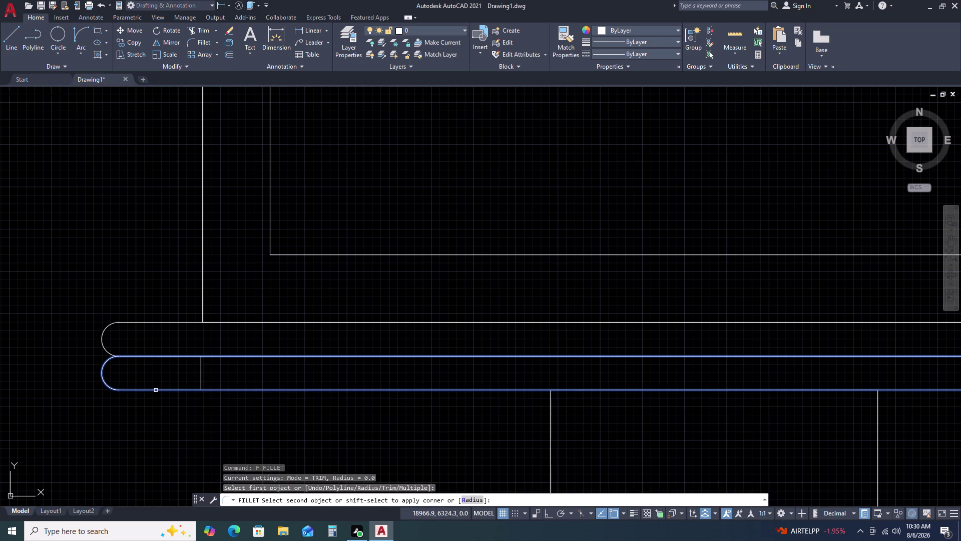
key(Escape)
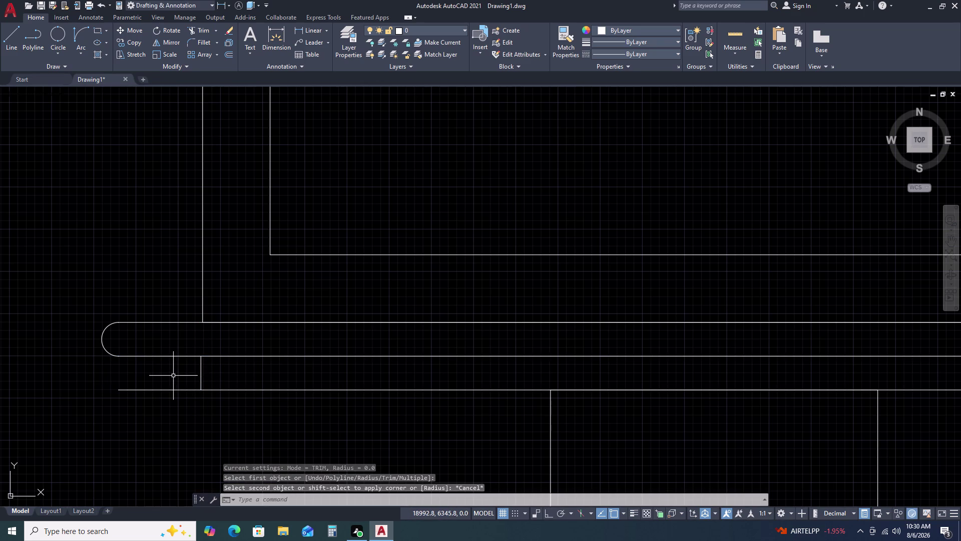
Trim the lower line outside the window on both the left and right sides.
text(TR)
key(space)
click(168, 379)
click(161, 418)
scroll(down, 3)
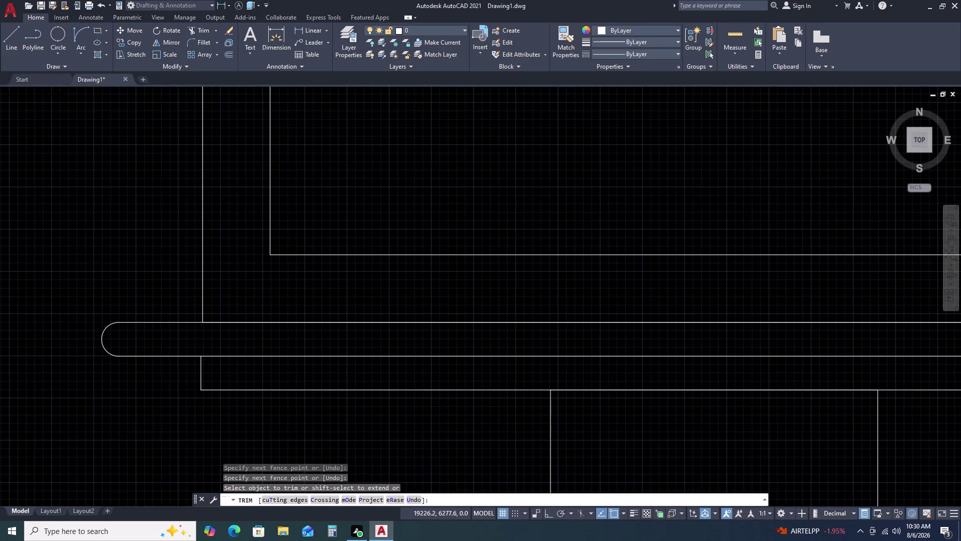
scroll(down, 3)
scroll(up, 3)
click(534, 418)
click(524, 463)
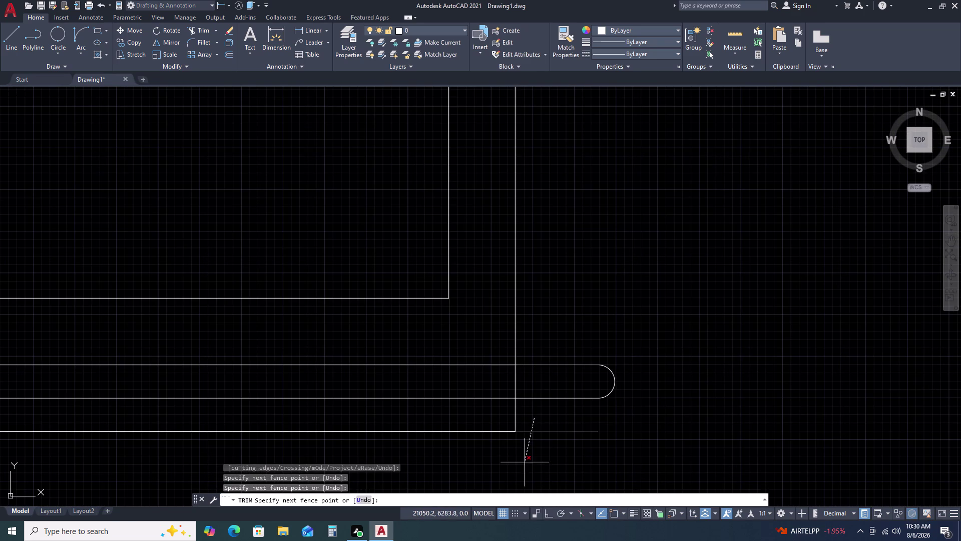
key(Escape)
Try filleting the lower sill line, cancel, and pan to show the whole sill.
key(f)
key(space)
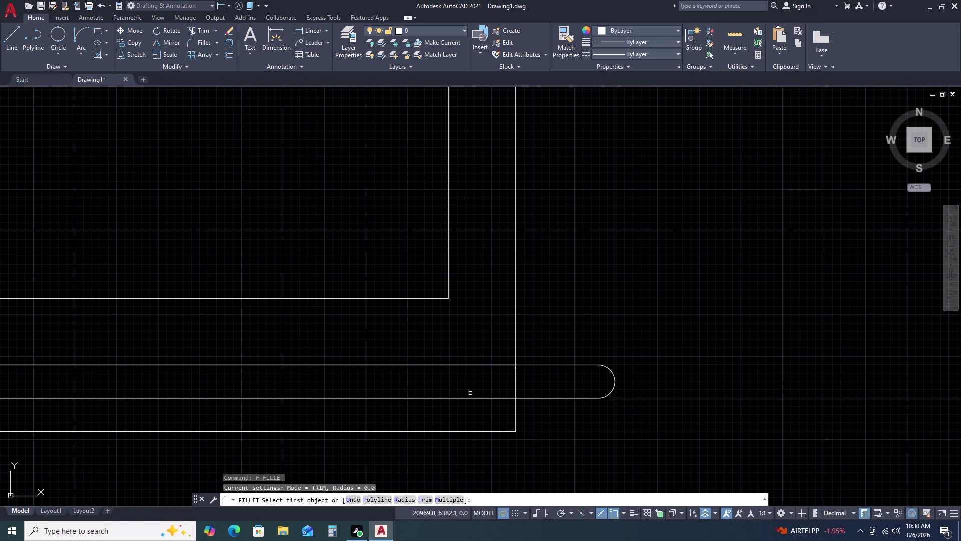
click(471, 393)
click(470, 398)
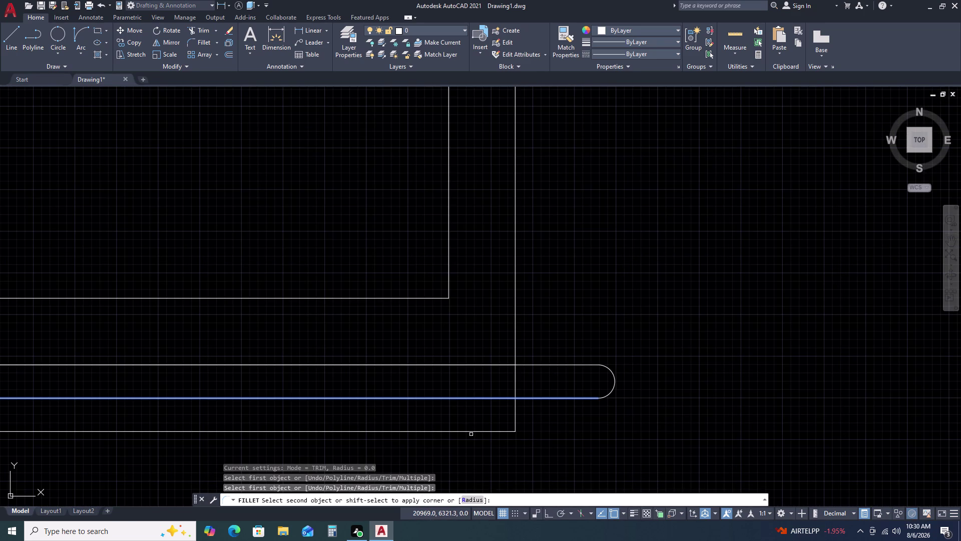
key(Escape)
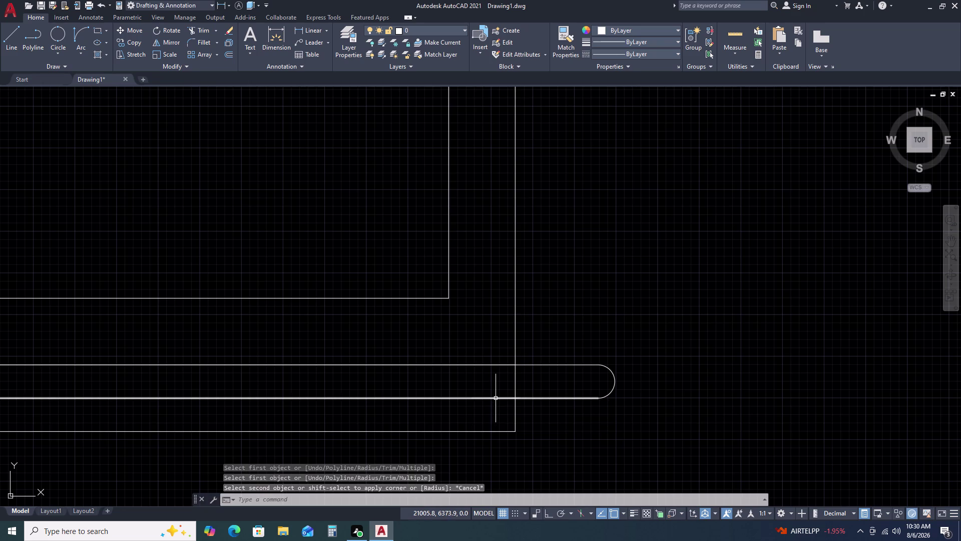
click(496, 398)
key(Escape)
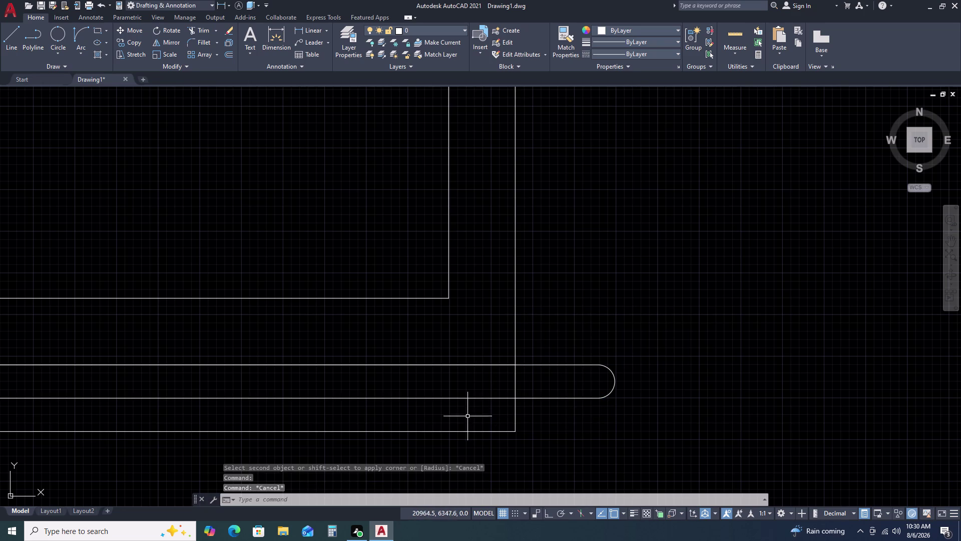
scroll(down, 3)
middle_drag(466, 410, 587, 350)
Start a line at the sill with Ortho toggled, then cancel it.
text(L)
key(space)
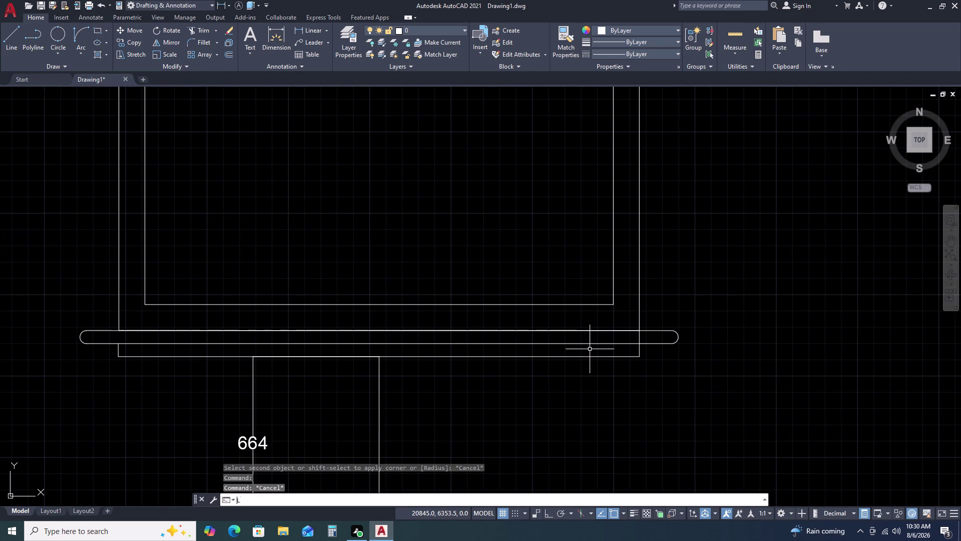
click(119, 344)
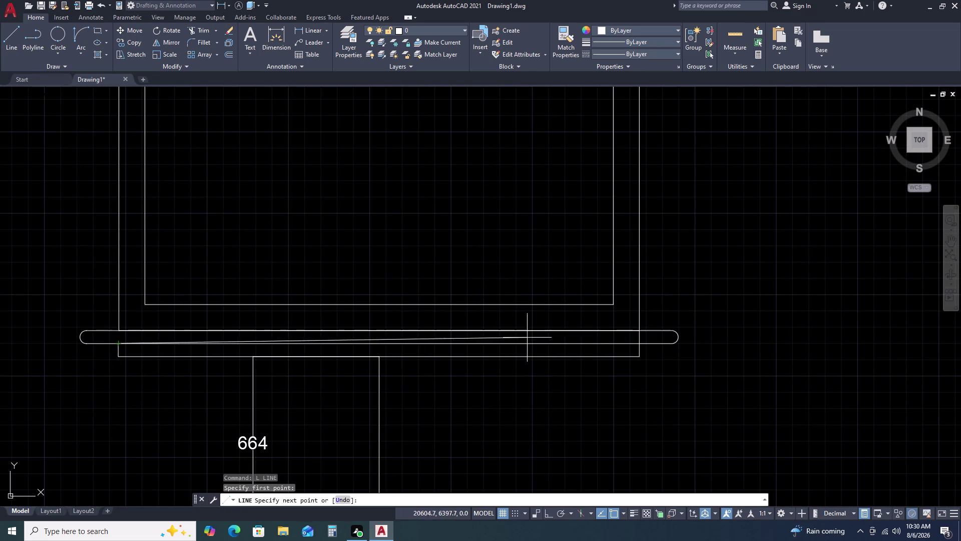
key(F8)
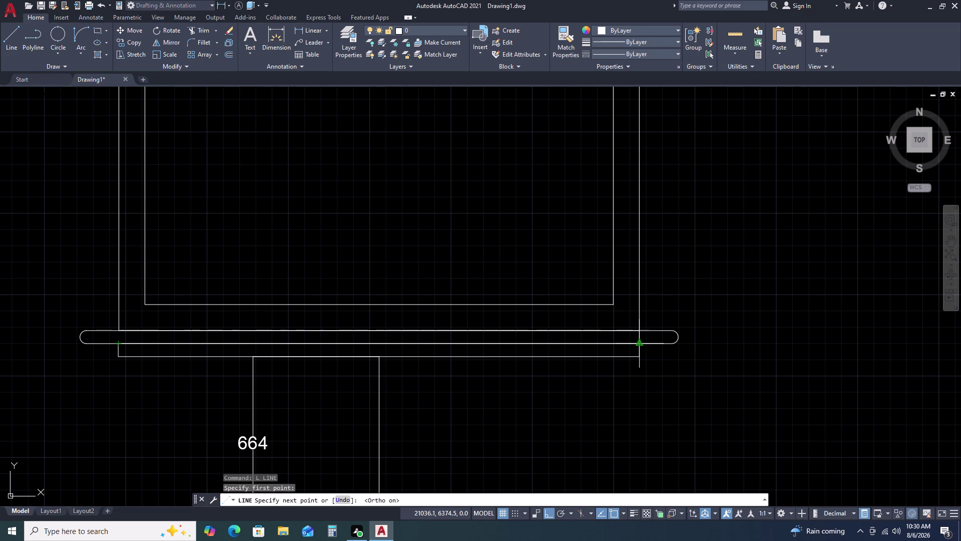
click(640, 343)
key(Escape)
Fillet the lower sill's right and left ends into rounded caps.
text(F)
key(space)
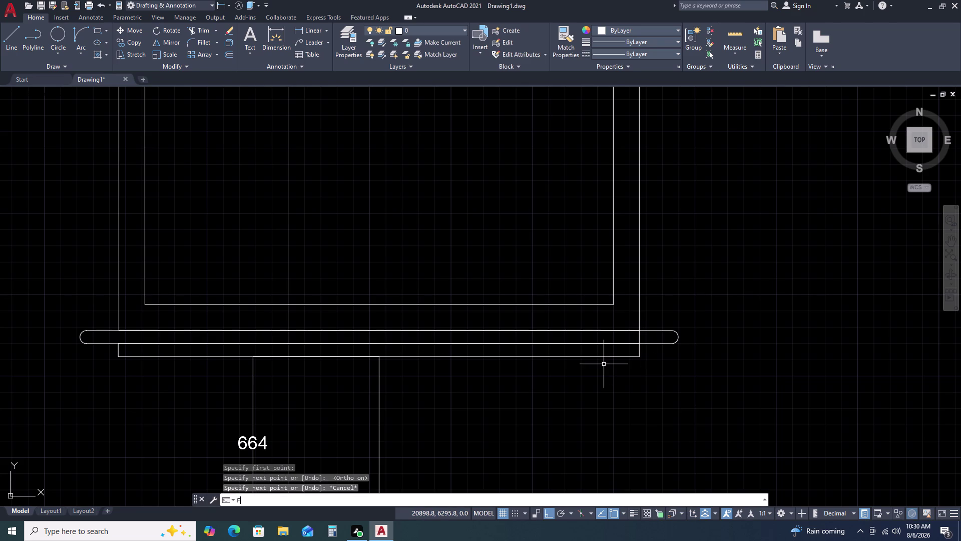
click(622, 344)
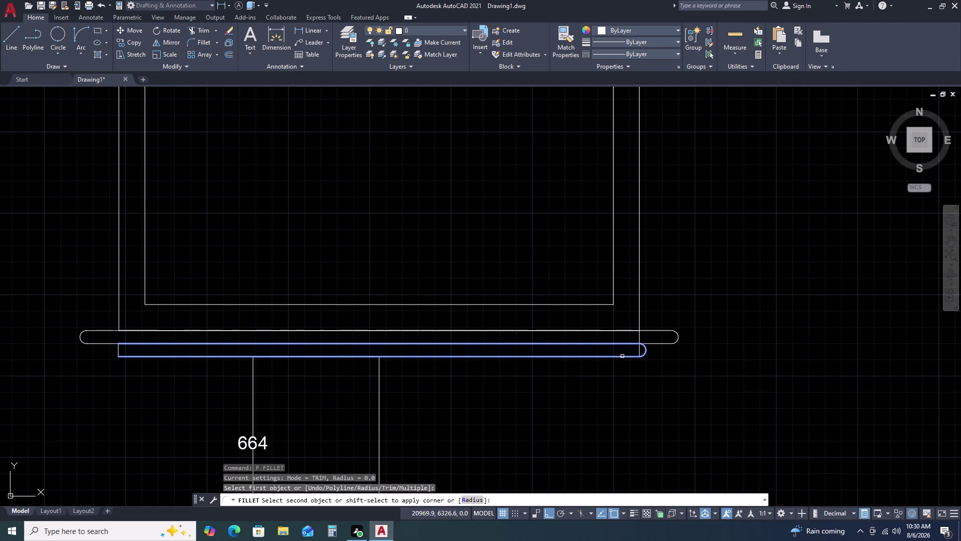
double_click(623, 356)
key(space)
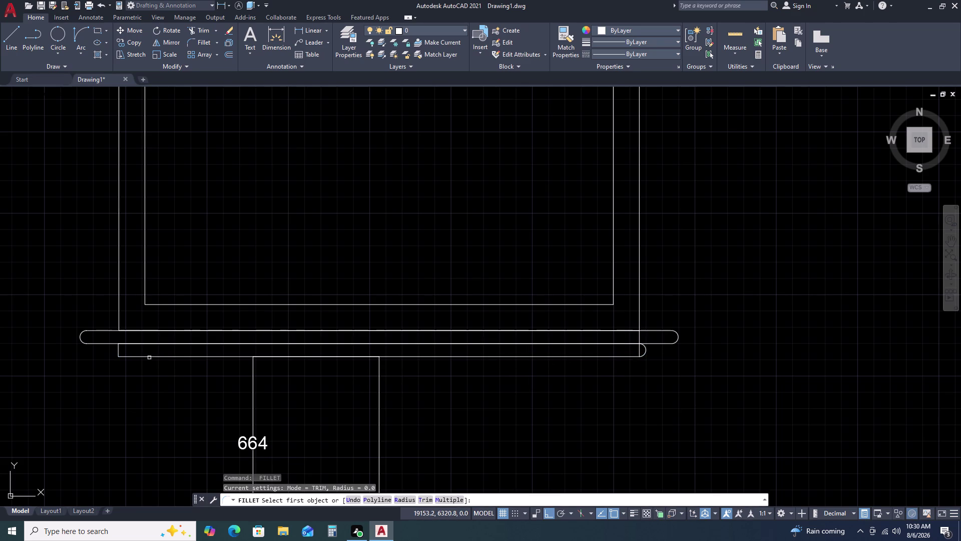
click(150, 357)
click(147, 343)
key(Escape)
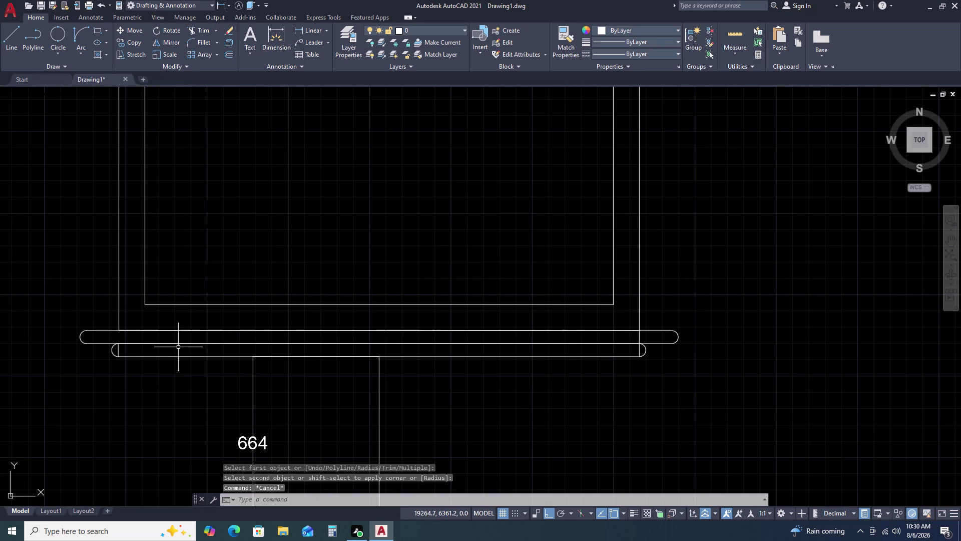
Delete the stray lines running along the sill.
double_click(182, 341)
key(Escape)
click(181, 344)
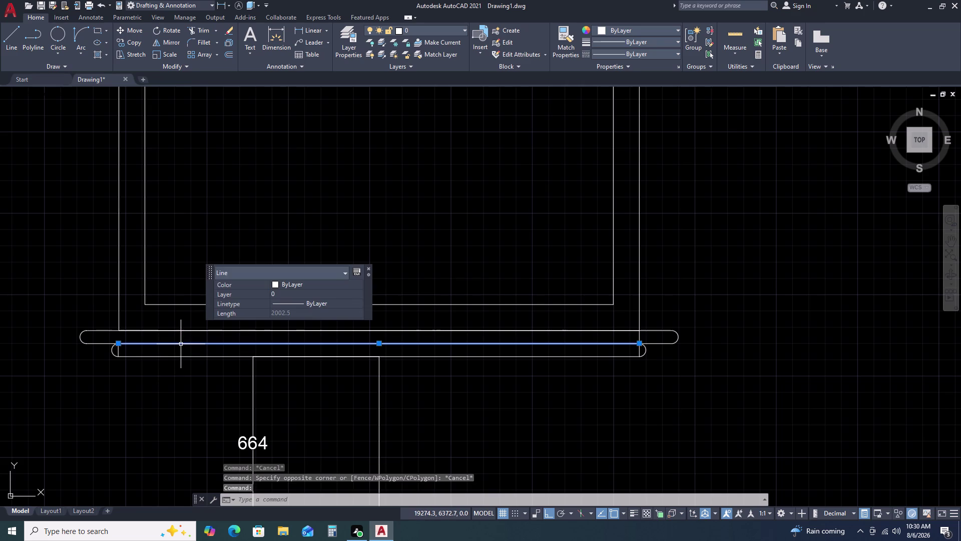
key(Delete)
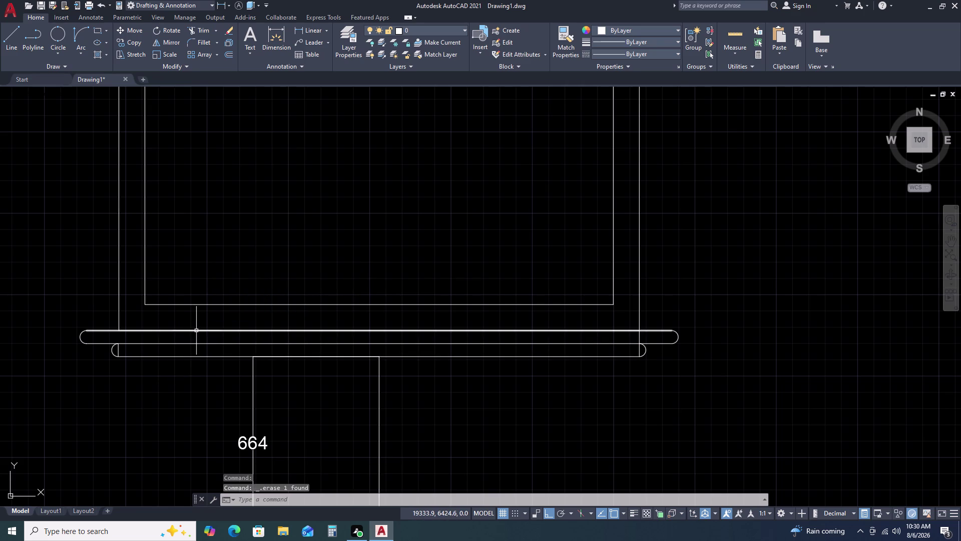
click(196, 330)
key(Delete)
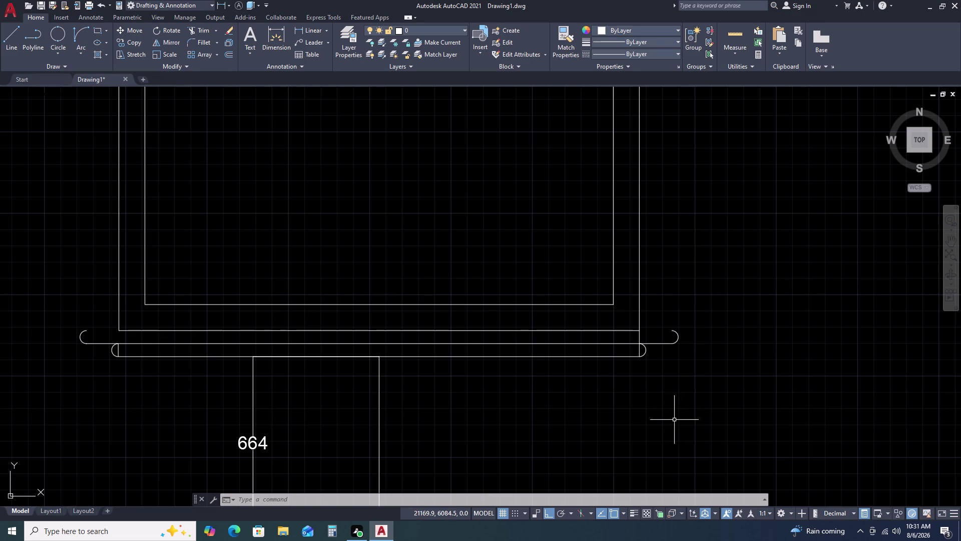
Try extending the frame edge to the sill with EXTEND, then cancel.
text(EX)
key(space)
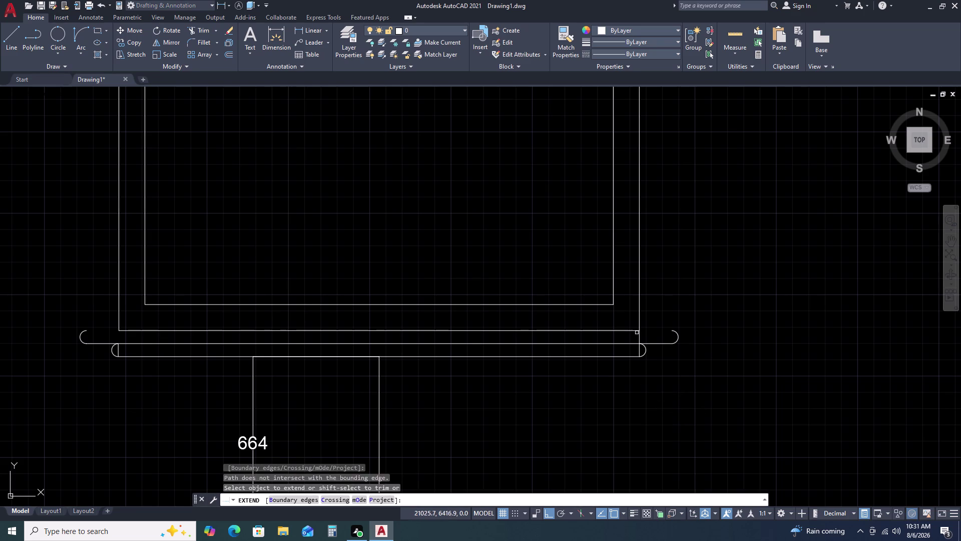
click(631, 331)
key(Escape)
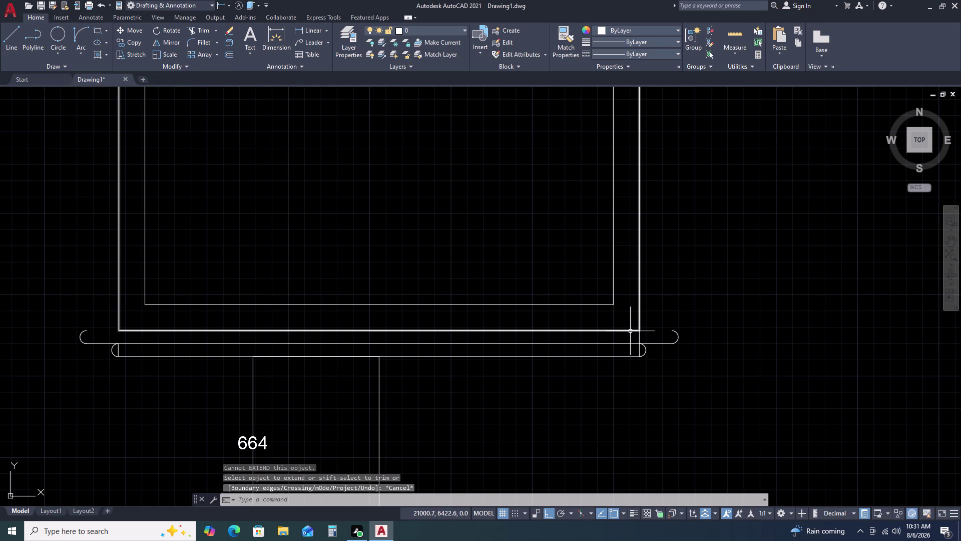
click(630, 331)
key(Escape)
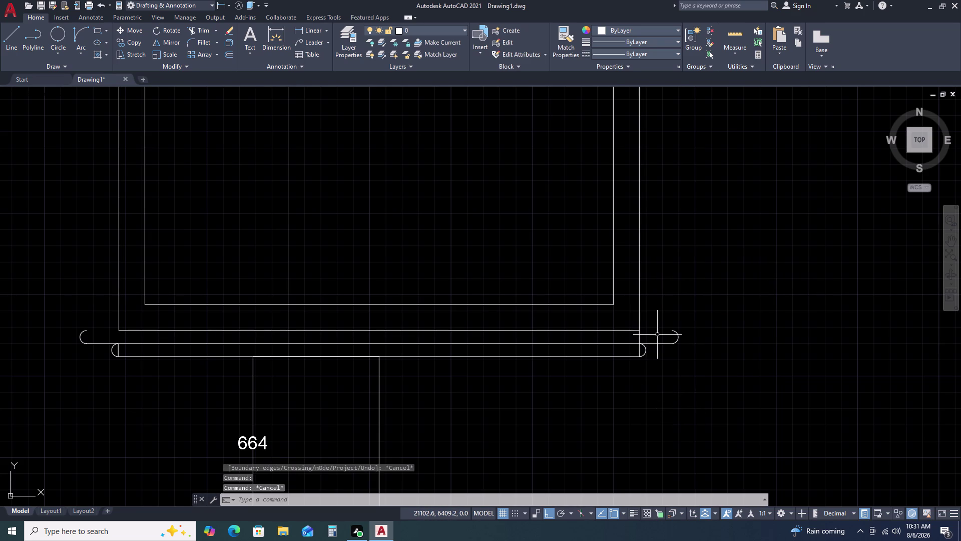
Draw lines along the upper sill's top edge at its right and left ends.
key(l)
key(space)
click(670, 328)
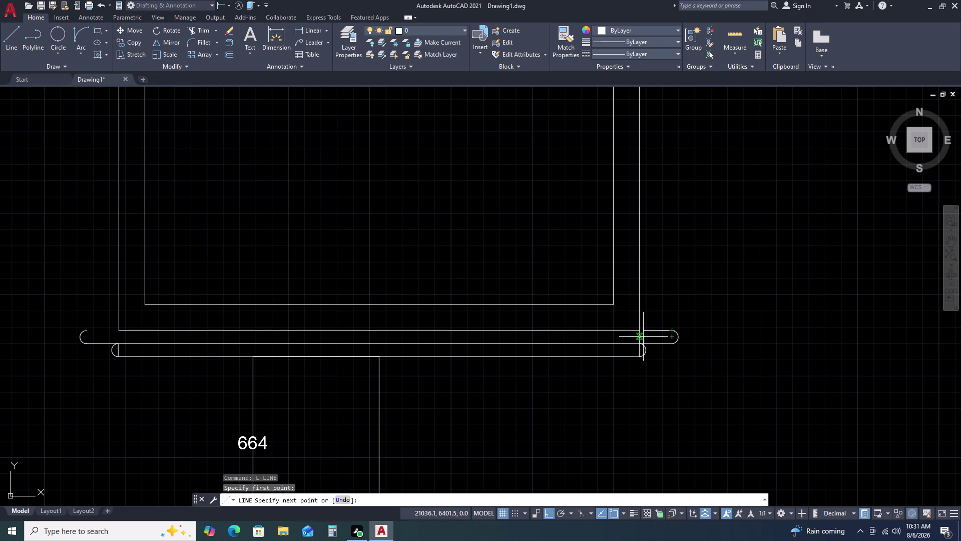
click(638, 331)
key(Escape)
key(space)
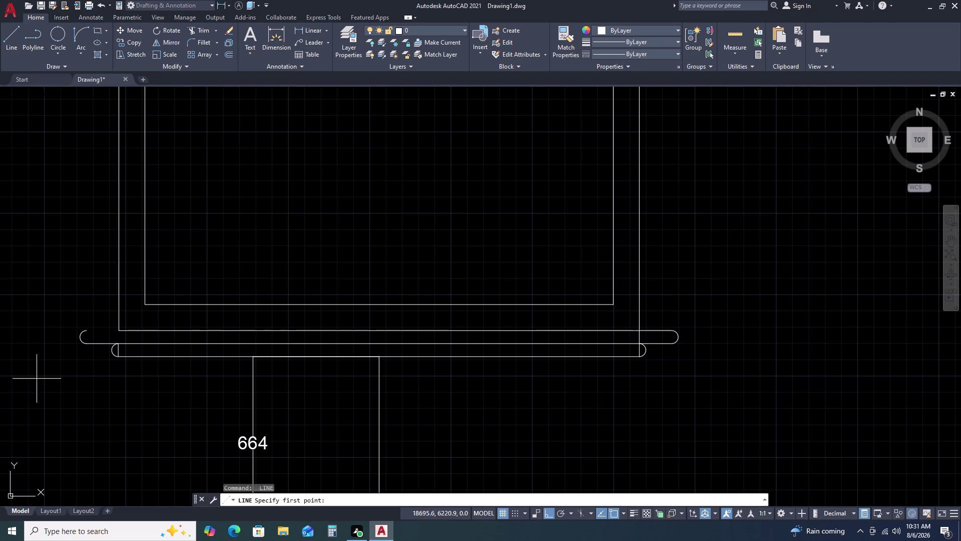
click(84, 330)
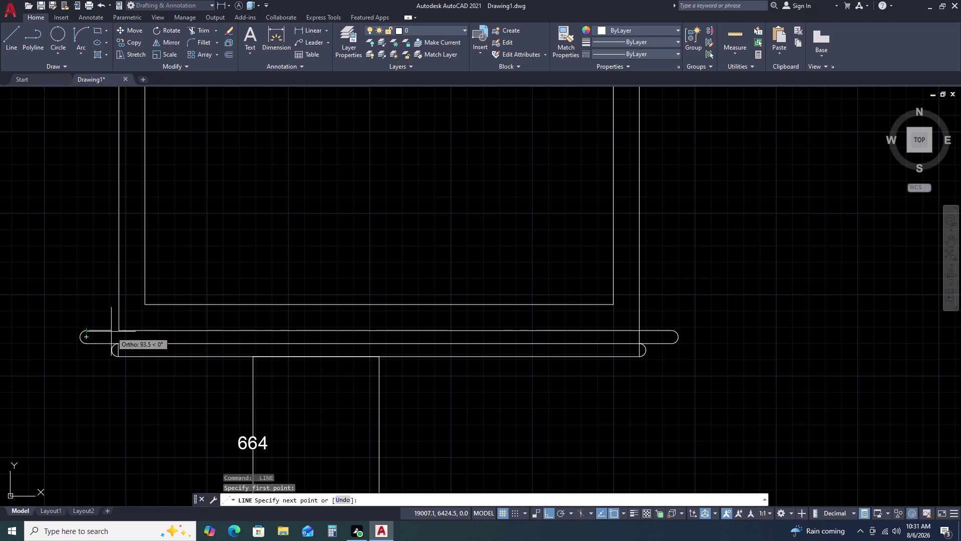
click(118, 330)
key(Escape)
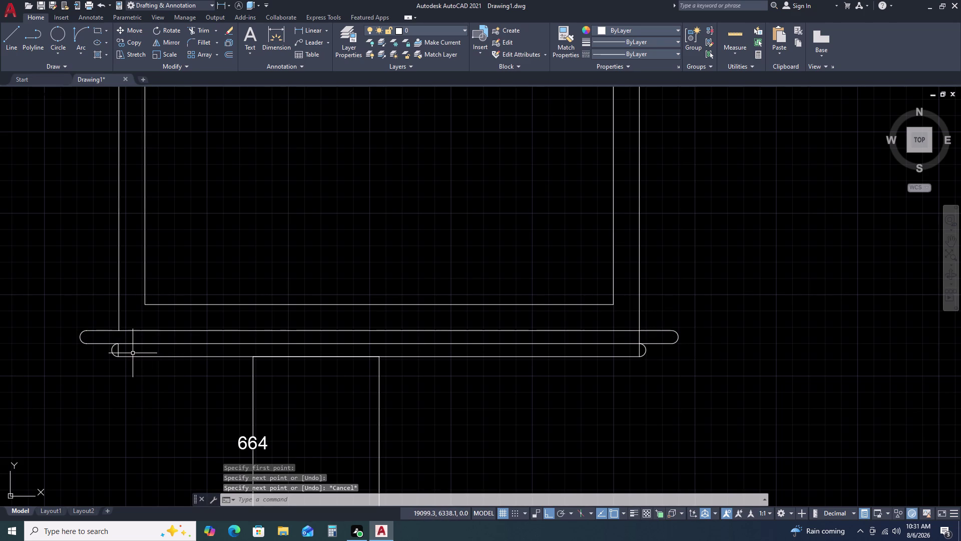
Trim the overlapping segments at the sill's left and right ends.
text(TR)
key(space)
scroll(up, 3)
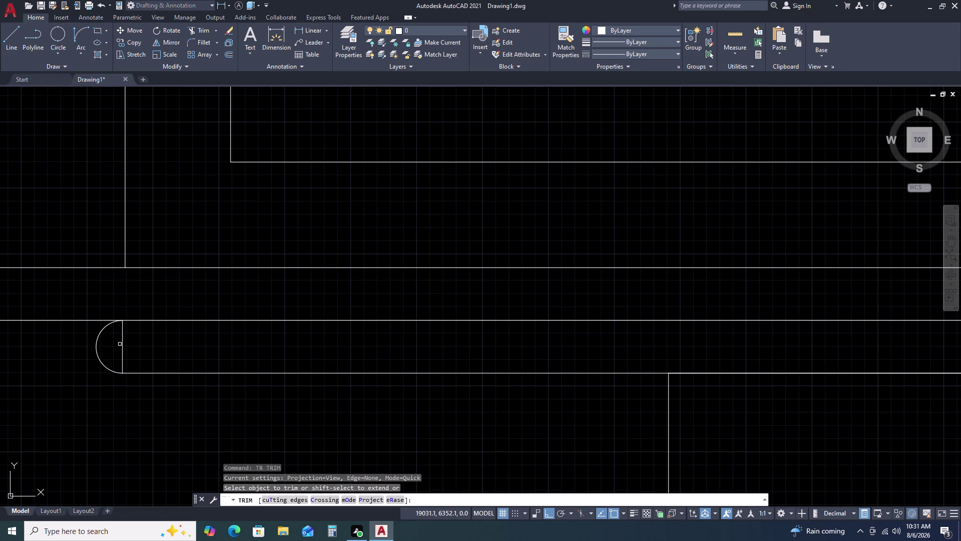
click(124, 339)
scroll(down, 3)
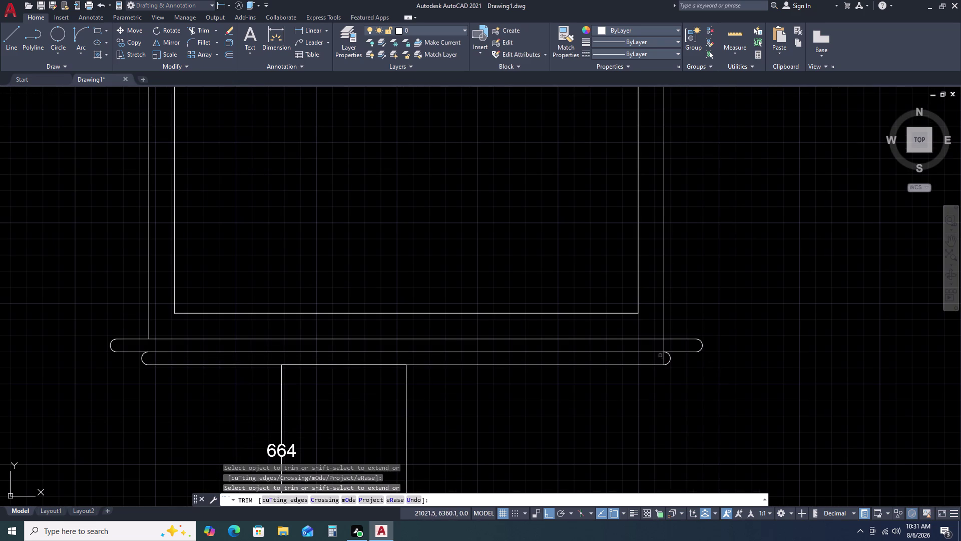
scroll(up, 3)
click(682, 365)
double_click(642, 373)
key(Escape)
scroll(down, 3)
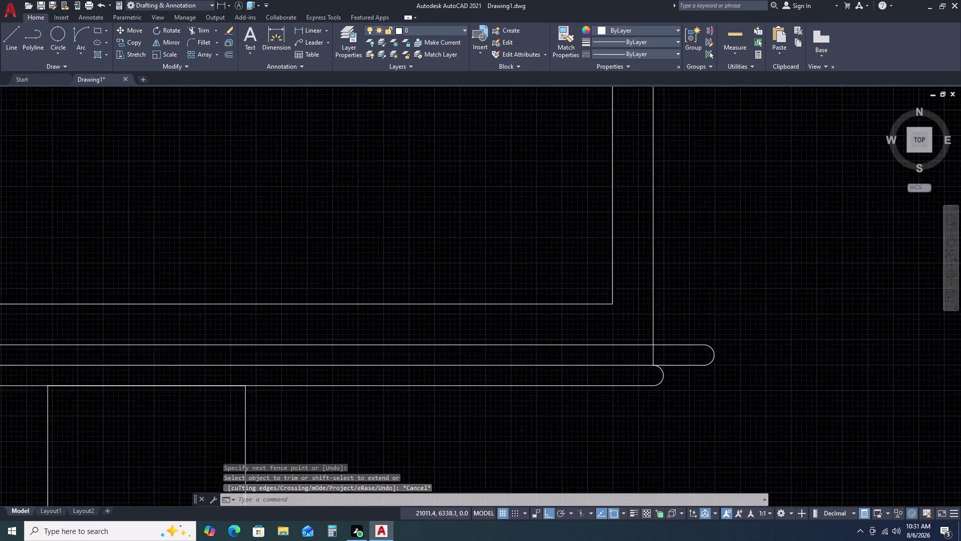
scroll(down, 3)
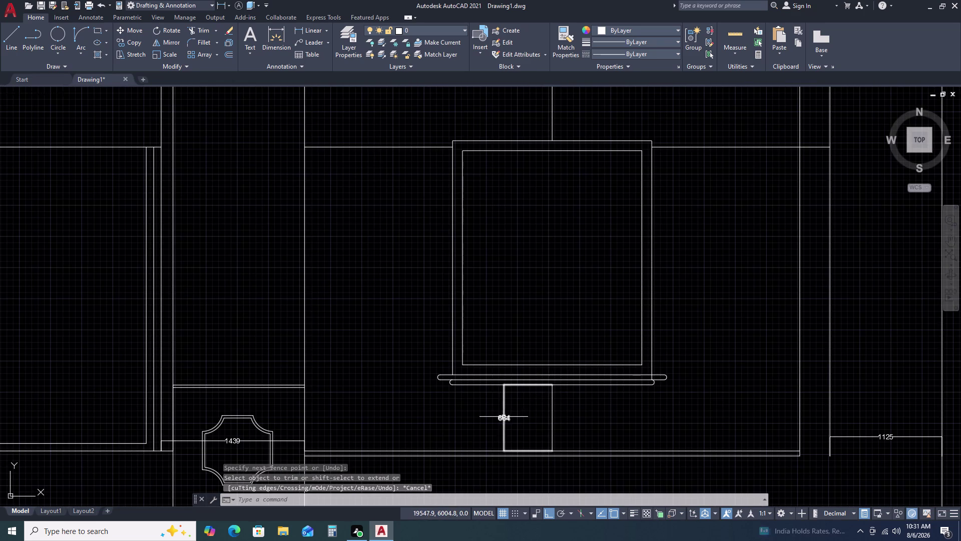
Grab a grip on the 664 dimension, cancel the stretch, and pan across the elevation.
scroll(up, 3)
click(519, 406)
click(488, 428)
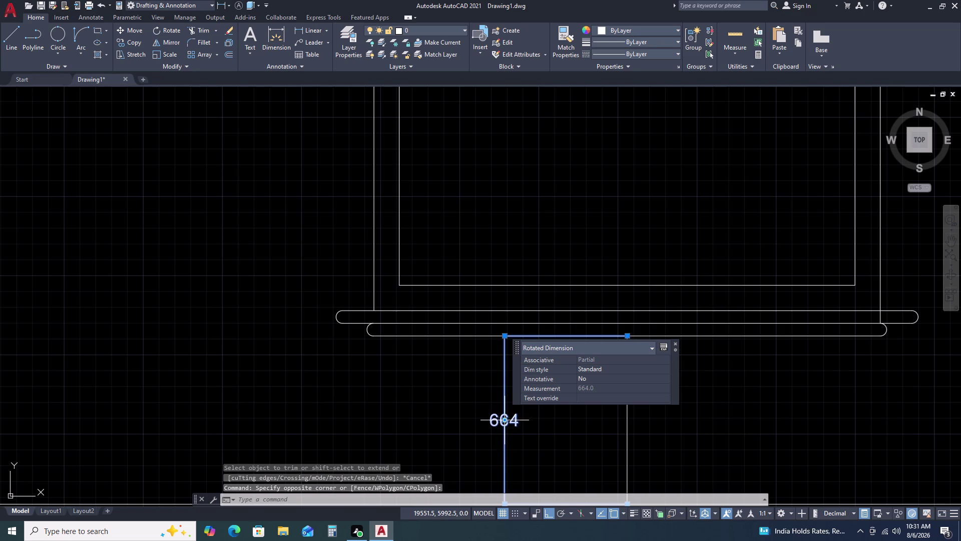
click(504, 420)
click(580, 413)
key(Escape)
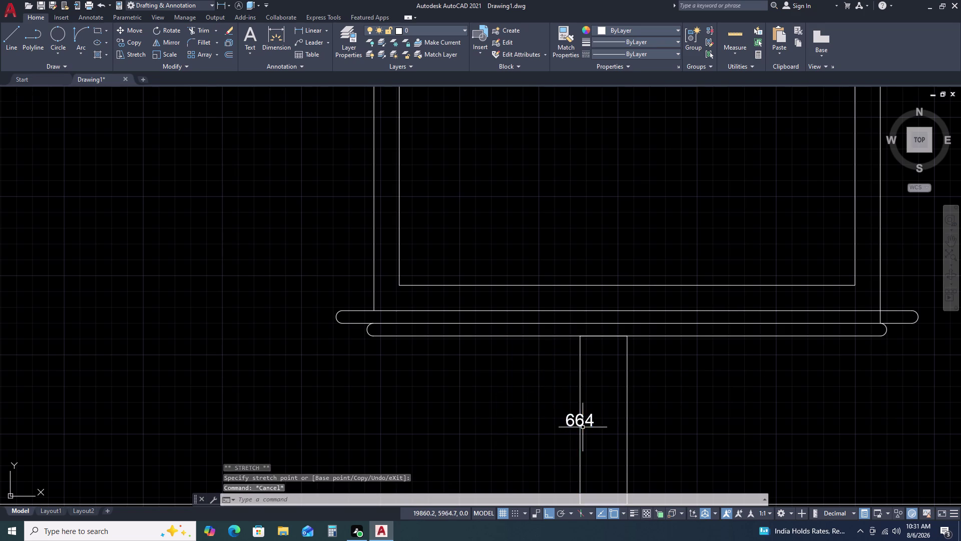
scroll(down, 3)
scroll(up, 3)
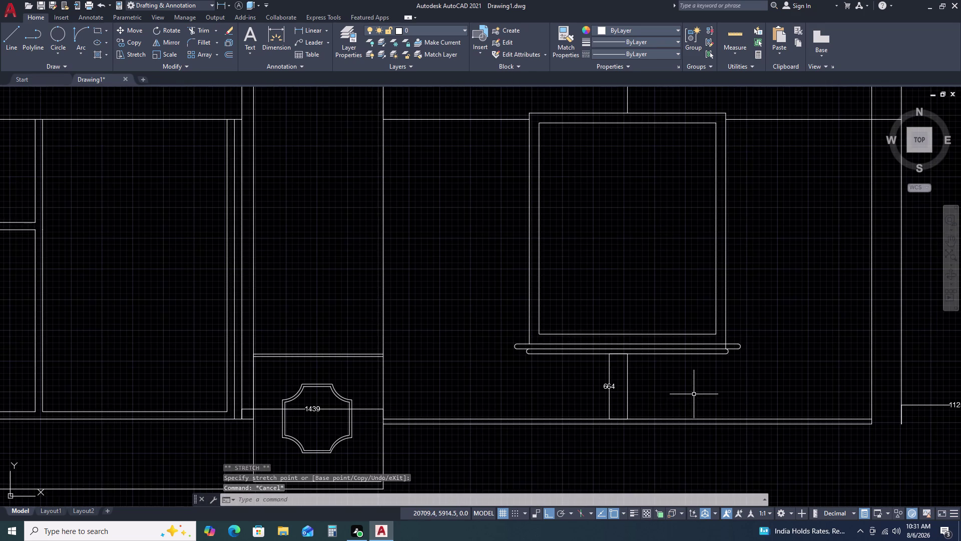
middle_click(694, 394)
middle_drag(695, 394, 630, 405)
Trim the frame line inside the upper sill's right end with a fence.
scroll(up, 3)
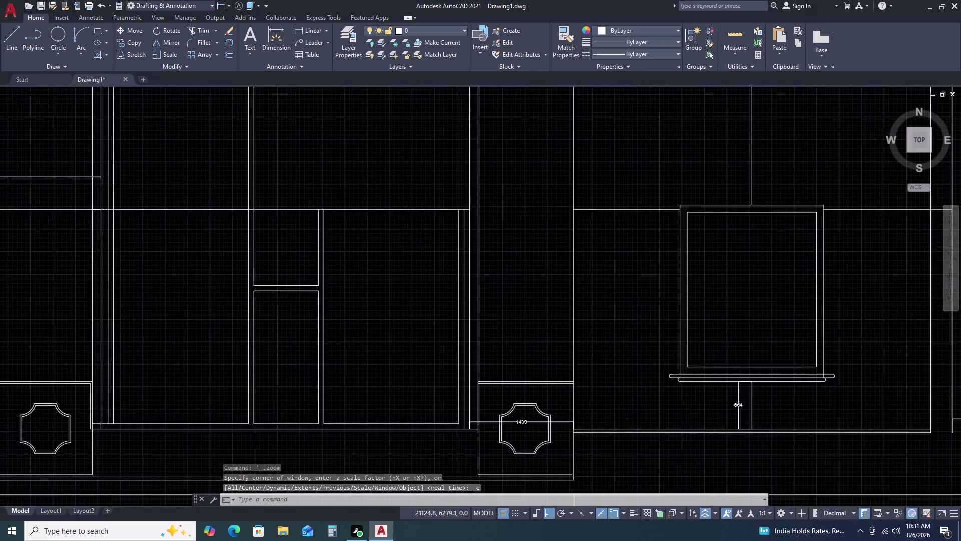
scroll(up, 3)
scroll(up, 3)
key(t)
text(R)
key(space)
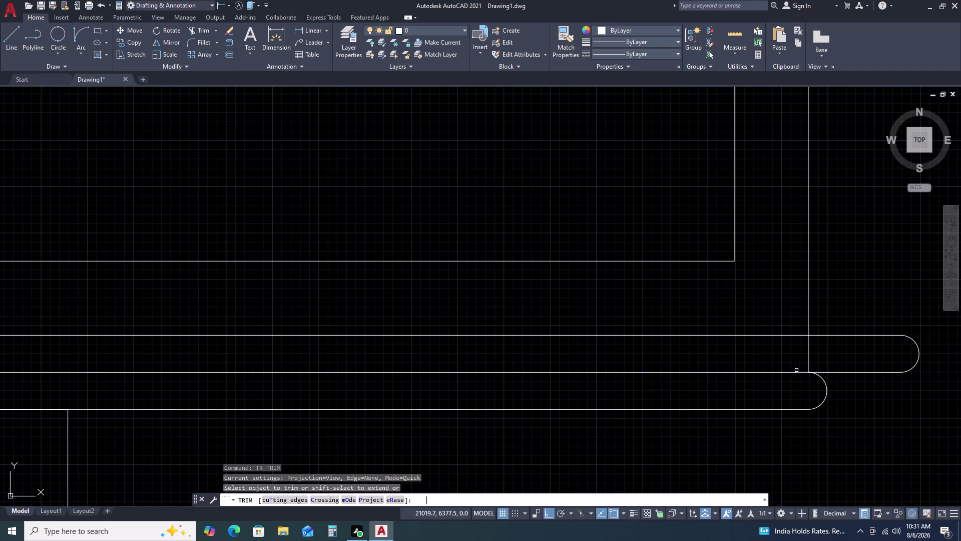
click(815, 348)
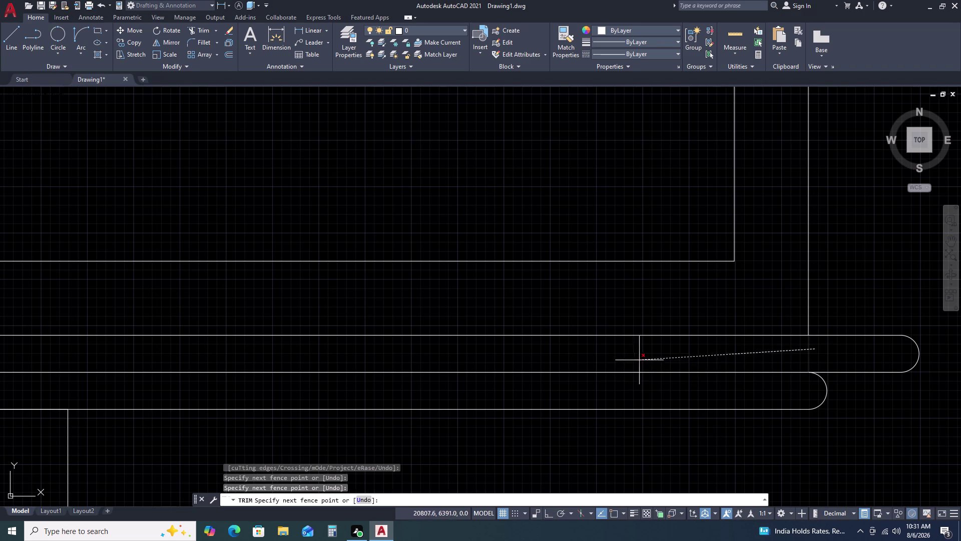
click(642, 354)
key(Escape)
scroll(down, 3)
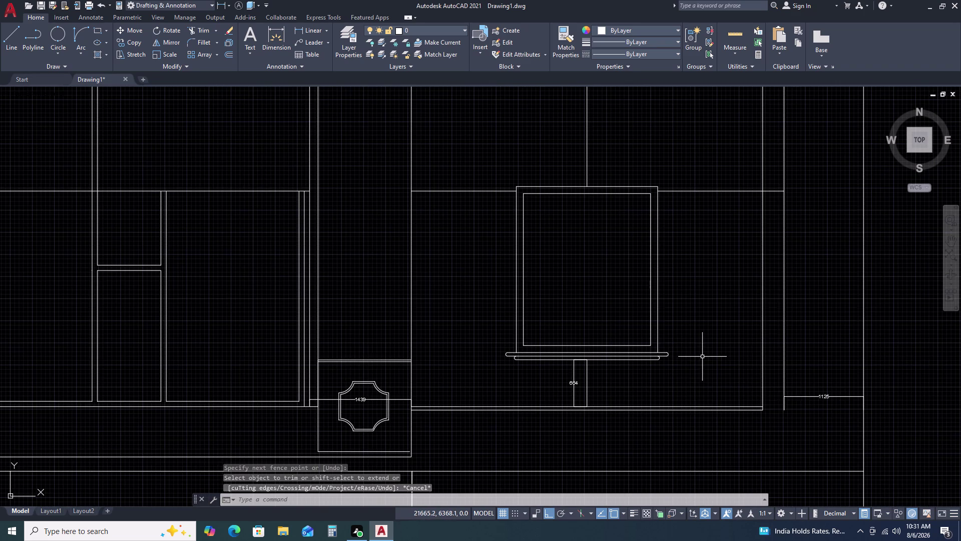
middle_drag(703, 356, 654, 394)
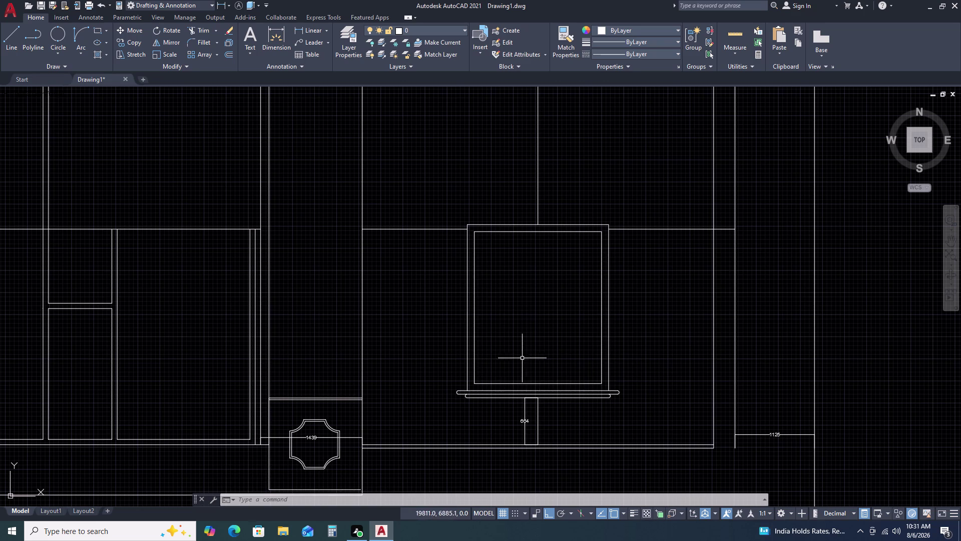
scroll(up, 3)
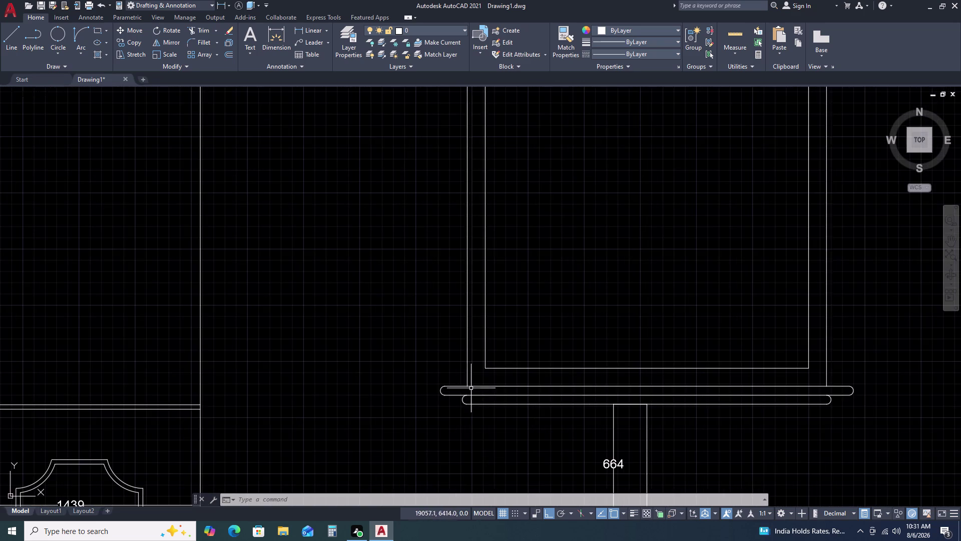
scroll(up, 3)
scroll(down, 3)
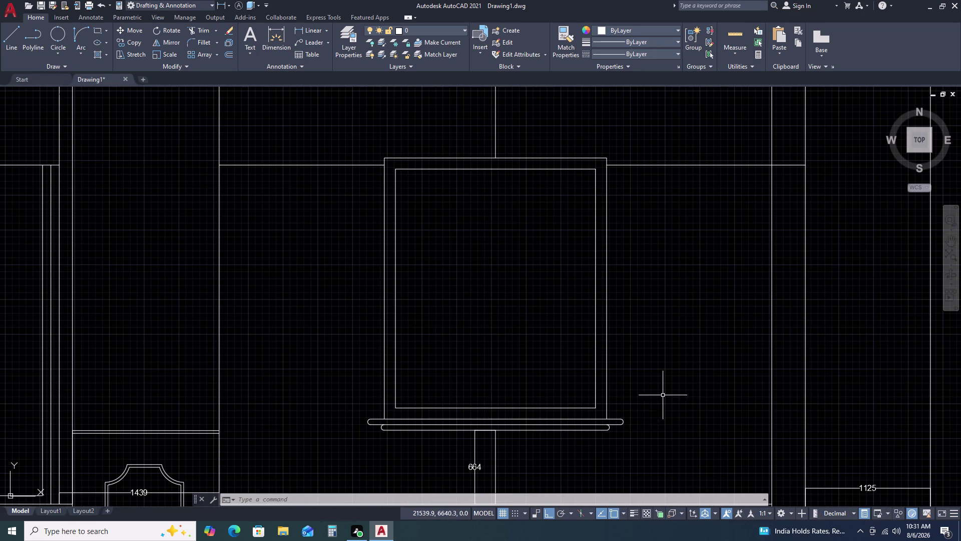
middle_drag(584, 304, 565, 313)
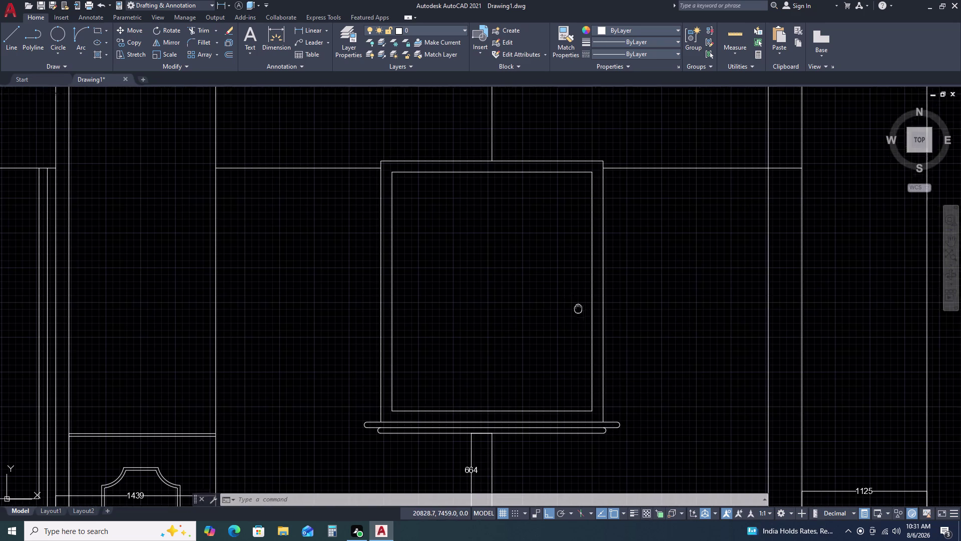
middle_drag(565, 314, 556, 317)
scroll(down, 3)
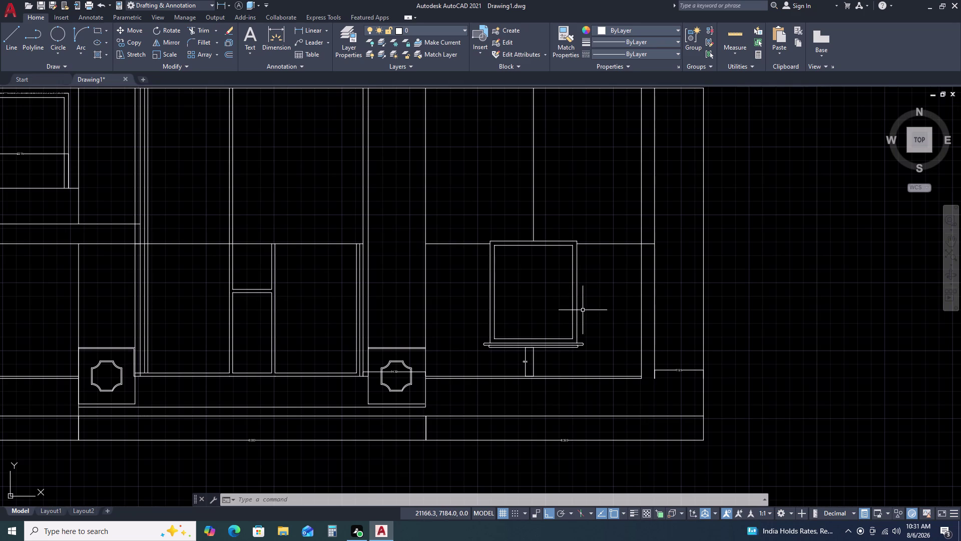
scroll(up, 3)
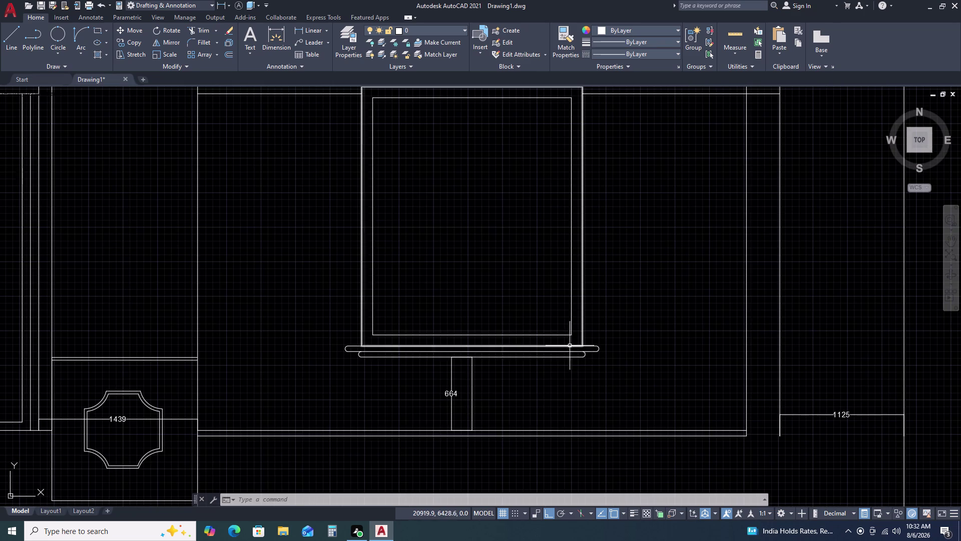
scroll(up, 3)
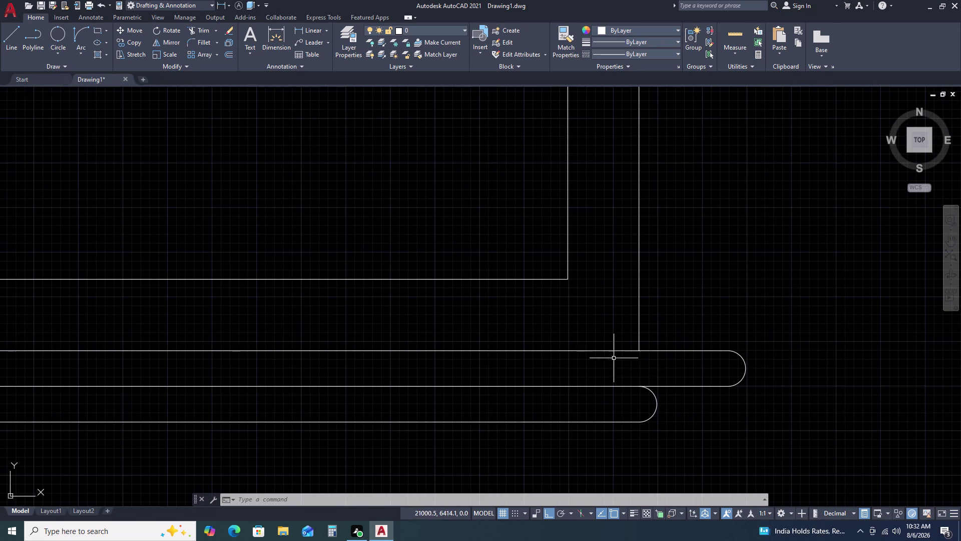
click(639, 295)
text(X)
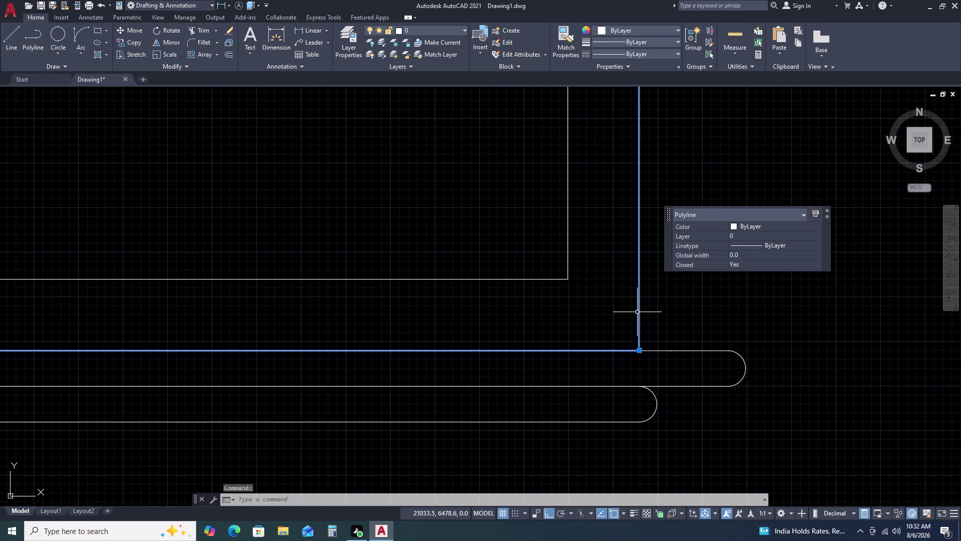
key(space)
click(556, 350)
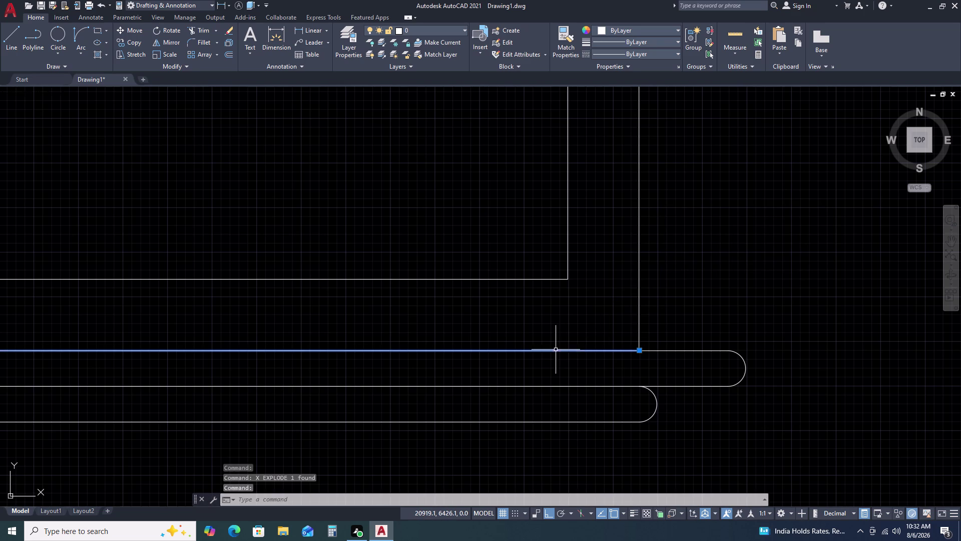
key(Delete)
scroll(down, 3)
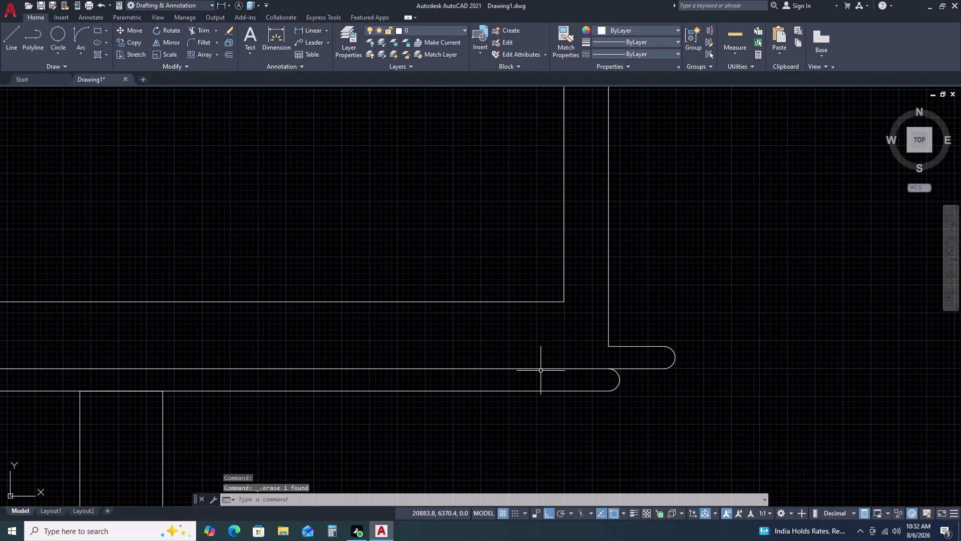
key(ctrl+z)
key(ctrl+z)
key(ctrl+z)
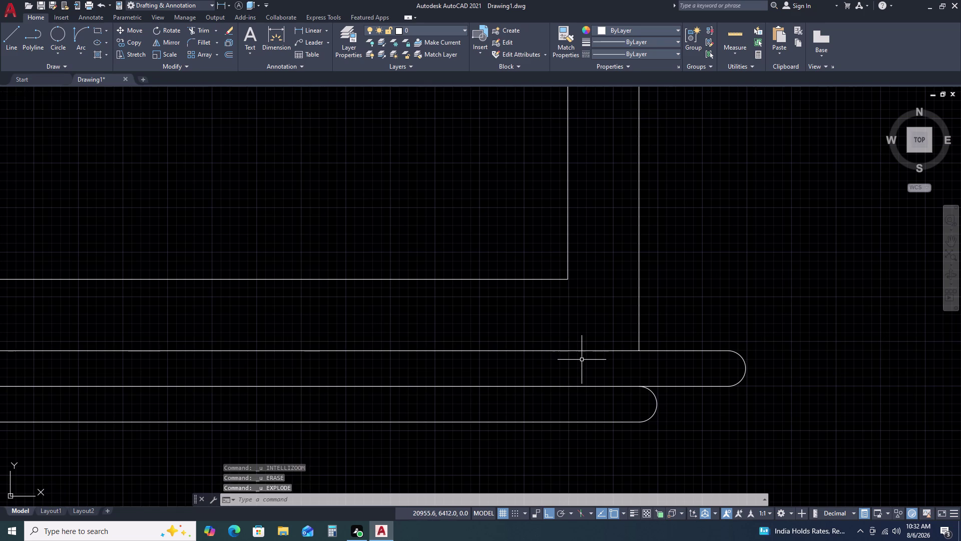
scroll(down, 3)
click(632, 277)
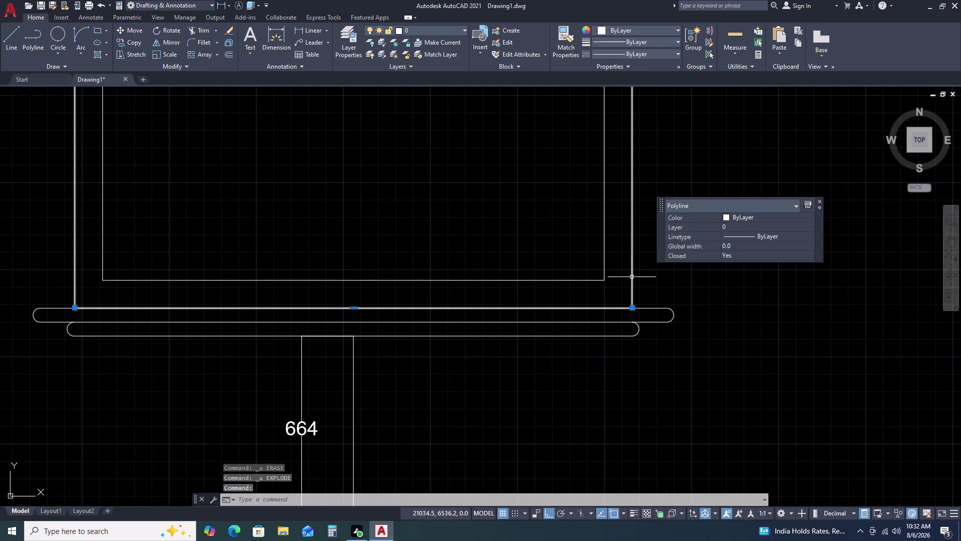
key(Escape)
scroll(down, 3)
click(636, 278)
key(Escape)
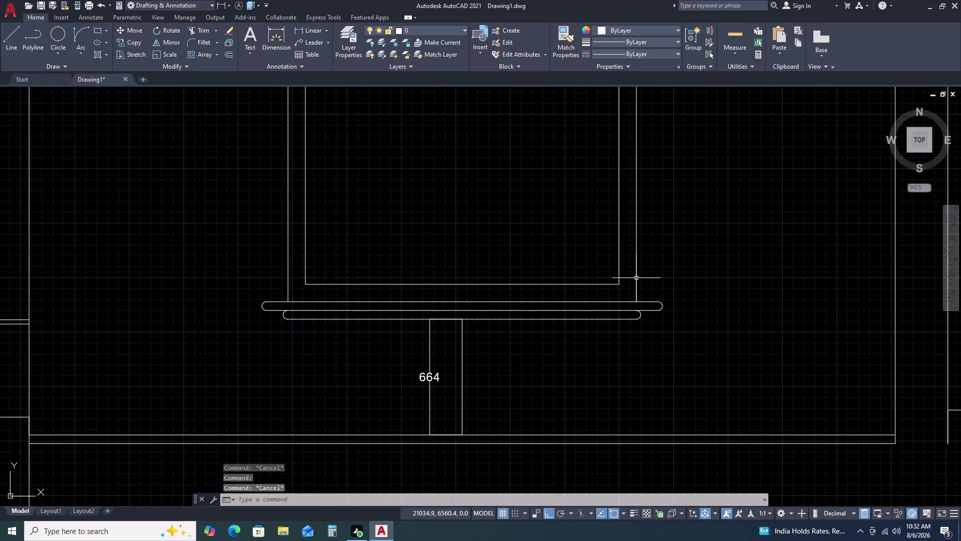
scroll(down, 3)
middle_drag(627, 245, 589, 282)
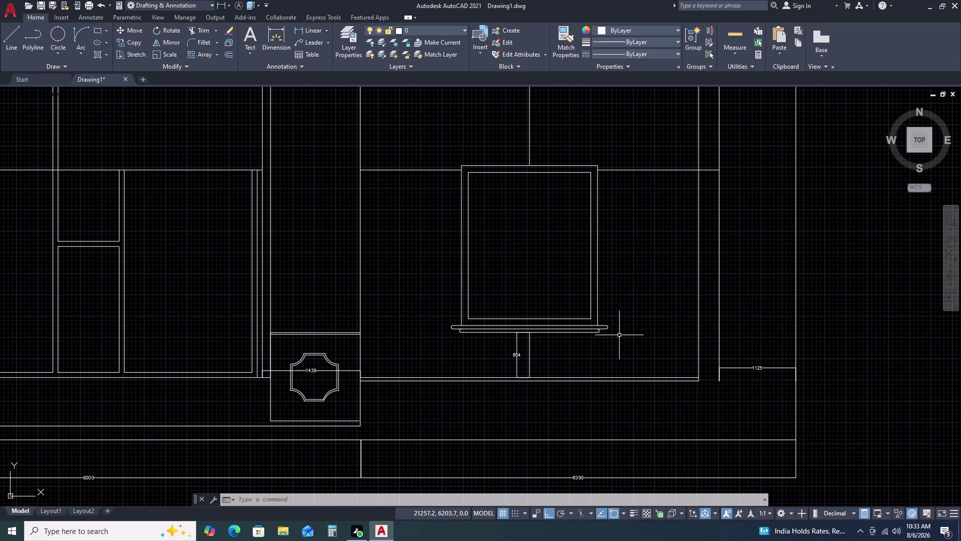
scroll(down, 3)
scroll(up, 3)
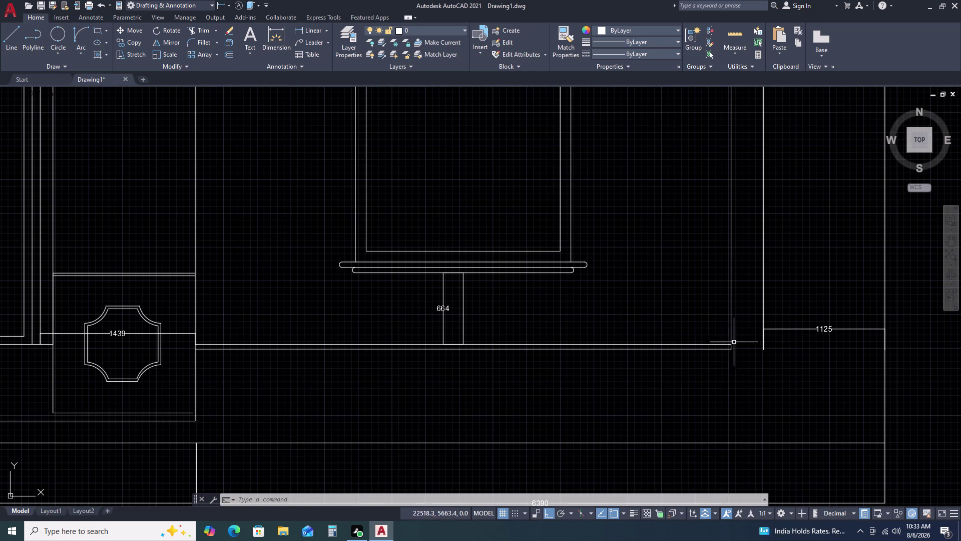
Erase the 1125 dimension.
click(813, 324)
click(804, 348)
key(Delete)
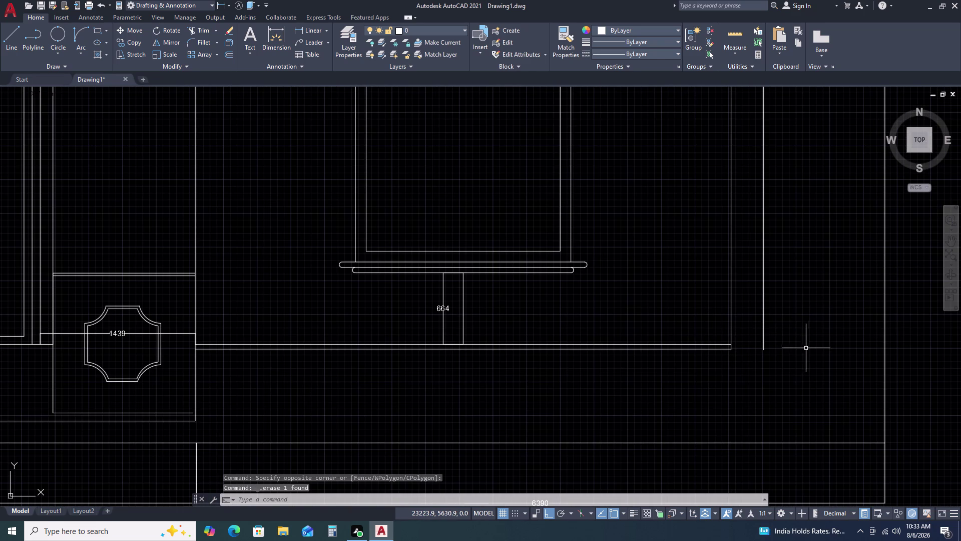
Extend the floor line under the window to the right-hand vertical edge.
text(EX)
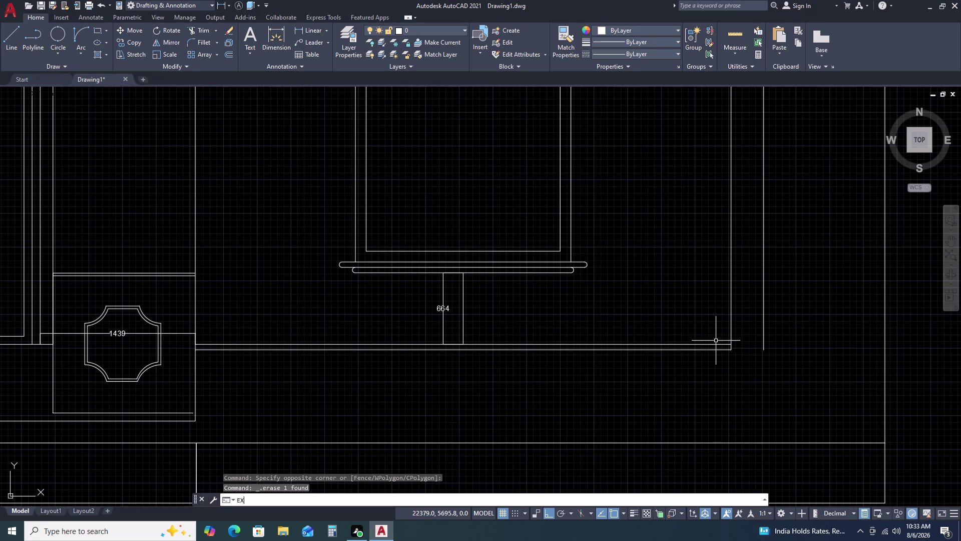
key(space)
click(719, 338)
click(711, 356)
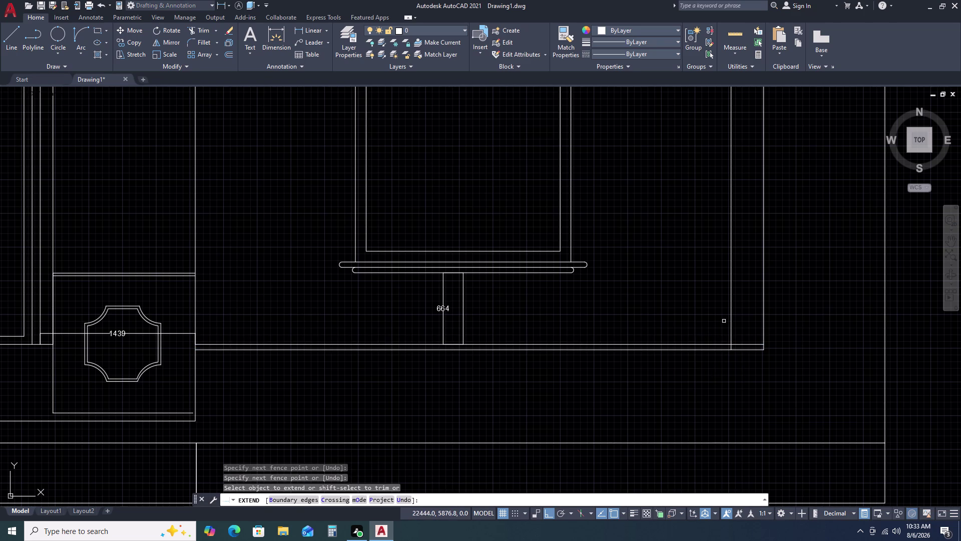
key(Escape)
Trim the leftover line pieces at the window-wall corner.
text(TR)
key(space)
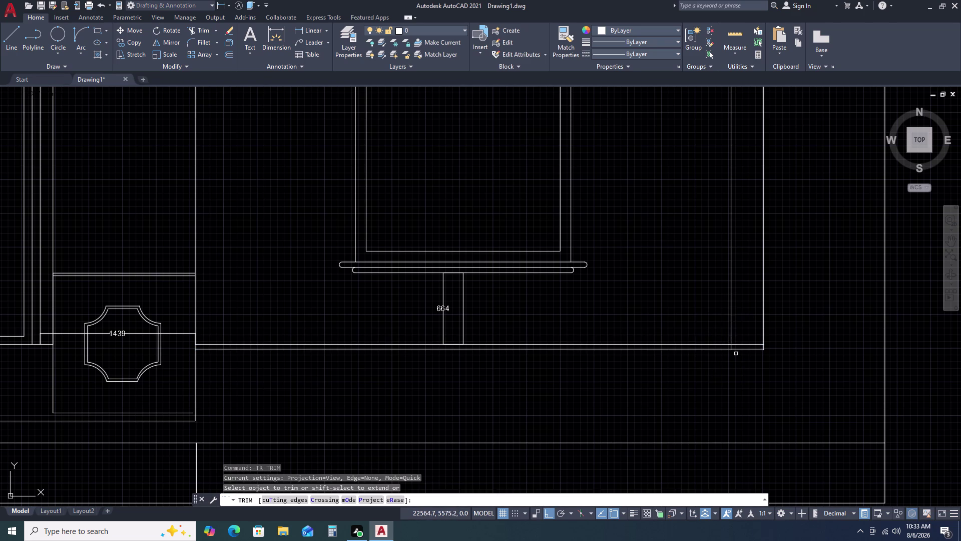
scroll(up, 3)
click(713, 315)
click(648, 319)
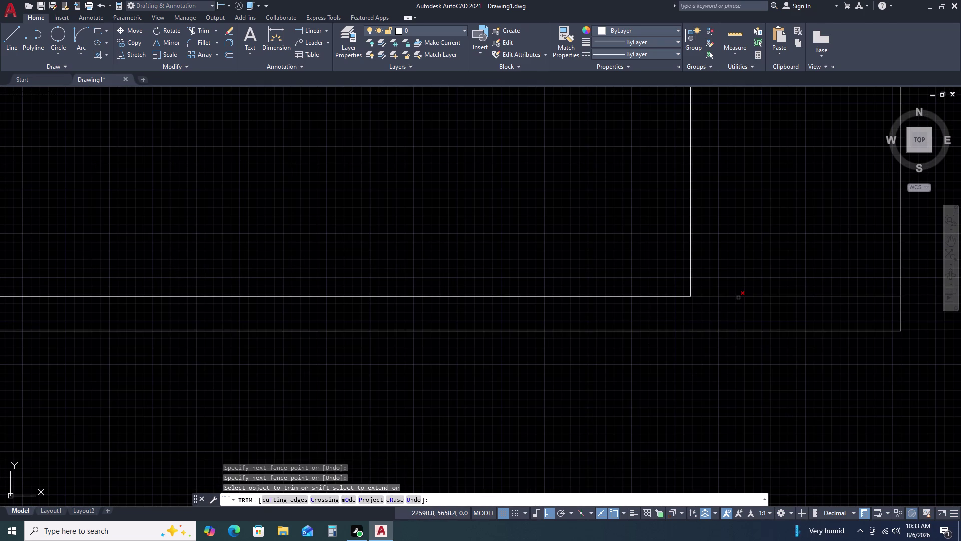
click(767, 280)
click(732, 318)
key(Escape)
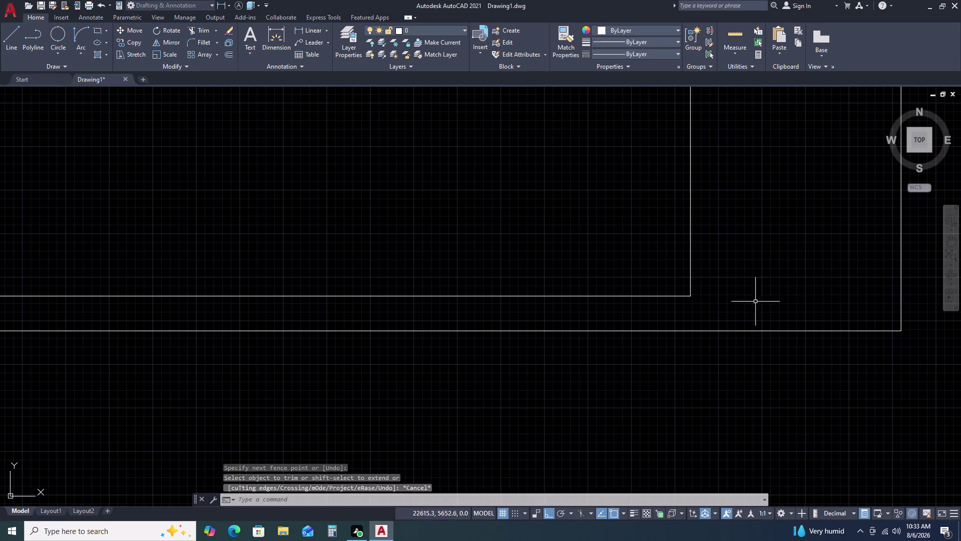
scroll(down, 3)
scroll(down, 3)
middle_drag(885, 322, 742, 330)
middle_click(729, 331)
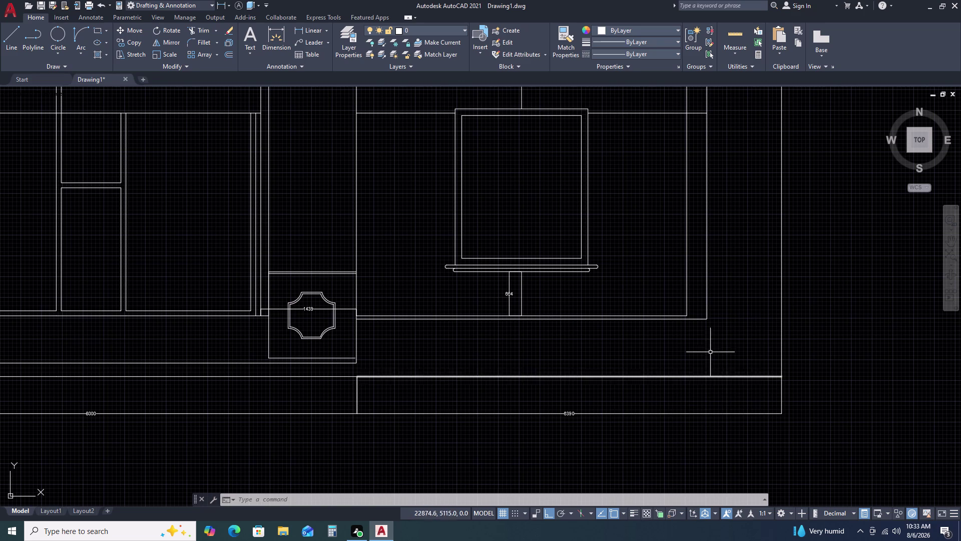
Use EXTEND to carry the right-bay vertical line toward the lower edge.
click(704, 307)
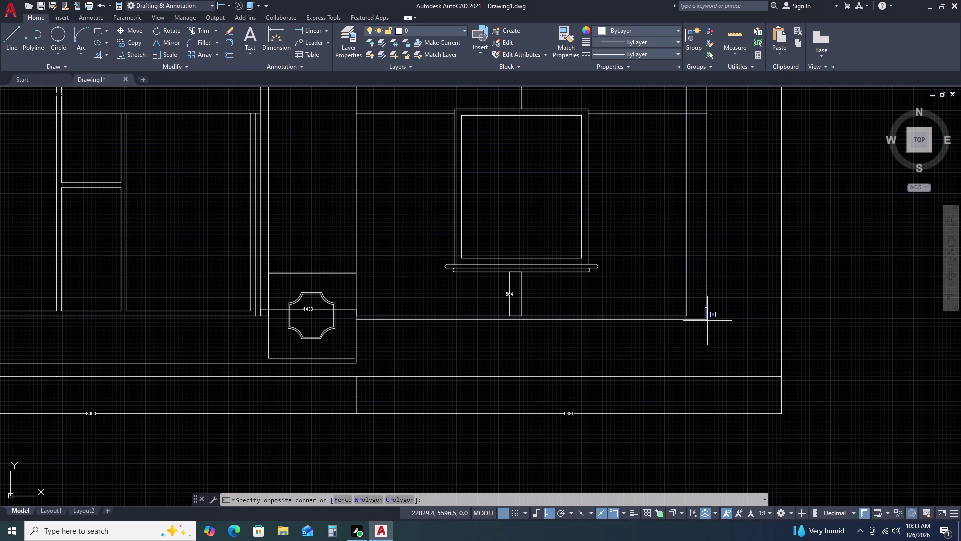
key(Escape)
key(e)
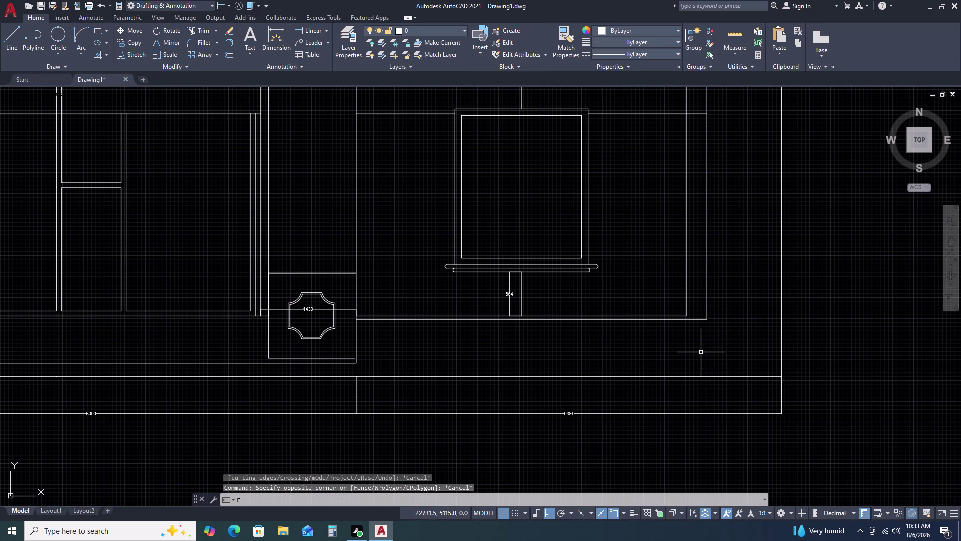
key(x)
key(space)
click(707, 309)
click(707, 309)
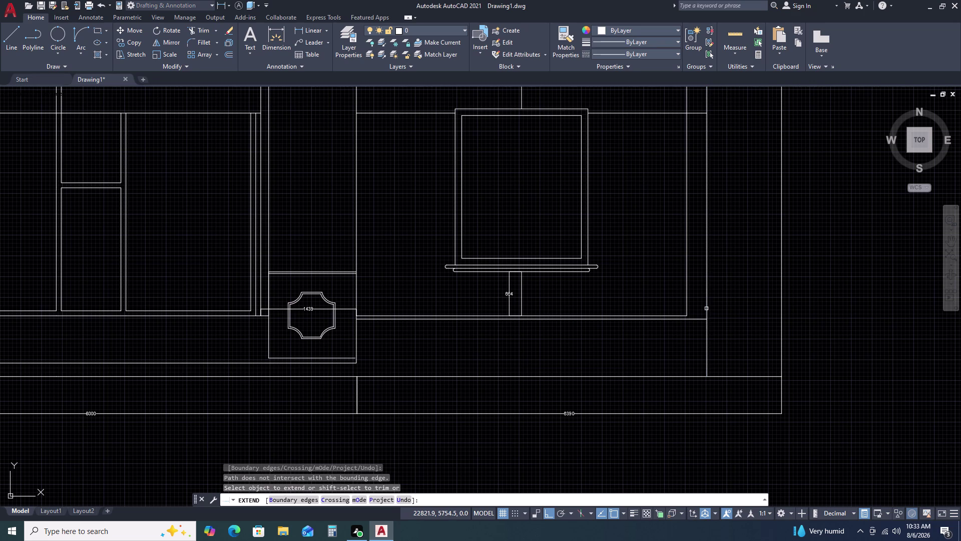
click(716, 348)
click(683, 359)
double_click(708, 355)
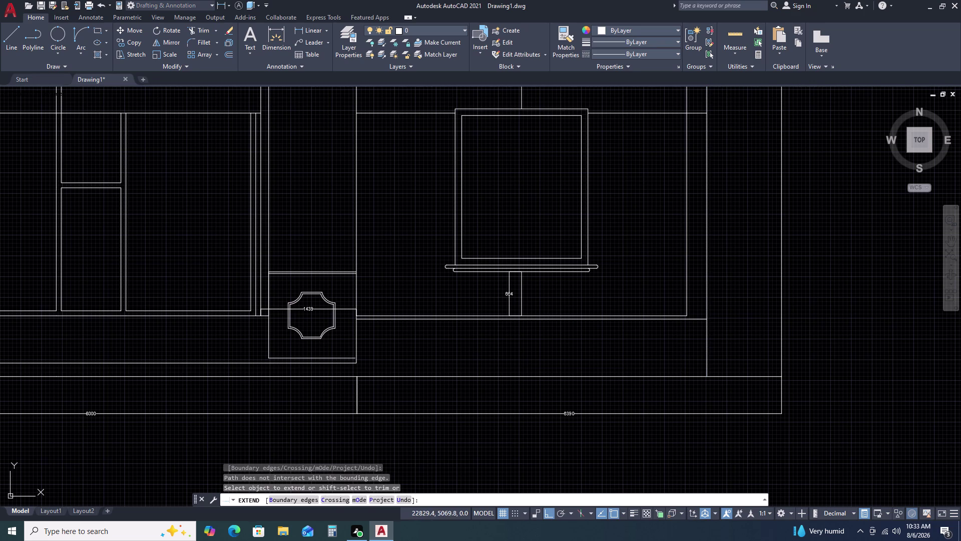
click(708, 361)
click(708, 363)
click(706, 369)
key(Escape)
Stretch the 7546 vertical's bottom grip down to the elevation's bottom edge.
click(708, 365)
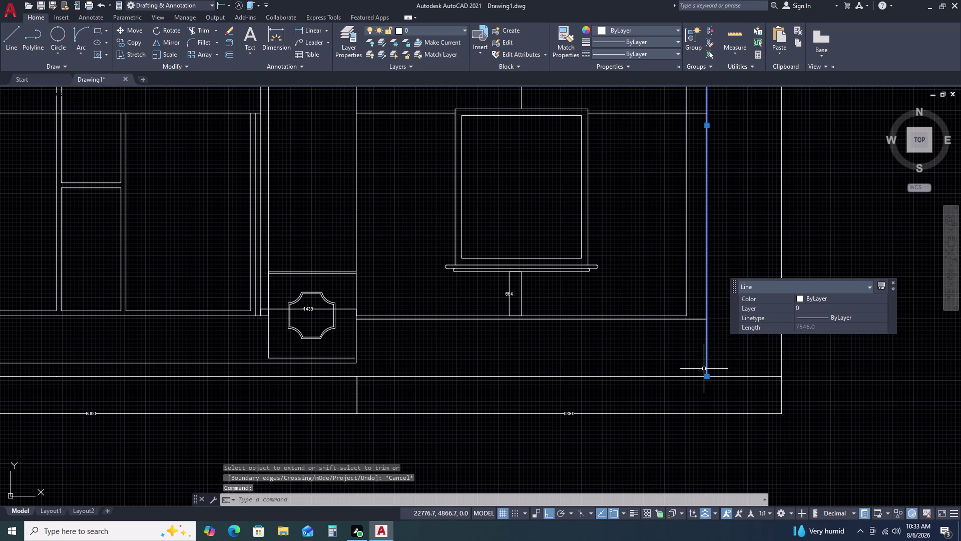
click(704, 369)
key(Escape)
key(Escape)
click(708, 374)
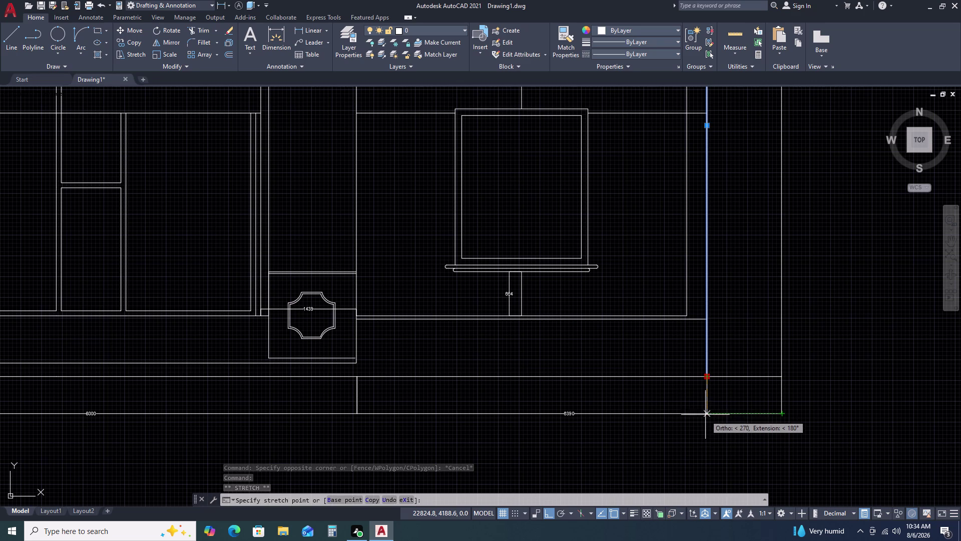
key(Escape)
key(Escape)
scroll(down, 3)
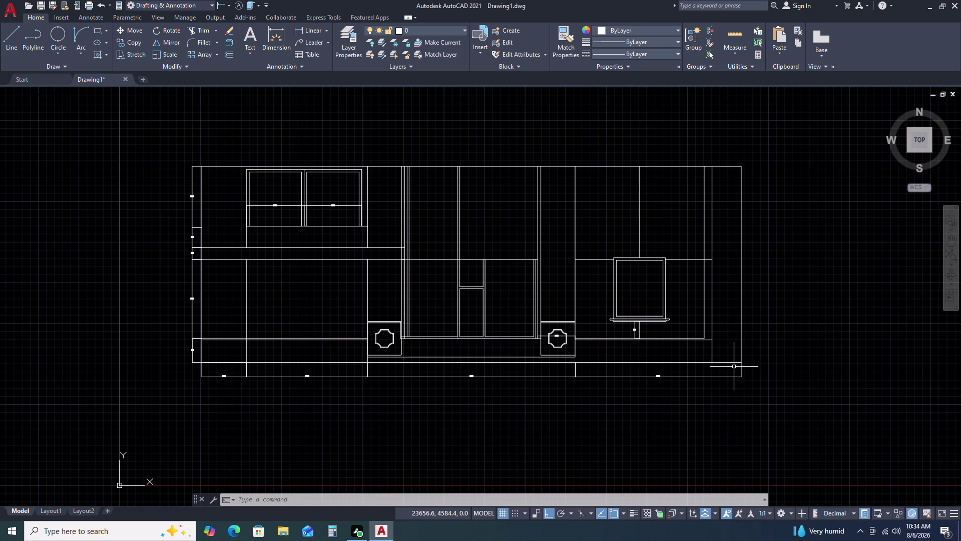
Delete the extra right-hand vertical line in the right bay.
scroll(up, 3)
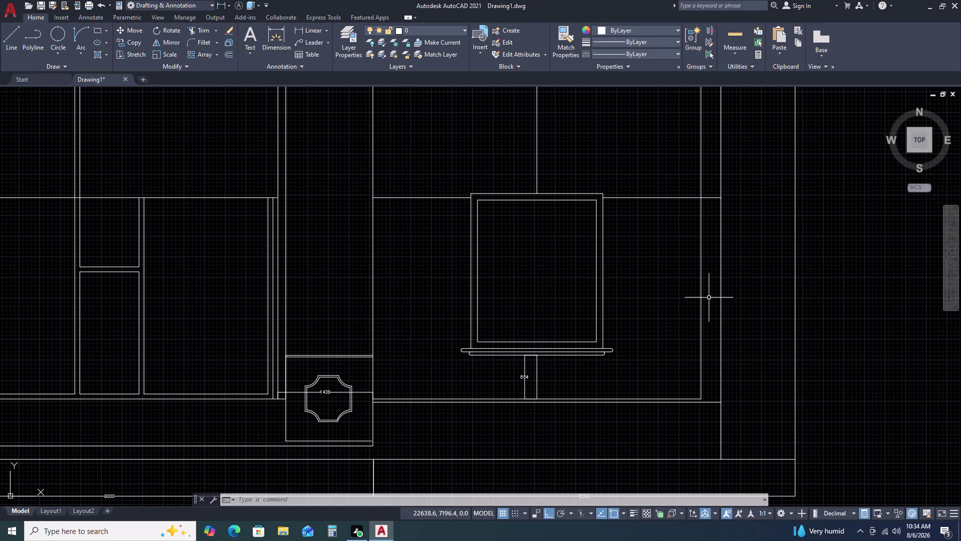
click(709, 298)
click(676, 307)
scroll(down, 3)
key(Escape)
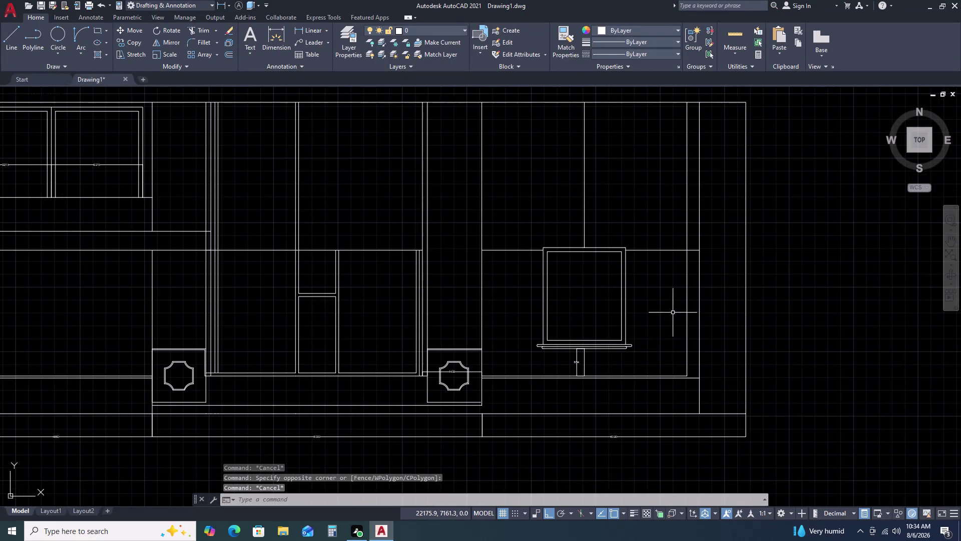
middle_drag(674, 303, 677, 346)
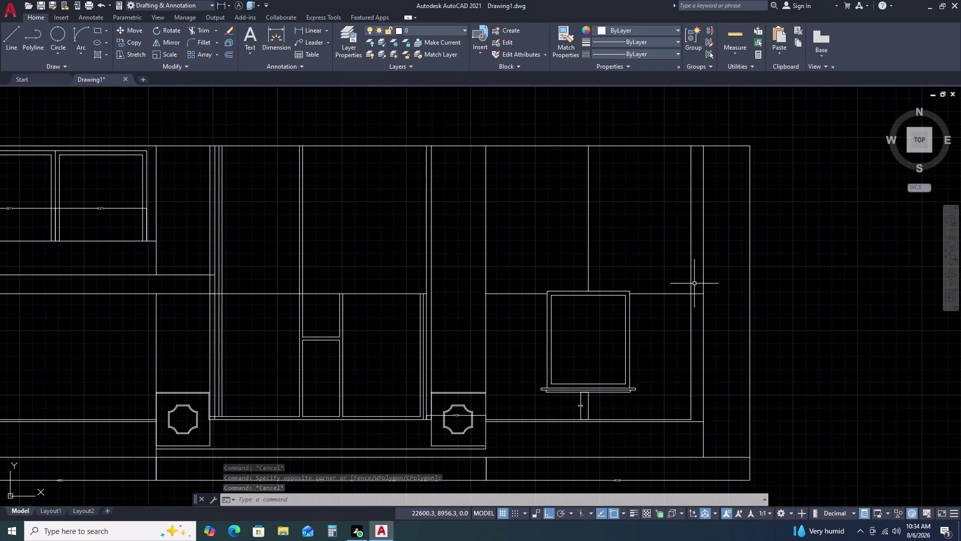
click(704, 327)
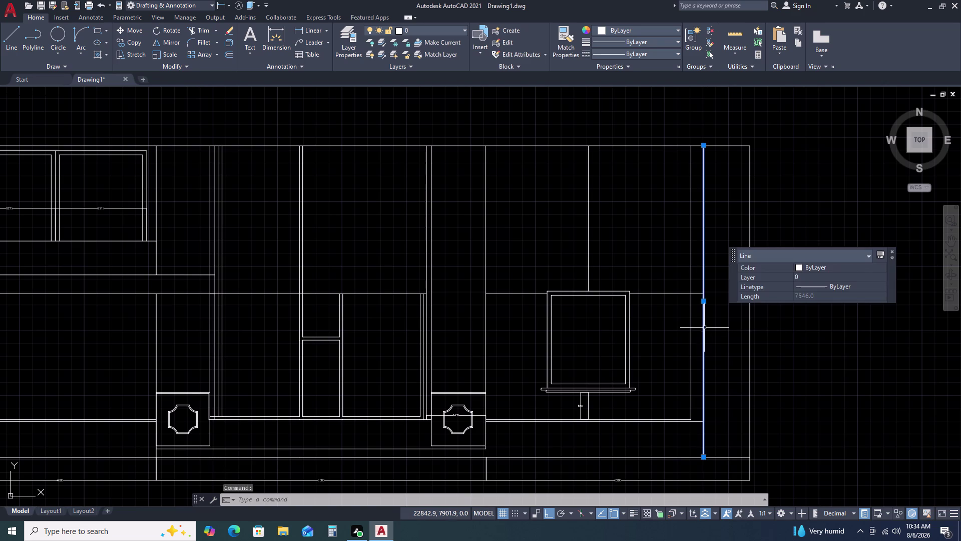
key(Delete)
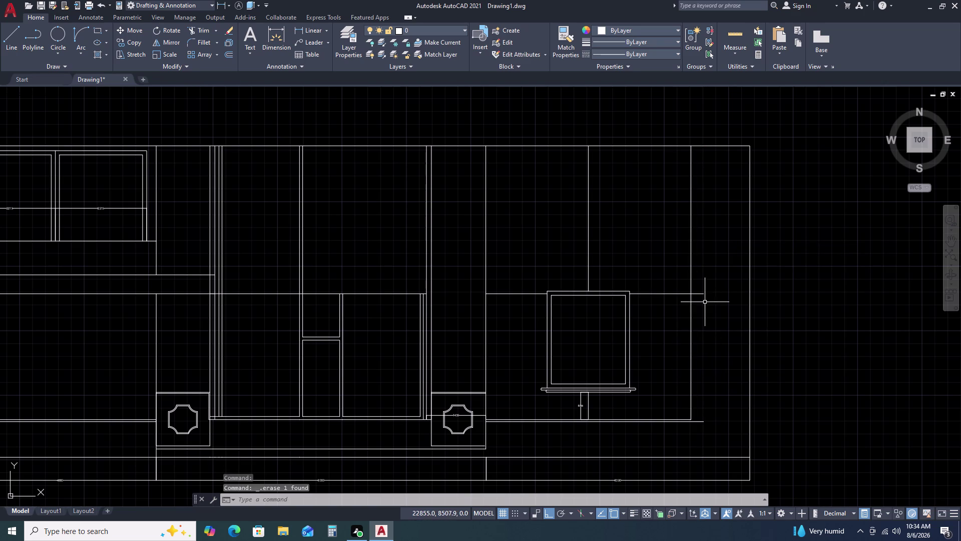
Trim the line ends crossing near the right wall line.
text(TR)
key(space)
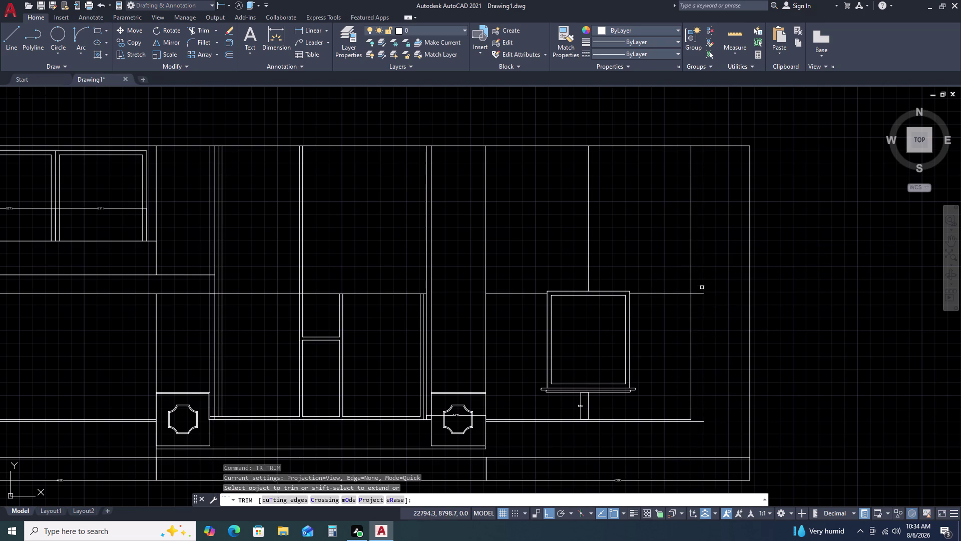
click(700, 279)
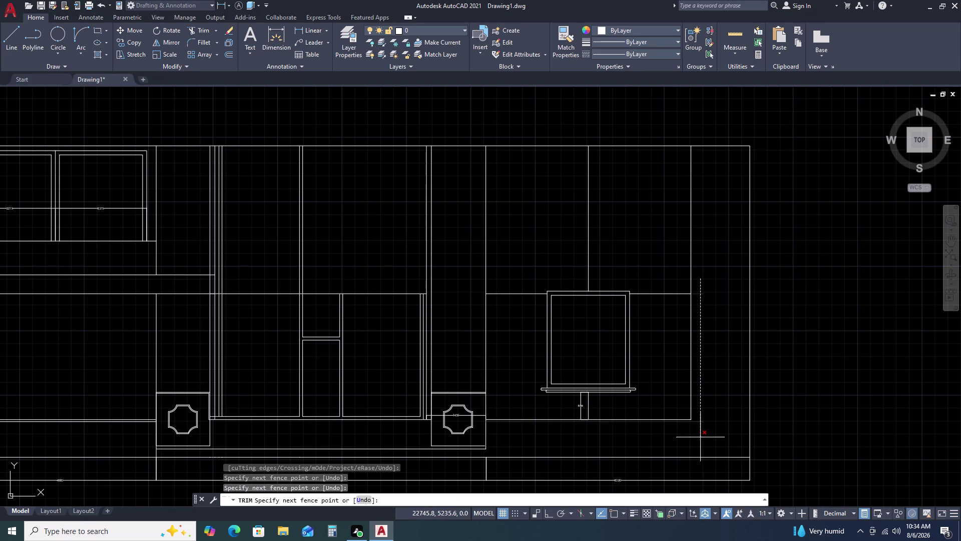
key(Escape)
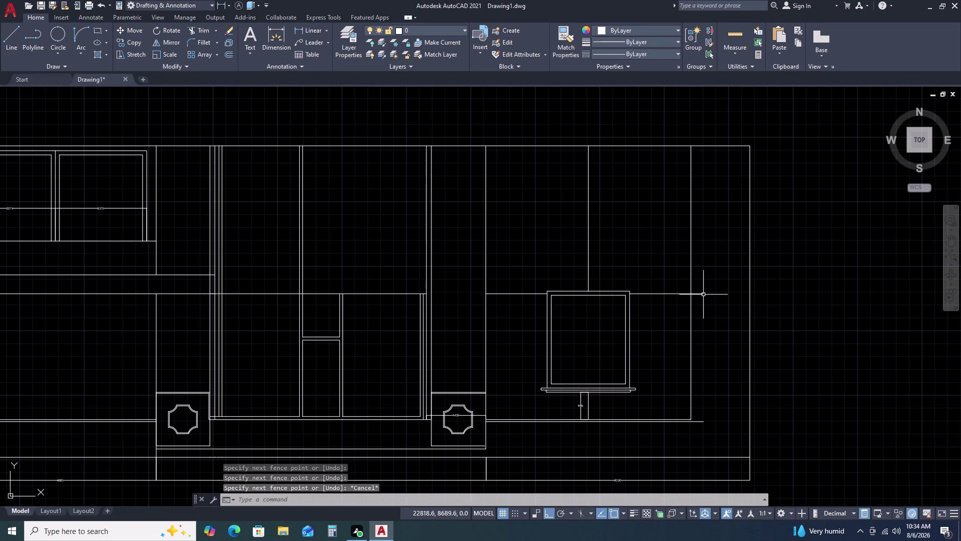
text(TR)
key(space)
click(703, 291)
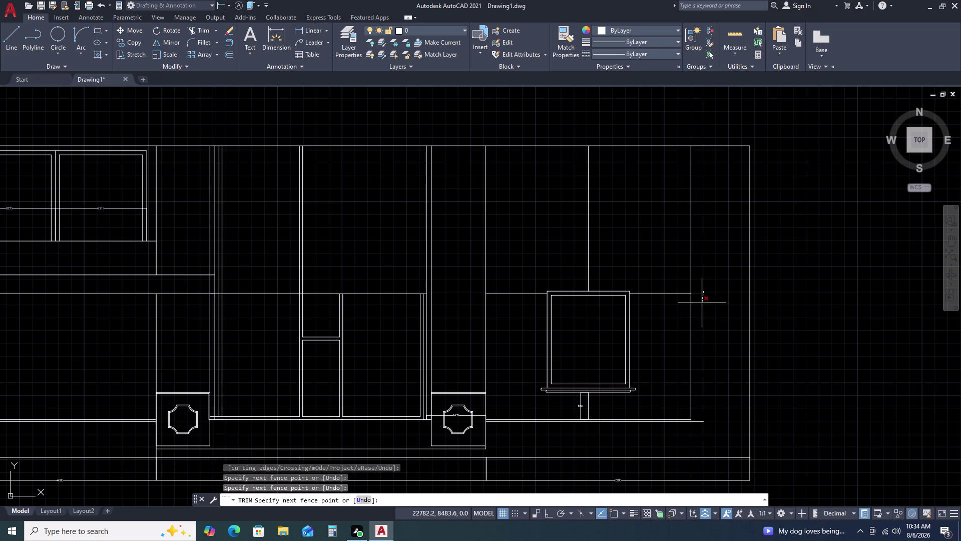
click(702, 303)
key(Escape)
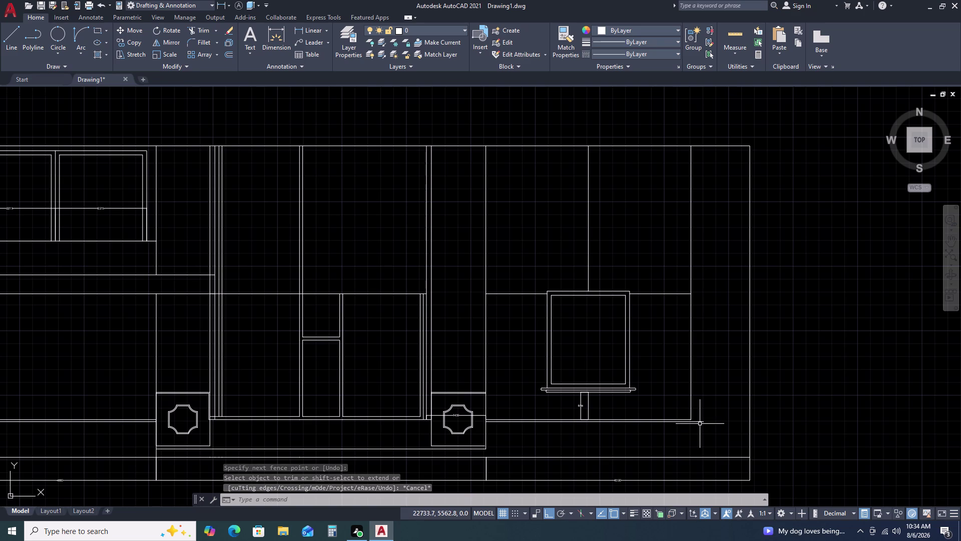
Extend the base line below the small window toward the right wall.
text(EX)
key(space)
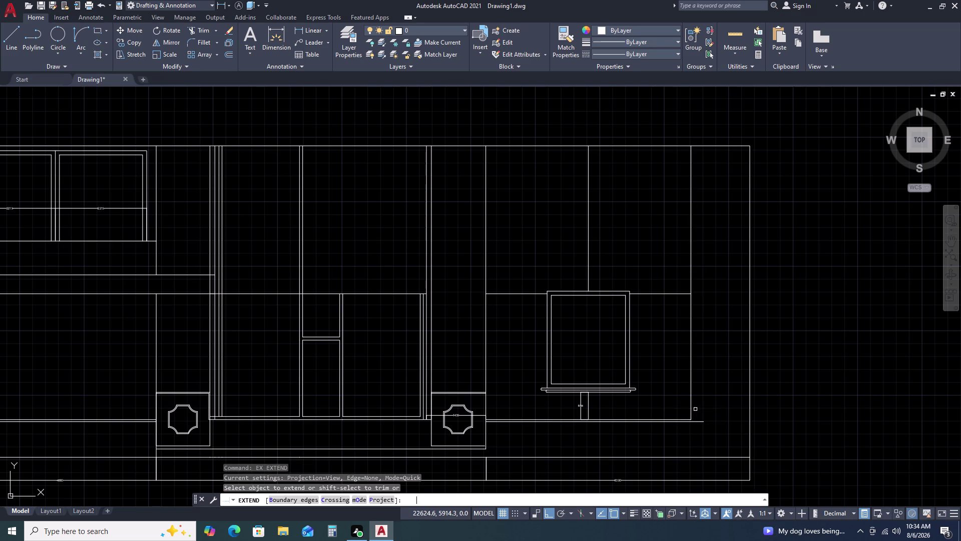
click(691, 413)
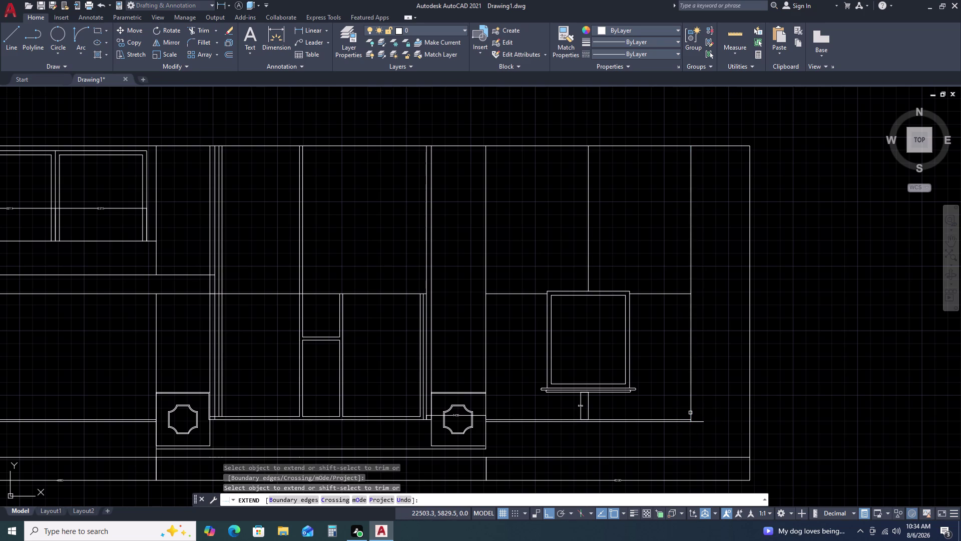
key(Escape)
Trim the base line's overhanging end, then zoom out to check the corner.
text(TR)
key(space)
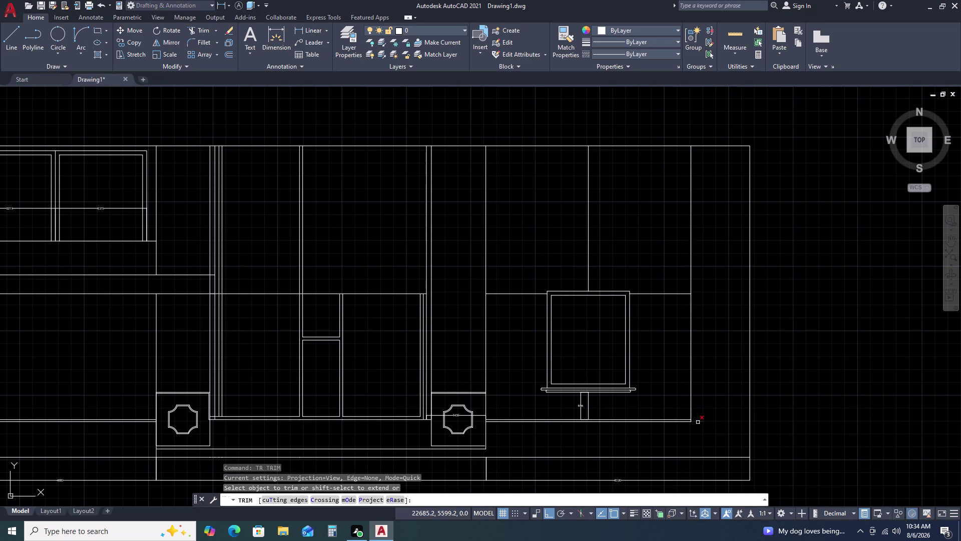
click(698, 422)
key(Escape)
scroll(down, 3)
middle_drag(724, 454, 687, 365)
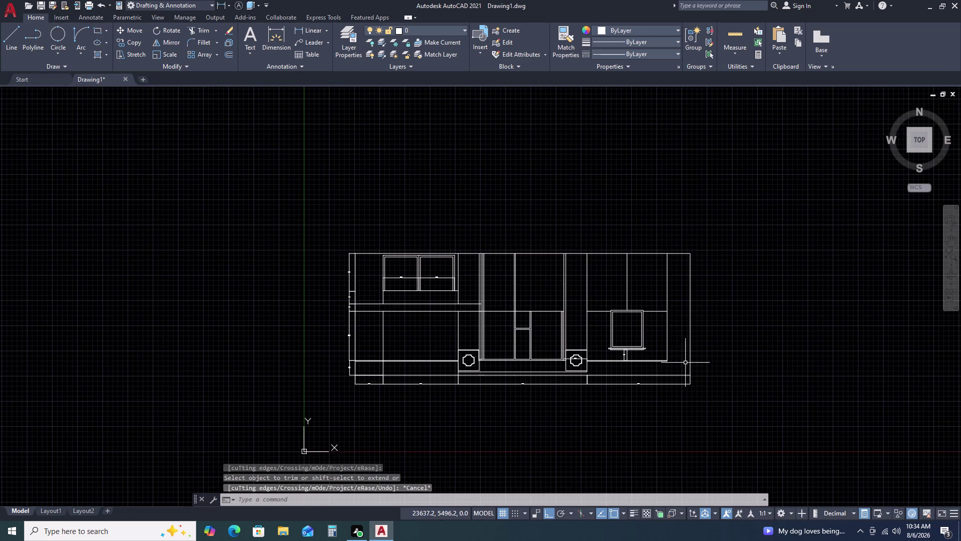
scroll(up, 3)
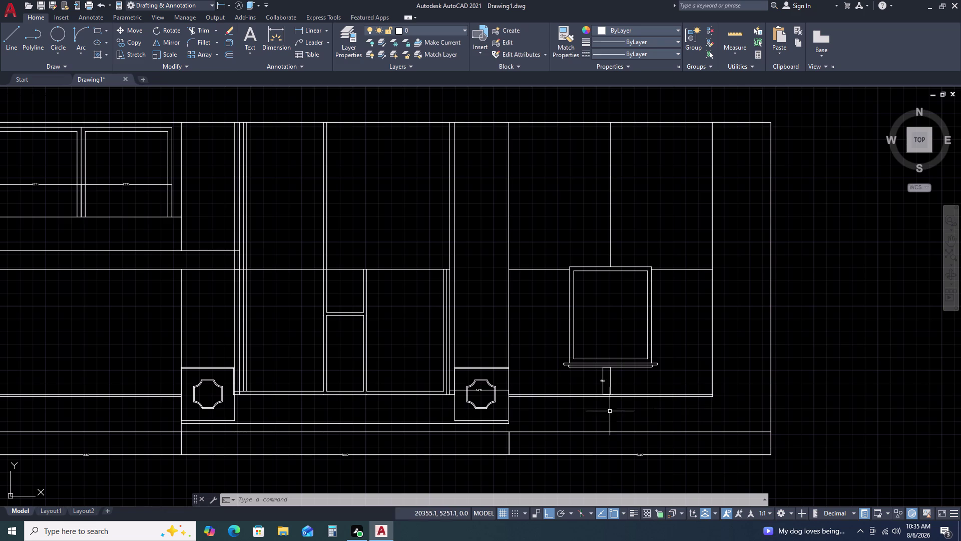
scroll(up, 3)
scroll(down, 3)
middle_drag(742, 395, 543, 391)
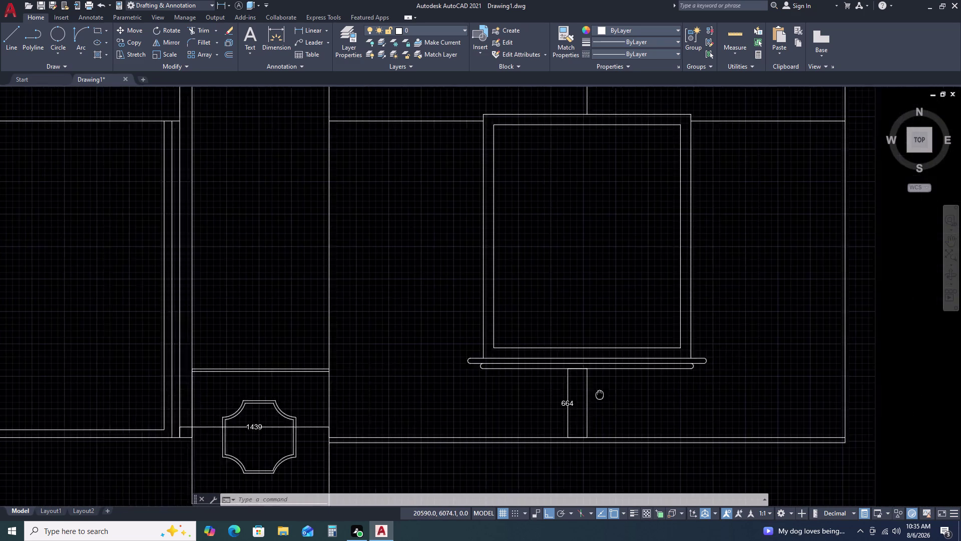
scroll(down, 3)
middle_drag(703, 372, 550, 380)
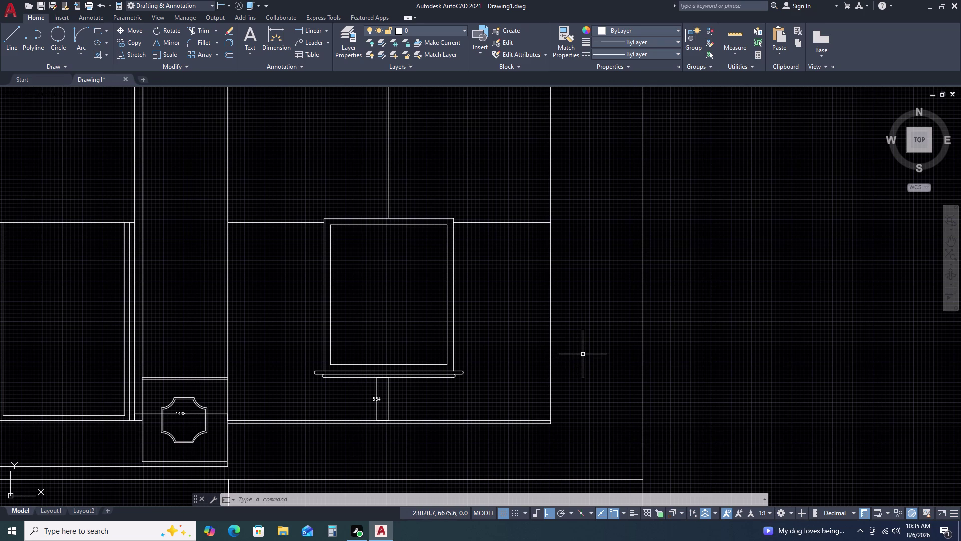
text(REC)
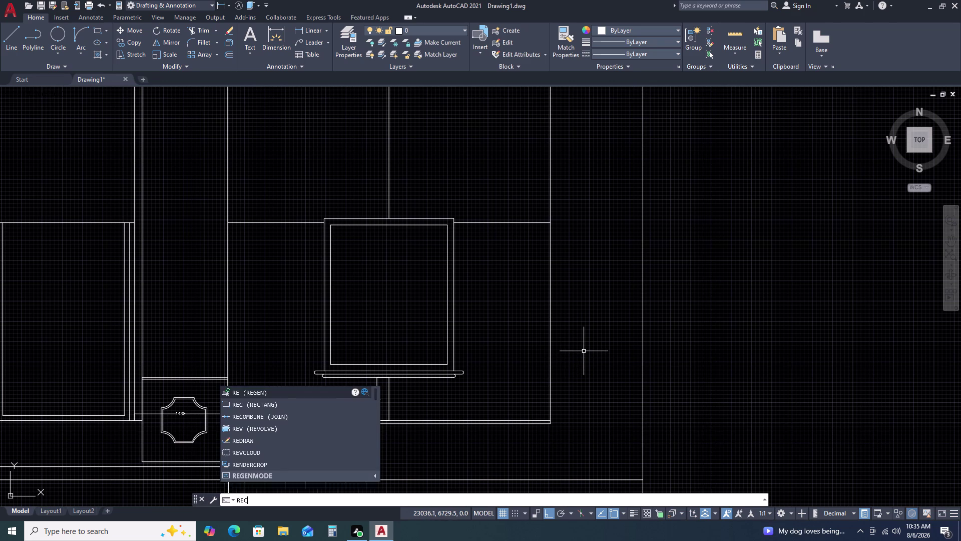
Draw a 1115 × 2448 rectangle beside the elevation using the Dimensions option.
key(space)
click(708, 228)
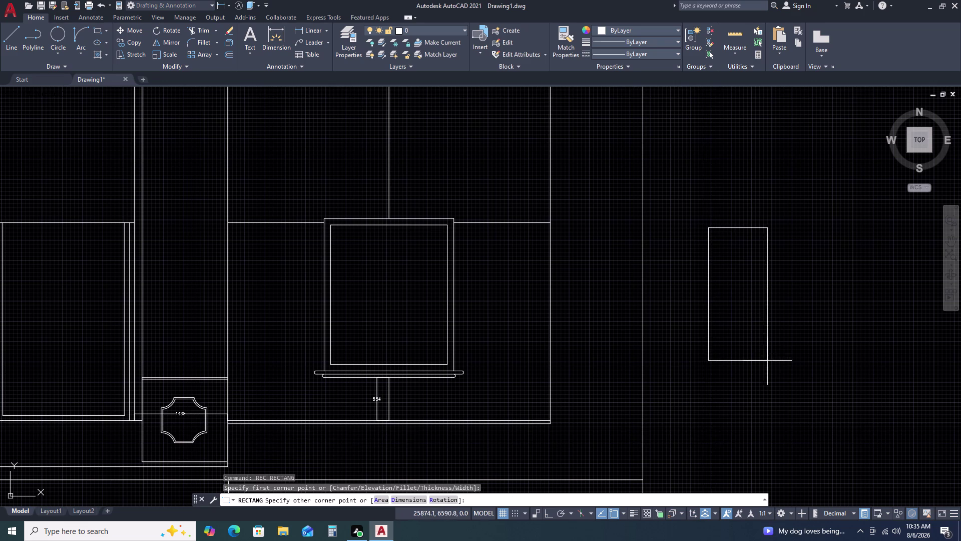
key(d)
key(space)
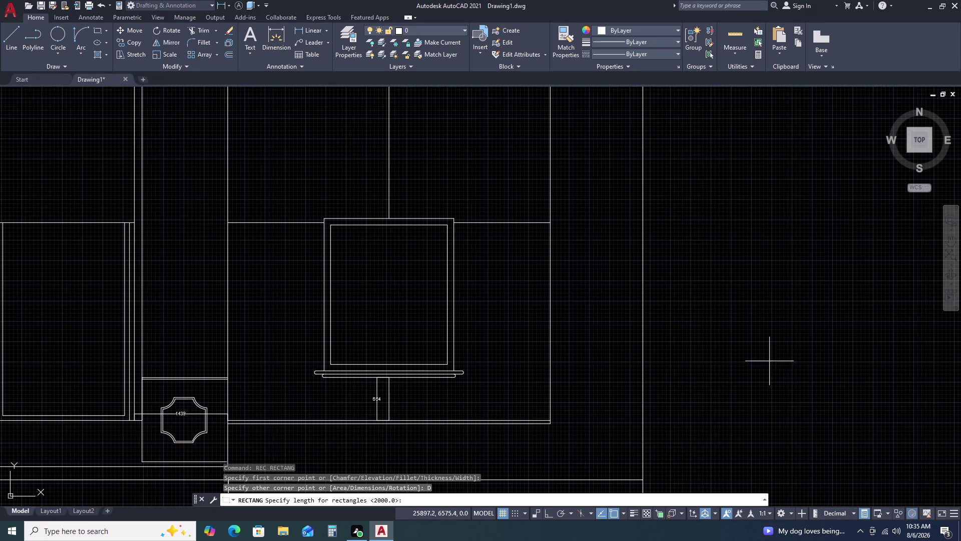
text(11)
key(1)
key(5)
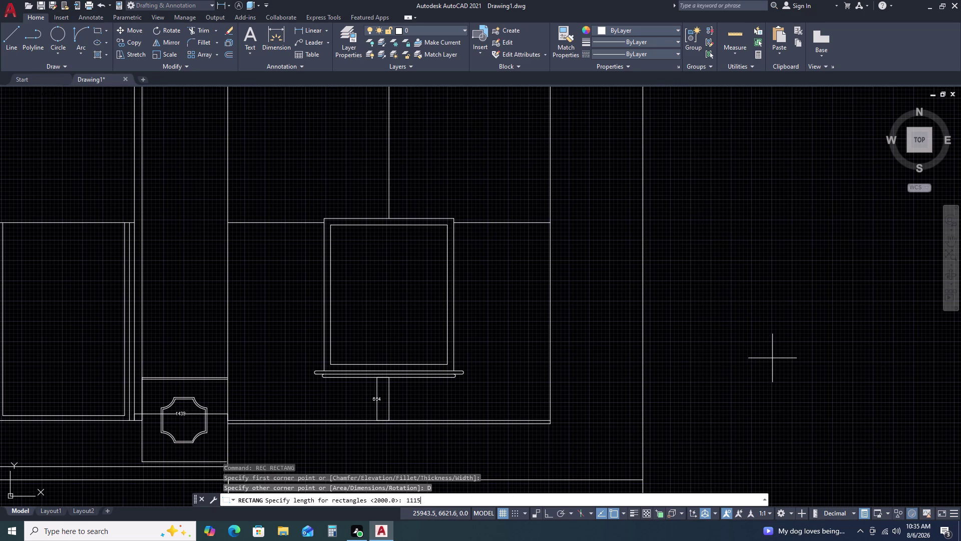
key(space)
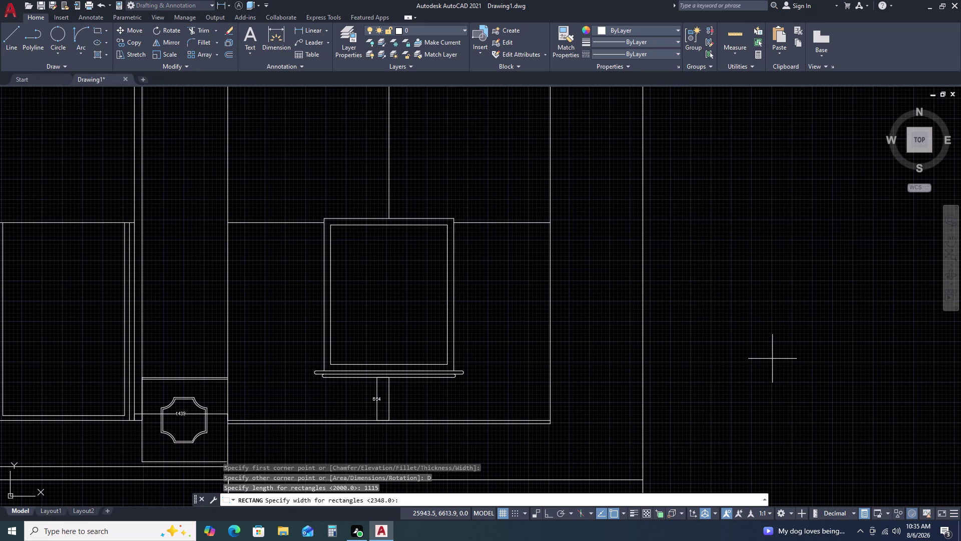
text(244)
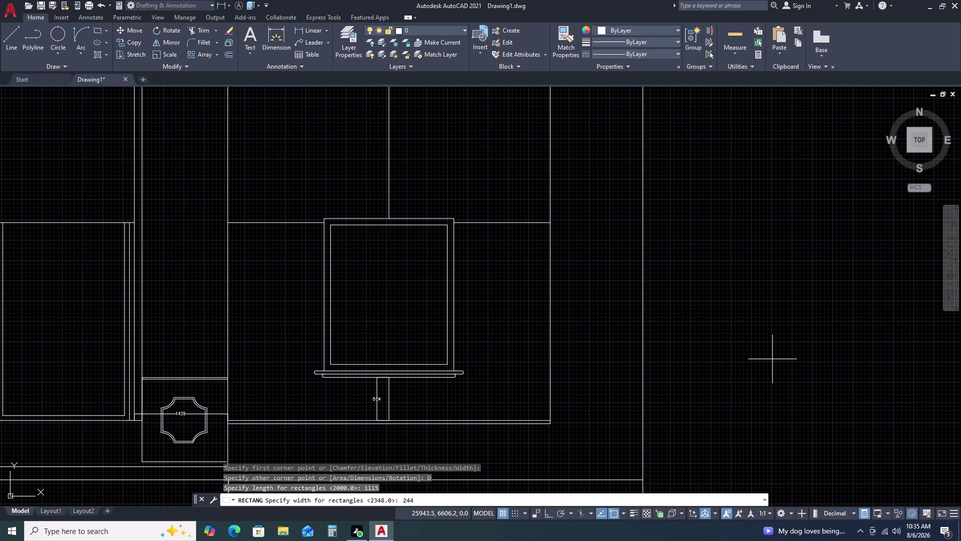
key(8)
key(space)
click(756, 360)
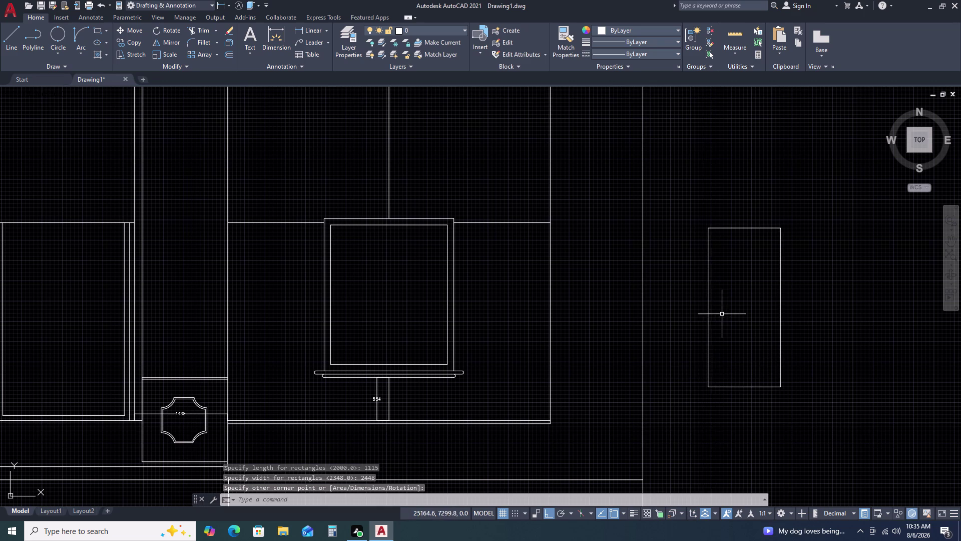
Select the new rectangular panel and check its properties.
click(722, 315)
click(684, 246)
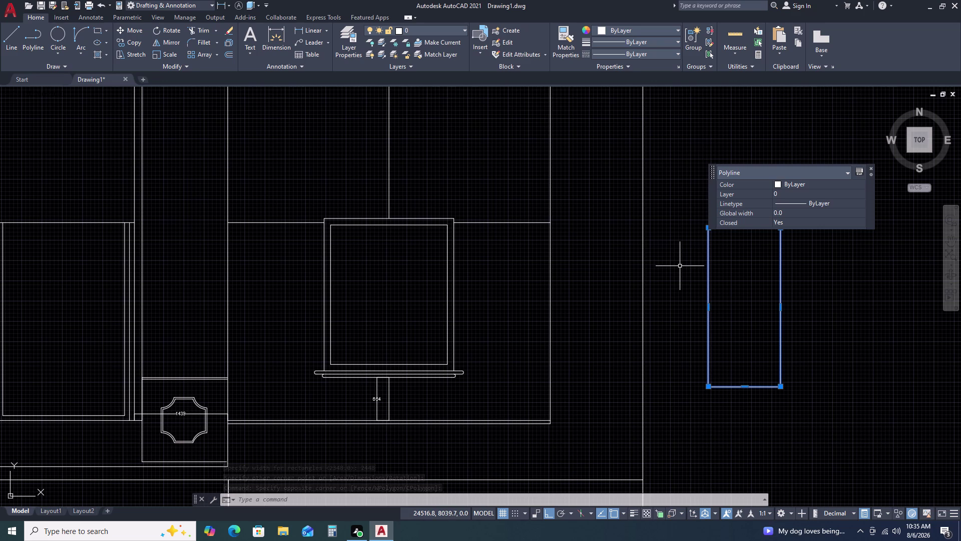
text(O)
key(space)
Cancel a mistaken offset of 10 and undo the accidental PEDIT Open on the rectangle.
text(1)
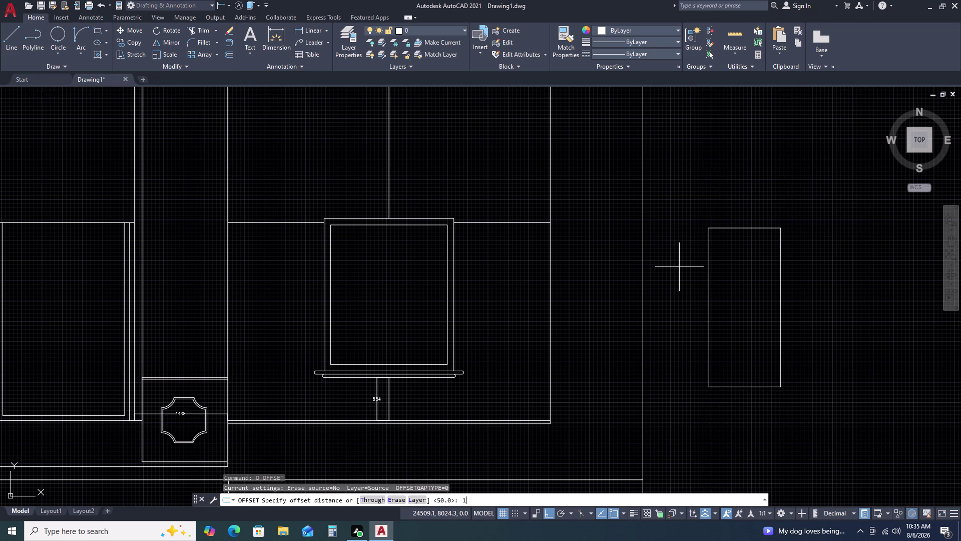
text(0)
key(space)
key(Escape)
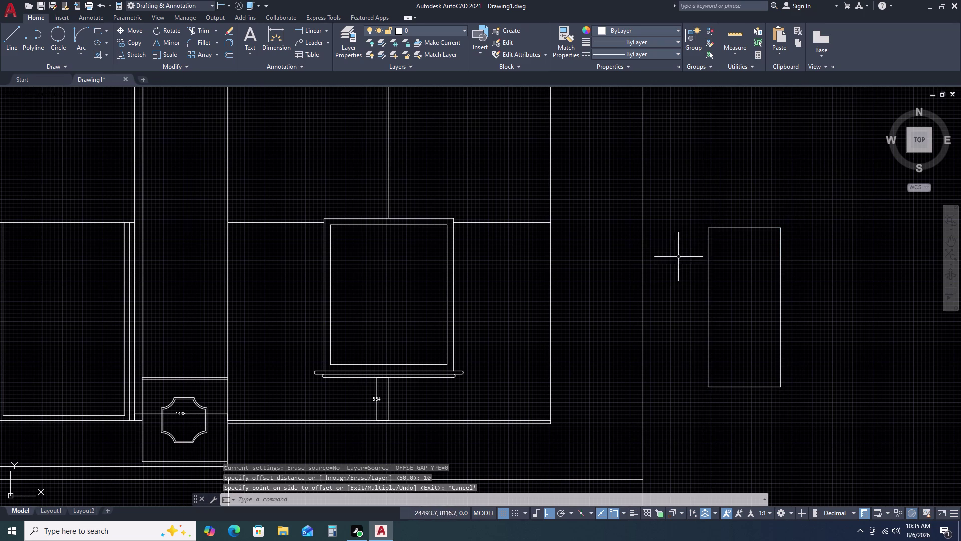
click(711, 225)
drag(713, 224, 712, 229)
double_click(710, 264)
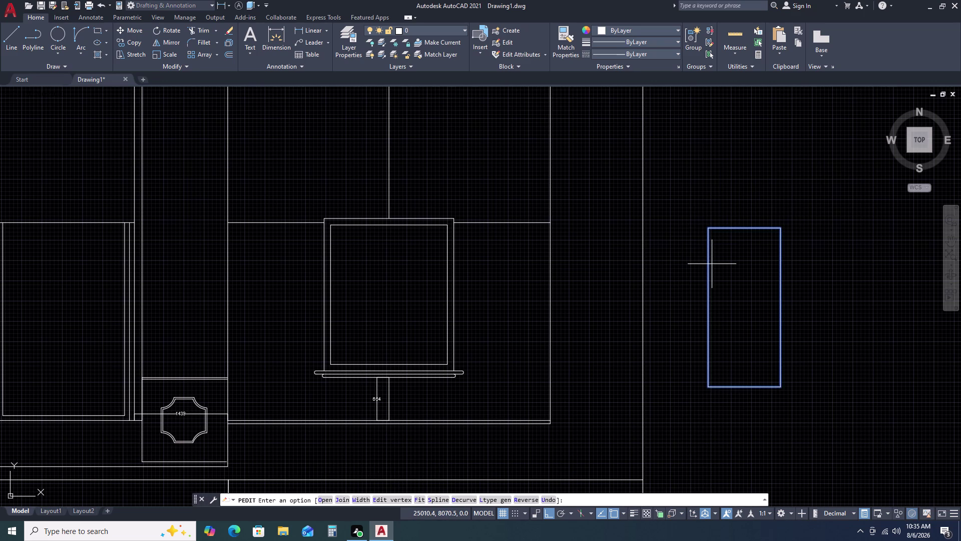
text(O)
key(space)
text(1)
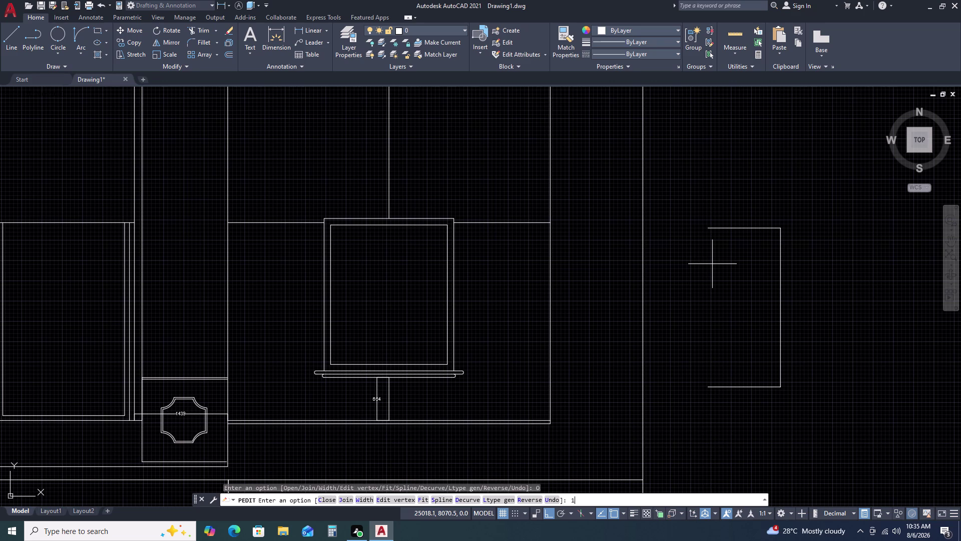
text(0)
key(Escape)
key(Escape)
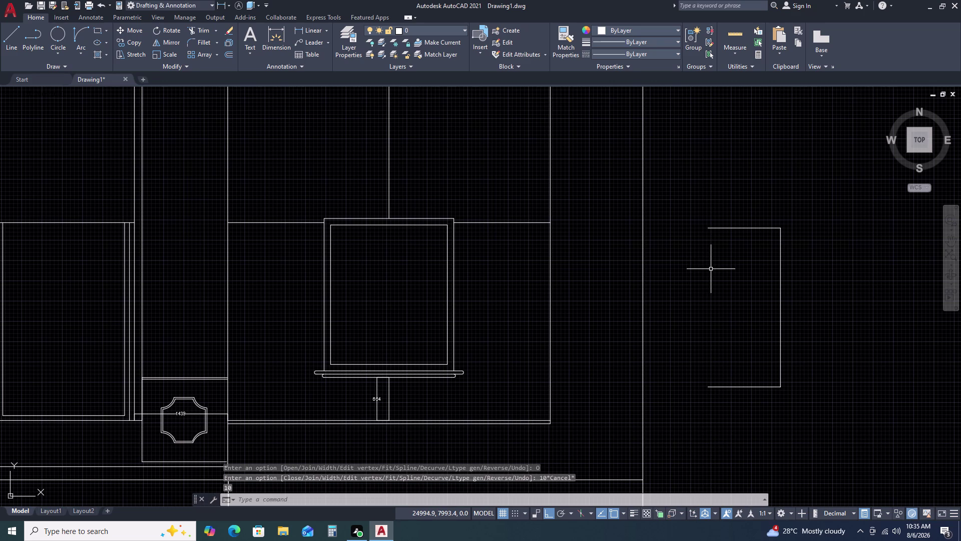
key(ctrl+z)
Offset the 1115 × 2448 rectangle 100 inward to form a double frame.
drag(755, 221, 753, 225)
click(734, 269)
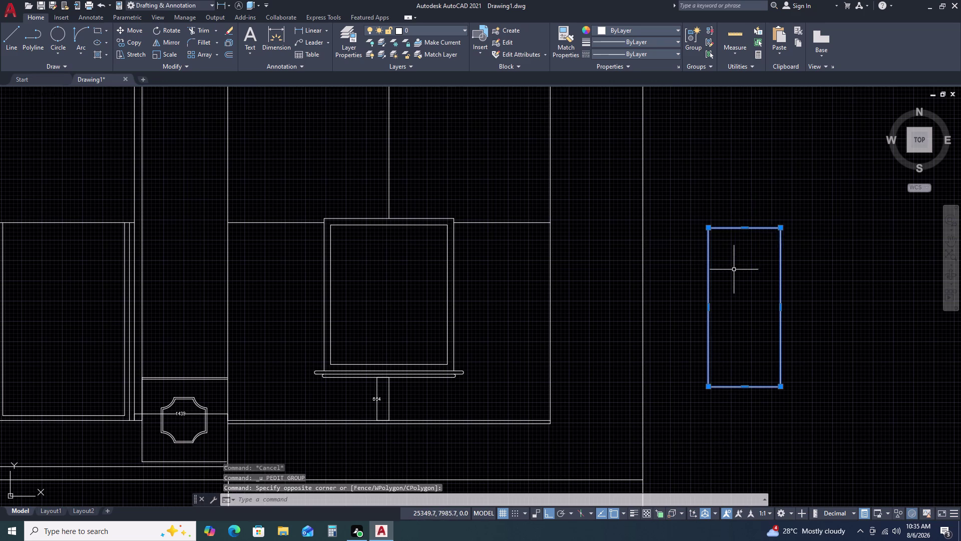
text(O)
key(space)
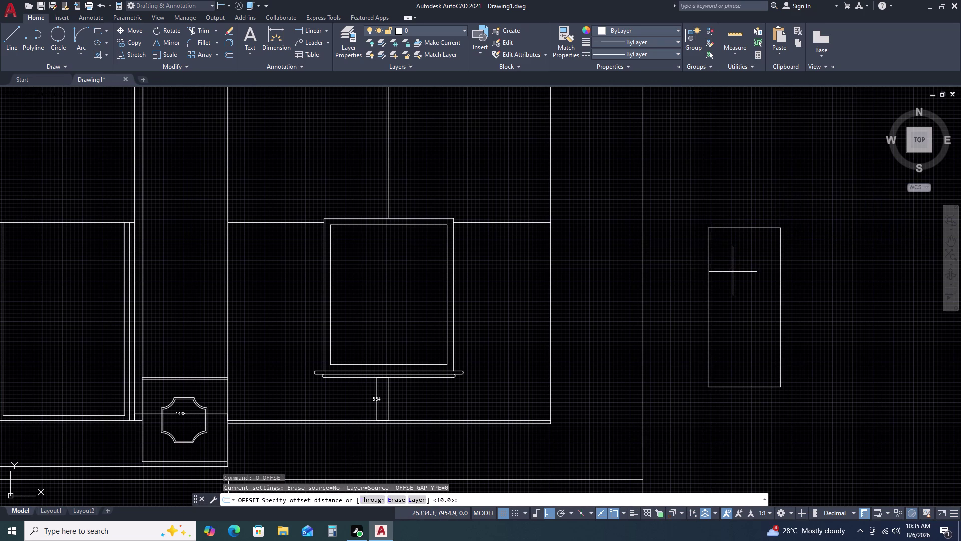
key(1)
text(00)
key(space)
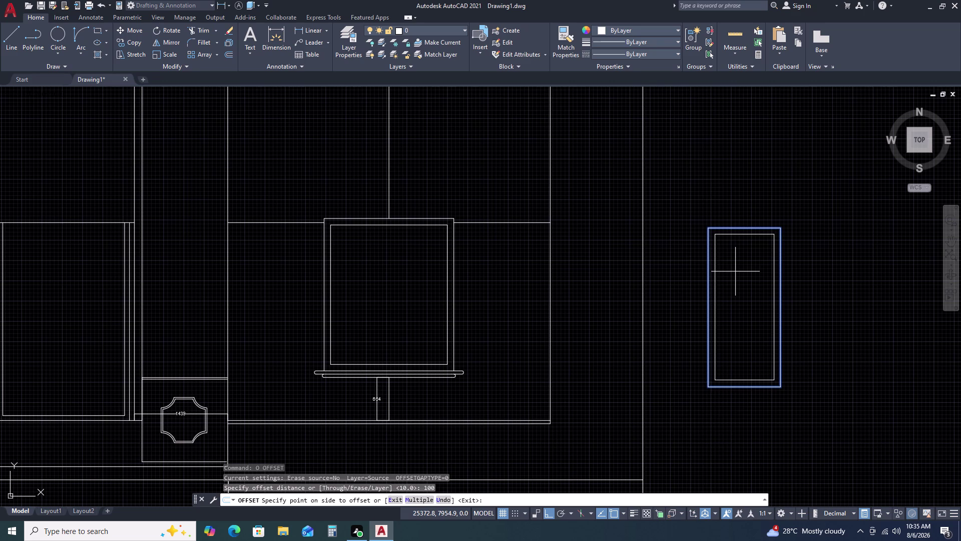
click(735, 274)
middle_drag(771, 472, 726, 428)
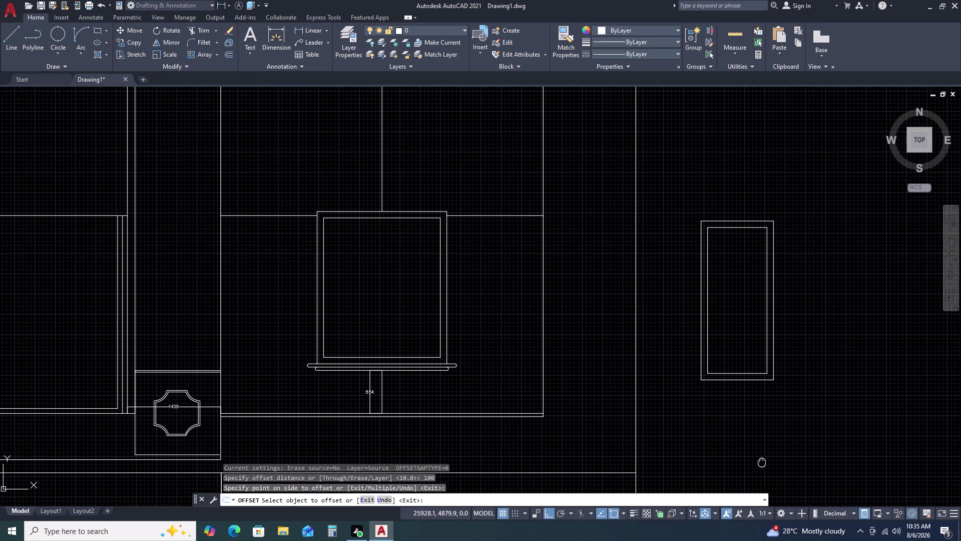
middle_drag(726, 428, 717, 412)
key(Escape)
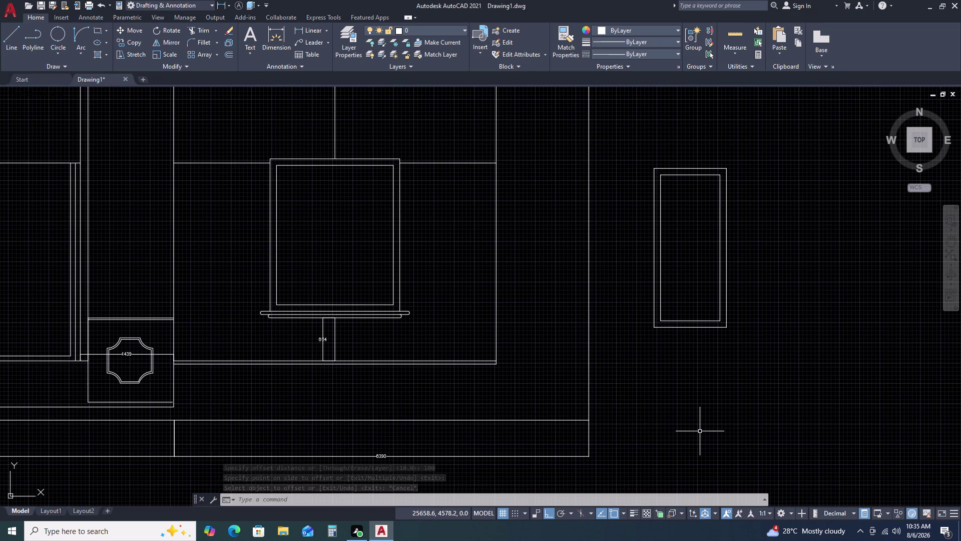
Trim part of the inner outline, then abandon a fillet attempt at its corner.
text(TR)
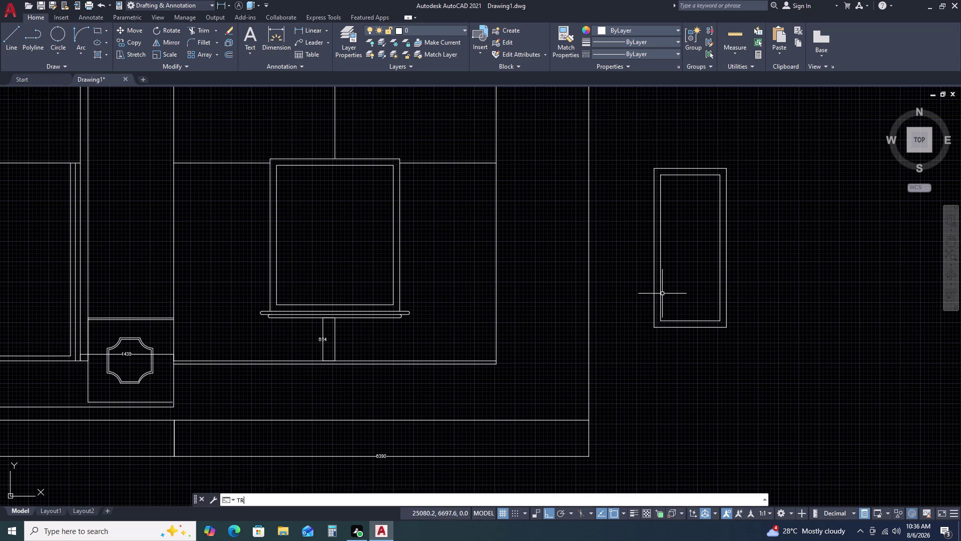
key(space)
click(660, 280)
key(Escape)
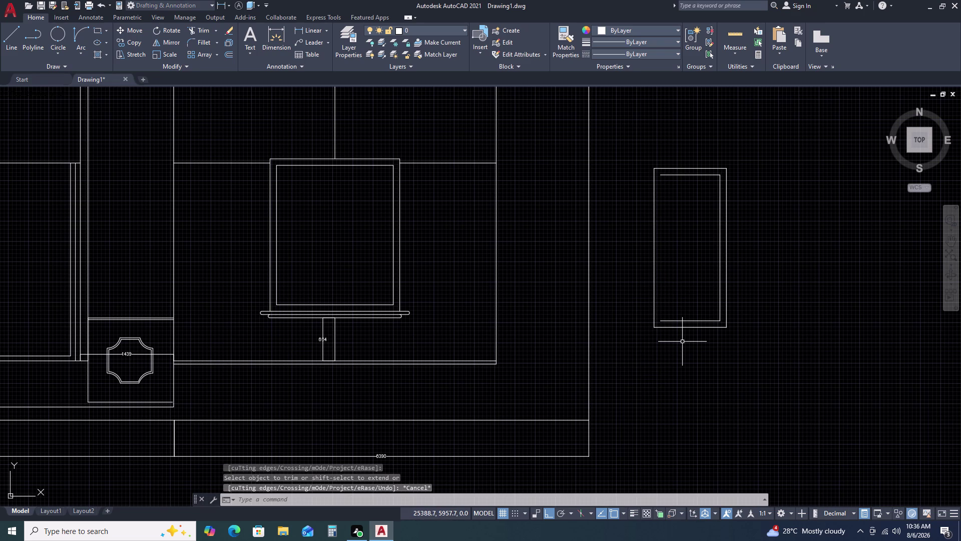
key(f)
key(space)
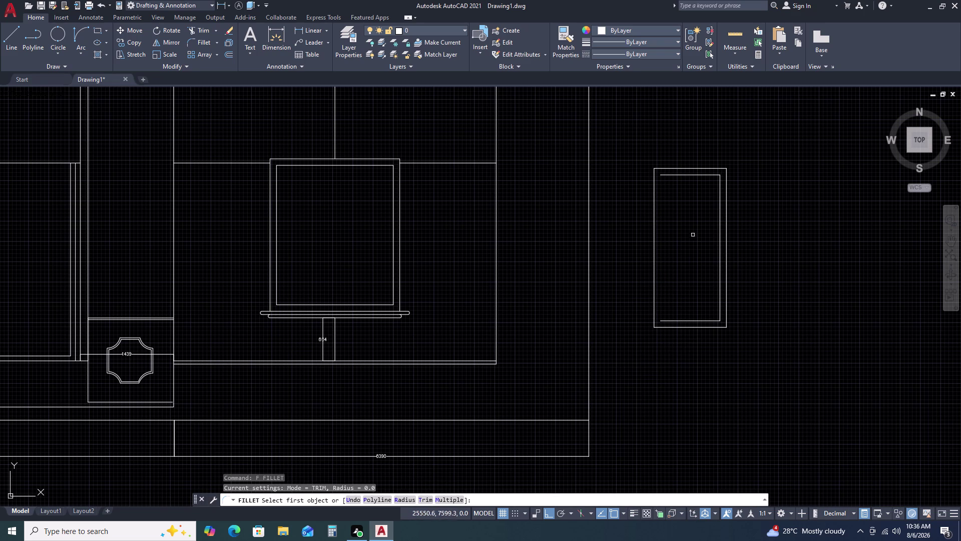
click(679, 174)
double_click(678, 175)
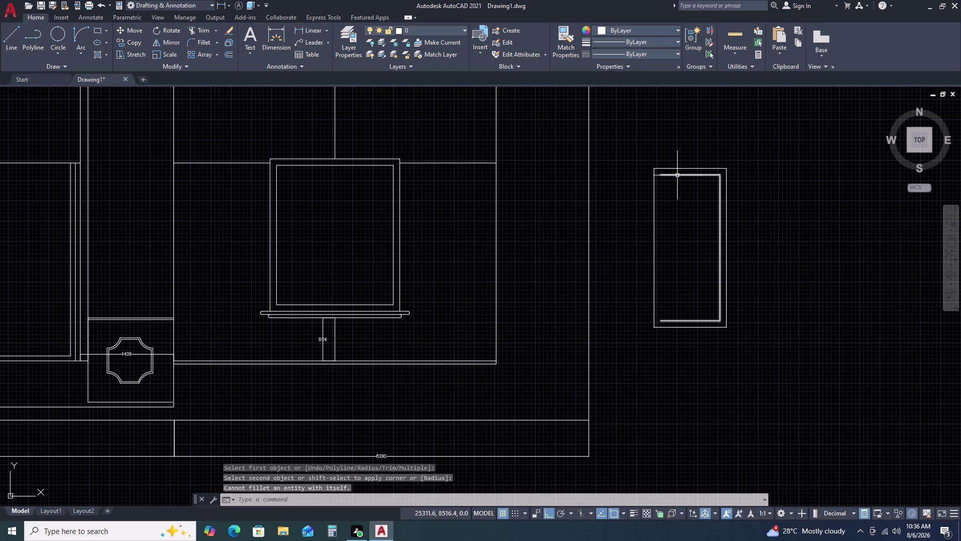
key(Escape)
Extend the panel's bottom lines to their boundary and trim off the excess piece.
key(e)
key(x)
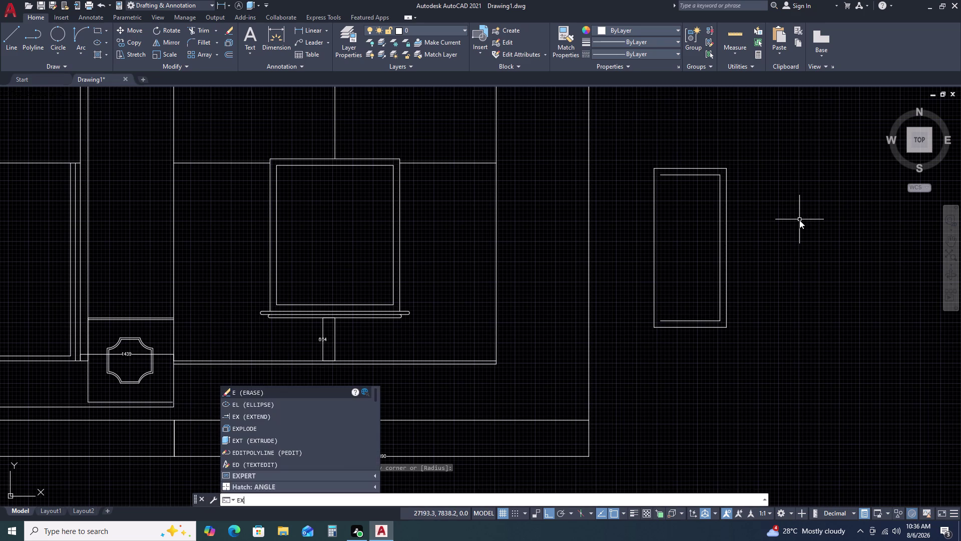
key(space)
double_click(688, 172)
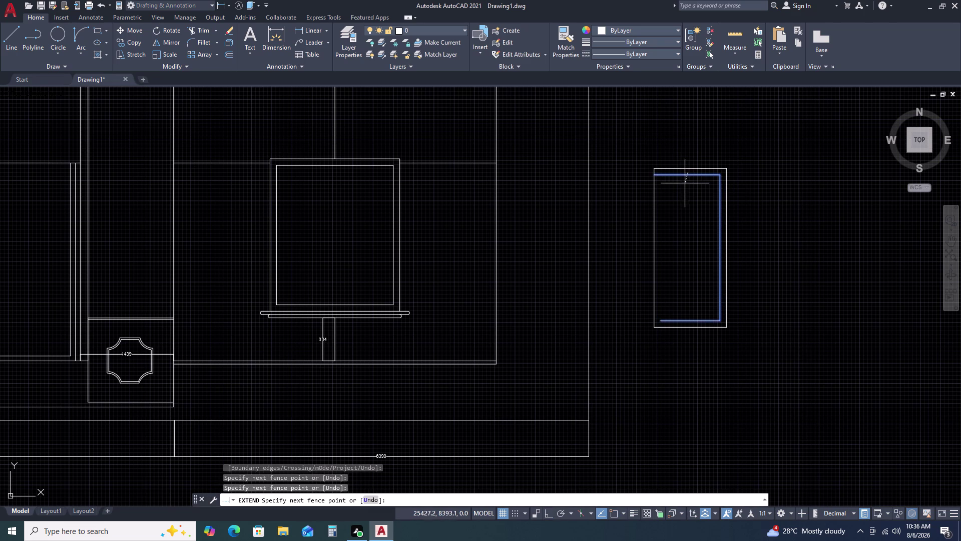
click(684, 188)
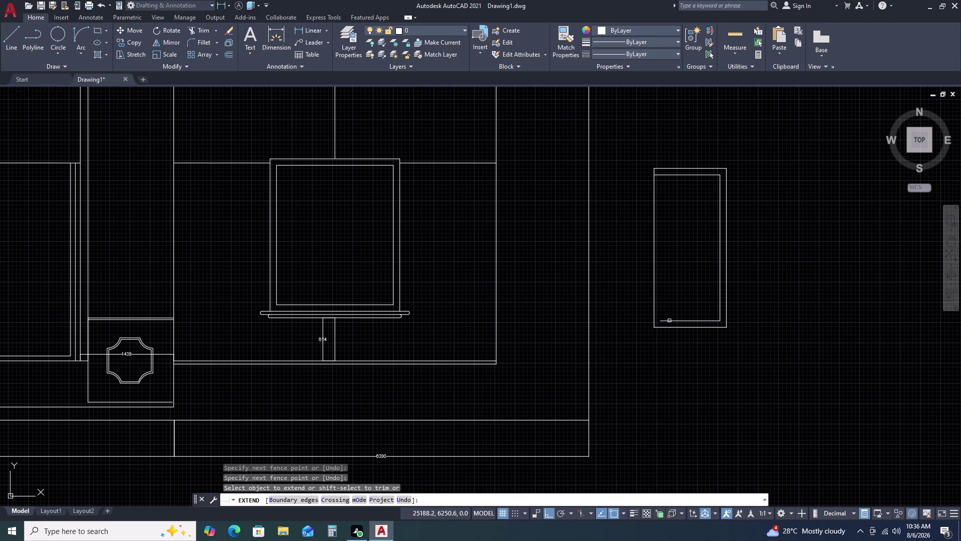
click(669, 319)
key(Escape)
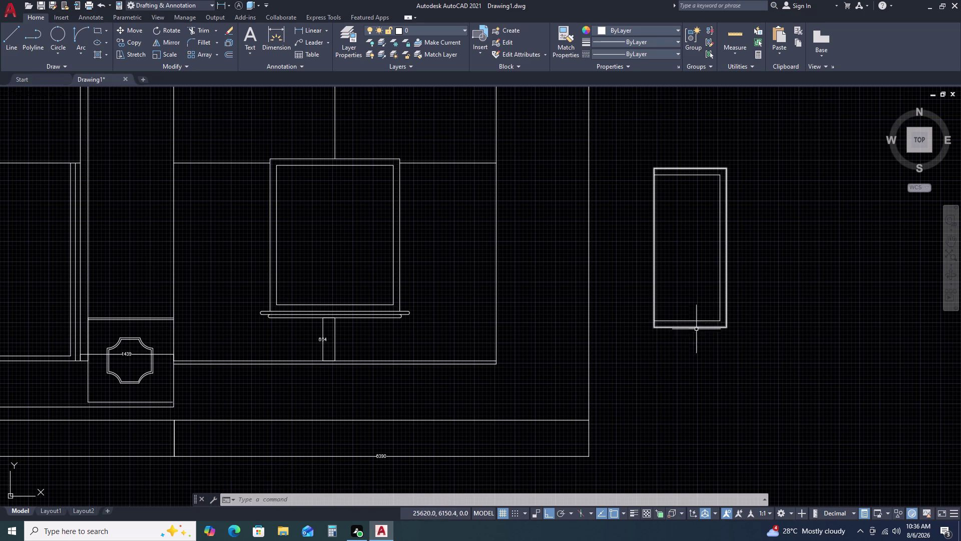
text(TR)
key(space)
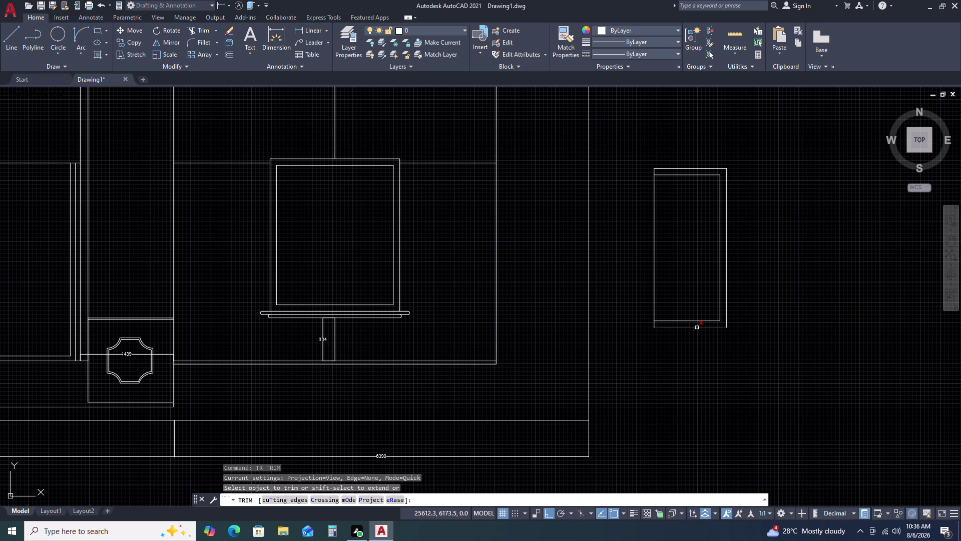
click(694, 326)
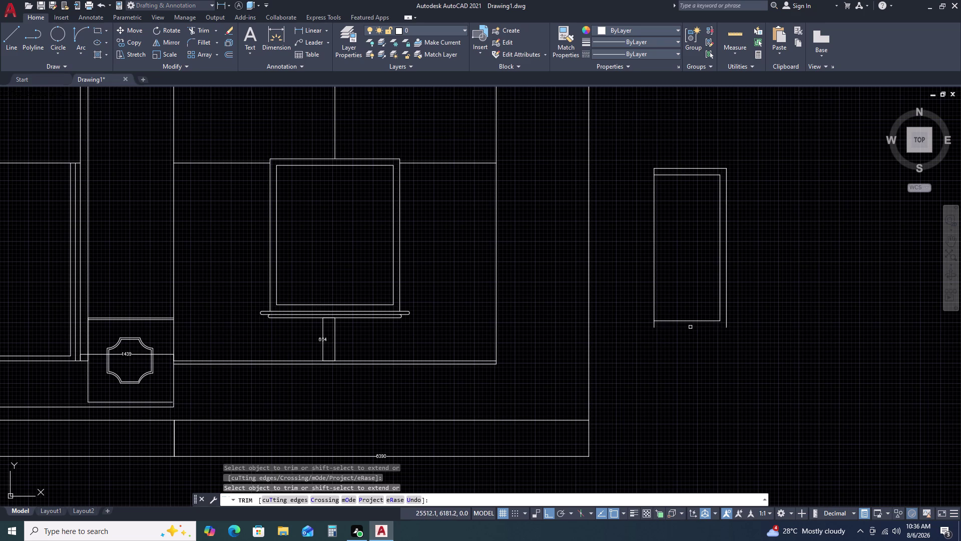
key(Escape)
Explode the inner polyline outline into separate lines.
double_click(681, 321)
key(Escape)
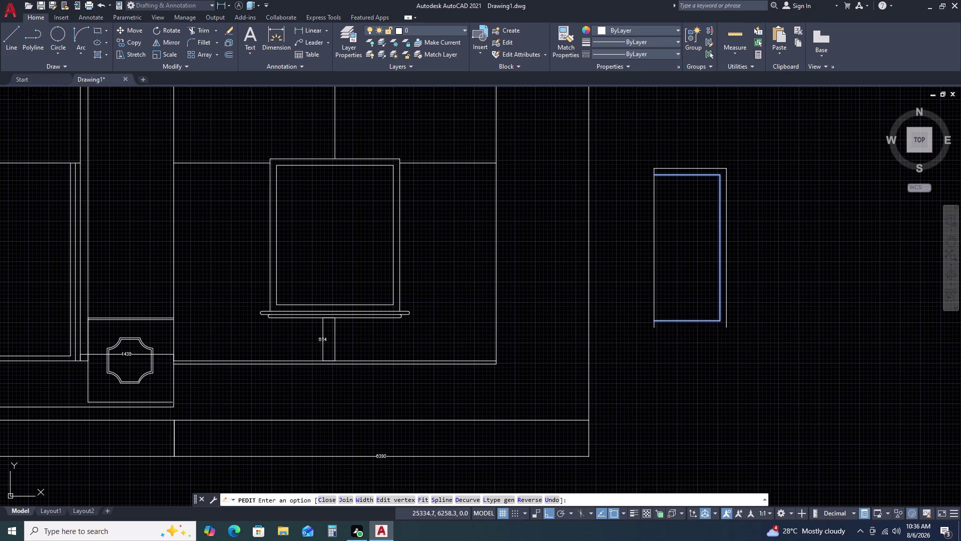
click(685, 321)
text(X)
key(space)
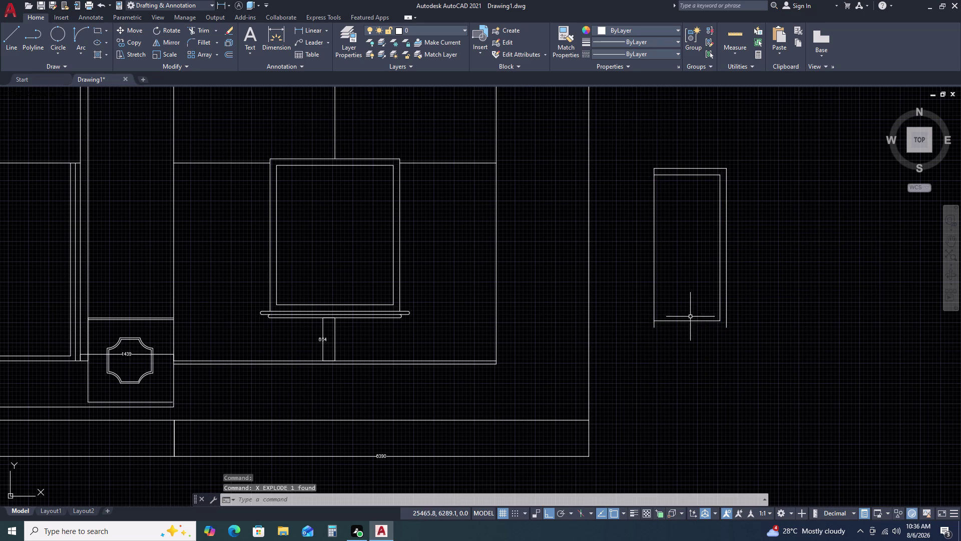
click(689, 320)
Offset the panel's inner bottom edge downward twice at 50 to form two sill lines.
key(o)
key(space)
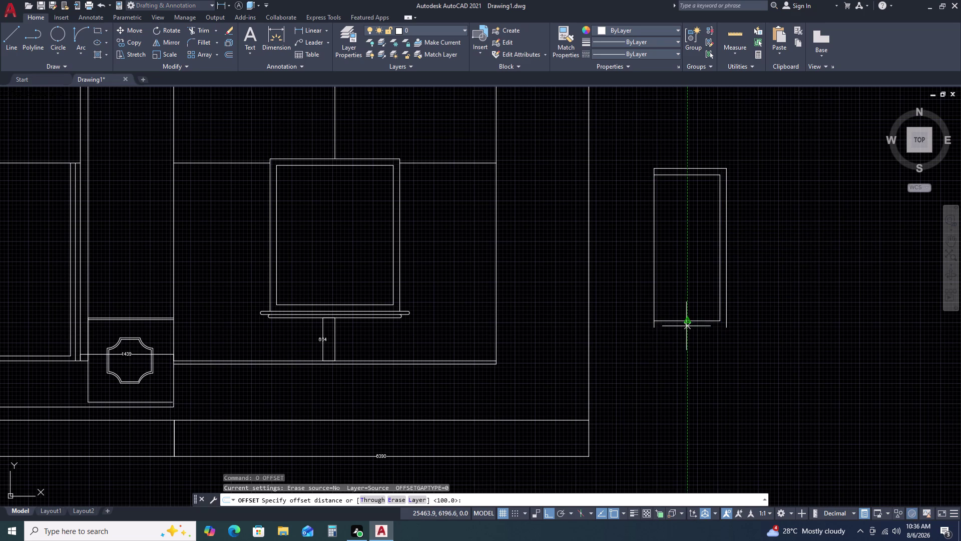
text(50)
key(space)
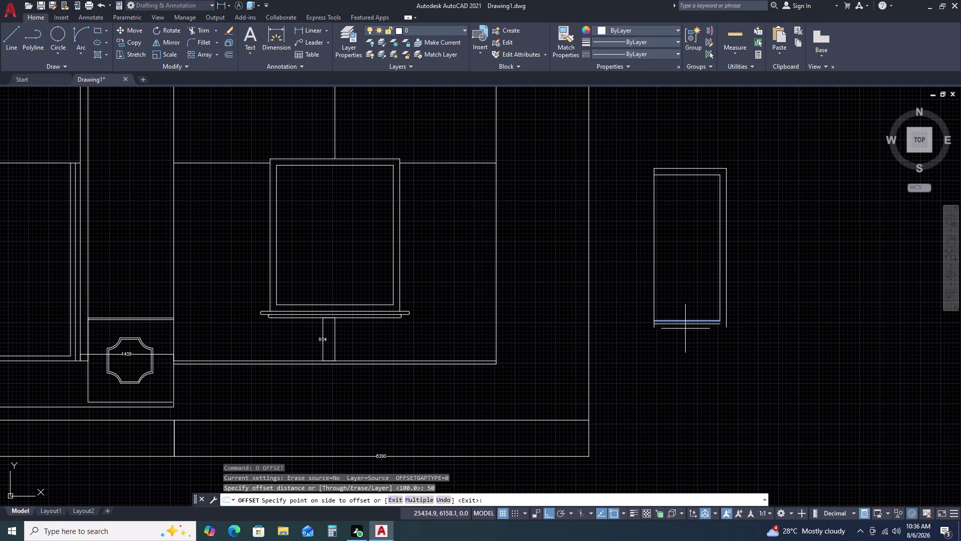
click(683, 339)
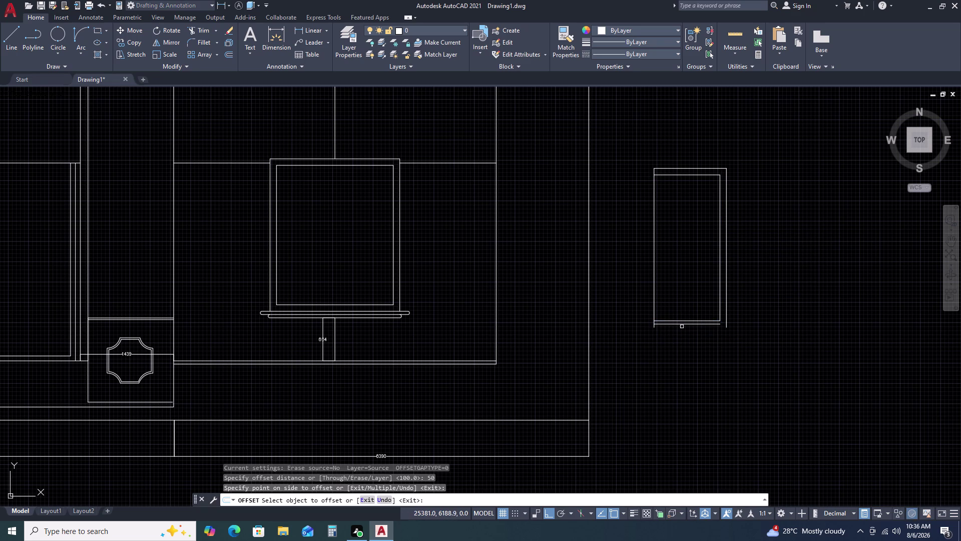
click(682, 324)
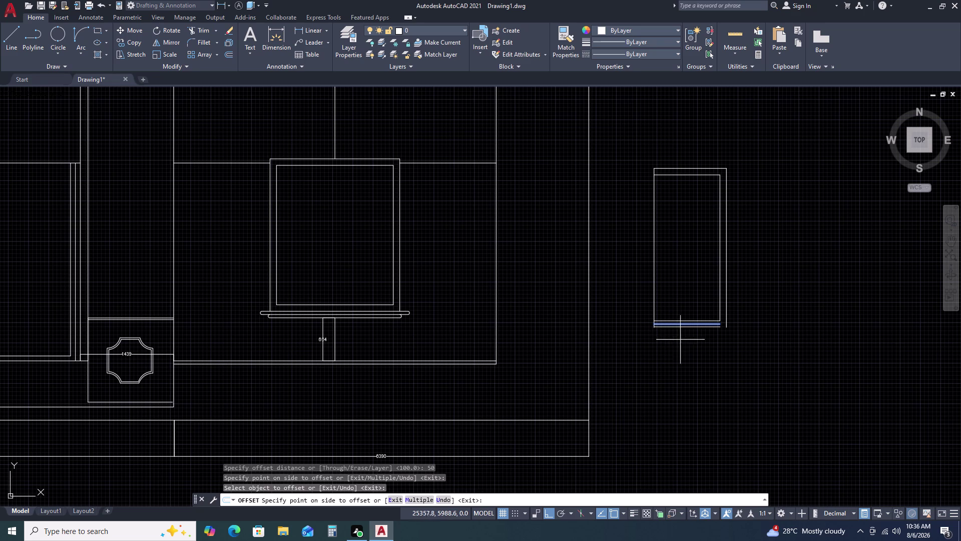
click(681, 341)
key(Escape)
scroll(up, 3)
middle_drag(718, 323, 634, 327)
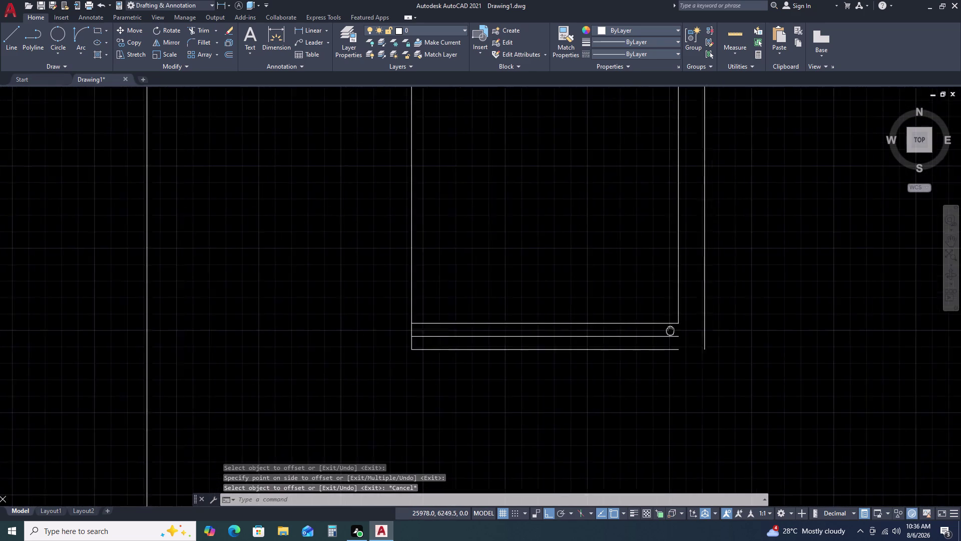
middle_drag(633, 327, 624, 325)
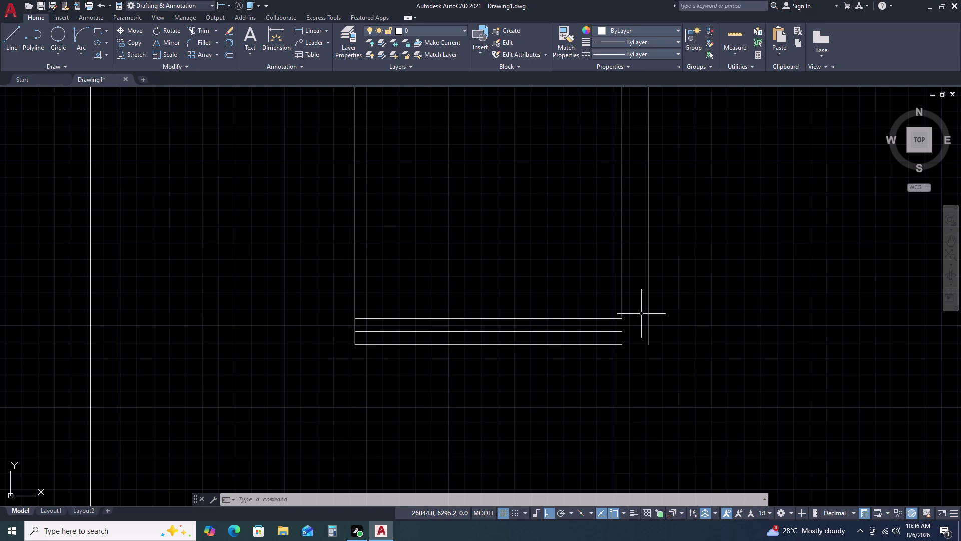
scroll(down, 3)
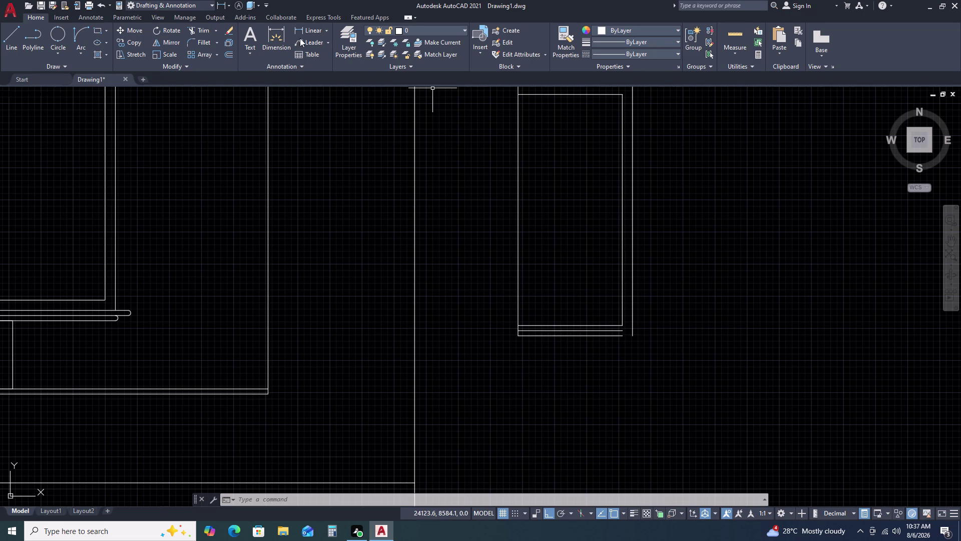
Place a 1115 linear dimension between the panel's bottom corners, below the panel.
click(312, 30)
click(516, 336)
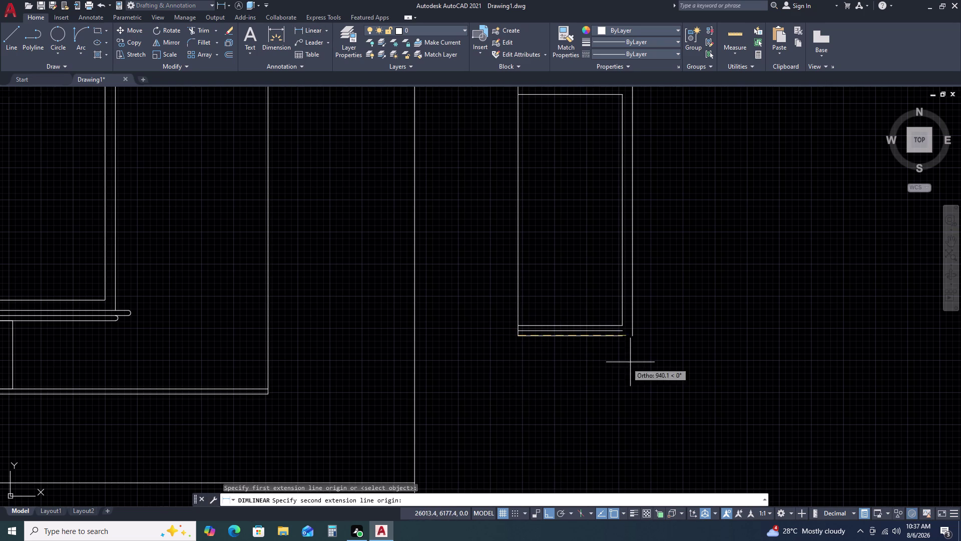
click(635, 337)
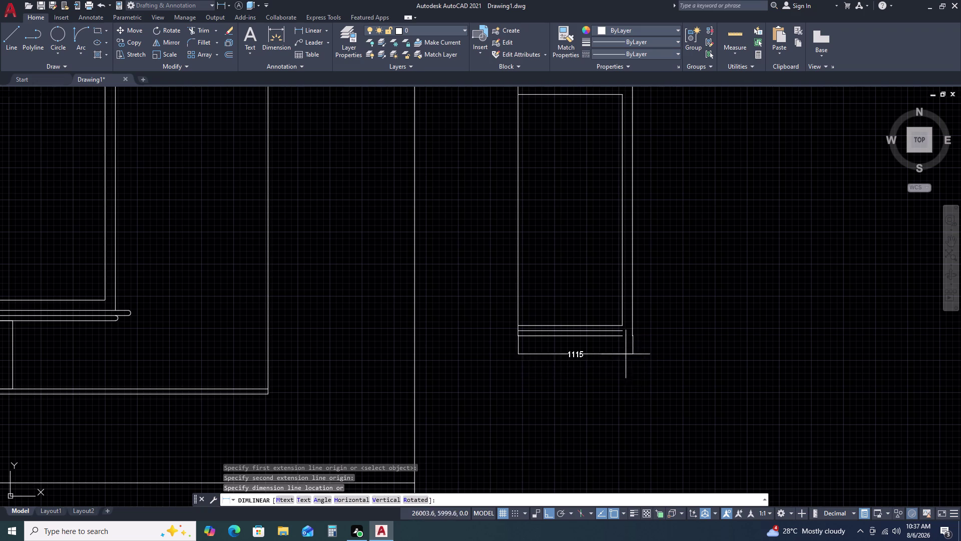
double_click(622, 399)
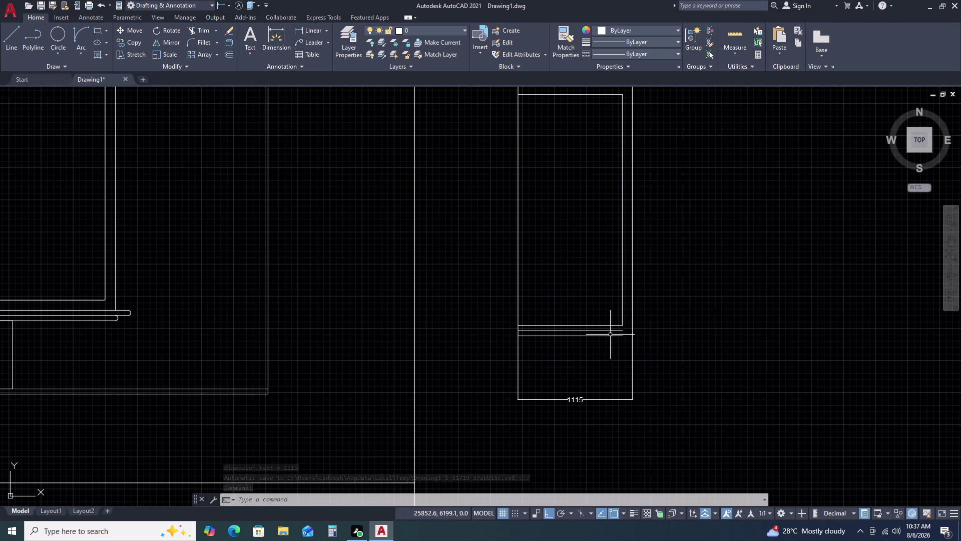
Try filleting two sill lines together, then undo the fillet.
text(F)
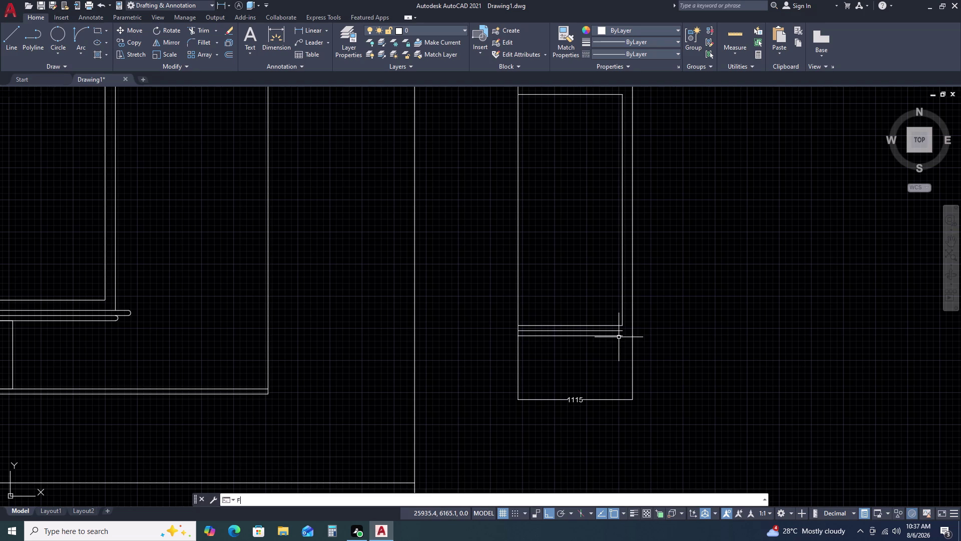
key(space)
click(616, 325)
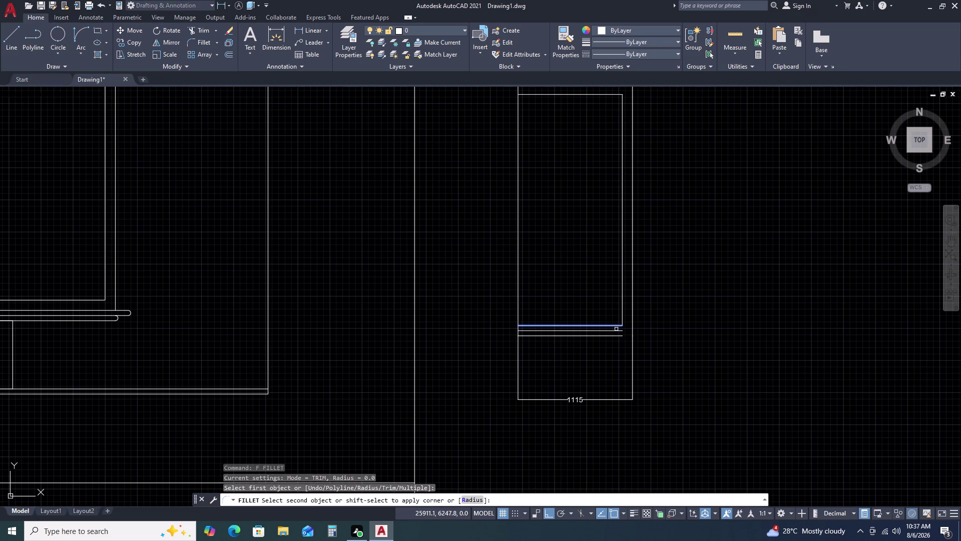
click(617, 330)
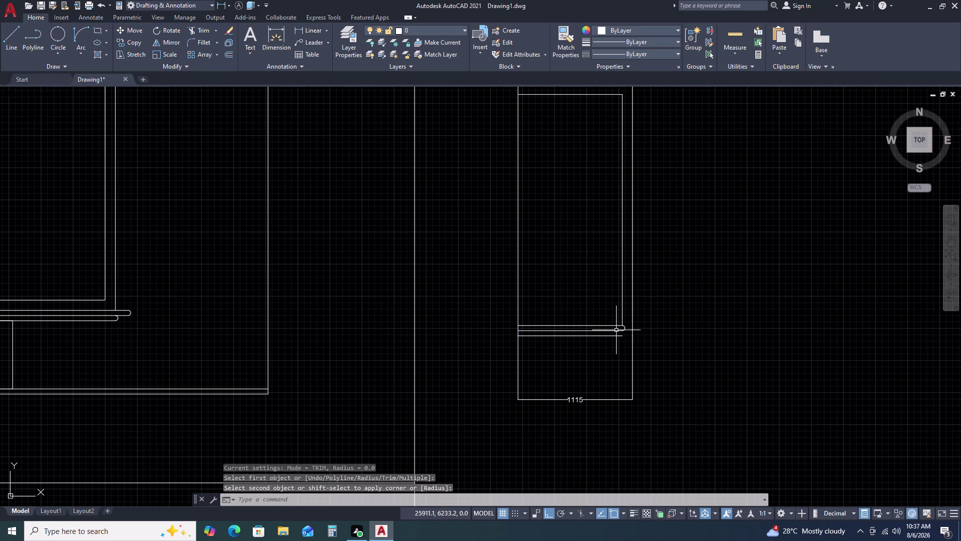
scroll(up, 3)
key(ctrl+z)
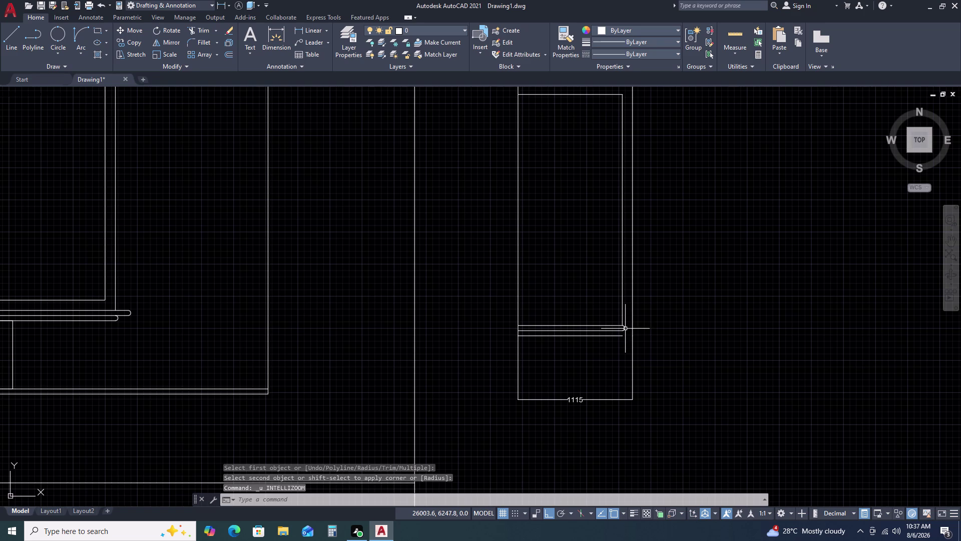
key(ctrl+z)
Extend two sill lines out to the panel's outer edge.
text(E)
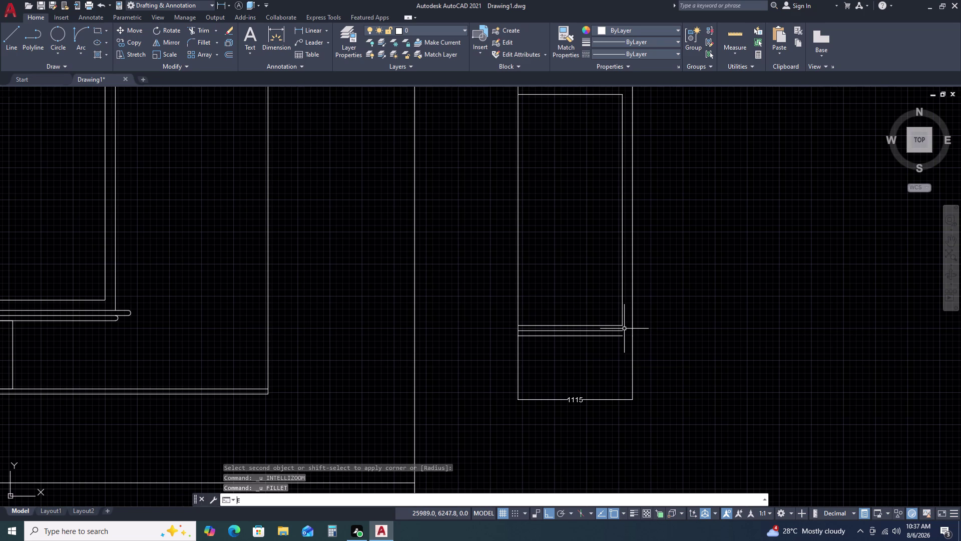
text(X)
key(space)
scroll(up, 3)
click(617, 319)
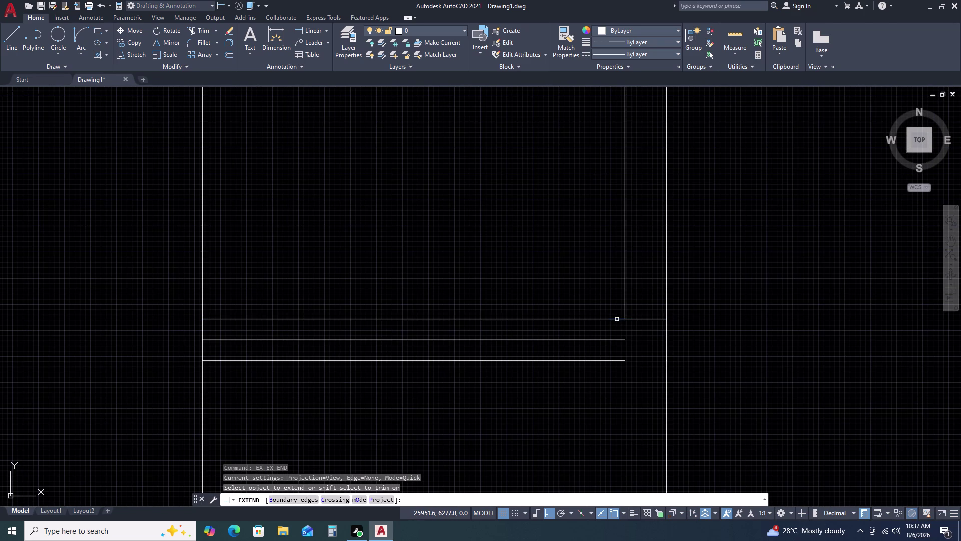
click(615, 339)
scroll(down, 3)
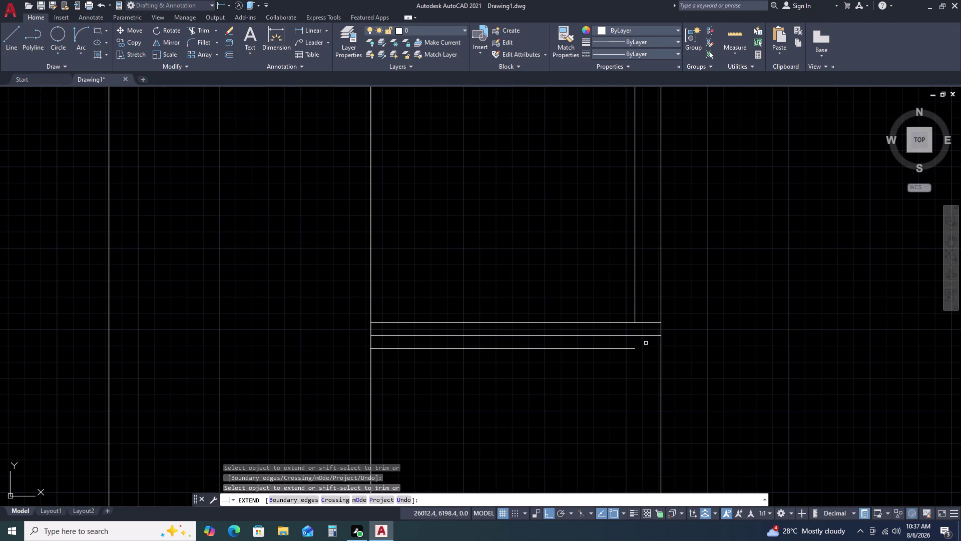
key(Escape)
Fillet the upper and lower sill lines to round their right end.
key(f)
key(space)
click(648, 321)
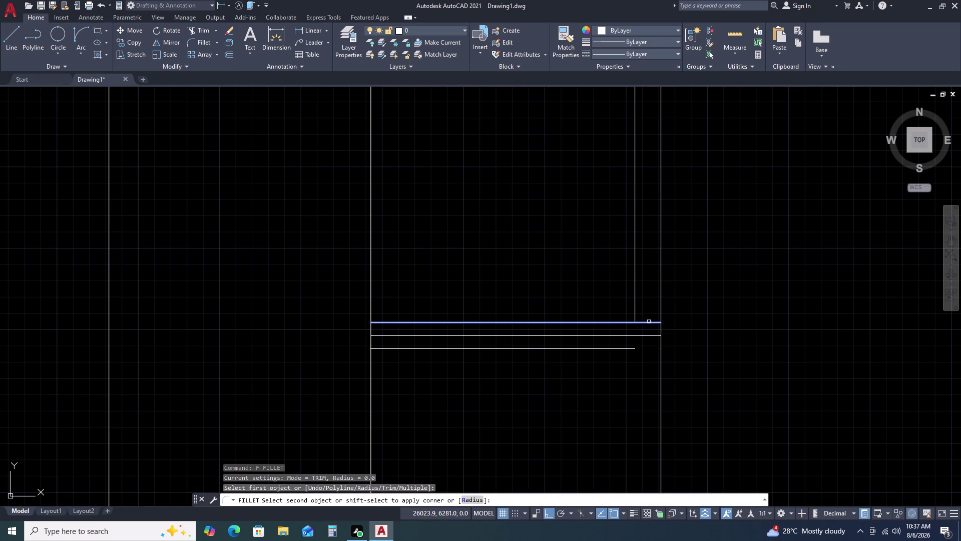
click(649, 335)
key(Escape)
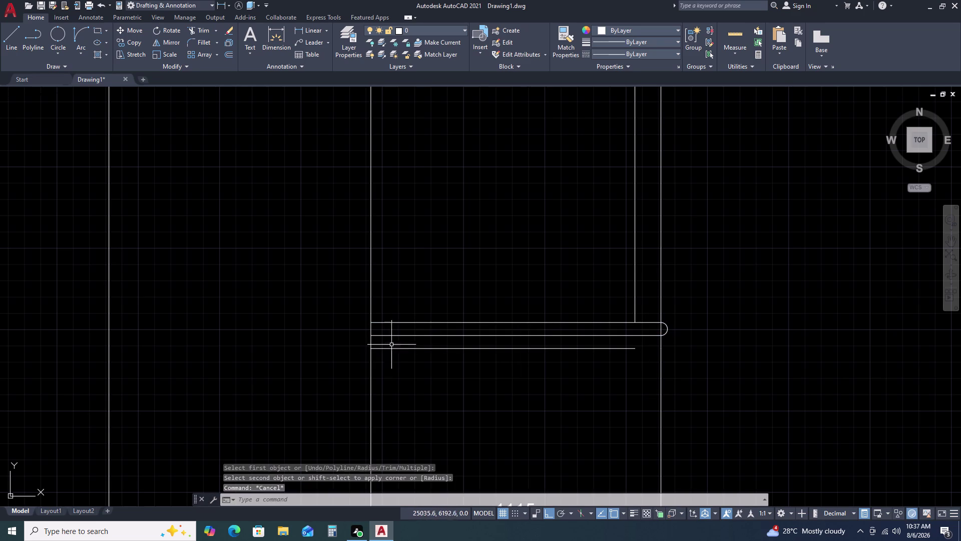
scroll(down, 3)
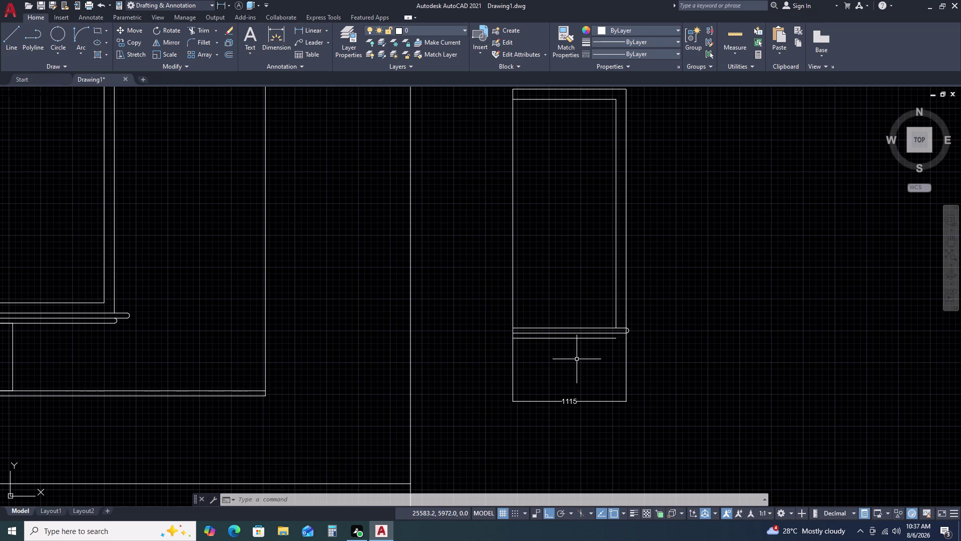
Place a vertical construction line through the panel sill.
key(x)
text(L)
key(space)
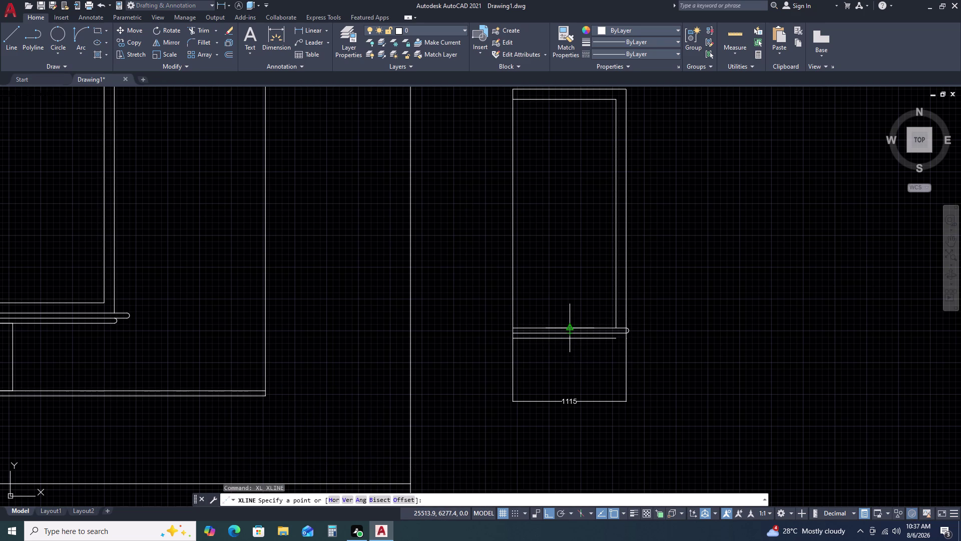
text(V)
key(space)
click(572, 336)
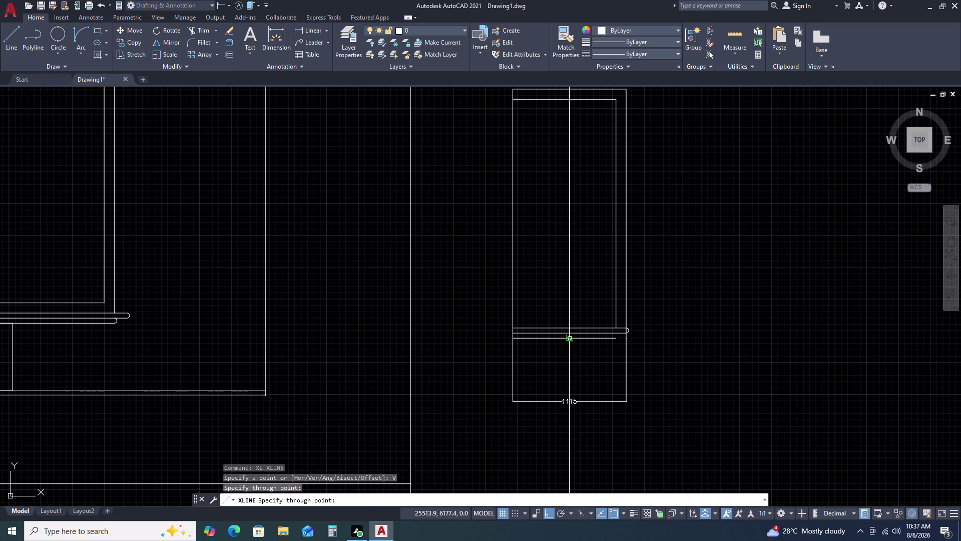
key(Escape)
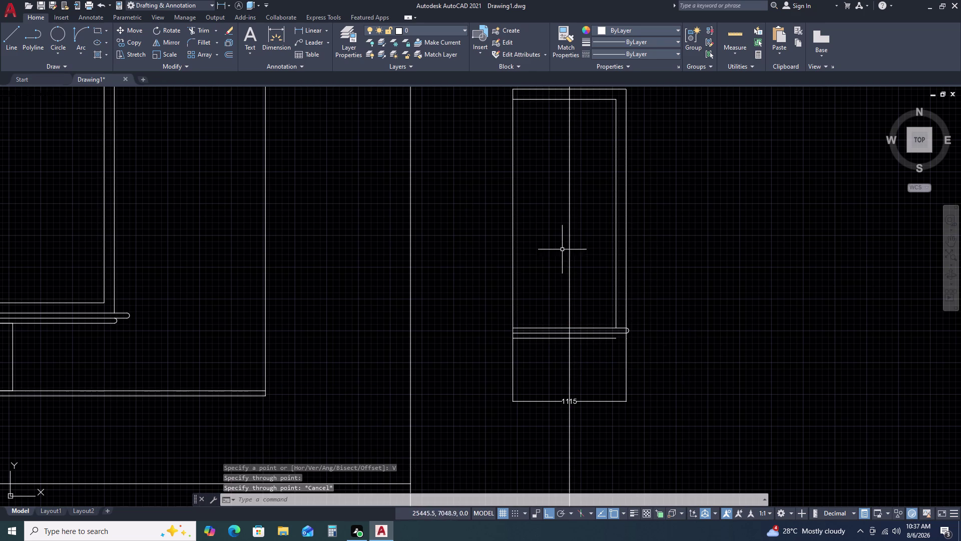
scroll(down, 3)
Window-select the side panel, then start and cancel a move.
click(501, 141)
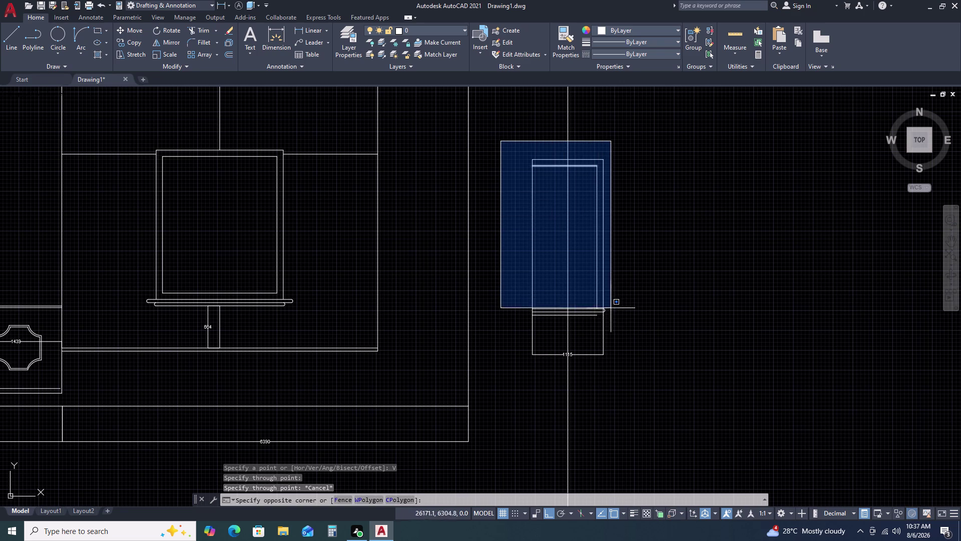
click(612, 323)
key(m)
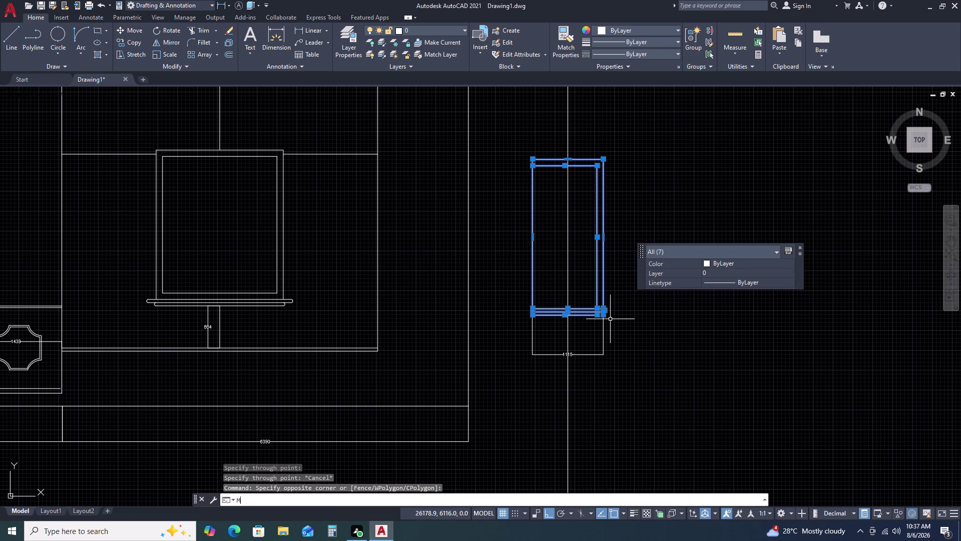
key(space)
scroll(up, 3)
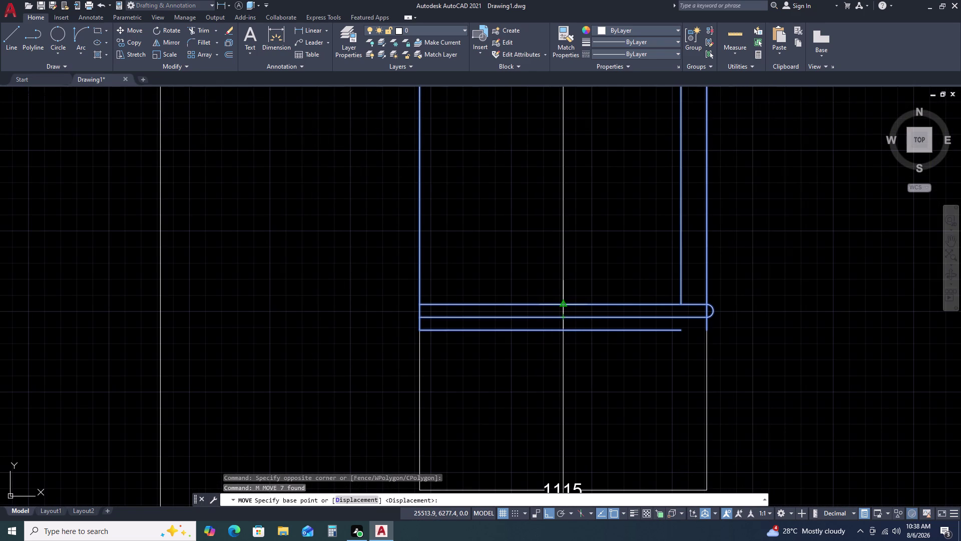
key(Escape)
scroll(down, 3)
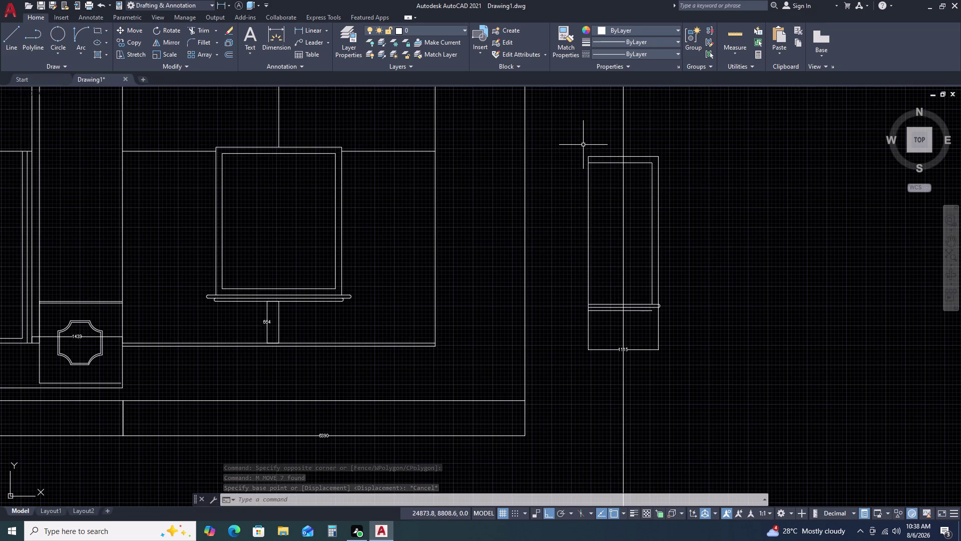
scroll(up, 3)
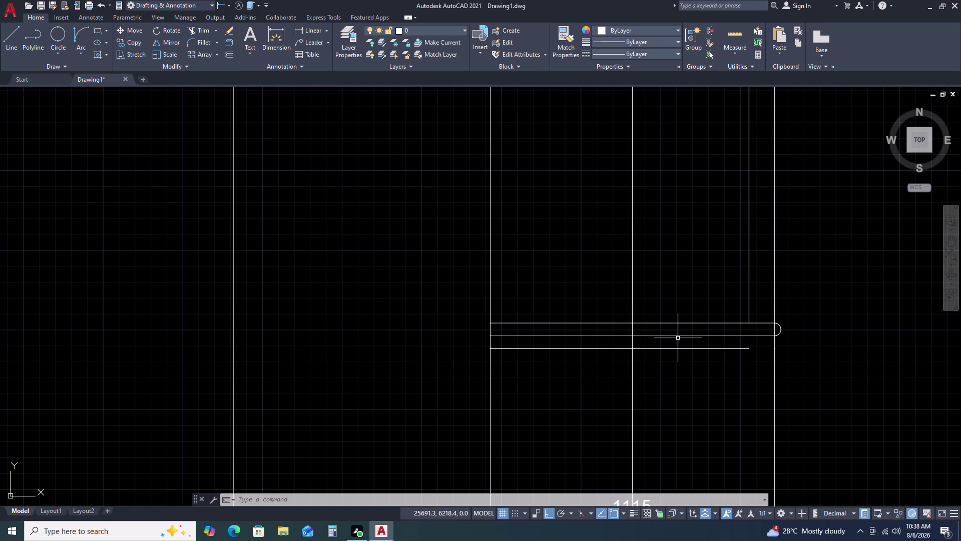
scroll(down, 3)
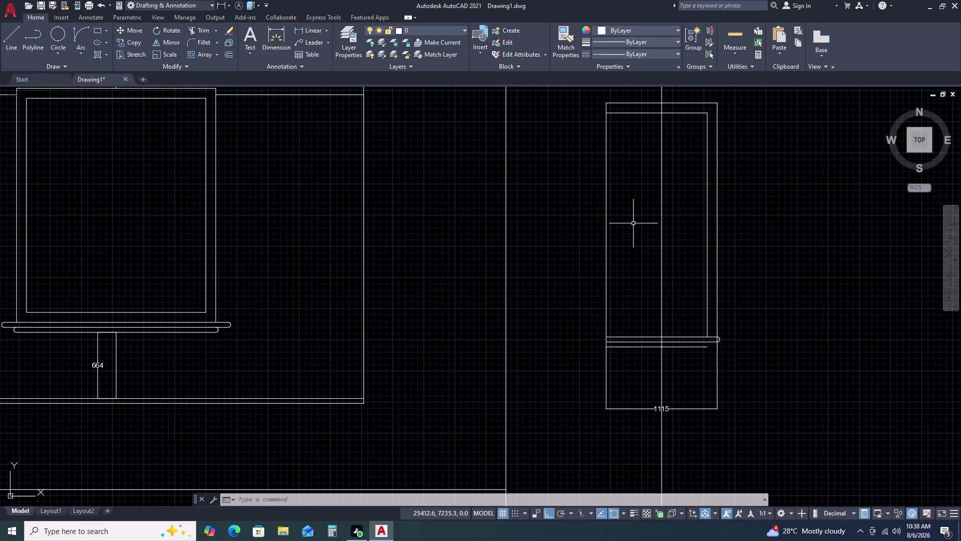
Delete a short stray line in the tall element.
click(688, 202)
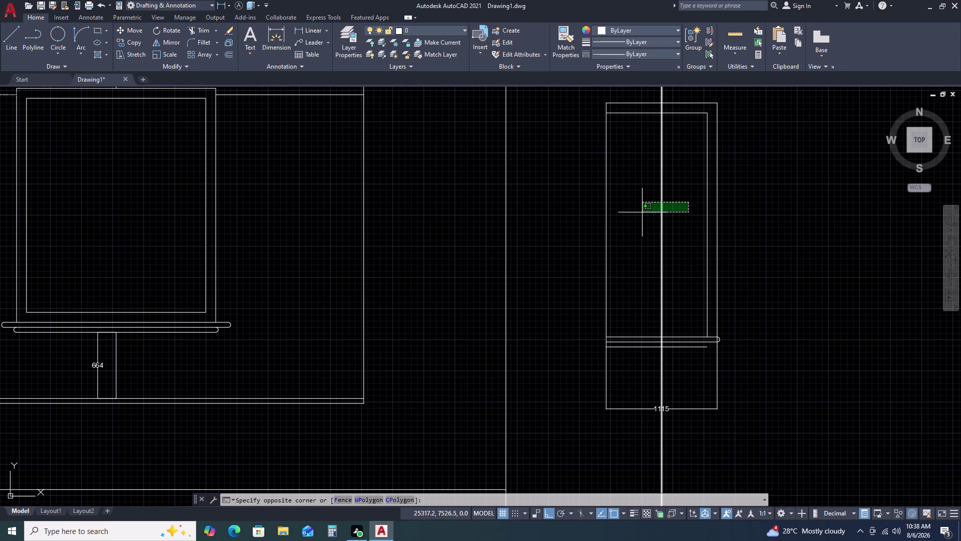
key(Delete)
click(650, 222)
key(Delete)
scroll(down, 3)
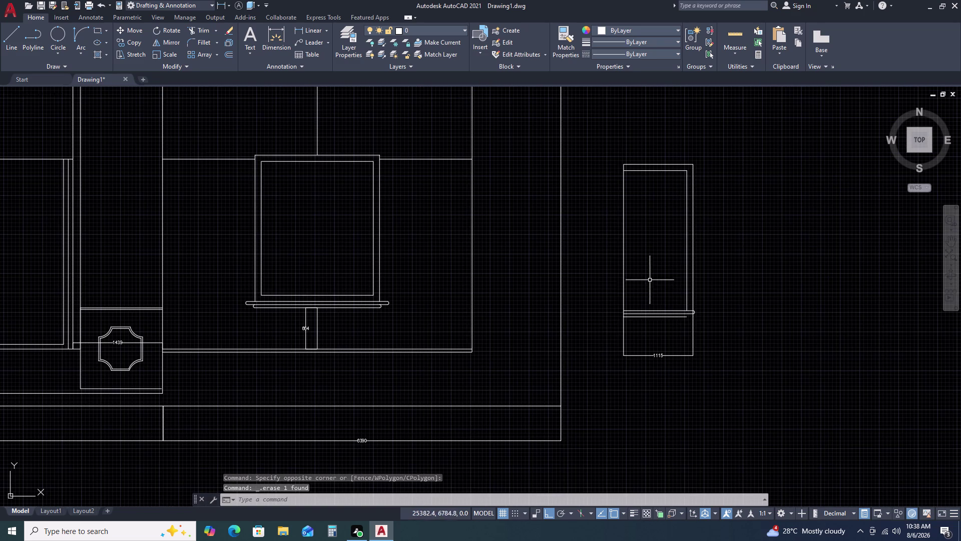
scroll(up, 3)
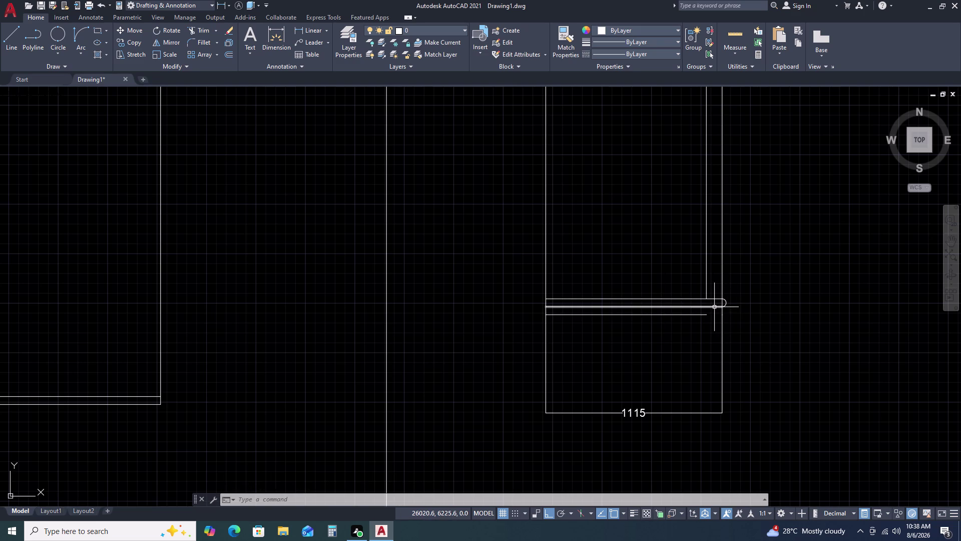
Start a vertical construction line at the sill midpoint, cancel it, and inspect the top sill line.
text(X)
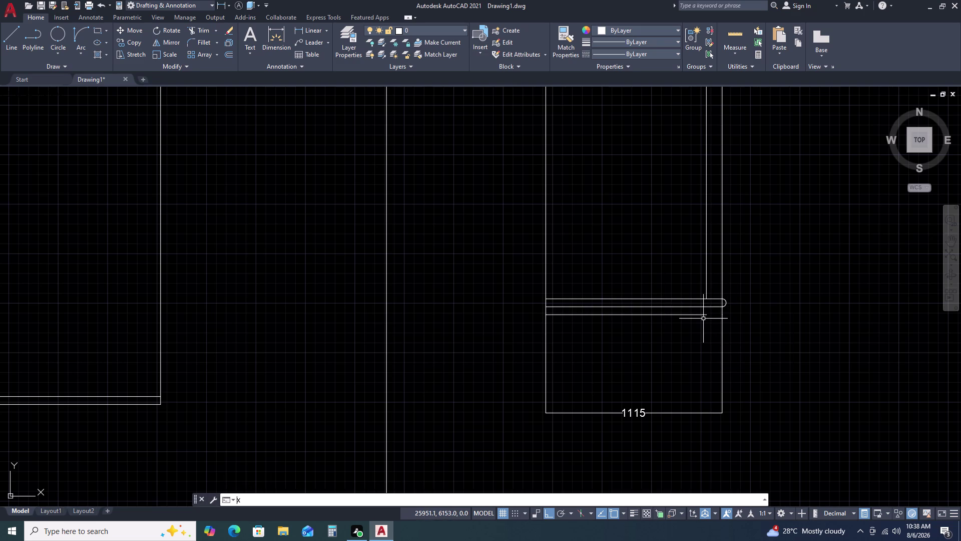
text(L)
key(space)
text(V)
key(space)
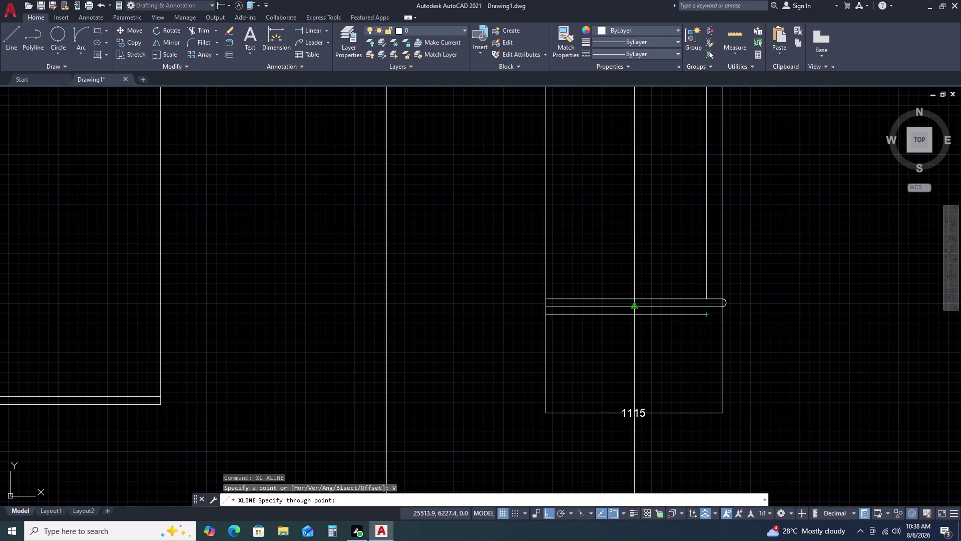
click(633, 307)
key(Escape)
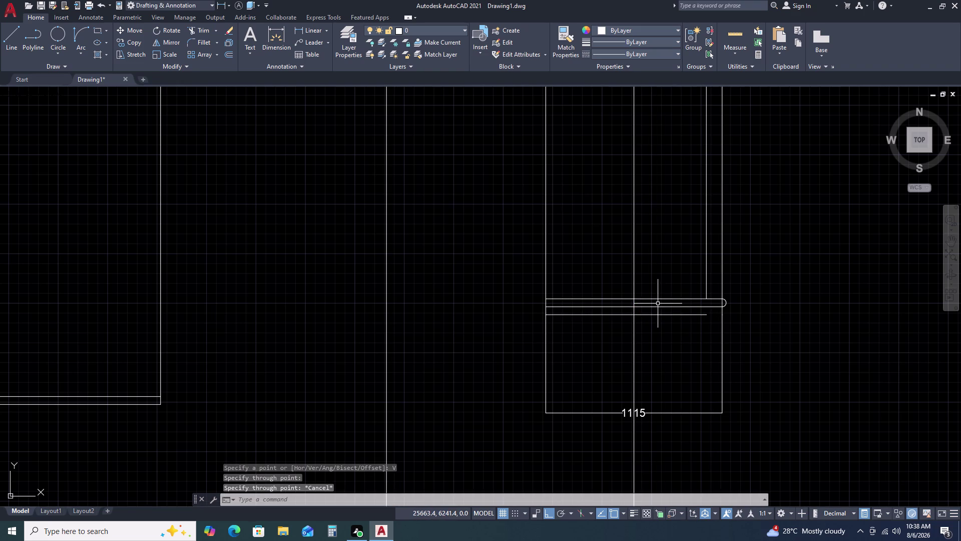
click(658, 301)
click(657, 297)
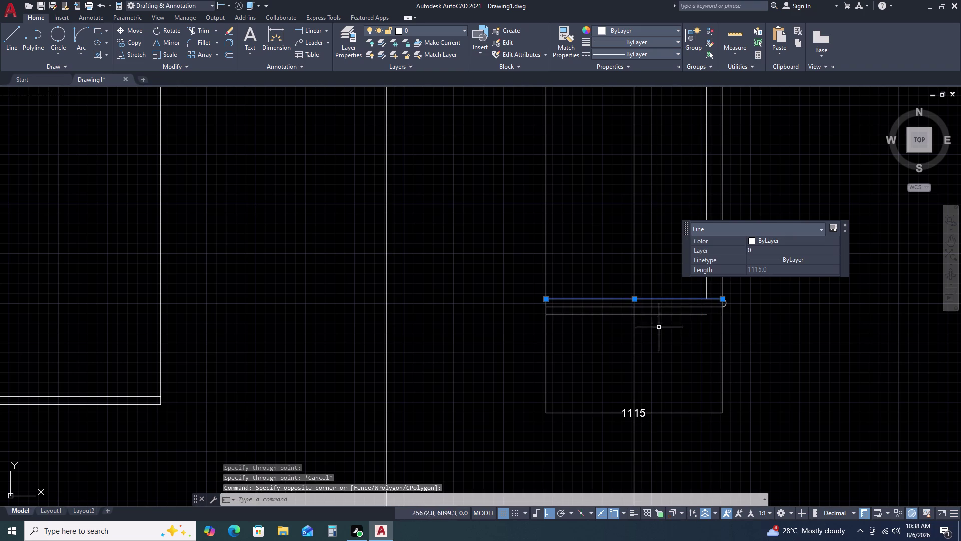
key(Escape)
click(645, 307)
key(Escape)
scroll(down, 3)
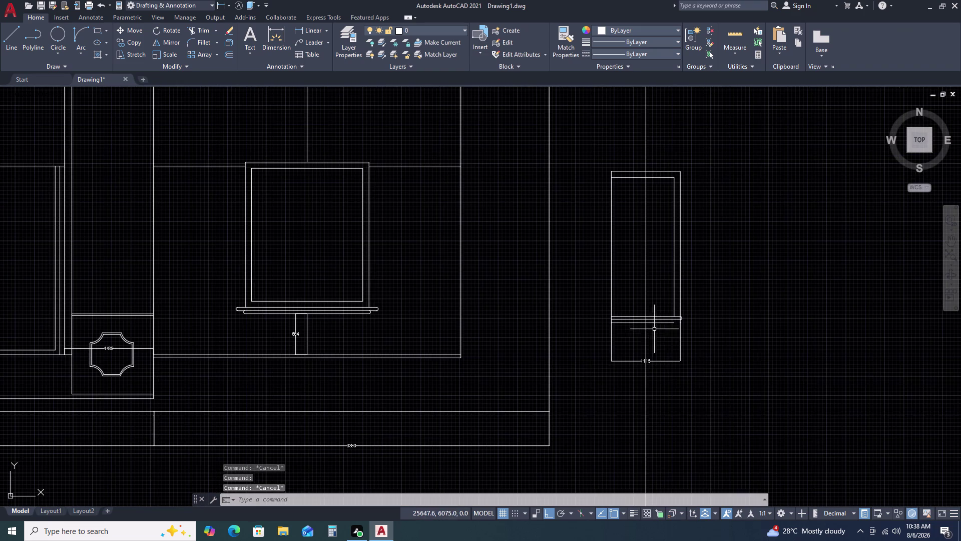
Window-select the tall element with its 1115 dimension and delete them.
middle_drag(666, 343, 550, 322)
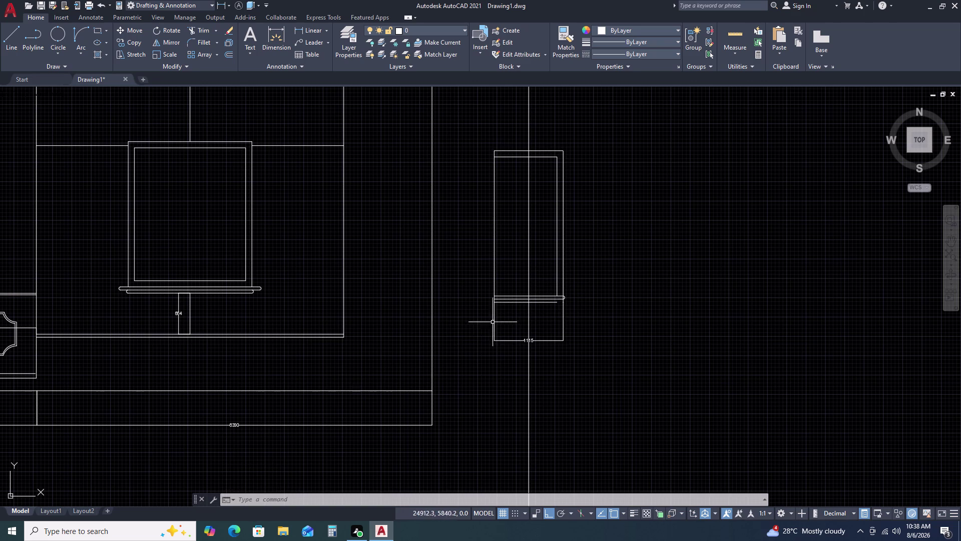
scroll(up, 3)
middle_drag(545, 323, 499, 334)
scroll(down, 3)
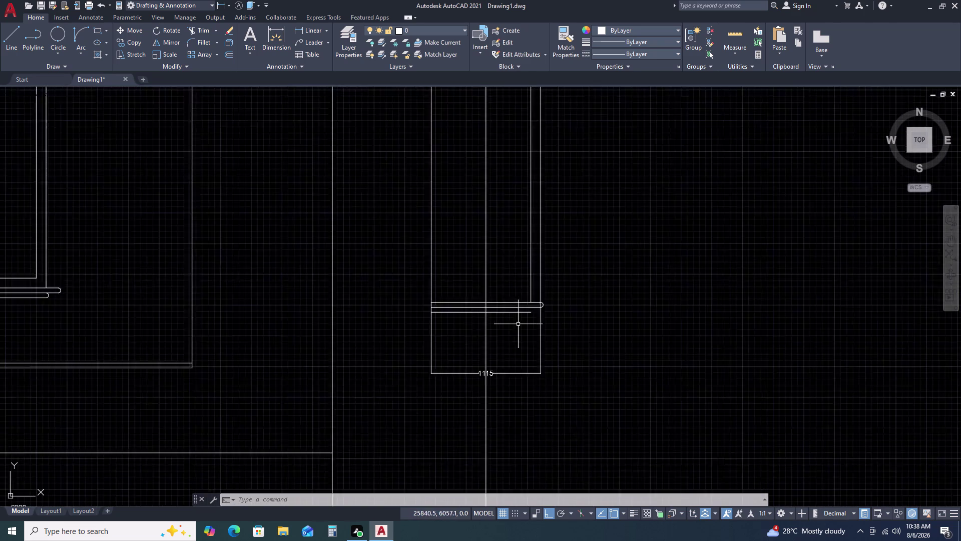
scroll(down, 3)
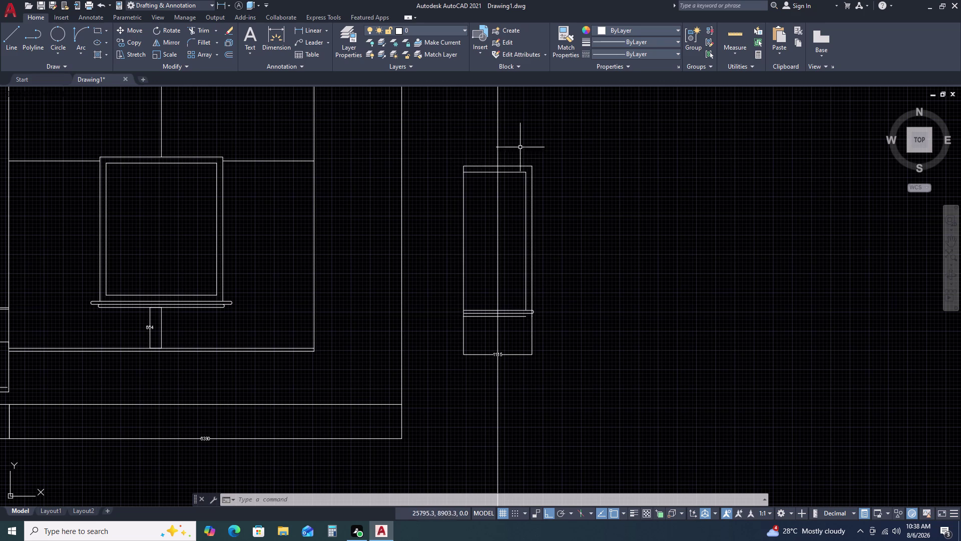
click(561, 137)
click(448, 397)
key(Delete)
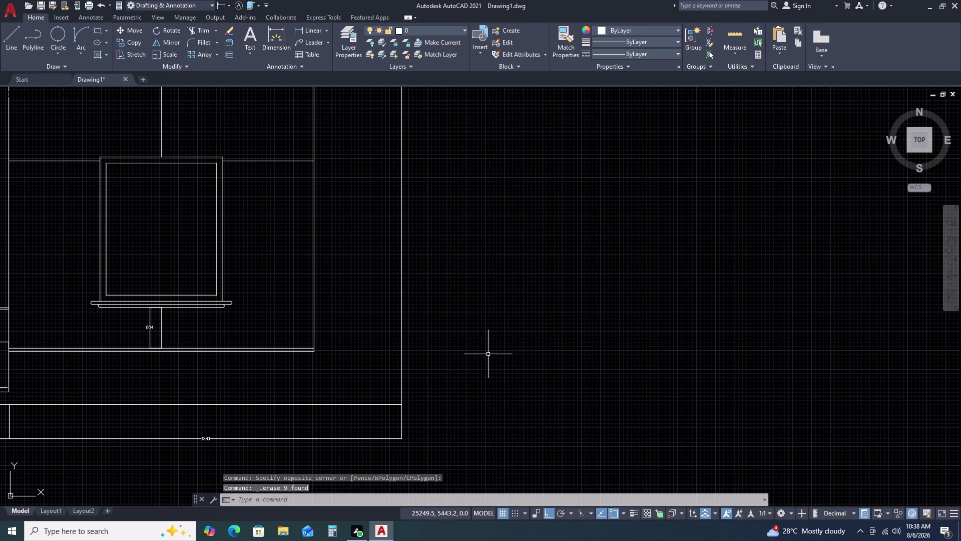
scroll(down, 3)
Draw a 2248 by 1115 rectangle beside the elevation using RECTANG's Dimensions option.
text(RE)
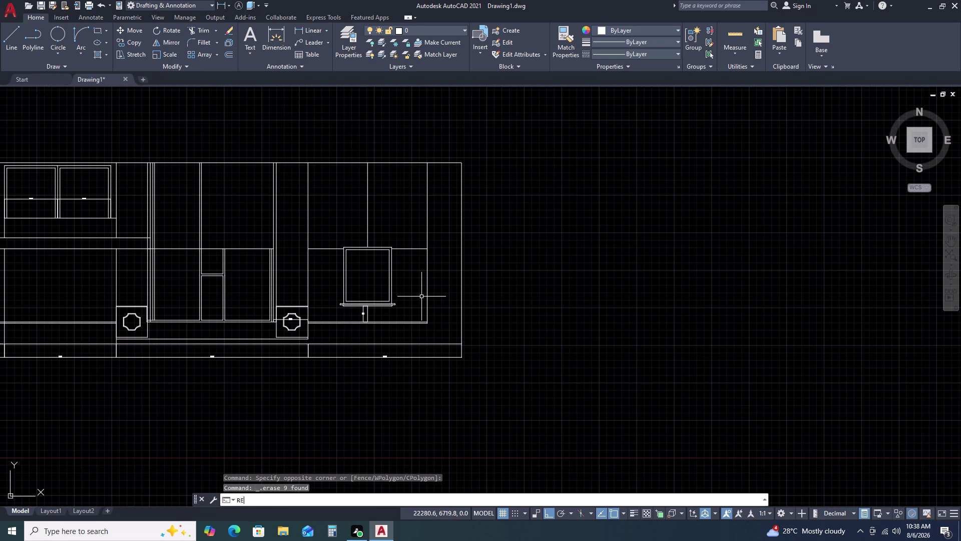
text(C)
key(space)
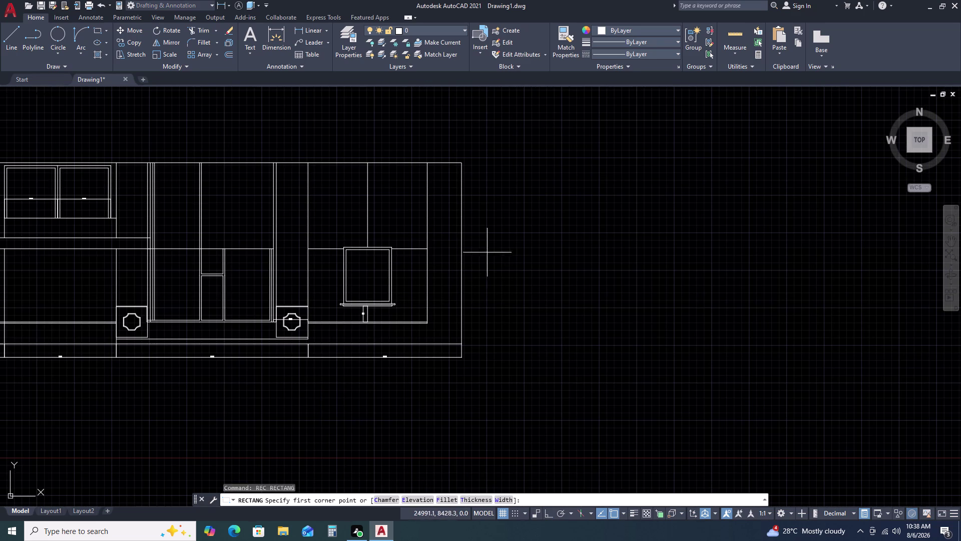
click(561, 194)
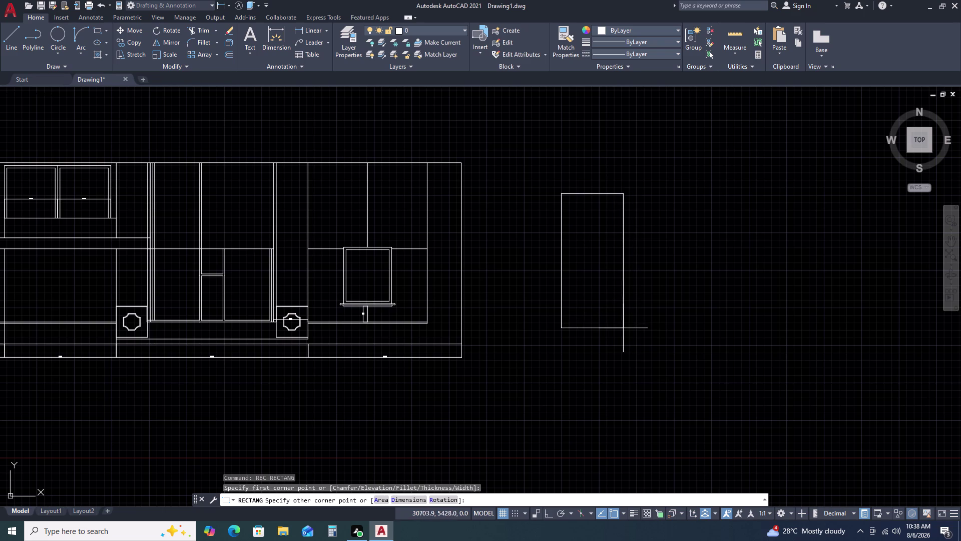
text(D)
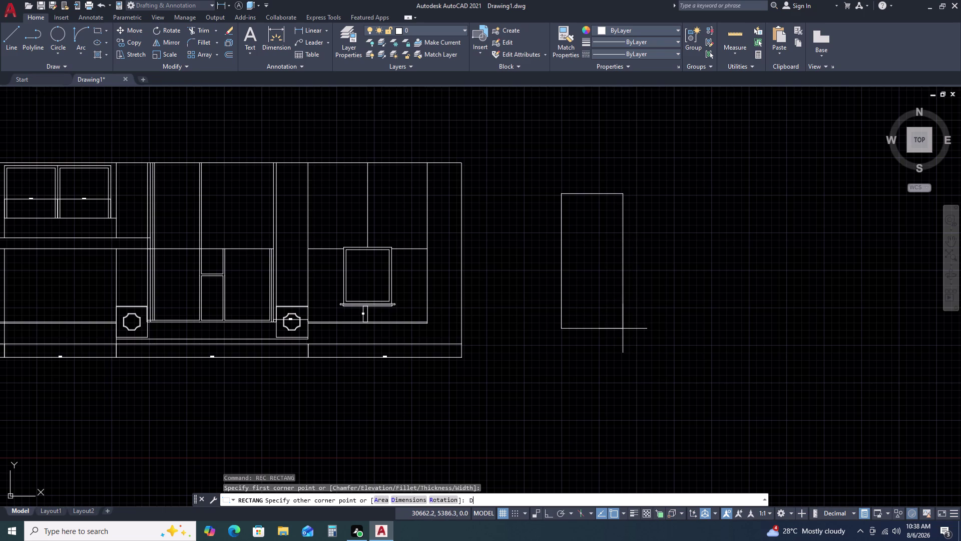
key(space)
text(22)
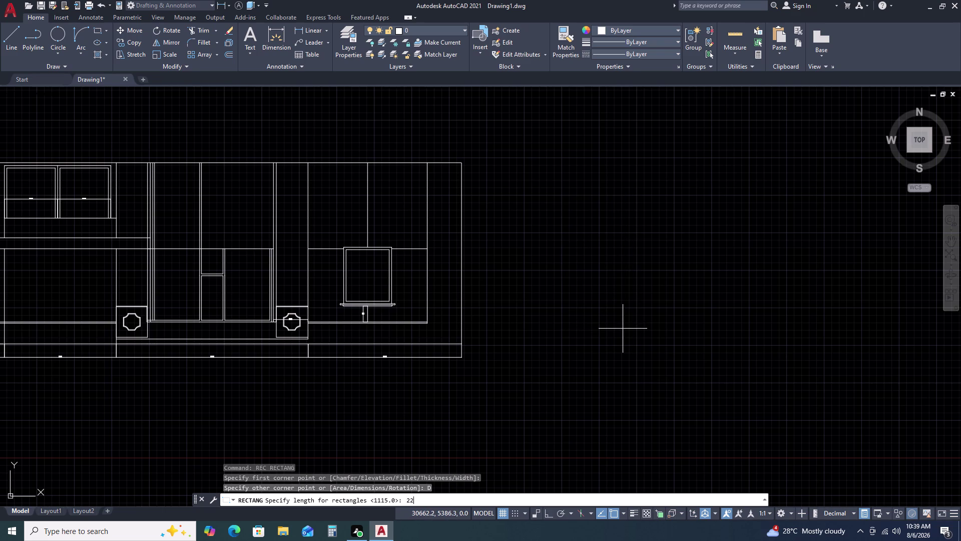
key(8)
key(BackSpace)
key(4)
key(8)
key(space)
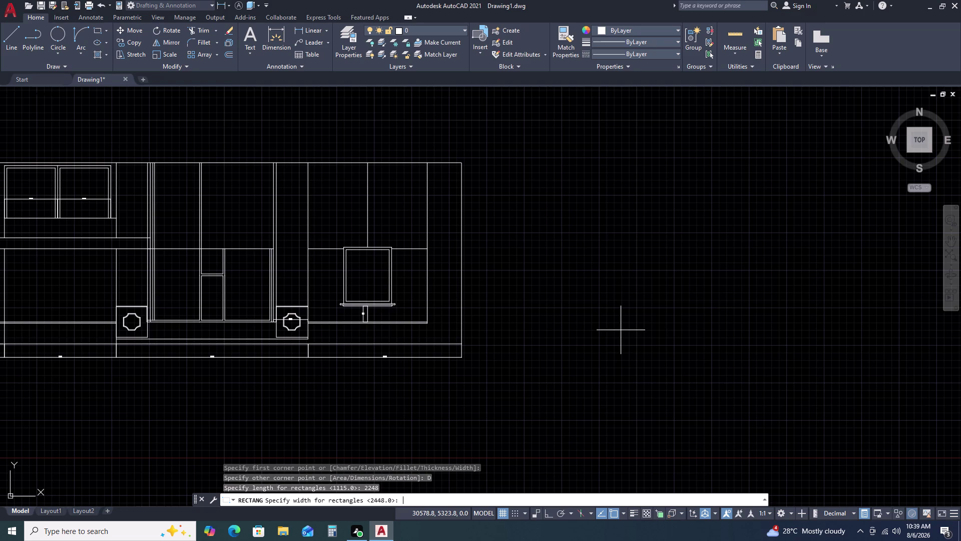
text(1)
text(115)
key(space)
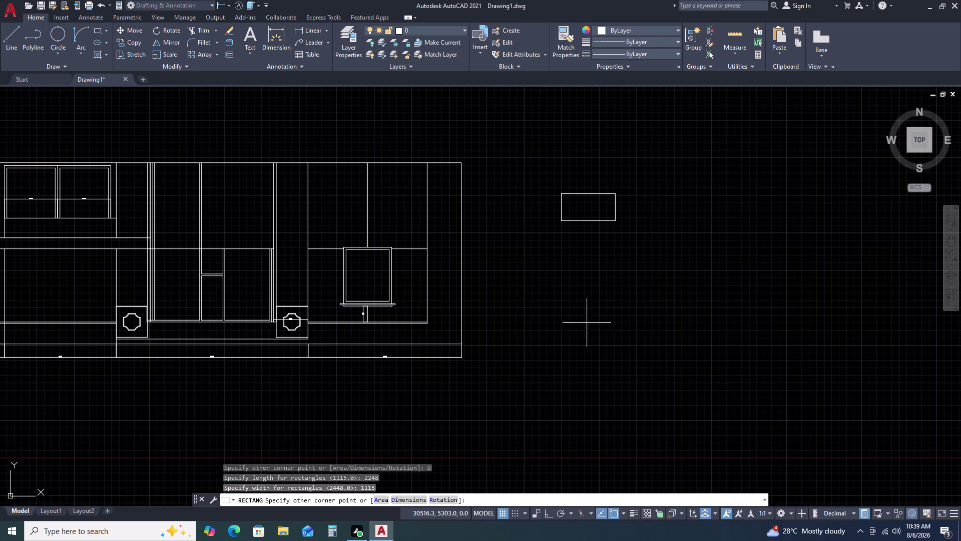
click(548, 289)
Rotate the new rectangle 90° so it stands upright.
click(558, 199)
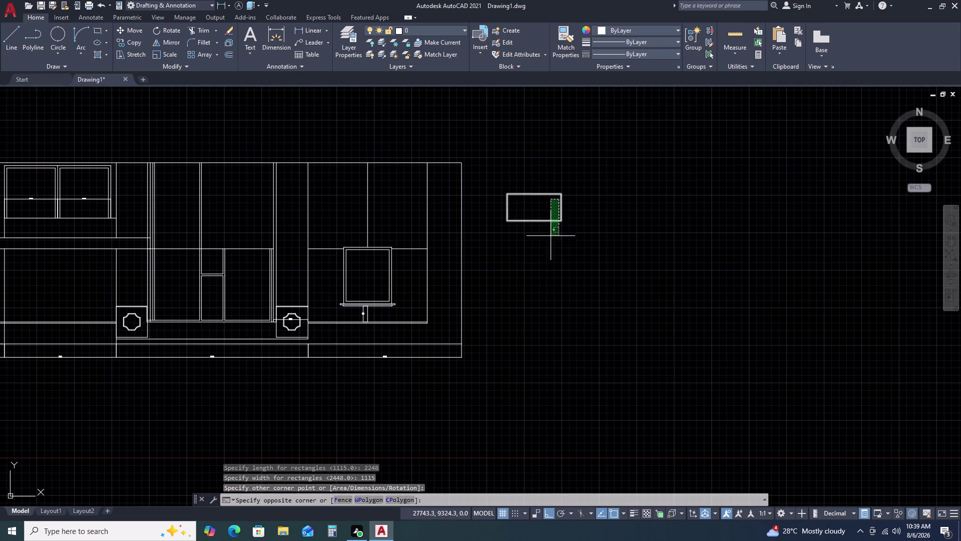
click(549, 238)
text(RO)
key(space)
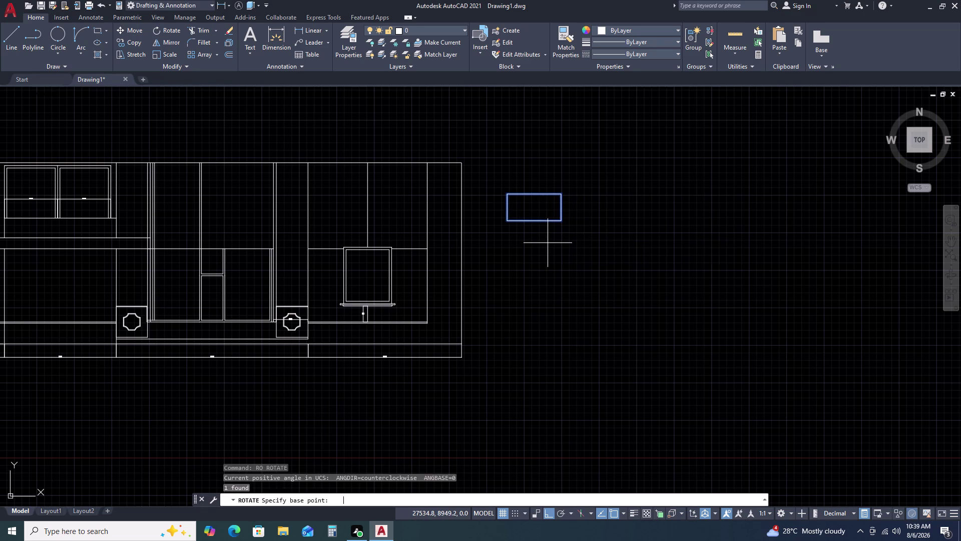
drag(548, 252, 548, 262)
click(549, 337)
Reselect the upright panel and pan to frame it with the window.
drag(668, 213, 661, 223)
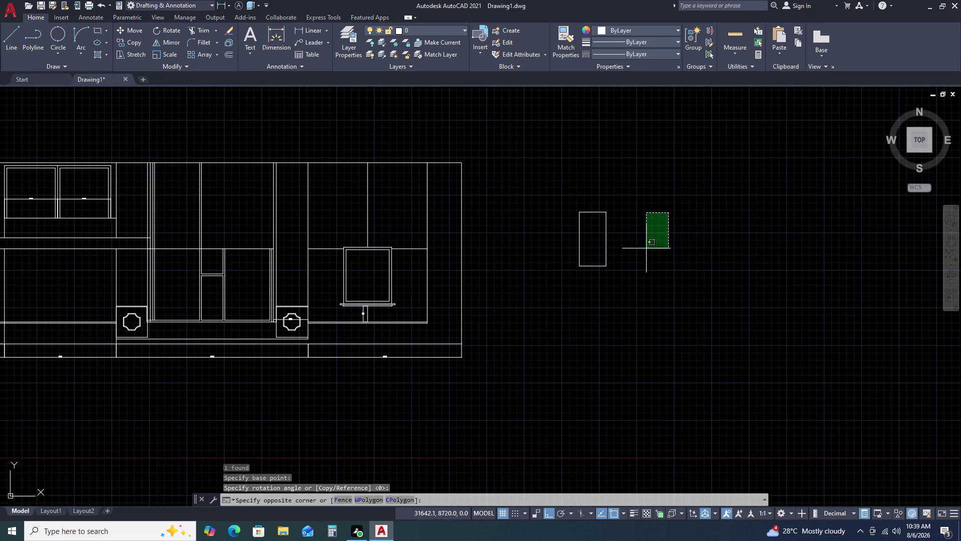
click(564, 289)
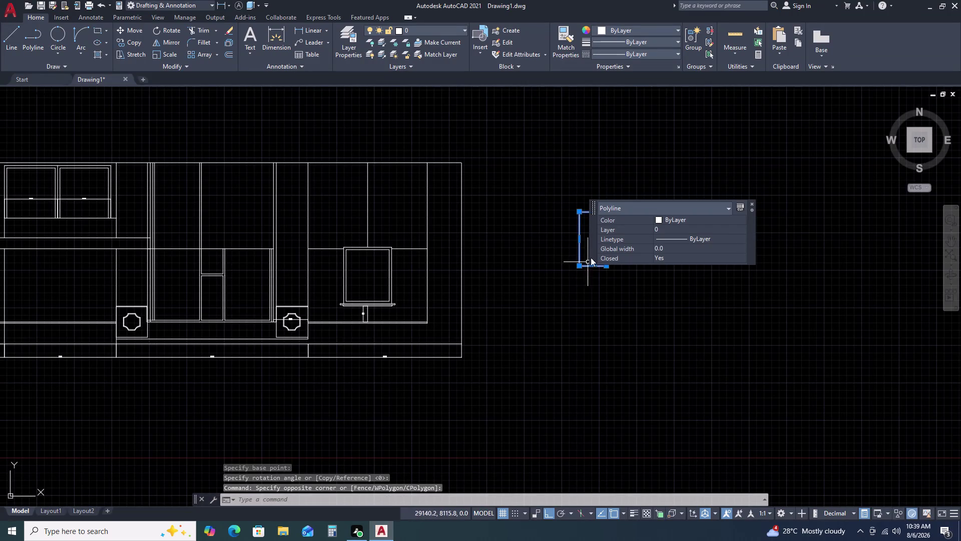
key(Escape)
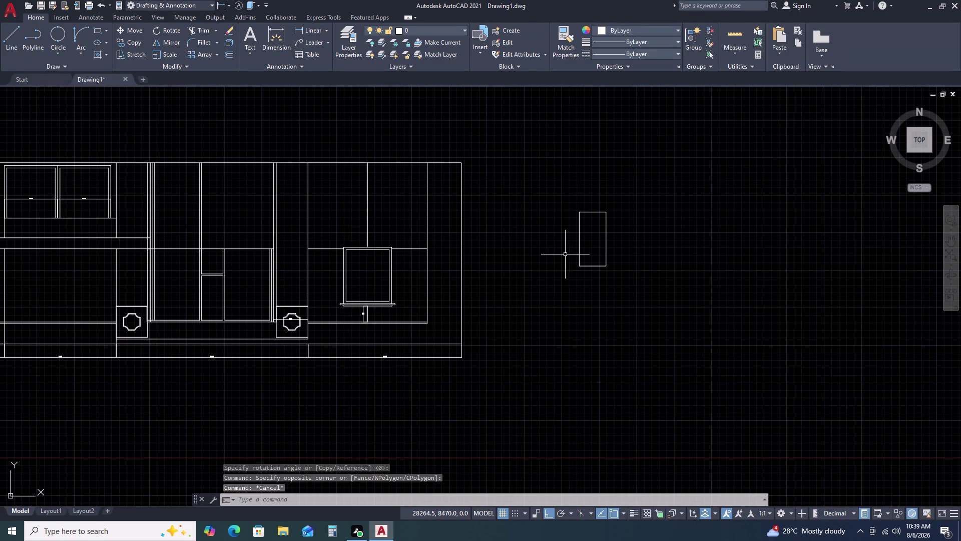
scroll(up, 3)
middle_drag(557, 269, 541, 312)
middle_click(539, 326)
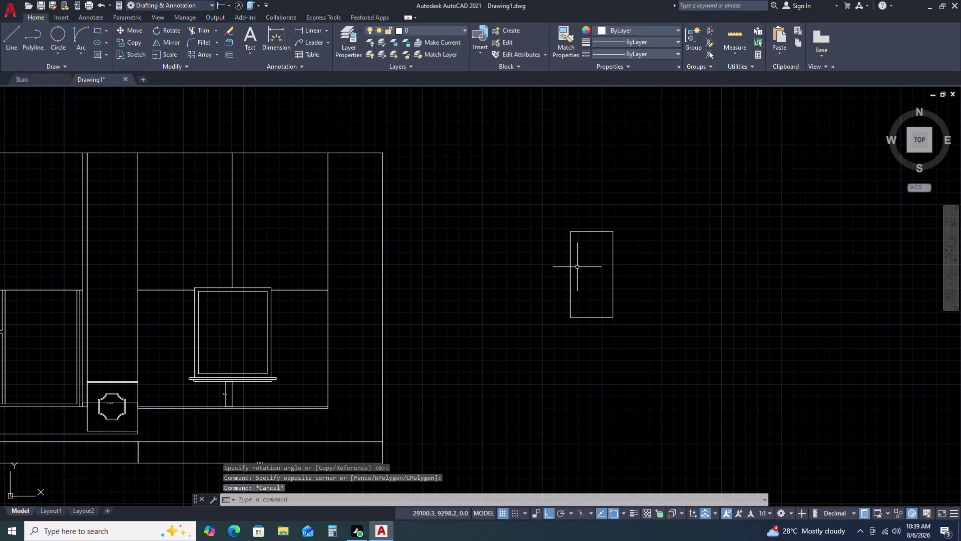
click(587, 231)
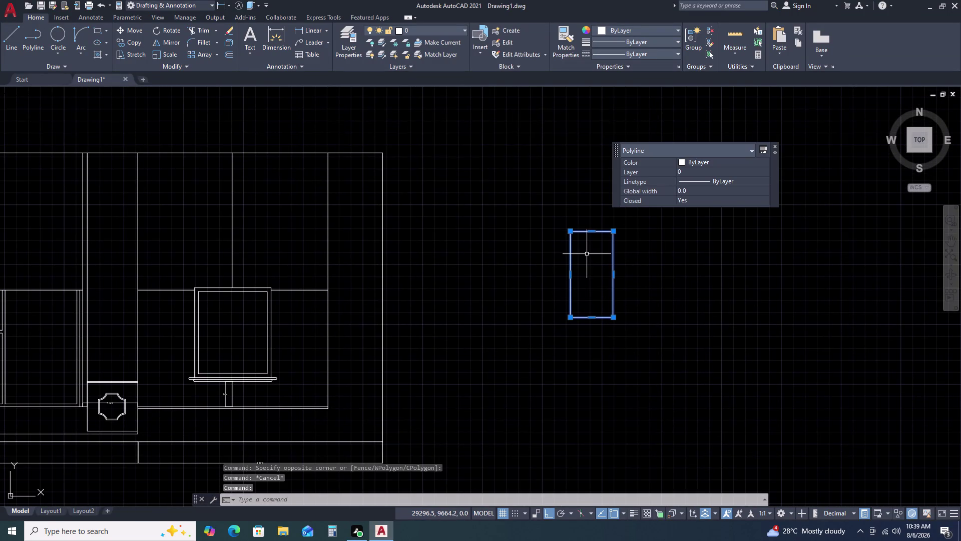
Offset the upright rectangle's outline 100 inward.
text(O)
key(space)
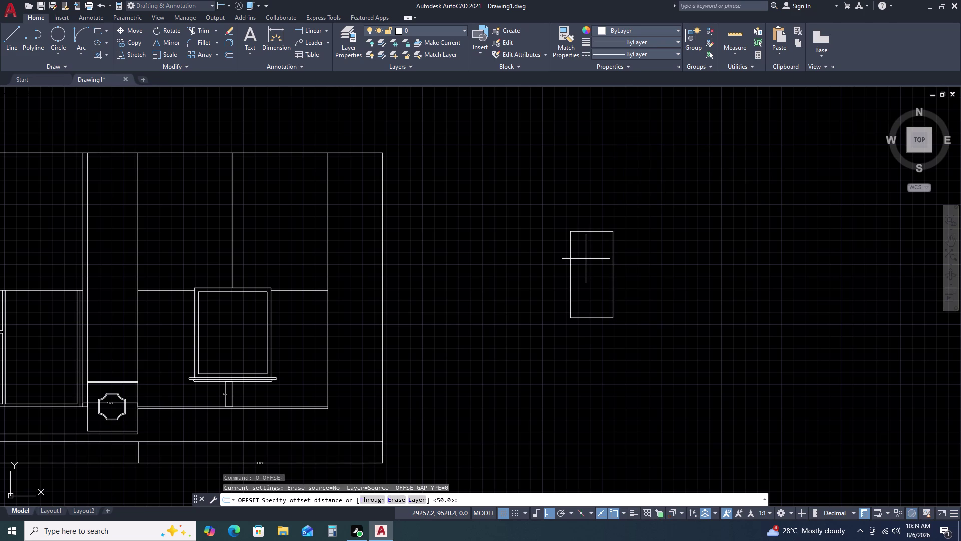
key(1)
key(0)
text(0)
key(space)
click(590, 272)
key(Escape)
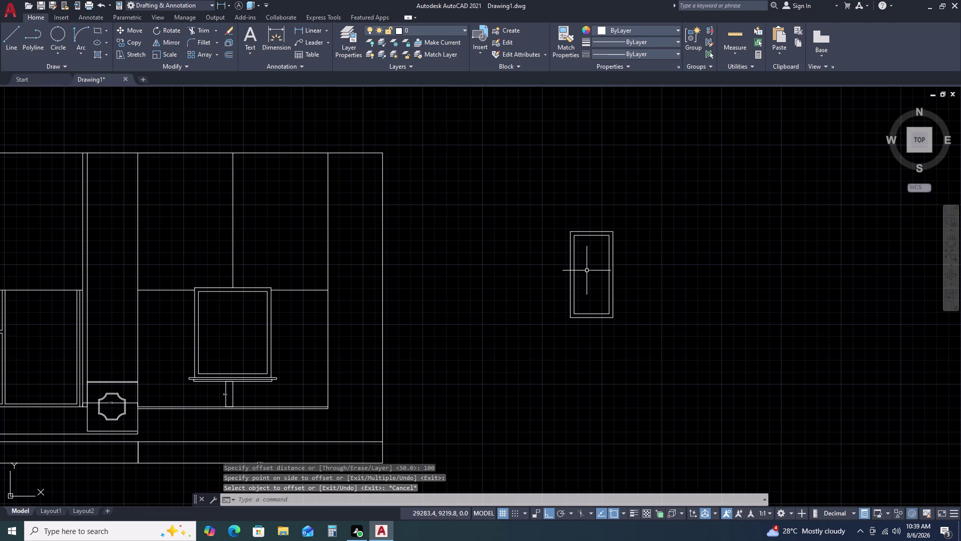
Abandon a trim, then window-select both panel outlines and start moving them.
text(TR)
key(space)
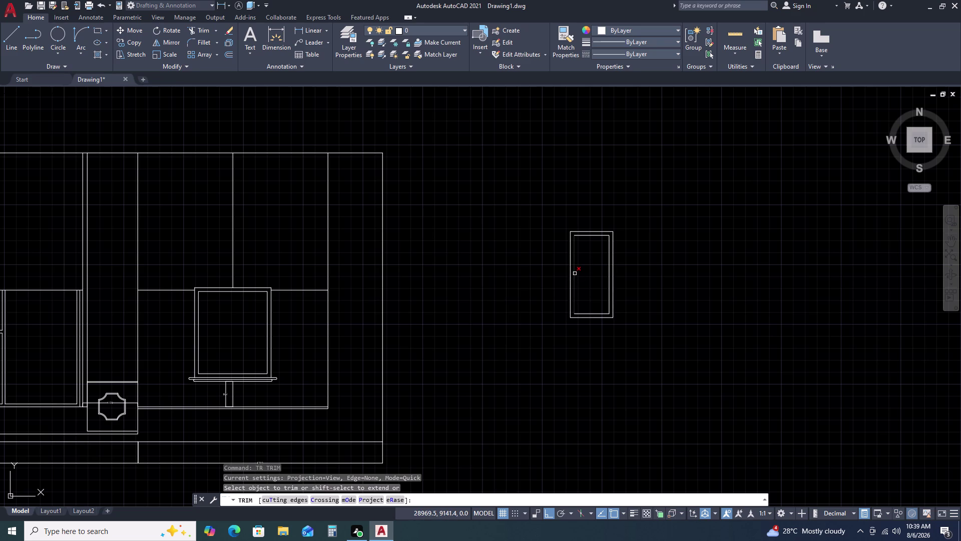
click(575, 273)
key(Escape)
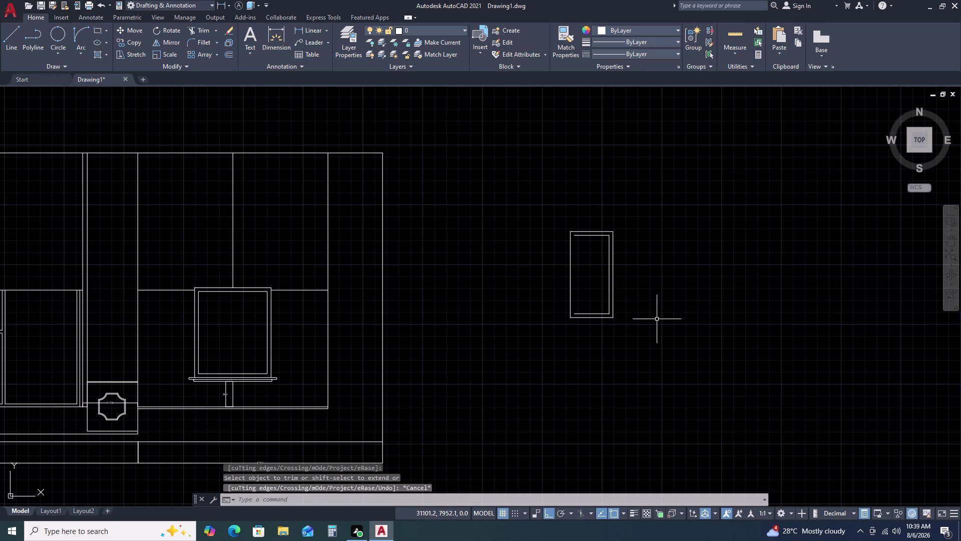
click(645, 210)
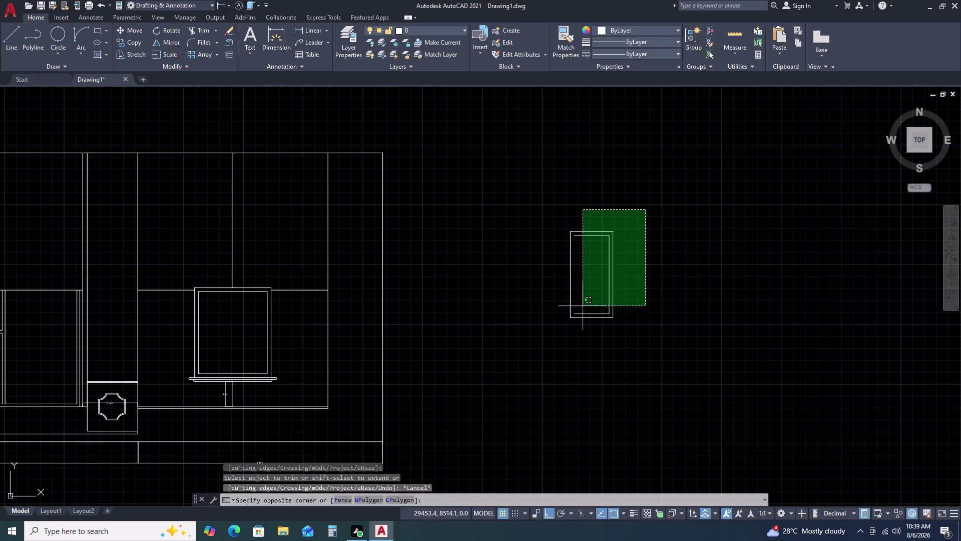
click(550, 341)
key(m)
key(space)
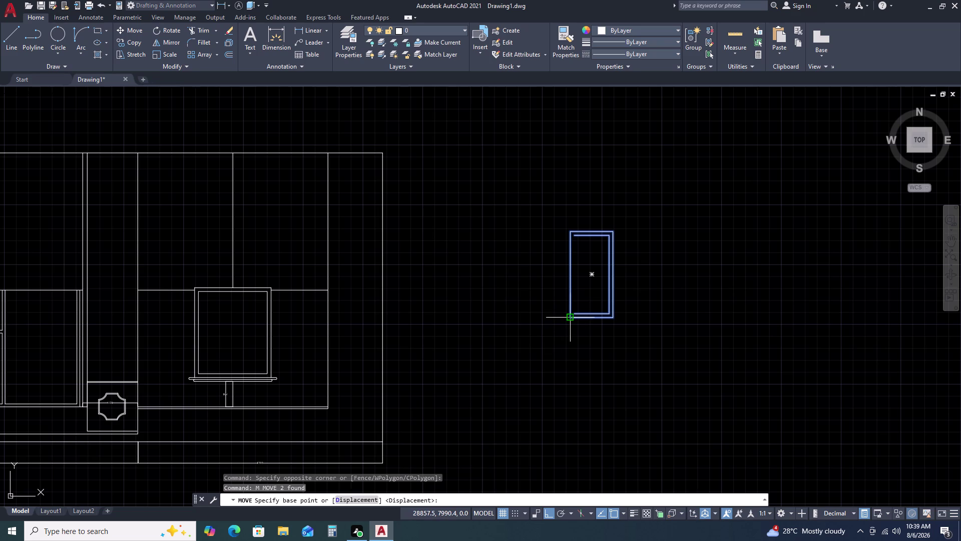
With Ortho off, move the panel by its lower-left corner onto the wall base line's end.
click(572, 319)
key(F8)
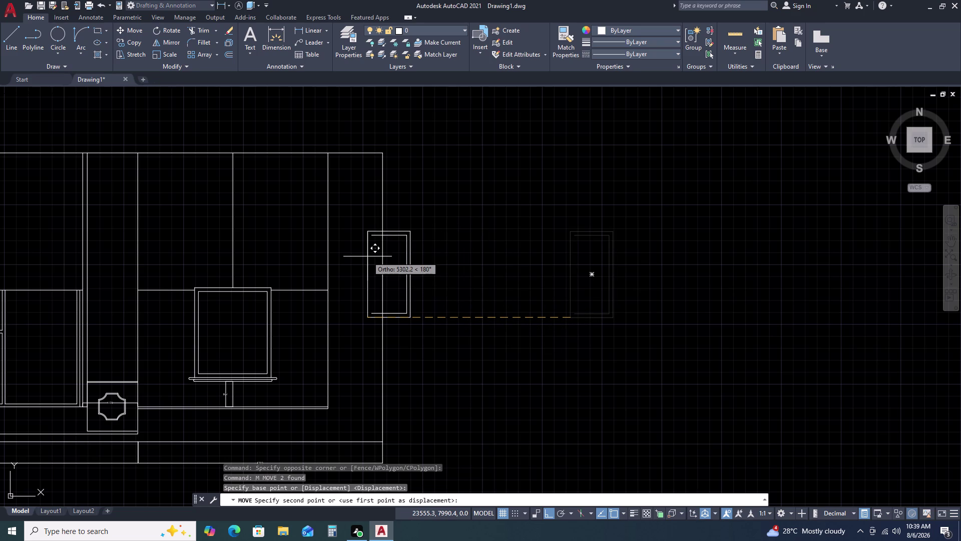
scroll(up, 3)
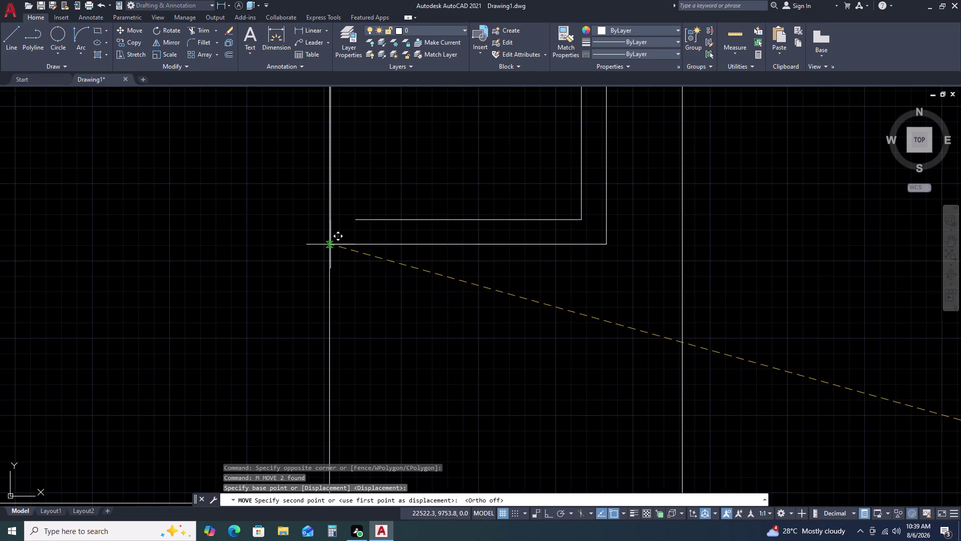
middle_drag(337, 254, 354, 430)
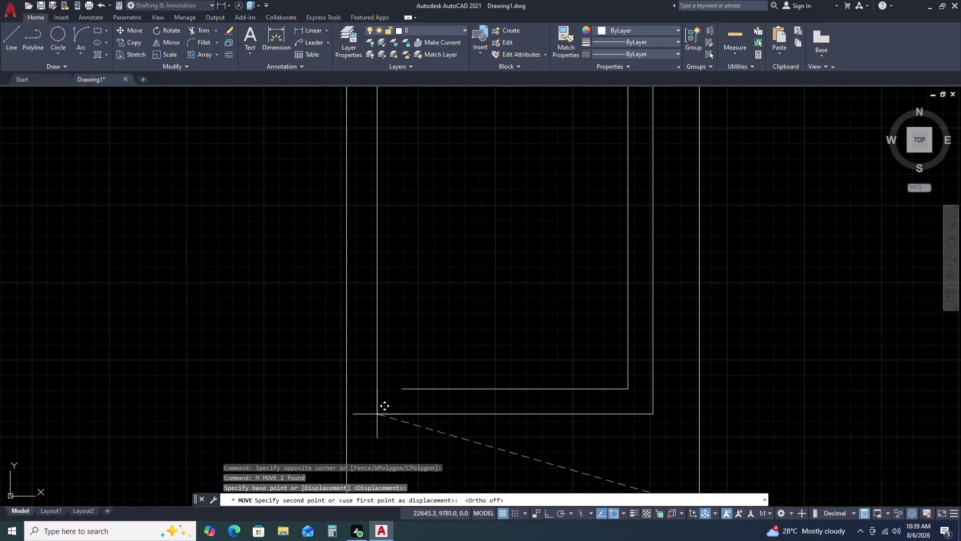
scroll(down, 3)
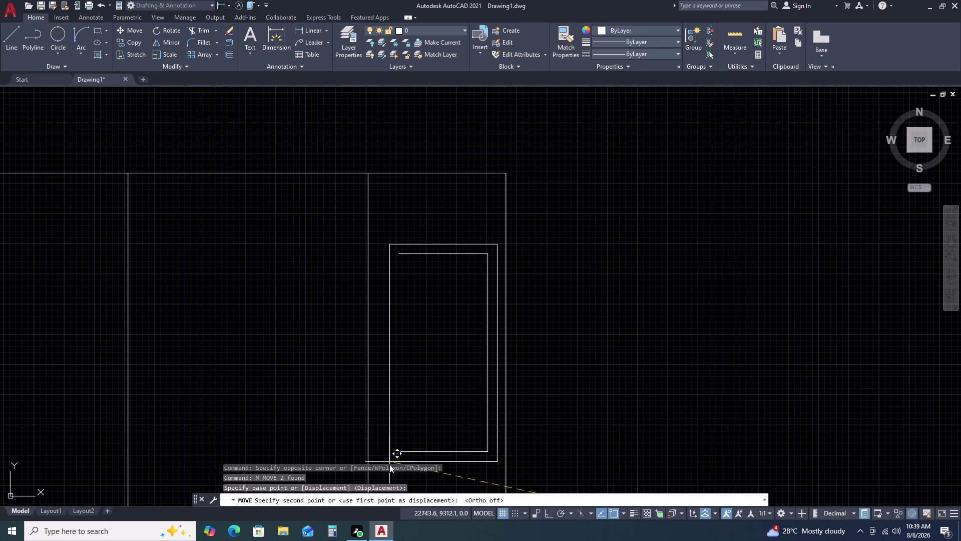
scroll(down, 3)
middle_drag(392, 482, 402, 435)
middle_drag(405, 427, 430, 343)
scroll(down, 3)
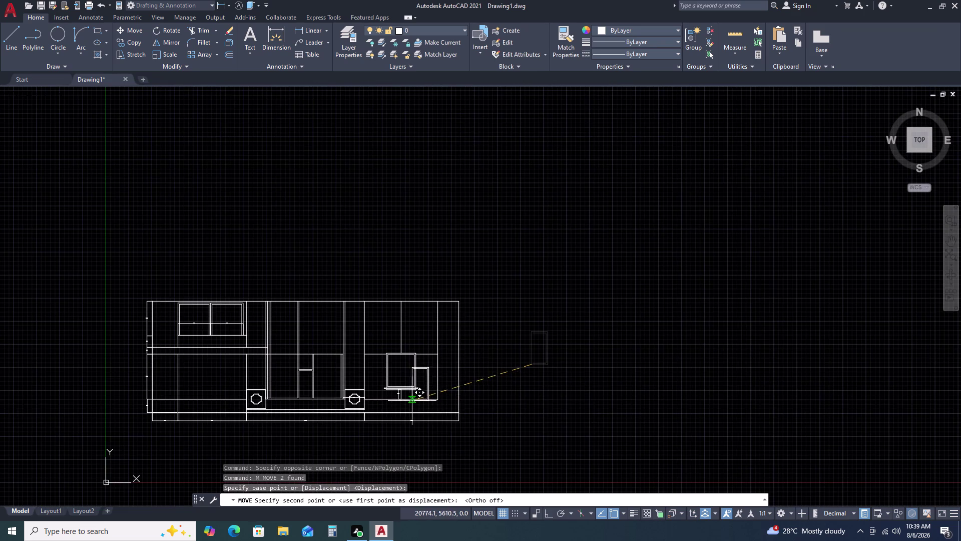
scroll(up, 3)
scroll(up, 3)
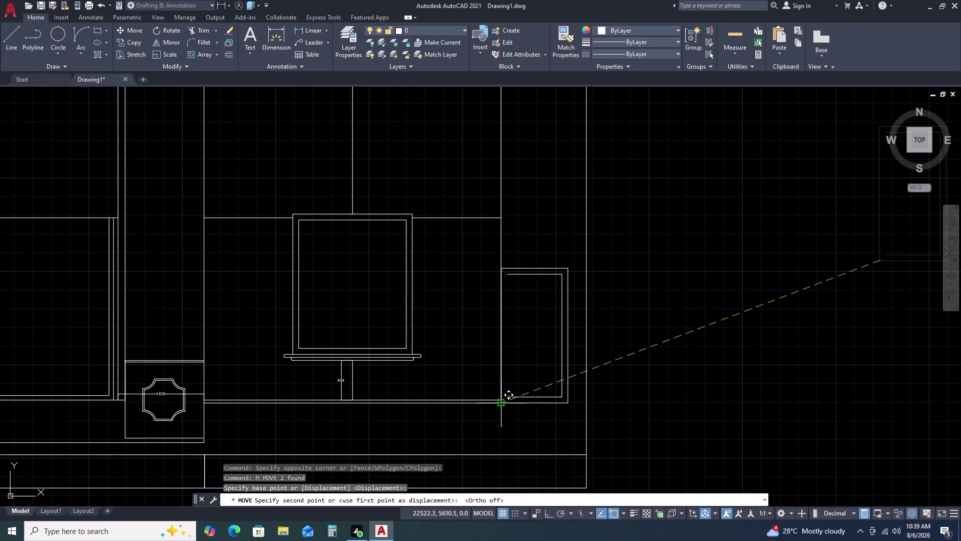
scroll(up, 3)
click(548, 380)
key(Escape)
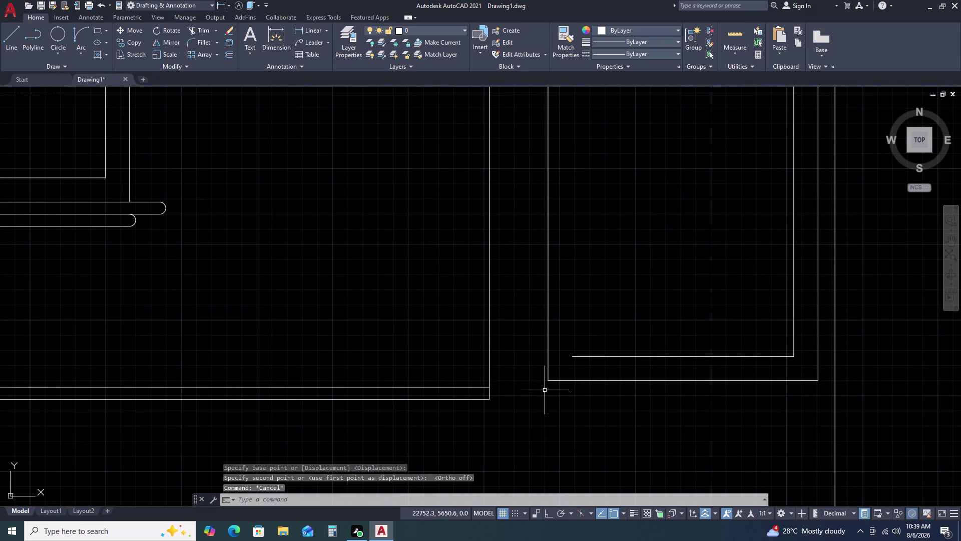
Add a vertical 664 linear dimension (DLI) rising from the wall line's end.
text(DLI)
key(space)
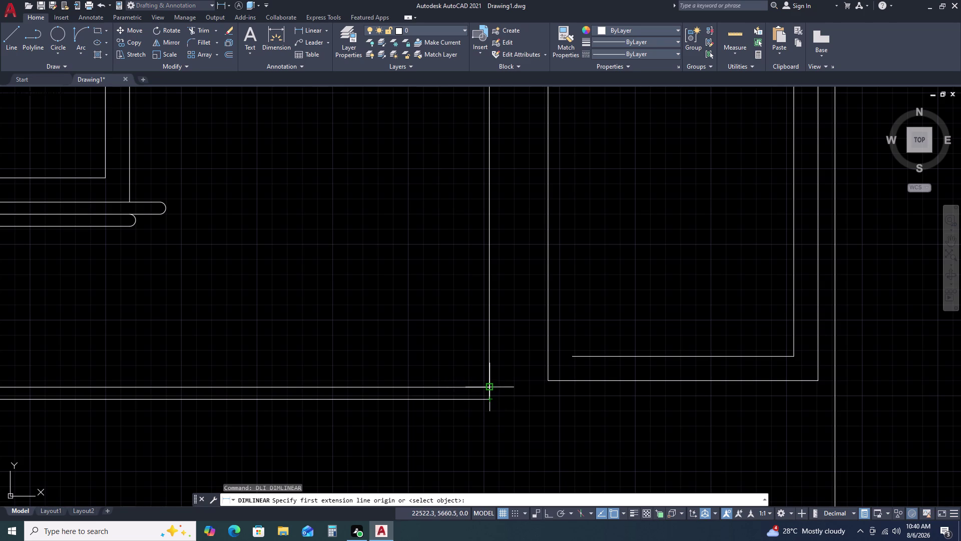
drag(491, 387, 491, 371)
key(F8)
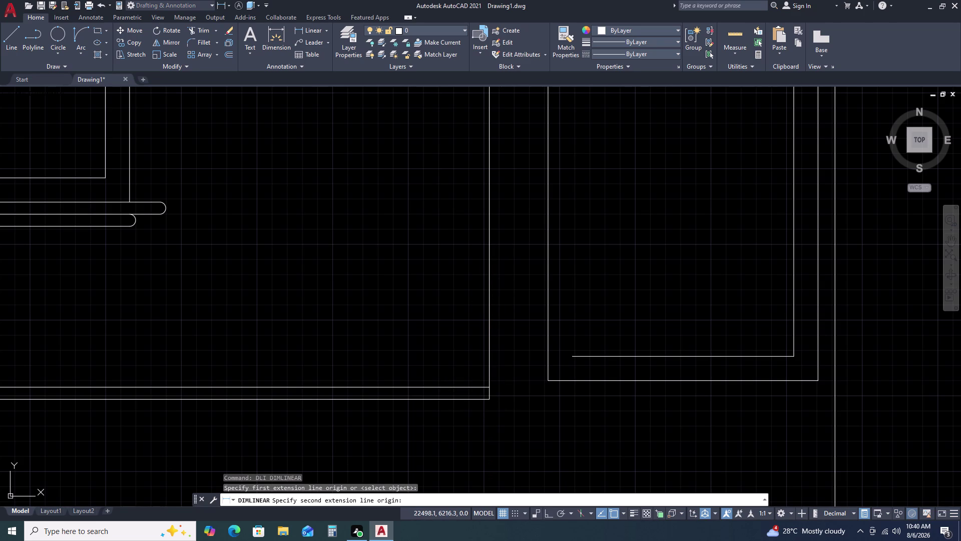
text(66)
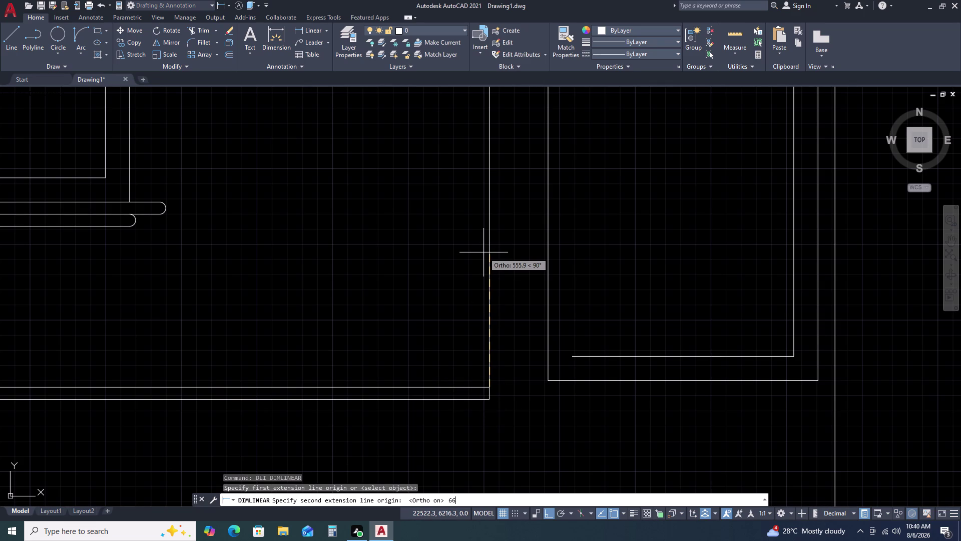
text(4)
key(space)
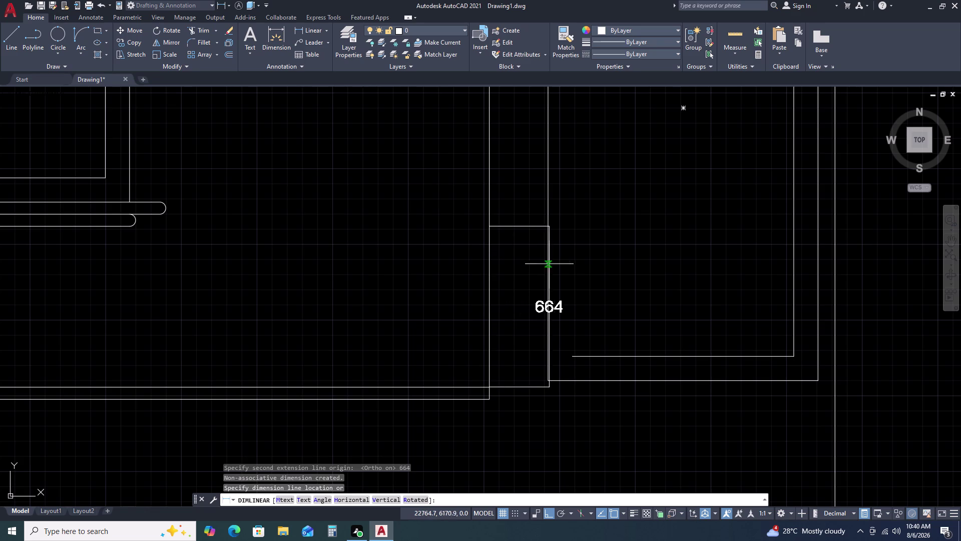
click(579, 272)
Select the double-outline panel and start moving it (M).
scroll(down, 3)
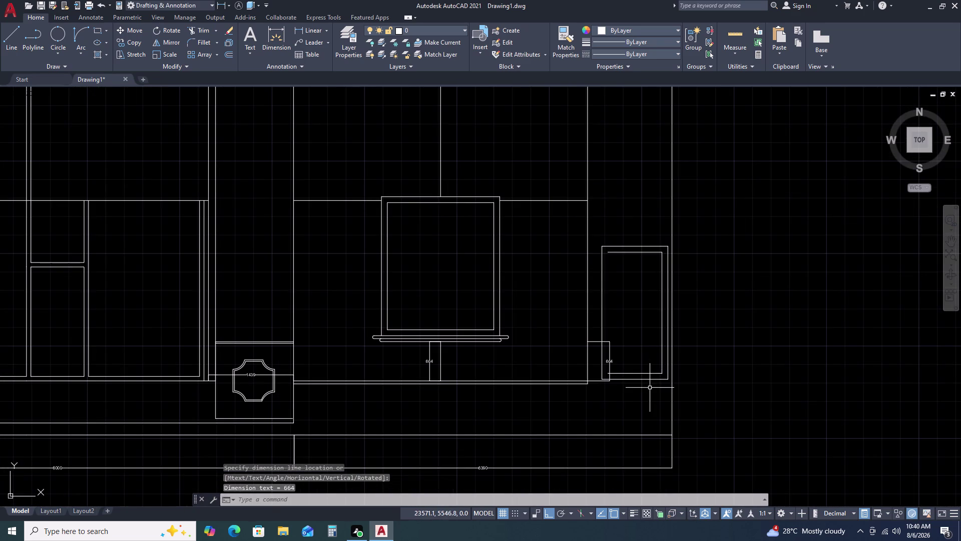
click(647, 389)
click(633, 341)
text(M)
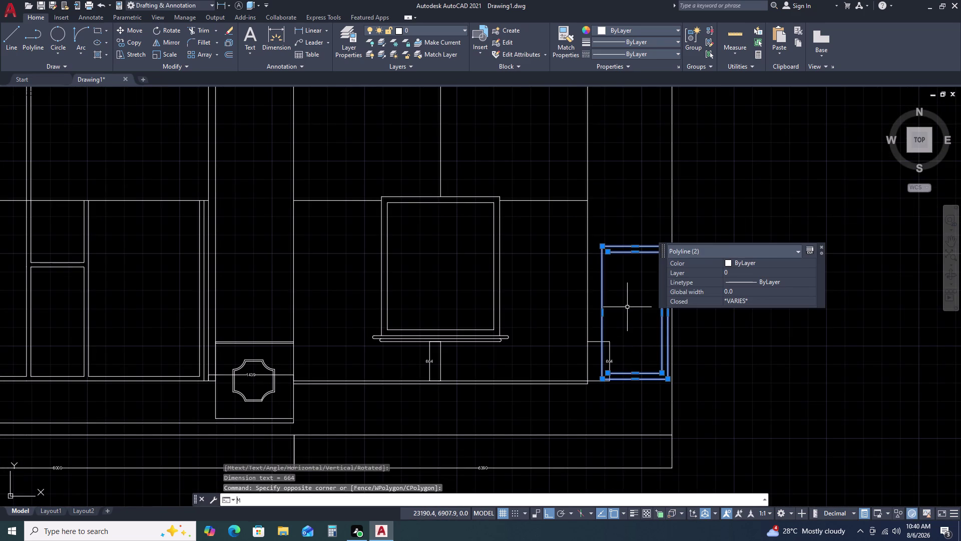
key(space)
Move the panel by its lower-left corner to the wall line's endpoint.
scroll(up, 3)
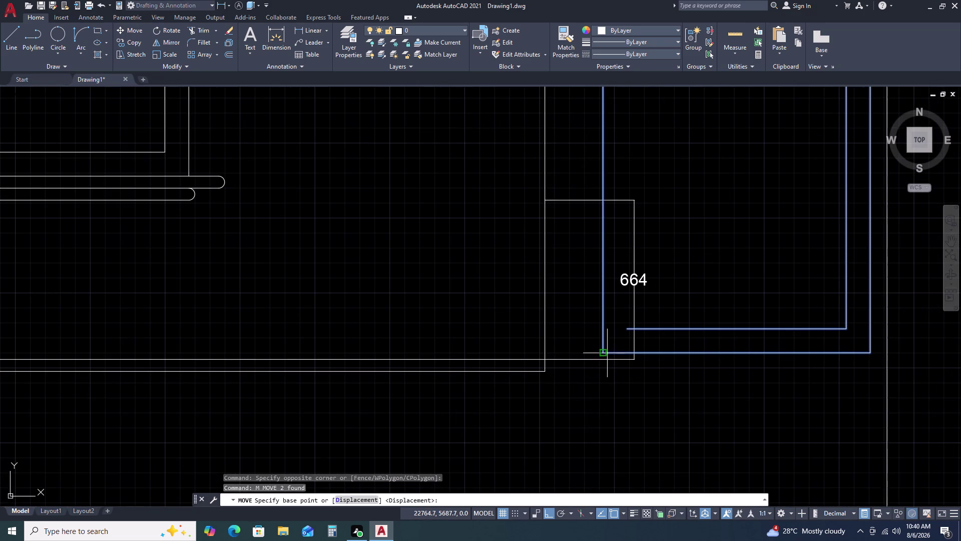
click(601, 352)
click(545, 360)
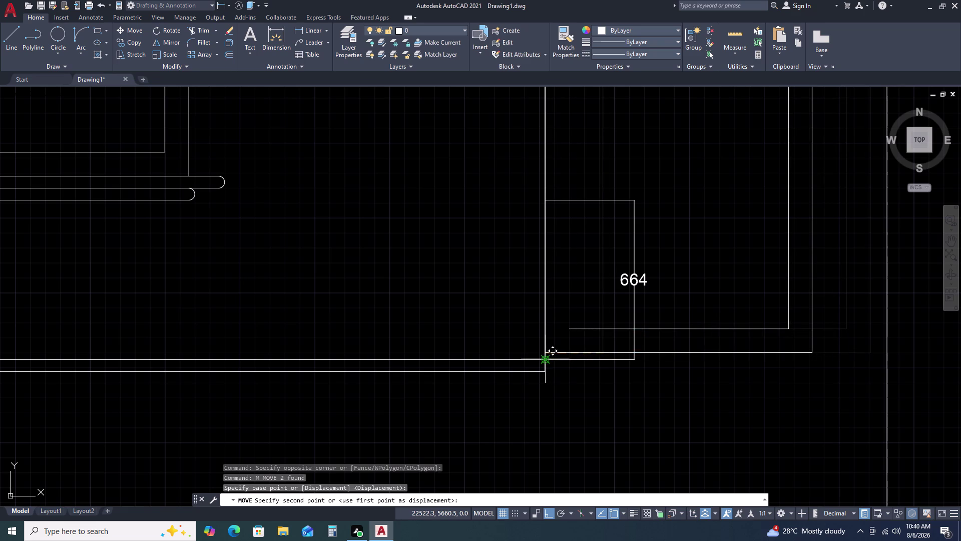
Delete the 664 guide dimension.
scroll(down, 3)
middle_drag(730, 372, 650, 359)
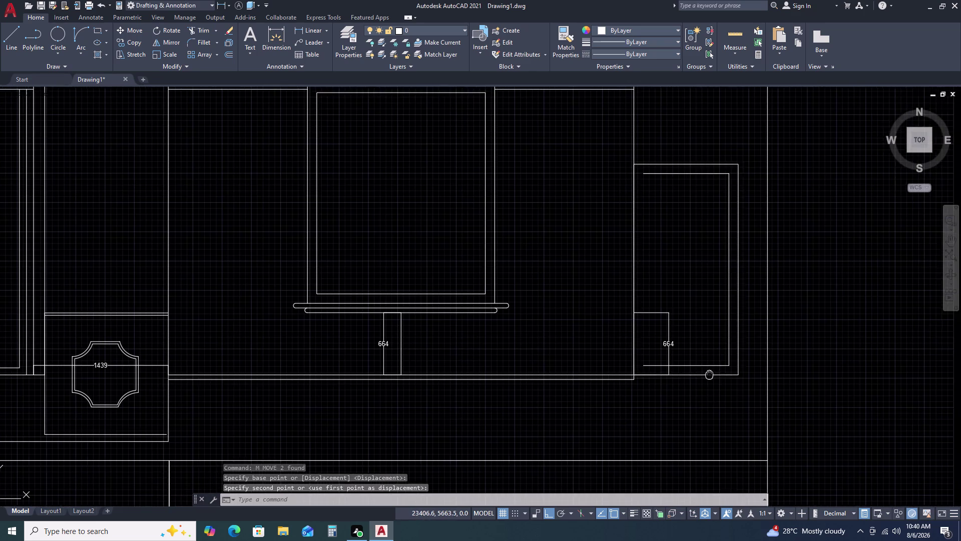
middle_drag(650, 359, 648, 357)
drag(618, 313, 613, 313)
click(579, 321)
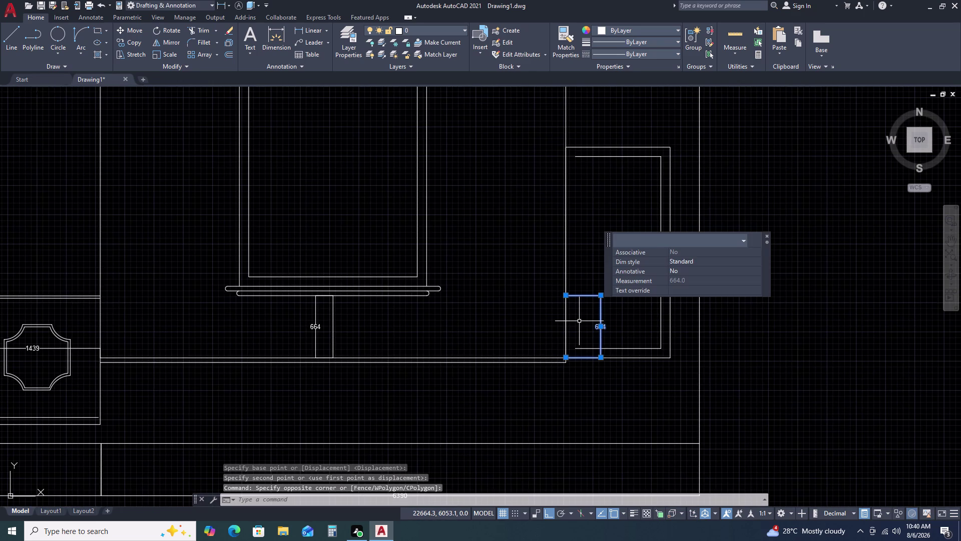
key(Delete)
Extend the inner rectangle's bottom and top lines (EX) to the panel's outer left edge.
key(e)
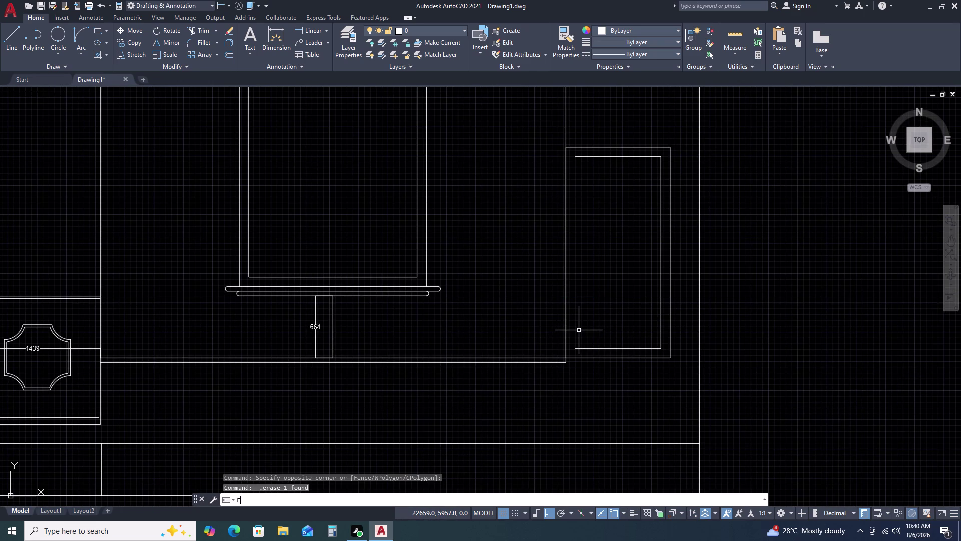
text(X)
key(space)
click(584, 350)
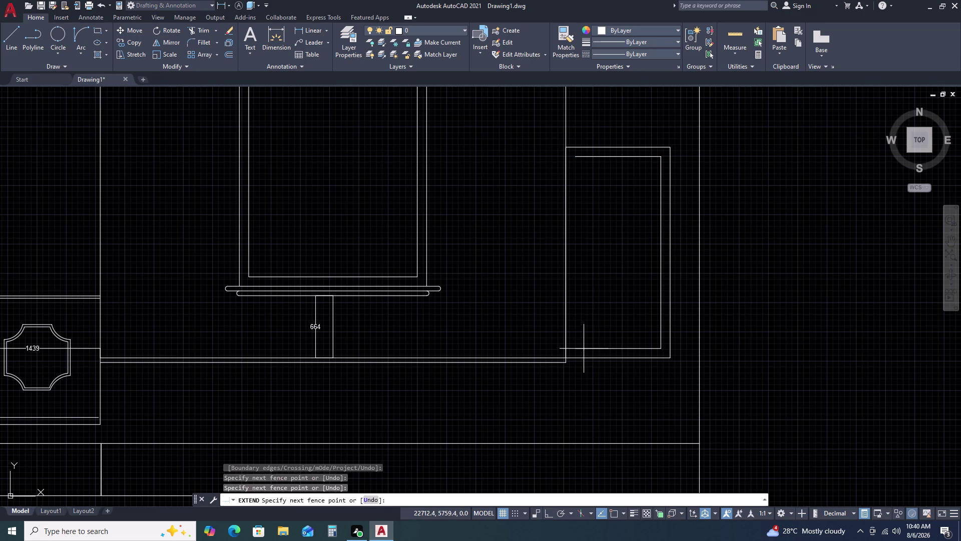
click(584, 348)
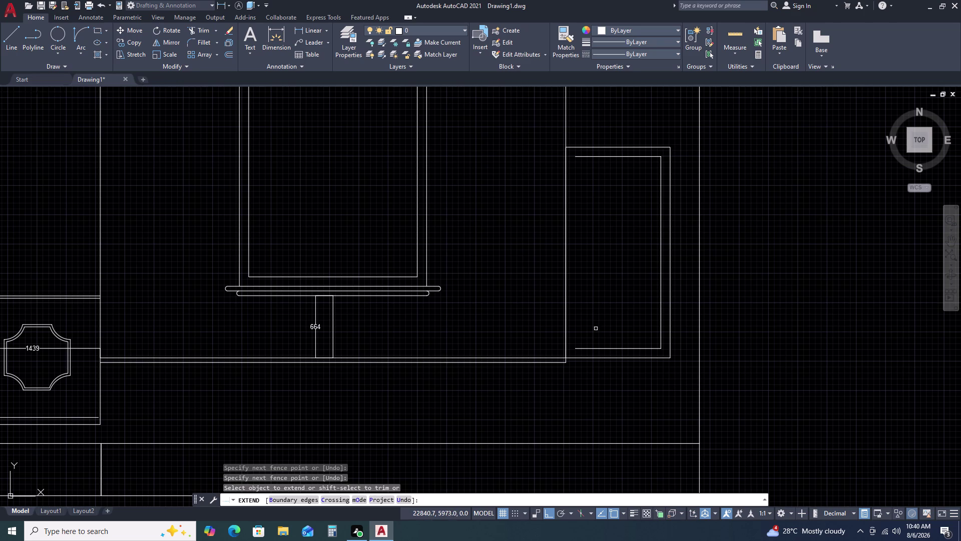
click(591, 154)
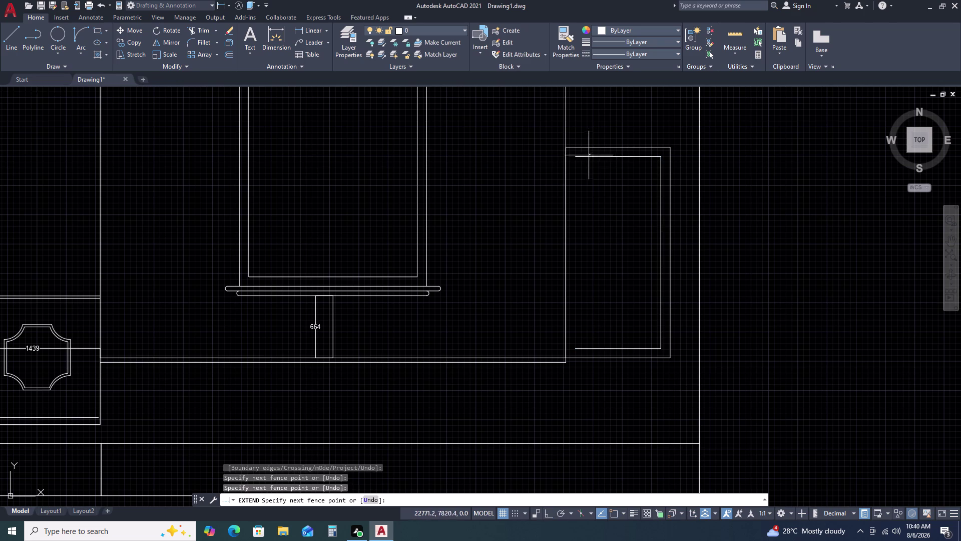
click(588, 159)
click(605, 348)
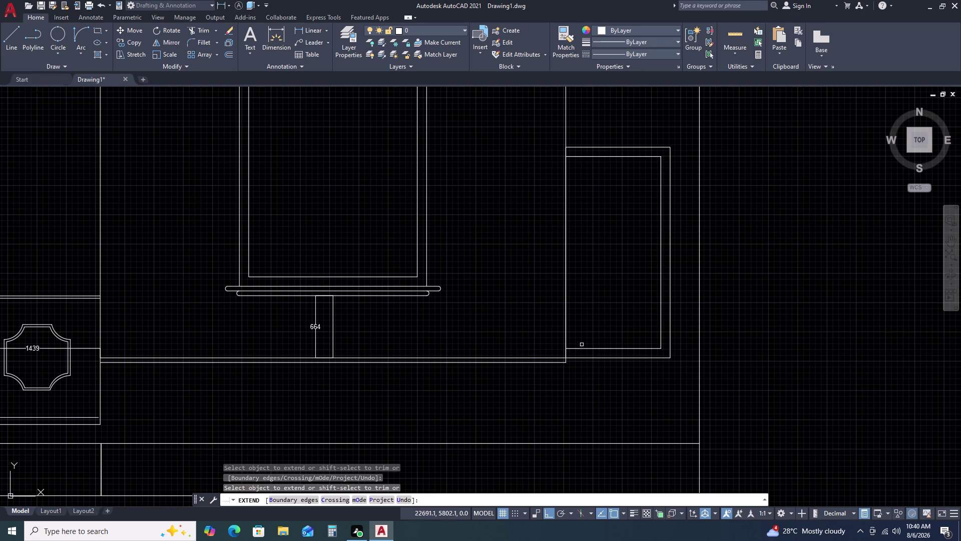
key(Escape)
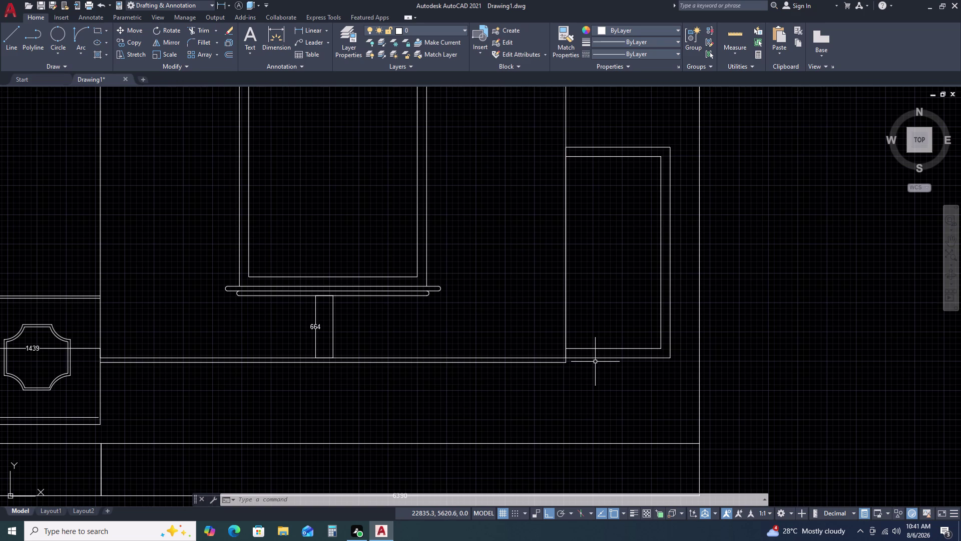
Check the outer outline, then start a line at the inner panel's lower-right corner.
click(665, 357)
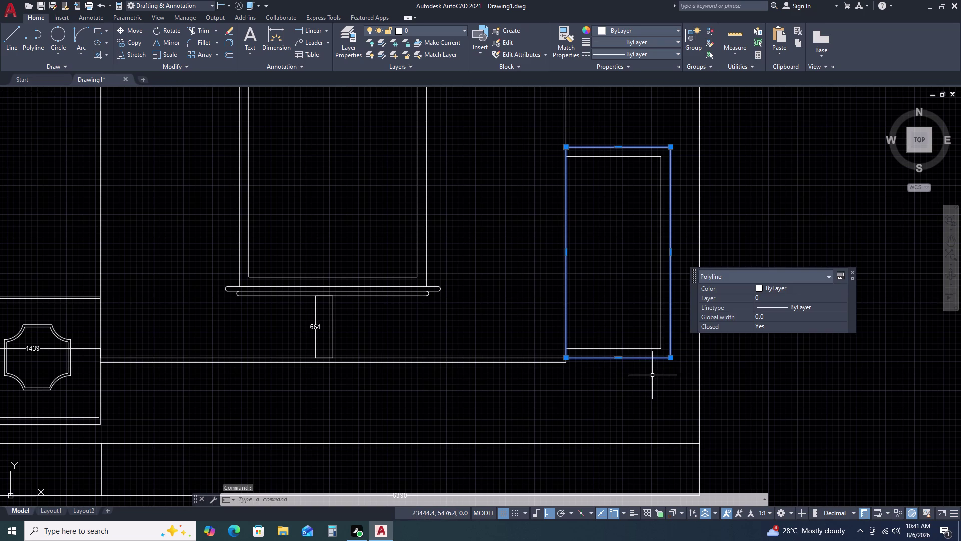
key(Escape)
text(L)
key(space)
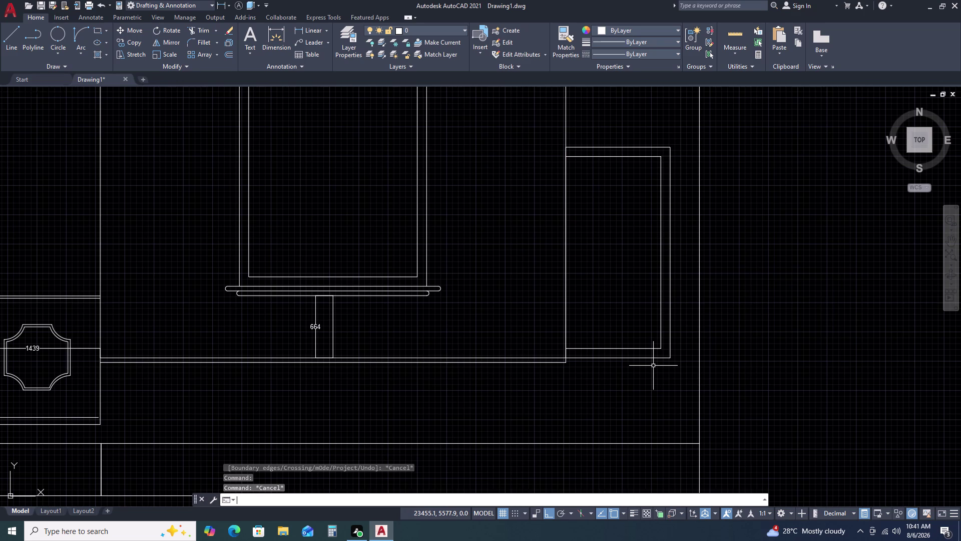
click(661, 348)
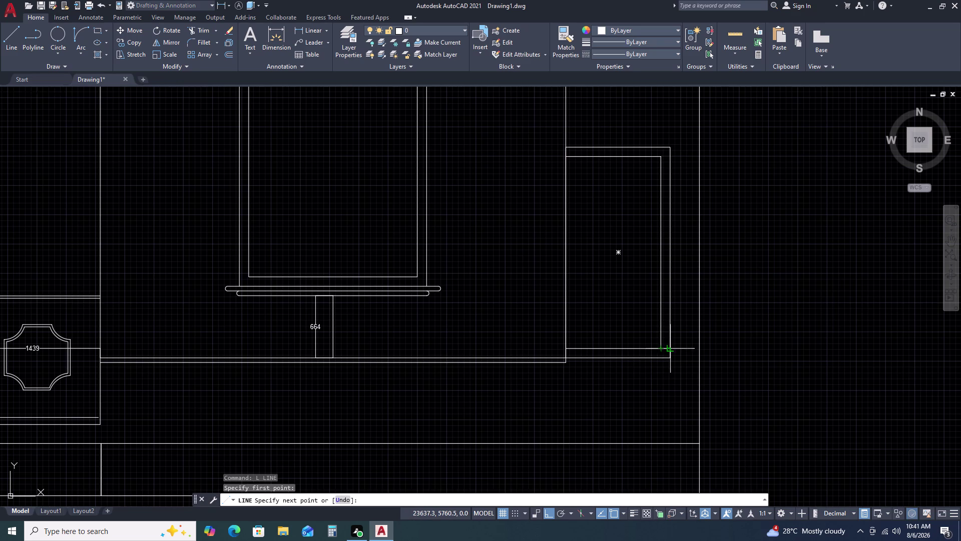
Abandon the line and attempt a fillet on the inner bottom line, then cancel.
click(675, 347)
key(Escape)
scroll(up, 3)
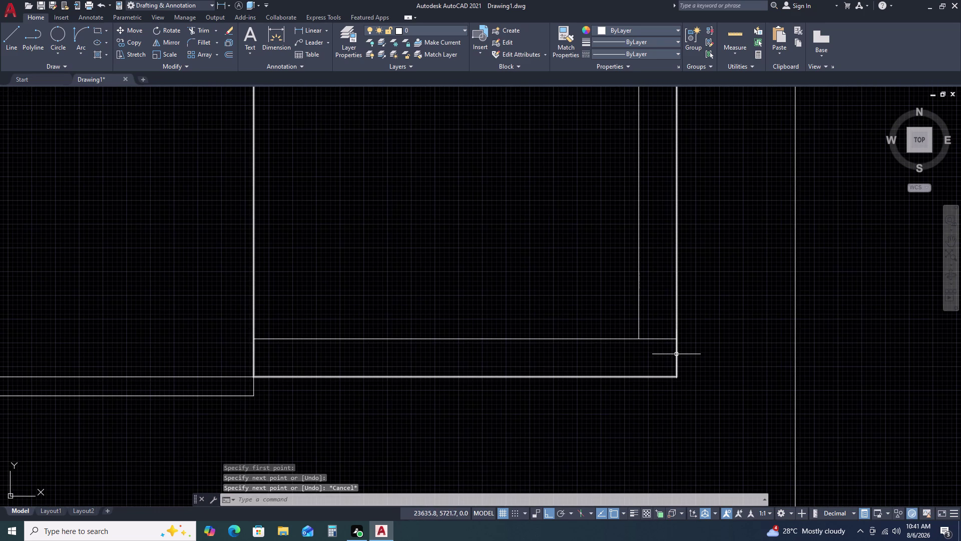
key(f)
key(space)
click(655, 337)
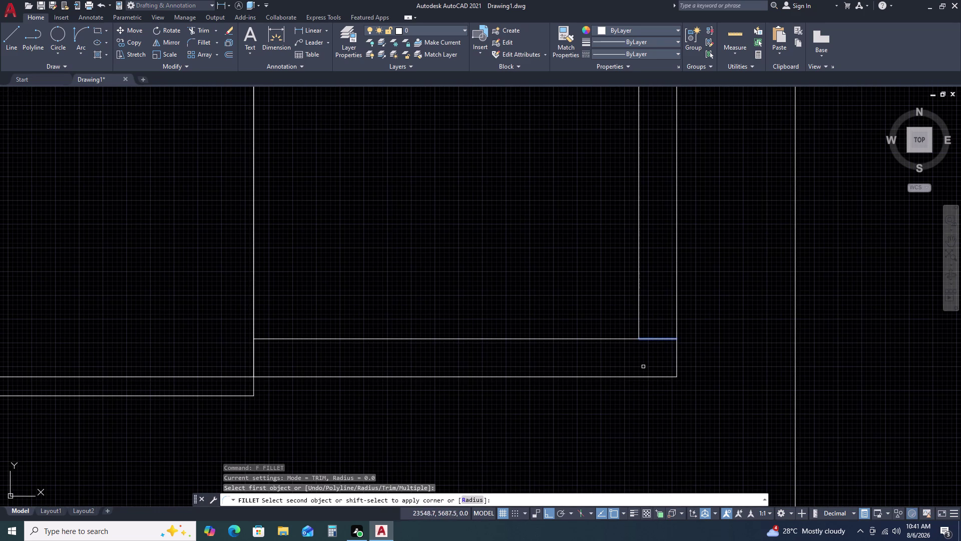
key(Escape)
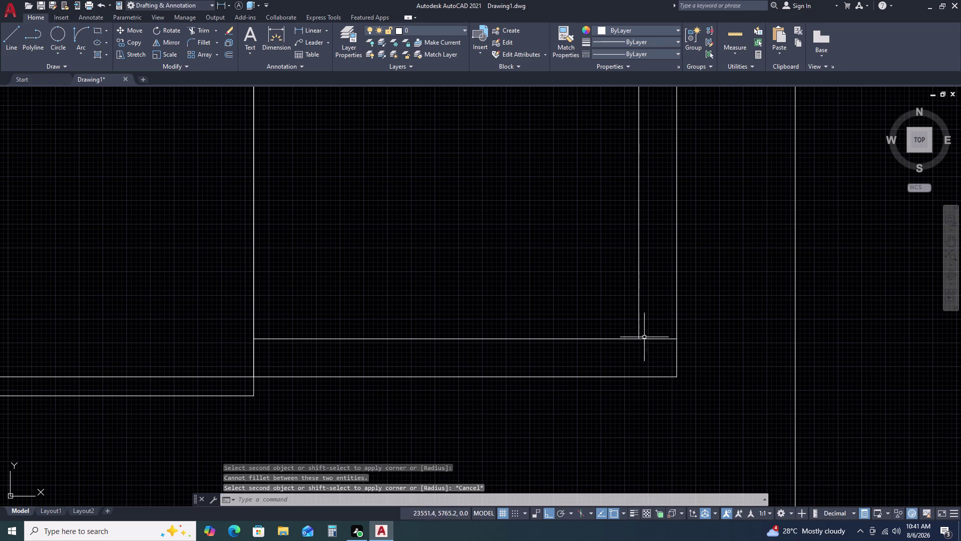
key(Delete)
Erase the short line at the strip's corner.
click(651, 330)
drag(652, 329, 652, 334)
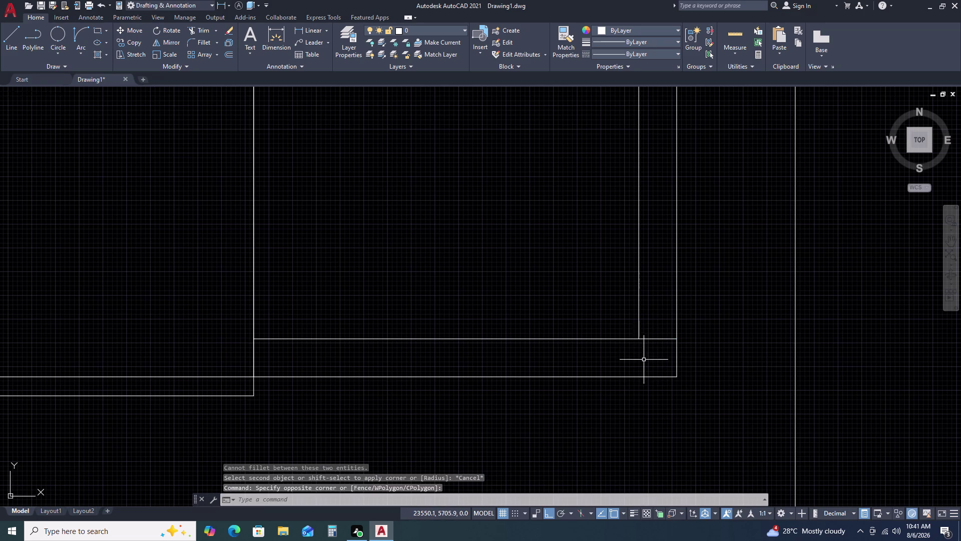
click(644, 360)
click(653, 330)
click(655, 328)
click(646, 359)
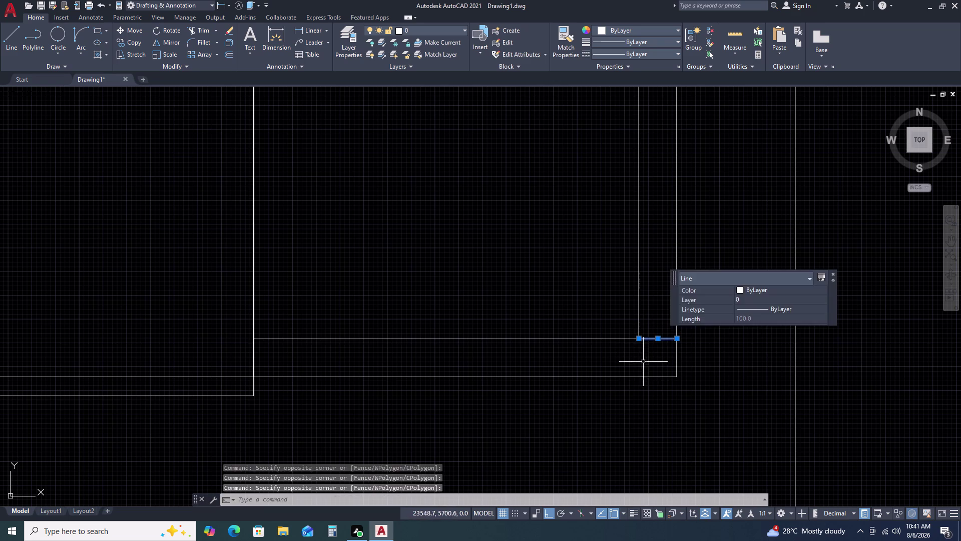
key(Delete)
Explode the strip's two outline polylines into separate lines.
click(617, 339)
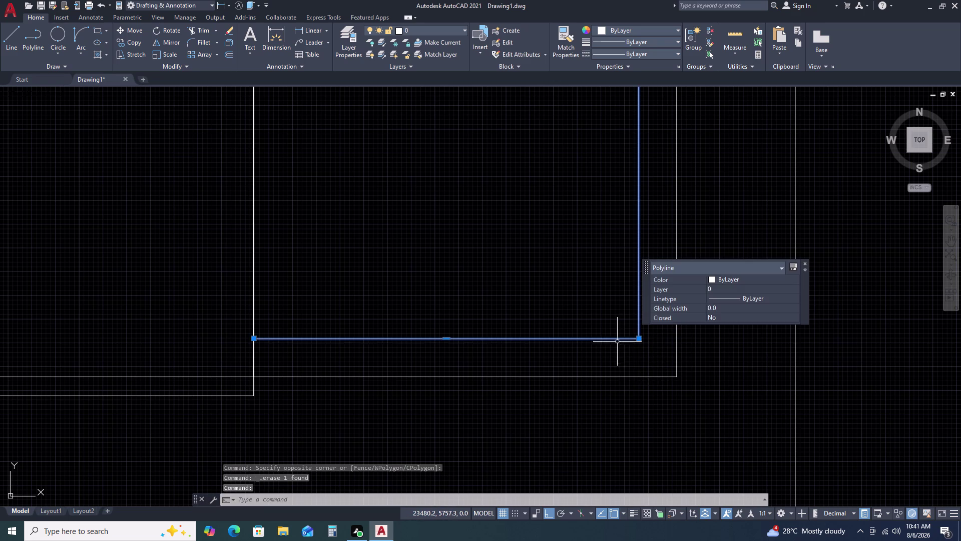
key(Escape)
click(646, 409)
drag(640, 395, 632, 381)
double_click(587, 309)
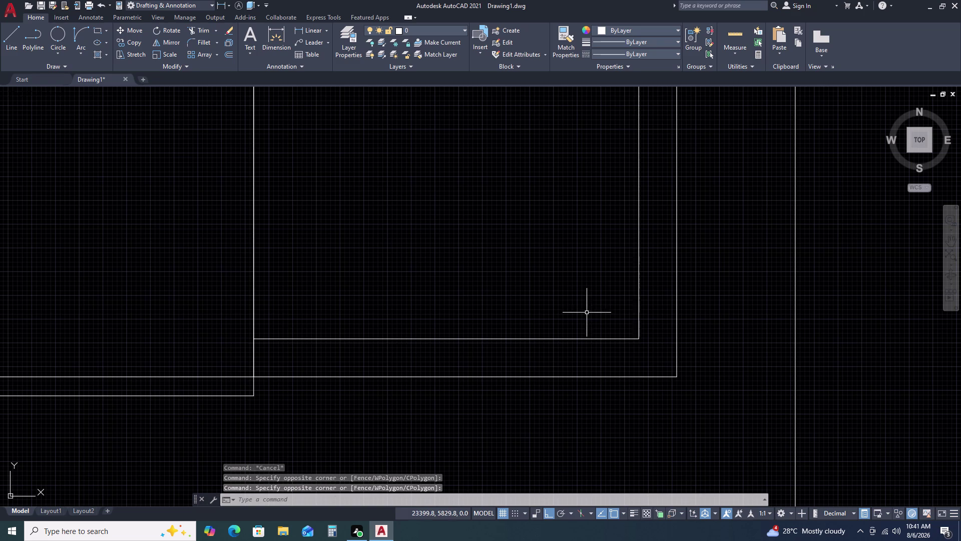
drag(587, 313, 587, 321)
double_click(503, 409)
text(X)
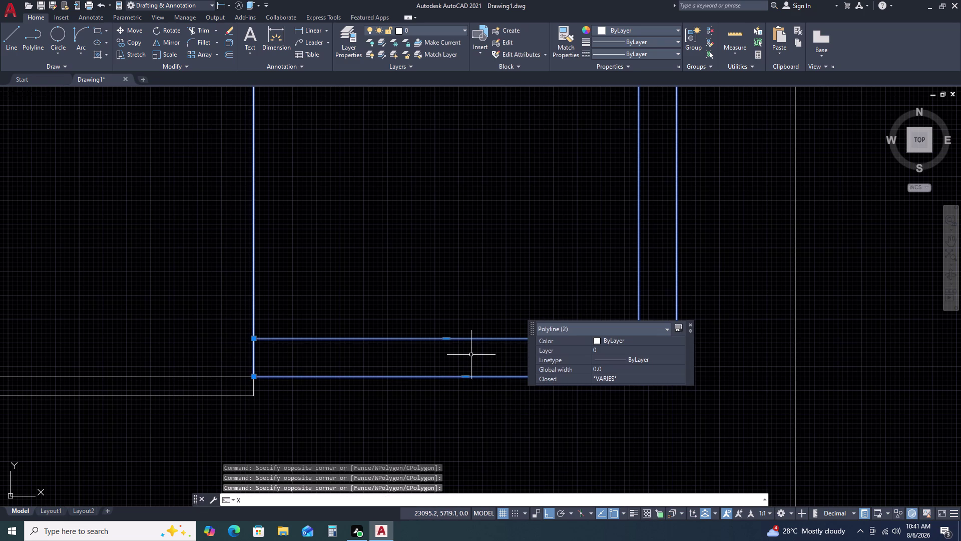
key(space)
Try extending the strip's lines, then begin filleting the strip's right end.
key(e)
key(x)
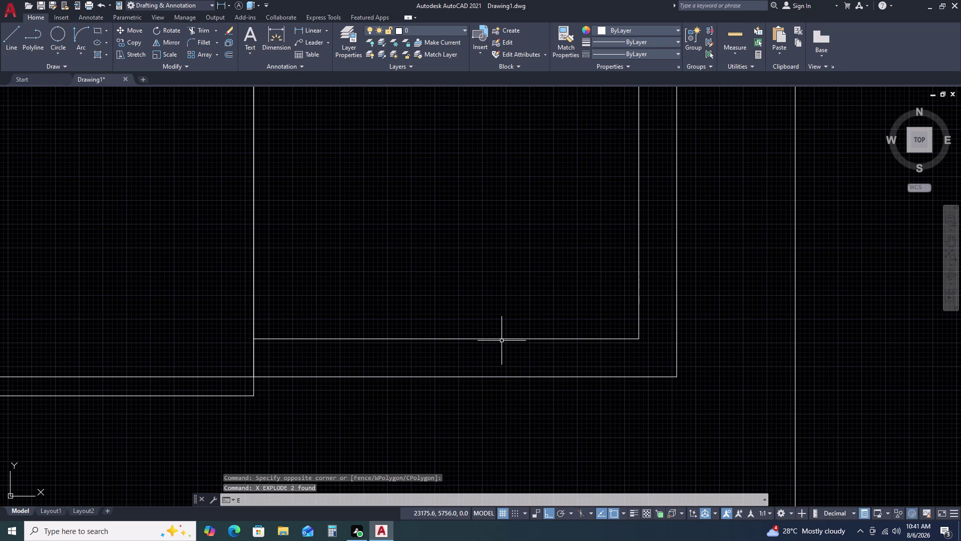
key(space)
double_click(514, 341)
triple_click(521, 326)
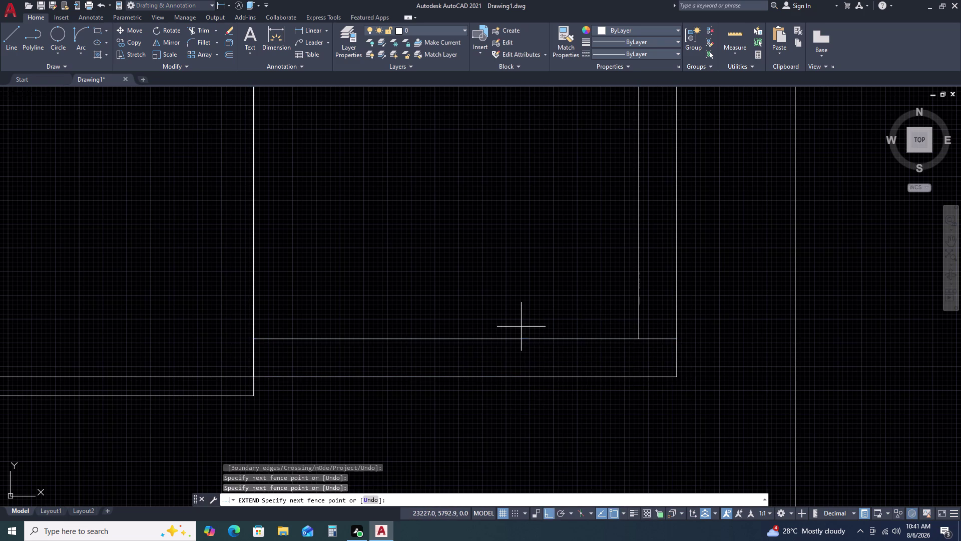
key(Escape)
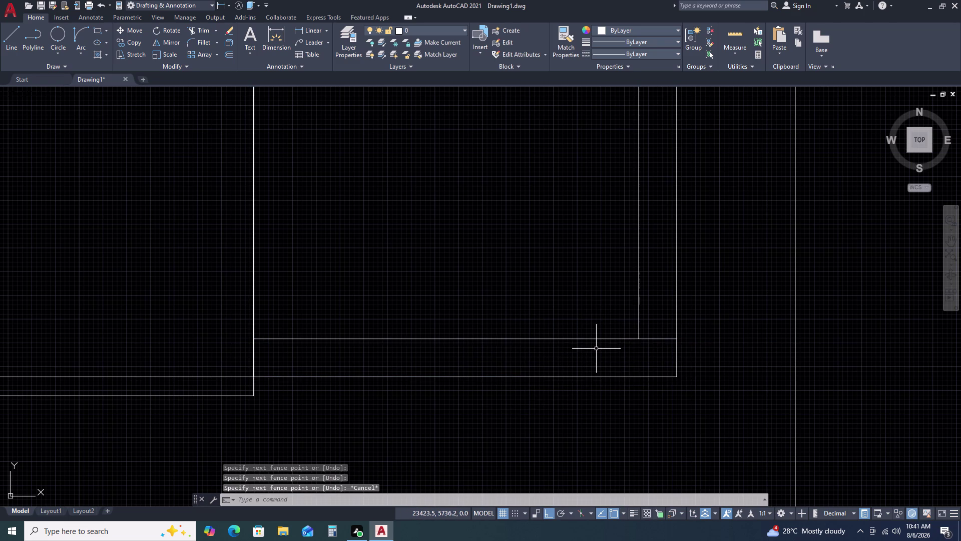
key(f)
key(space)
click(652, 339)
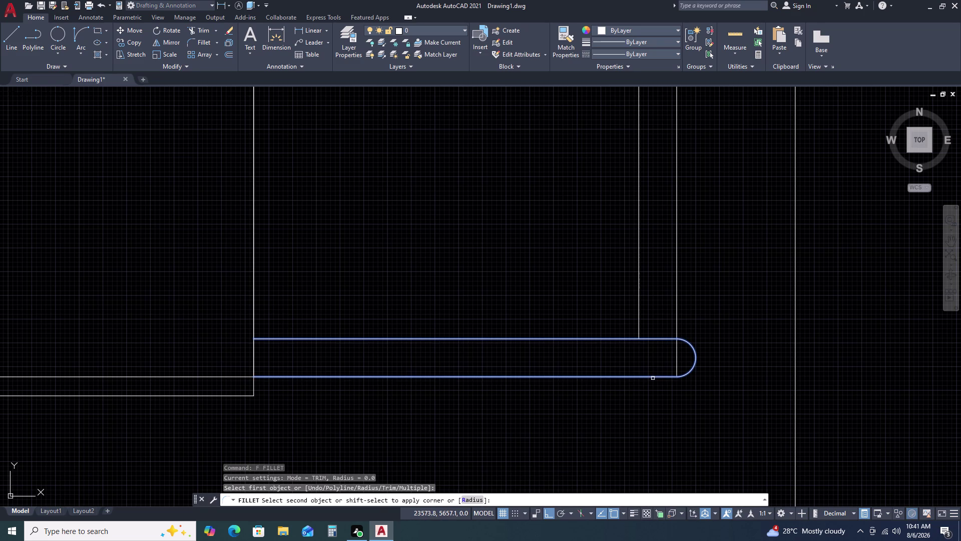
Complete the fillet so the strip ends in a rounded cap.
click(653, 378)
key(Escape)
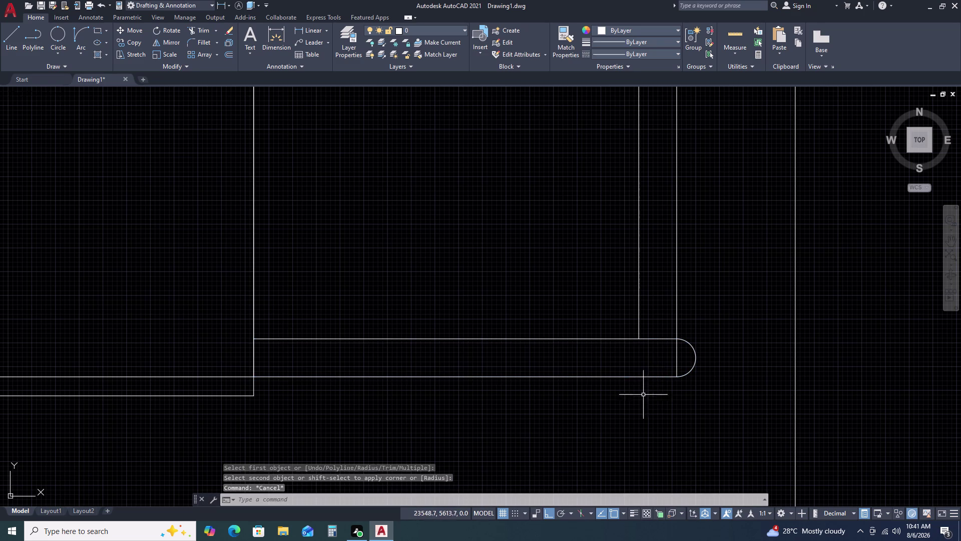
scroll(down, 3)
scroll(up, 3)
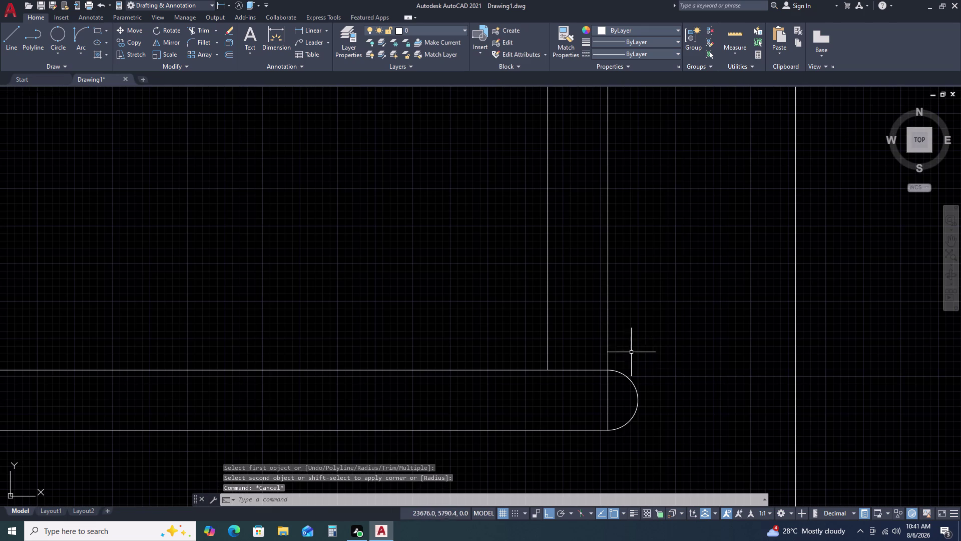
scroll(up, 3)
scroll(up, 3)
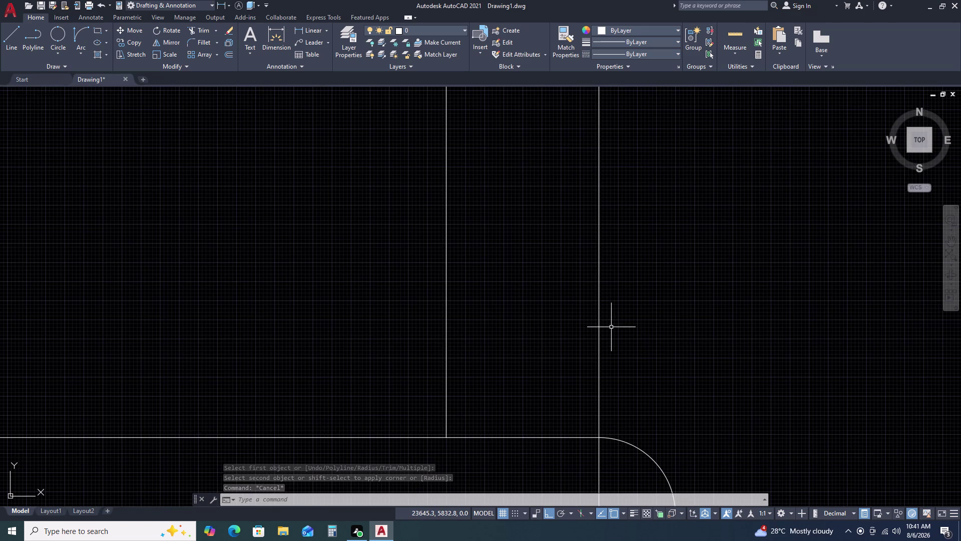
scroll(down, 3)
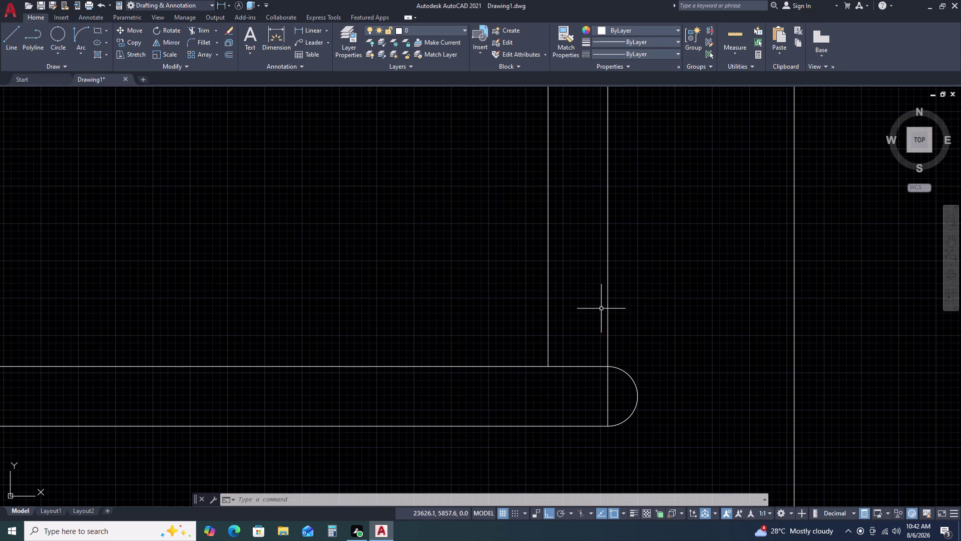
Erase the 2248-long vertical line running into the strip's end.
click(618, 294)
click(596, 294)
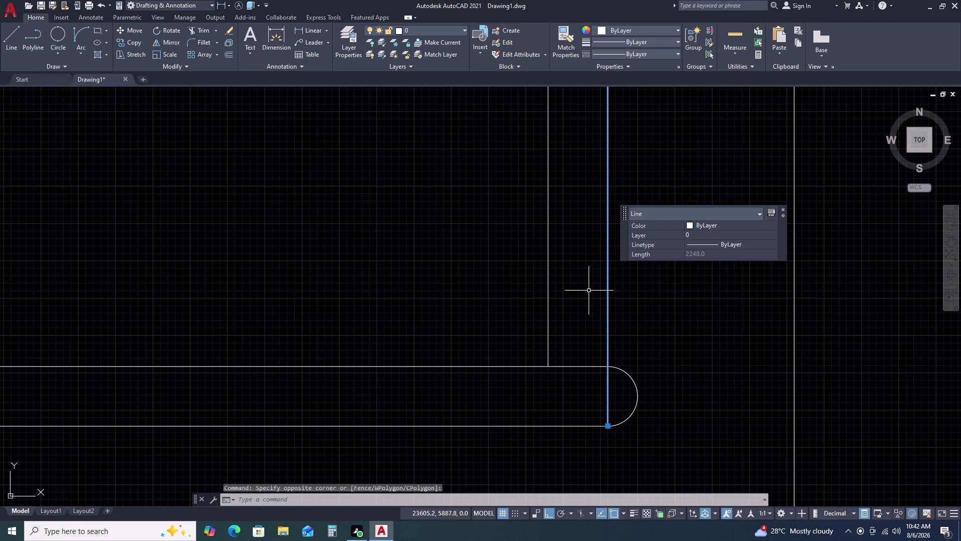
key(Delete)
scroll(down, 3)
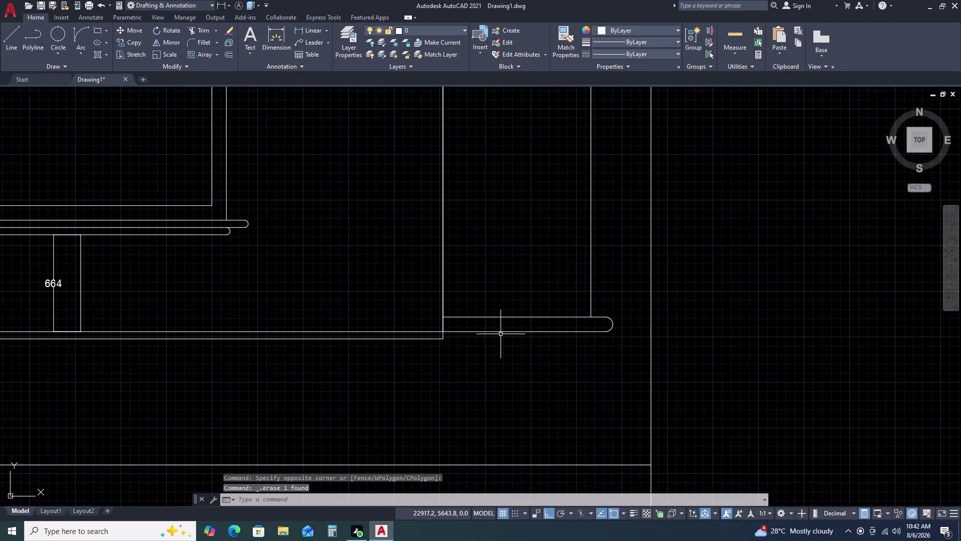
scroll(down, 3)
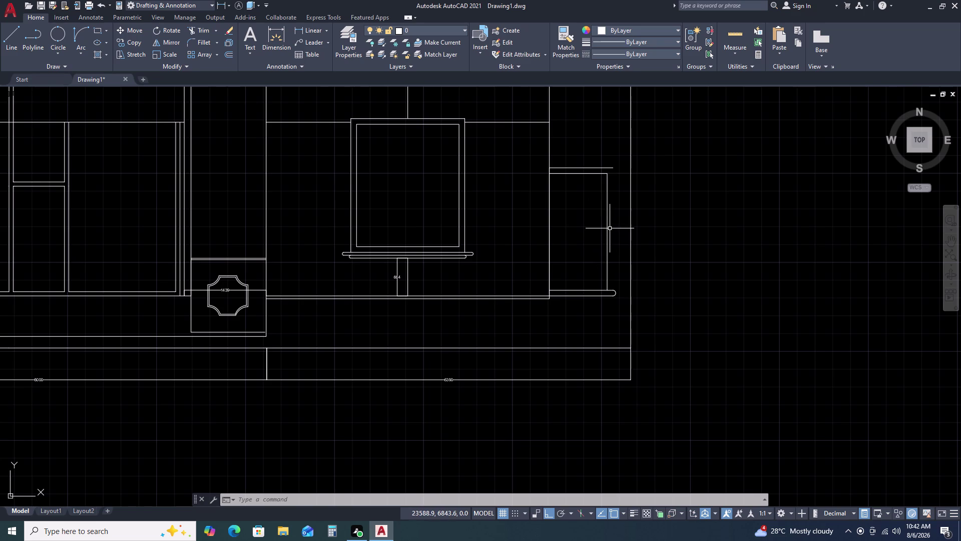
Undo the erase and trim the vertical line's excess inside the strip (TR).
key(ctrl+z)
key(ctrl+z)
scroll(down, 3)
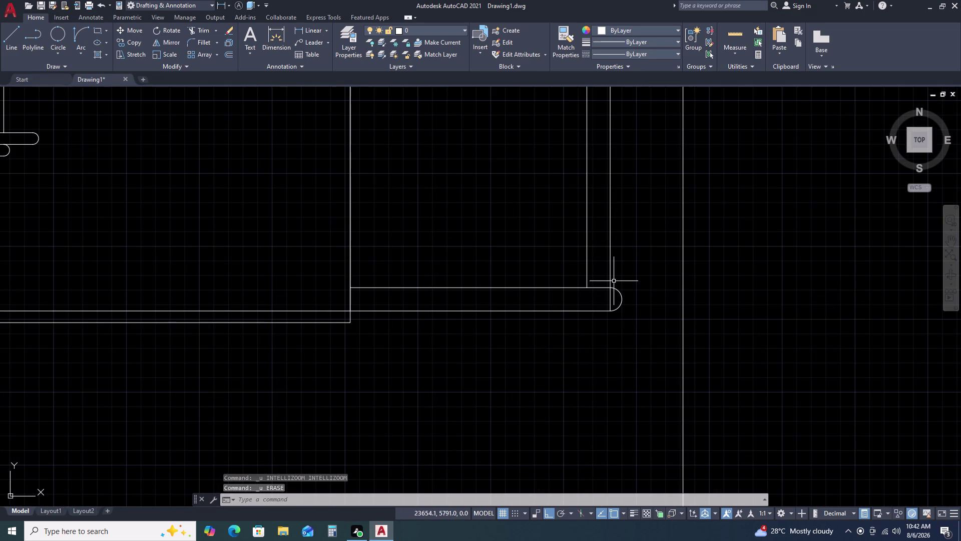
text(TR)
key(space)
click(610, 296)
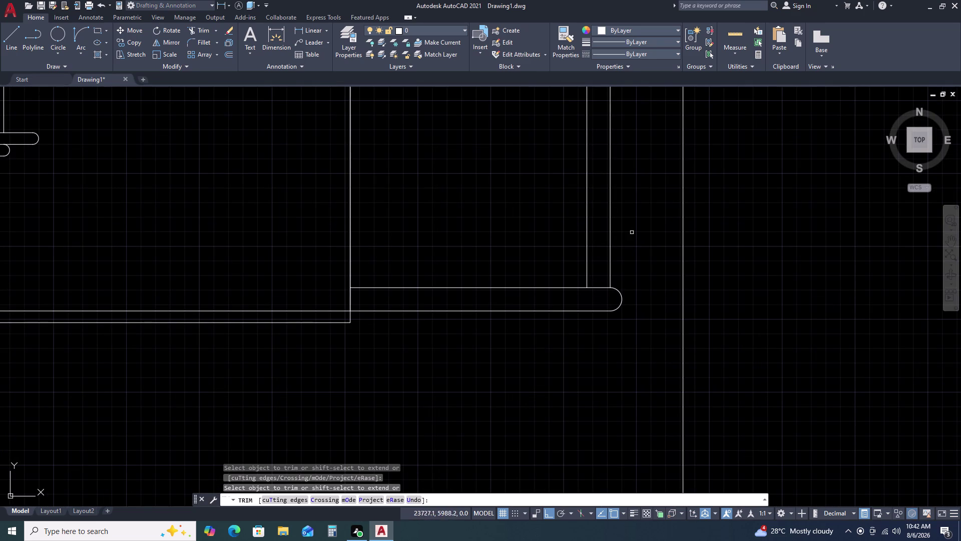
scroll(down, 3)
key(Escape)
Pan and zoom across the elevation to review the clean side panel sill.
middle_drag(661, 292, 687, 316)
middle_click(691, 316)
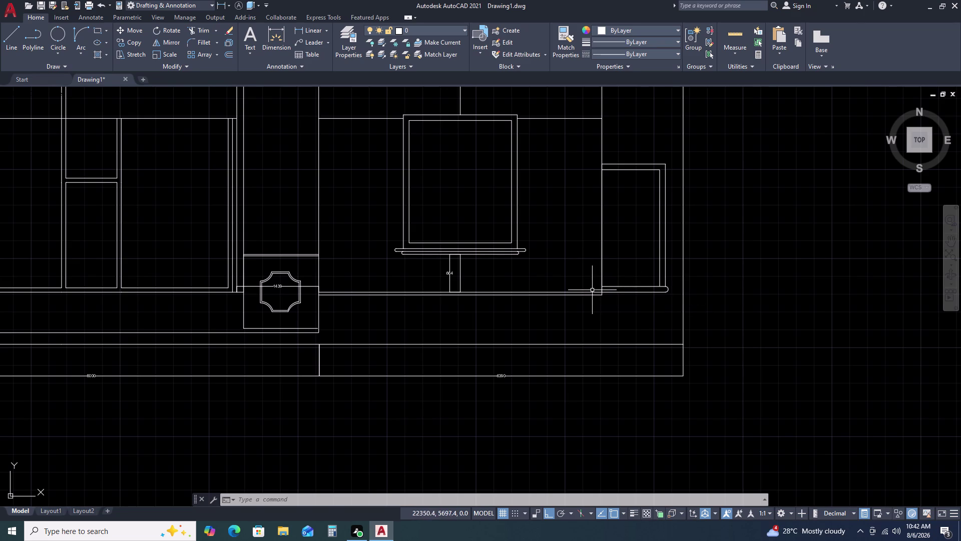
key(Escape)
scroll(up, 3)
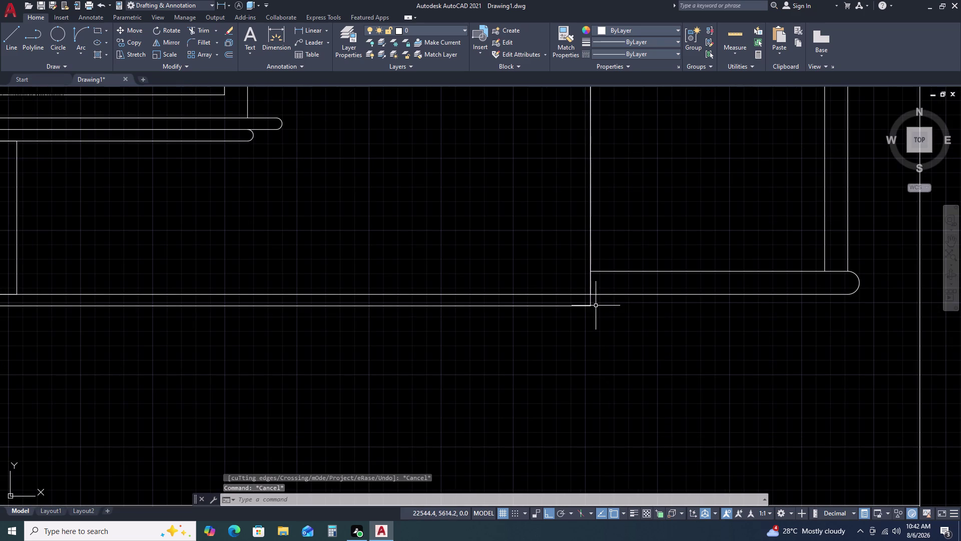
scroll(down, 3)
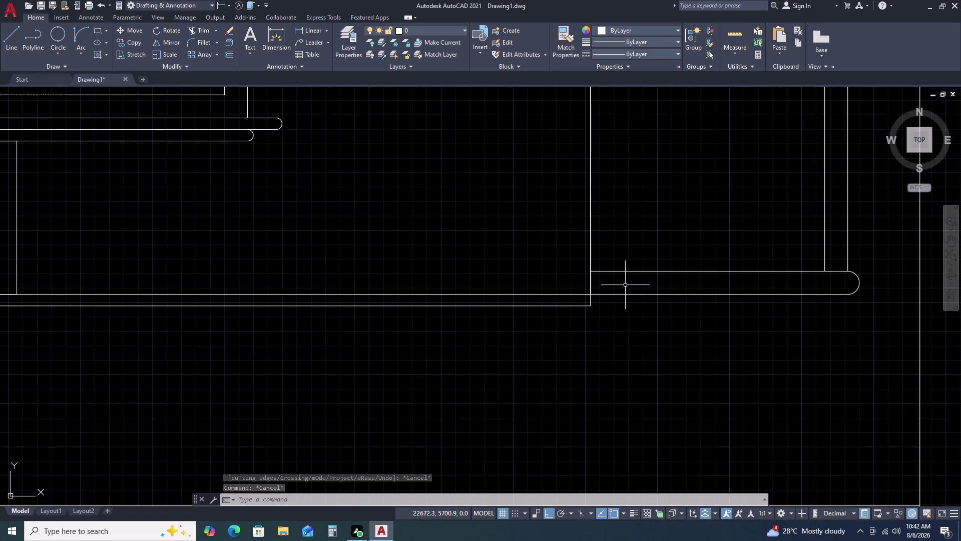
scroll(down, 3)
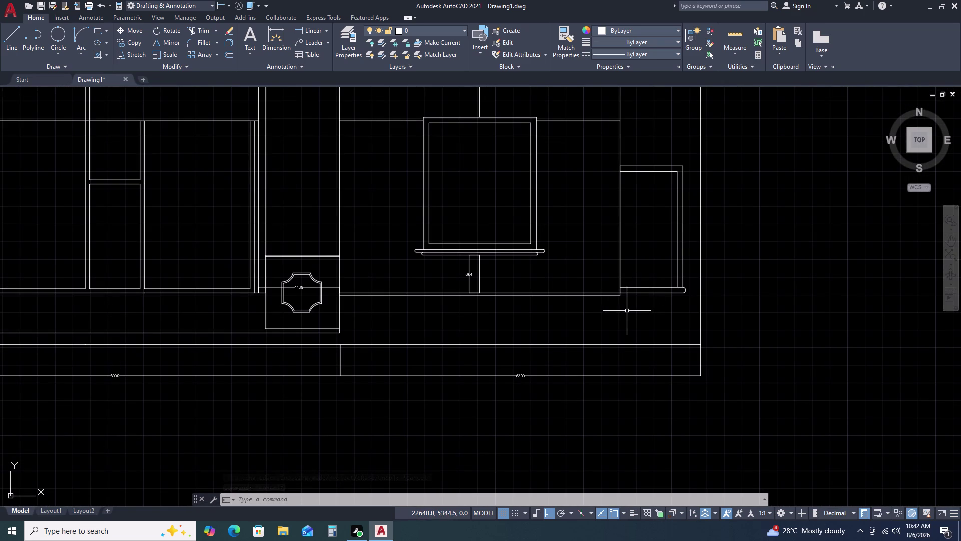
scroll(down, 3)
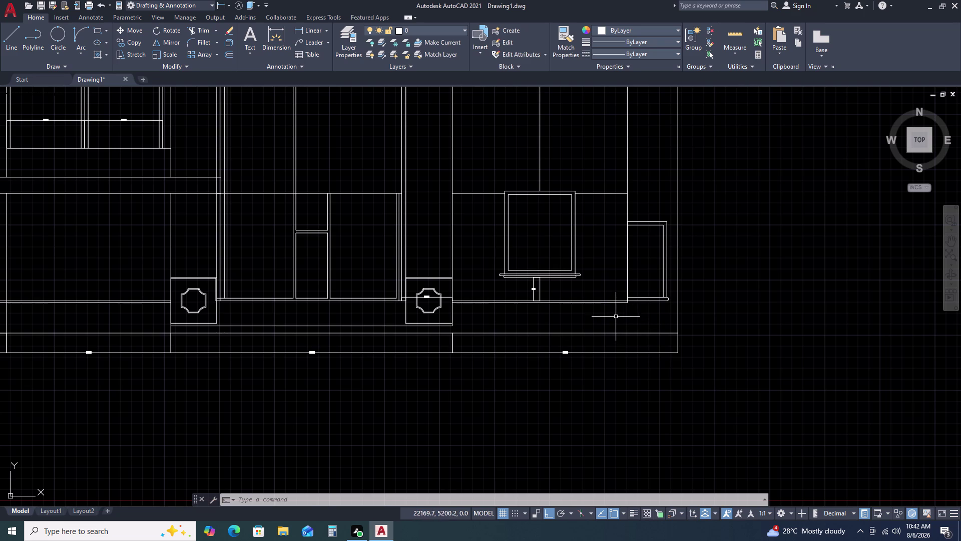
scroll(up, 3)
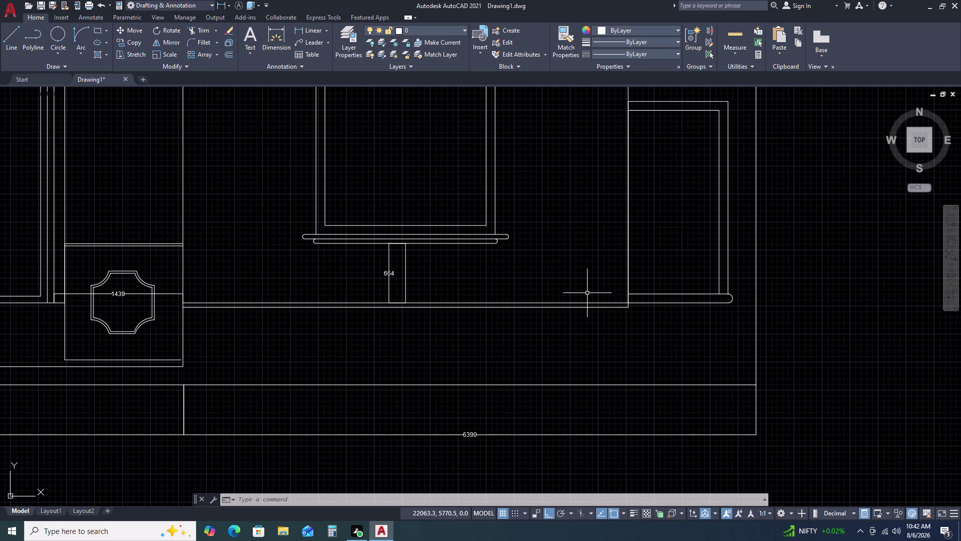
Add a second 664 linear dimension (DLI) beside the narrow side panel.
key(d)
text(LI)
key(space)
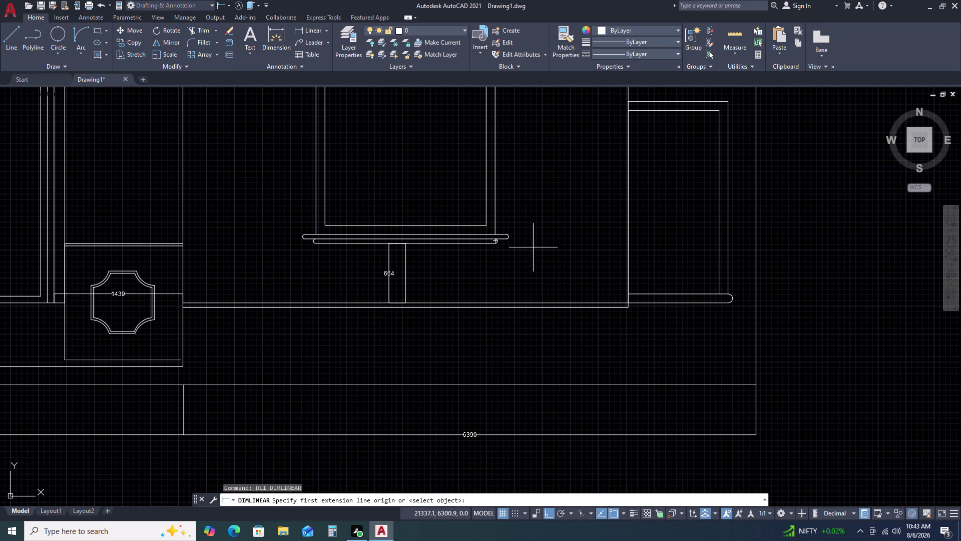
scroll(up, 3)
drag(616, 313, 617, 293)
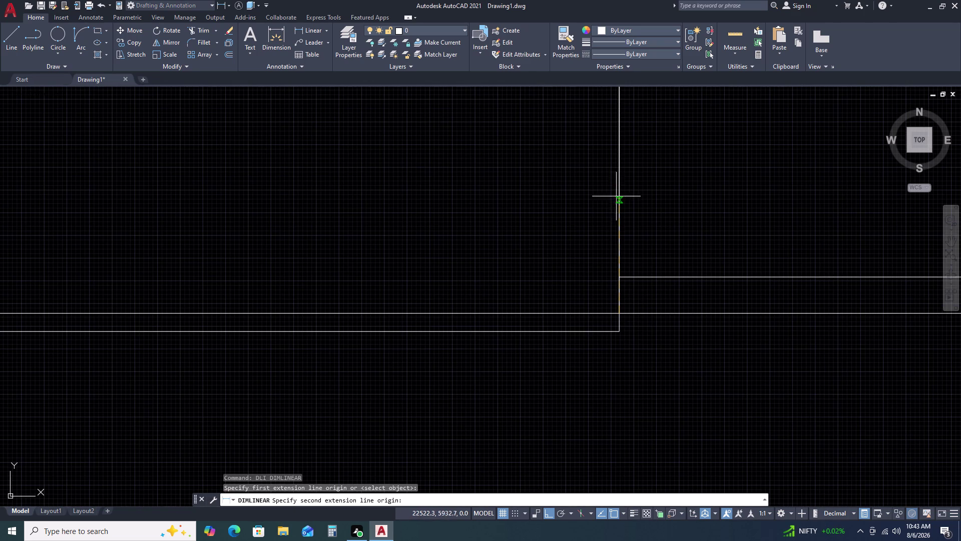
key(6)
key(6)
text(4)
key(space)
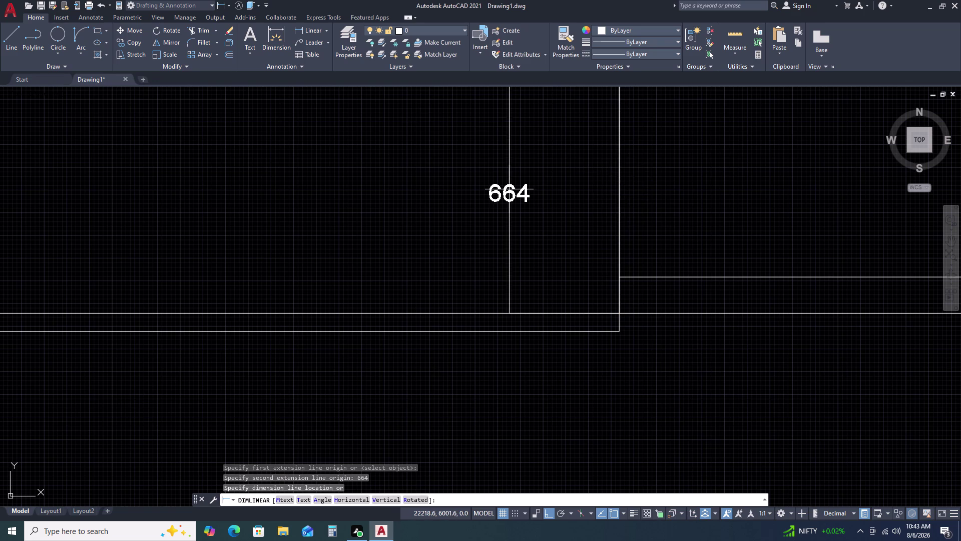
click(509, 189)
scroll(down, 3)
Select the narrow panel's outline lines beside the window.
click(629, 294)
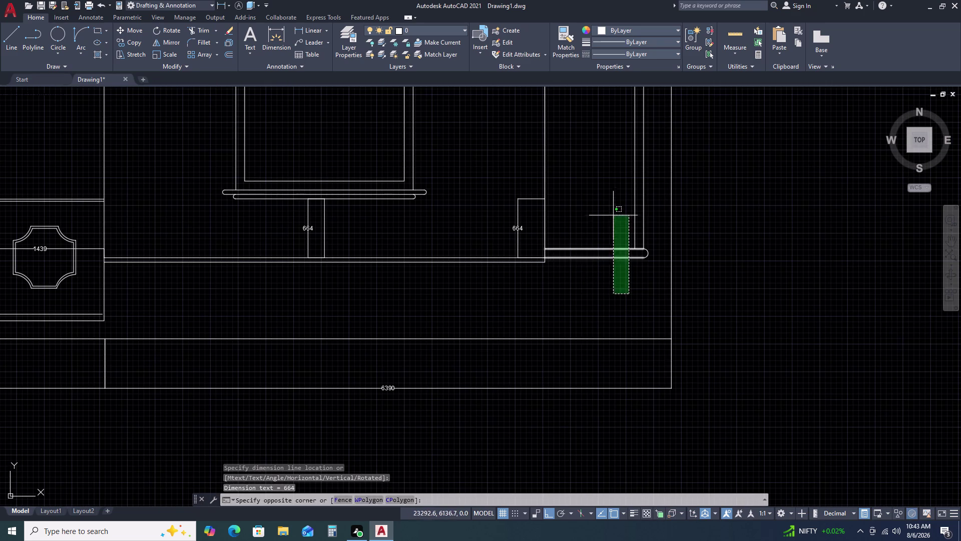
click(612, 211)
scroll(down, 3)
key(Escape)
click(587, 165)
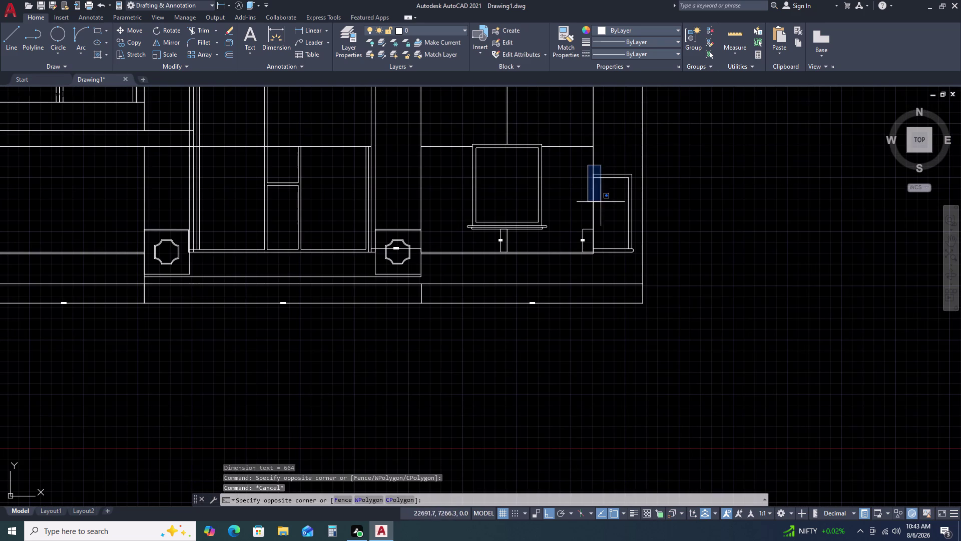
click(635, 261)
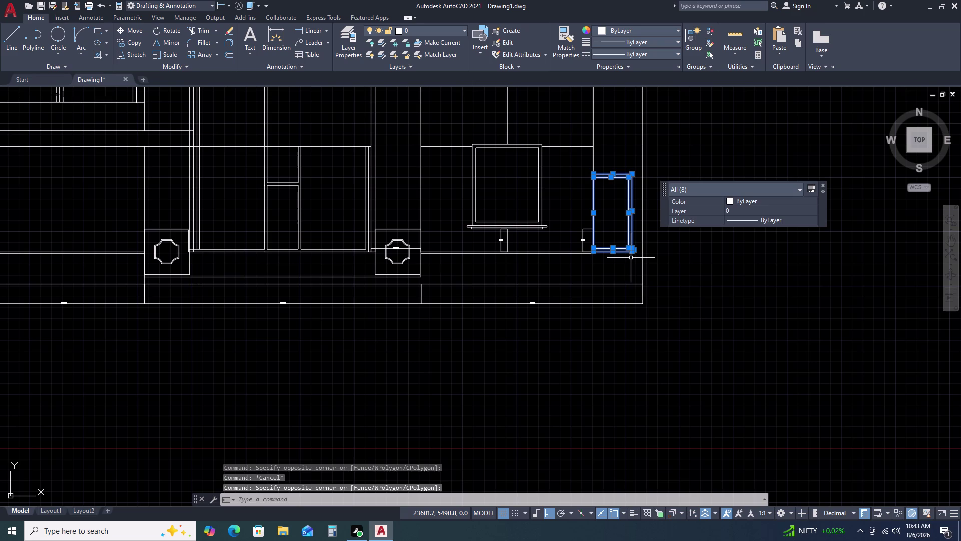
key(space)
text(J)
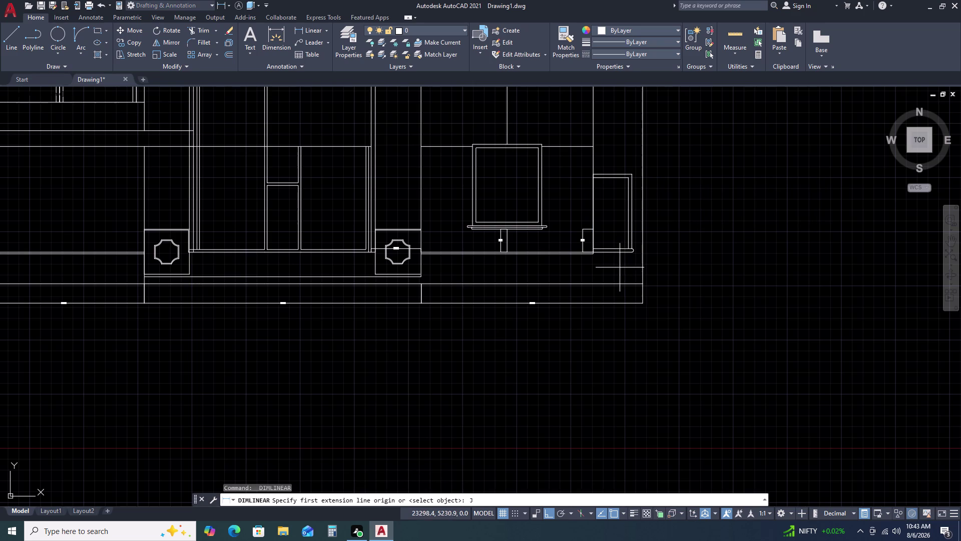
key(Escape)
key(Escape)
click(589, 169)
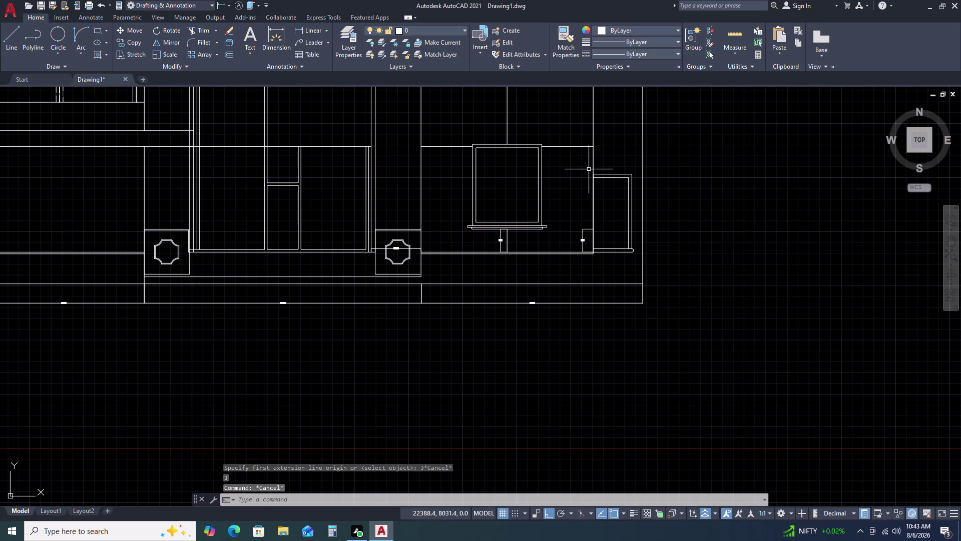
click(635, 271)
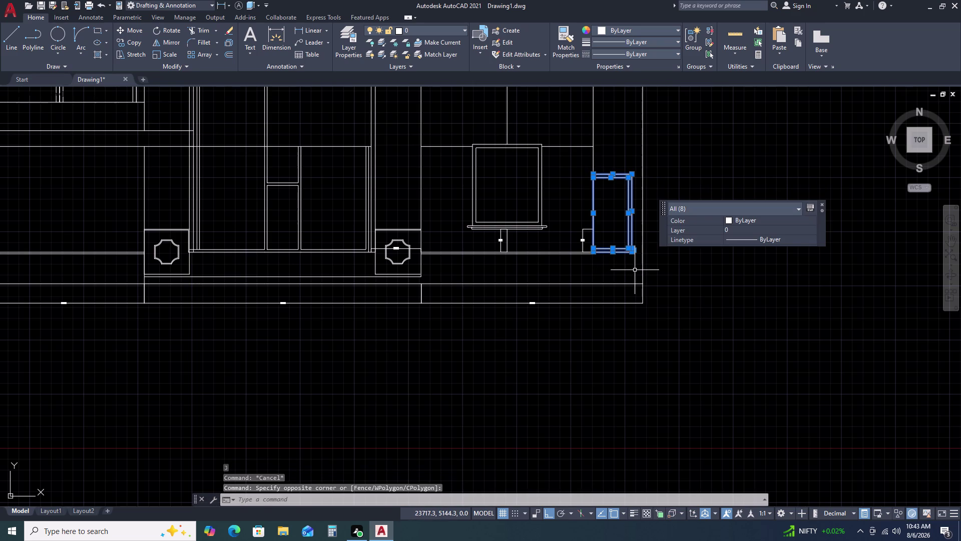
Join the panel lines into two polylines and try moving them to the sill corner (cancelled).
key(j)
key(Return)
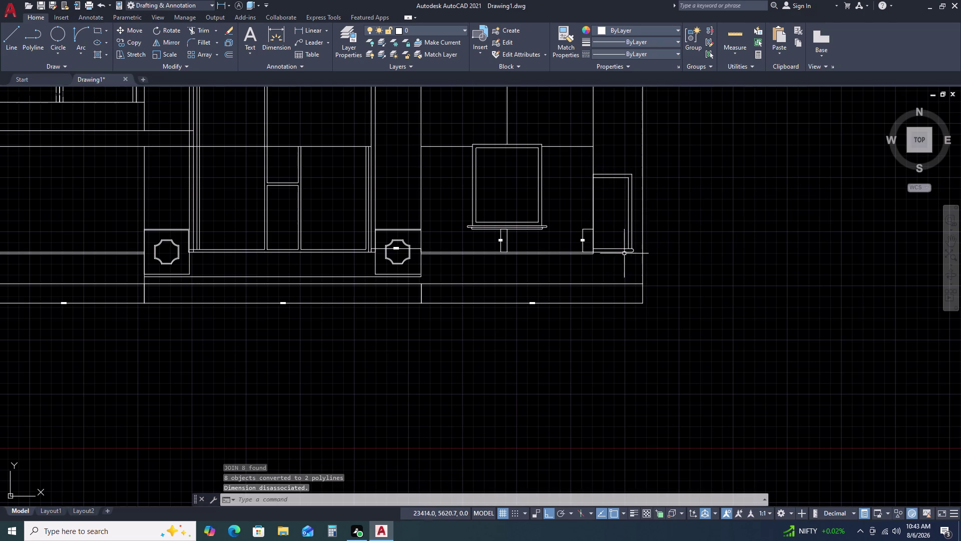
click(625, 253)
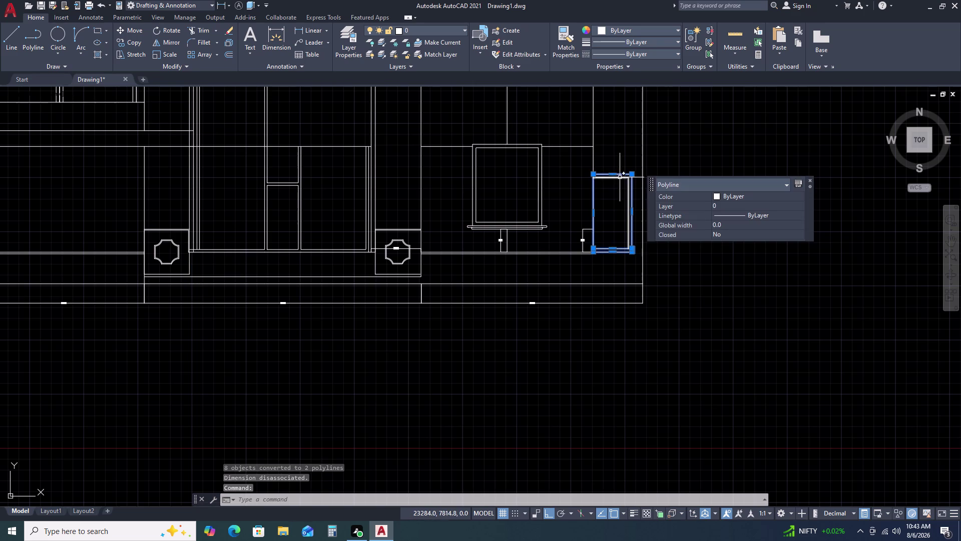
click(619, 176)
text(M)
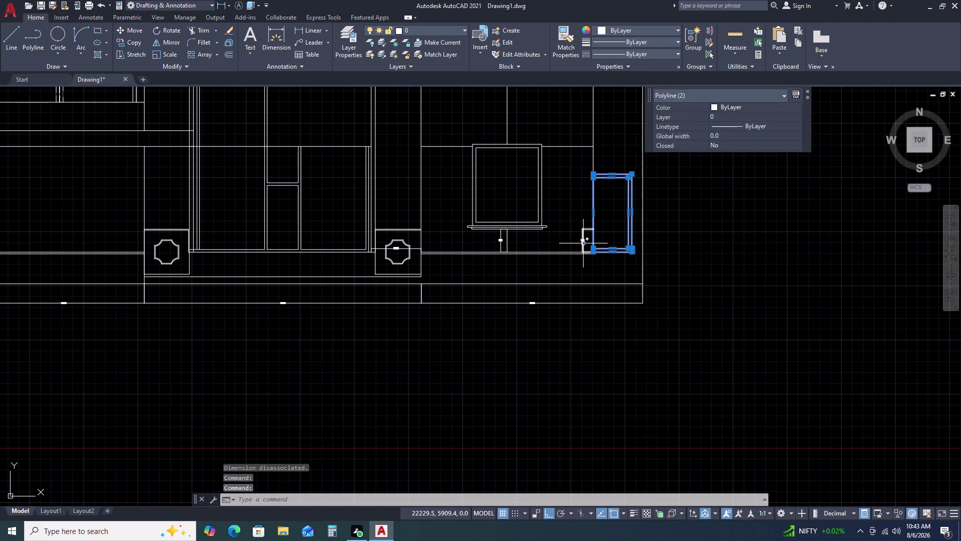
key(space)
scroll(up, 3)
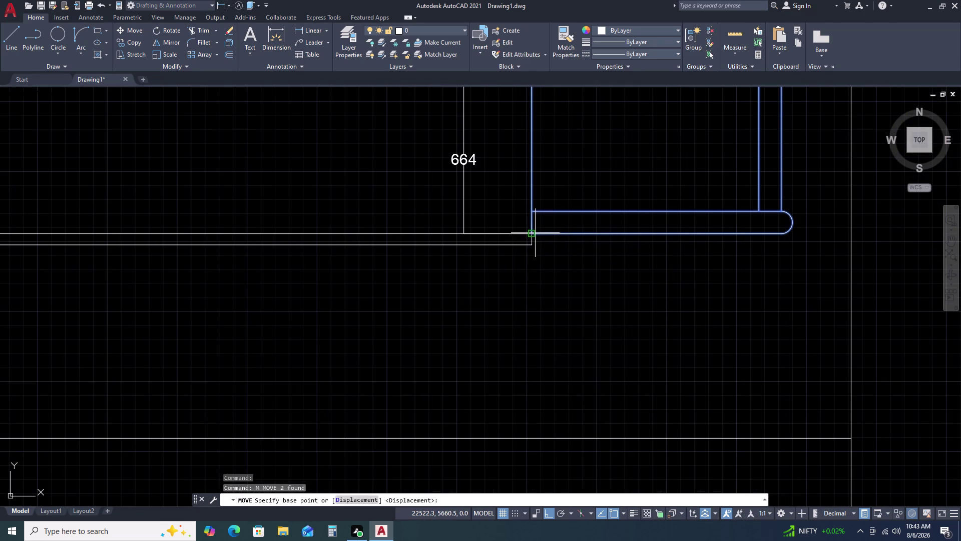
click(530, 227)
middle_drag(535, 151, 533, 307)
middle_drag(528, 337, 525, 352)
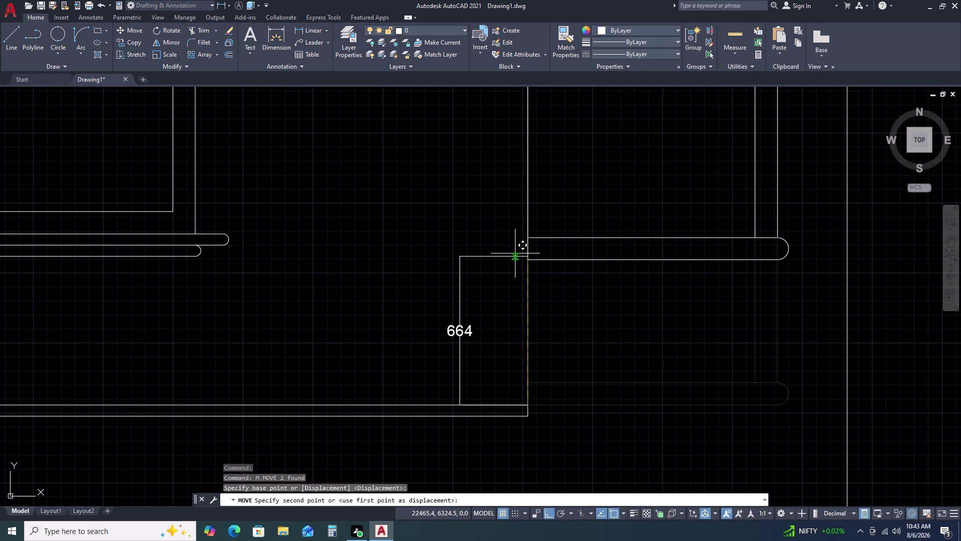
click(528, 255)
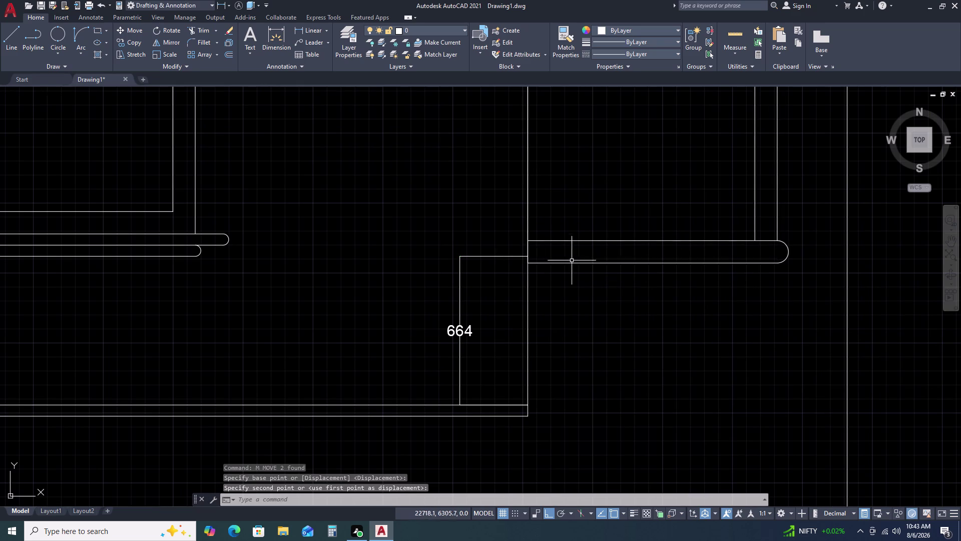
key(Escape)
Window-select both panel outlines and move them from their lower corner down level with the sill.
scroll(down, 3)
scroll(down, 3)
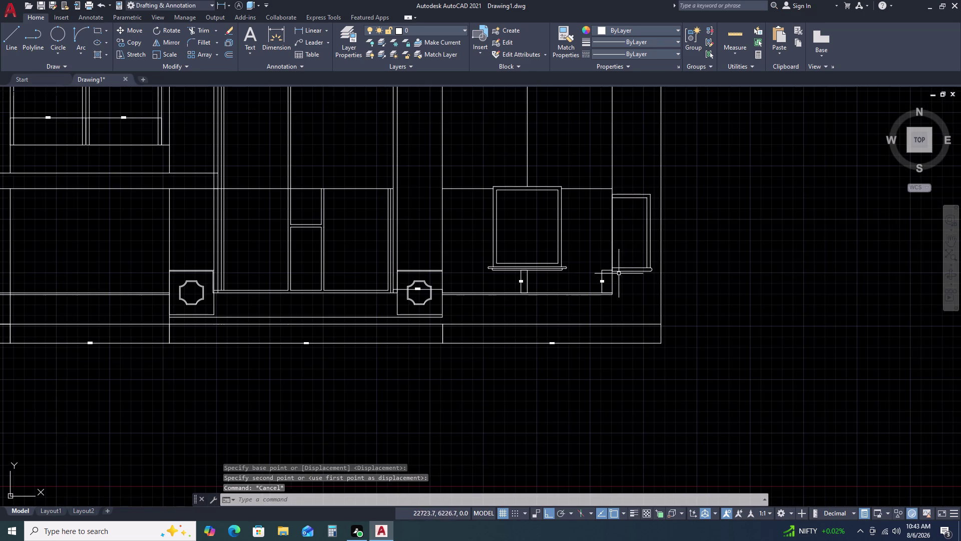
click(606, 176)
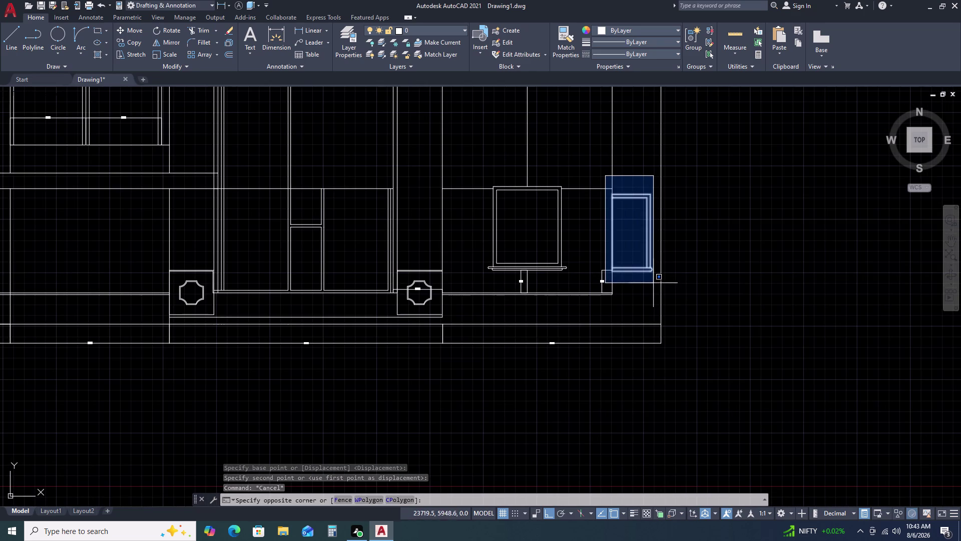
click(654, 282)
scroll(up, 3)
scroll(down, 3)
scroll(up, 3)
scroll(up, 3)
scroll(up, 3)
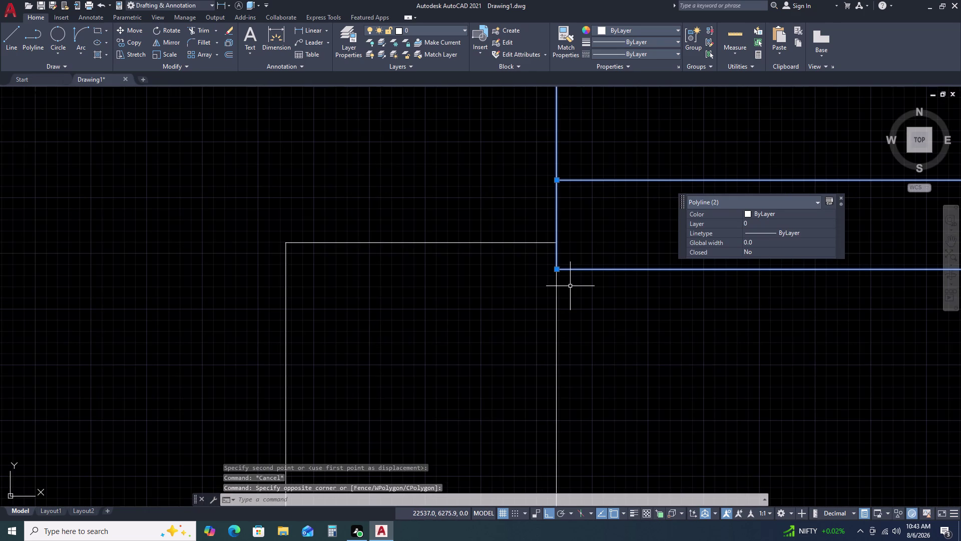
key(m)
key(space)
click(558, 269)
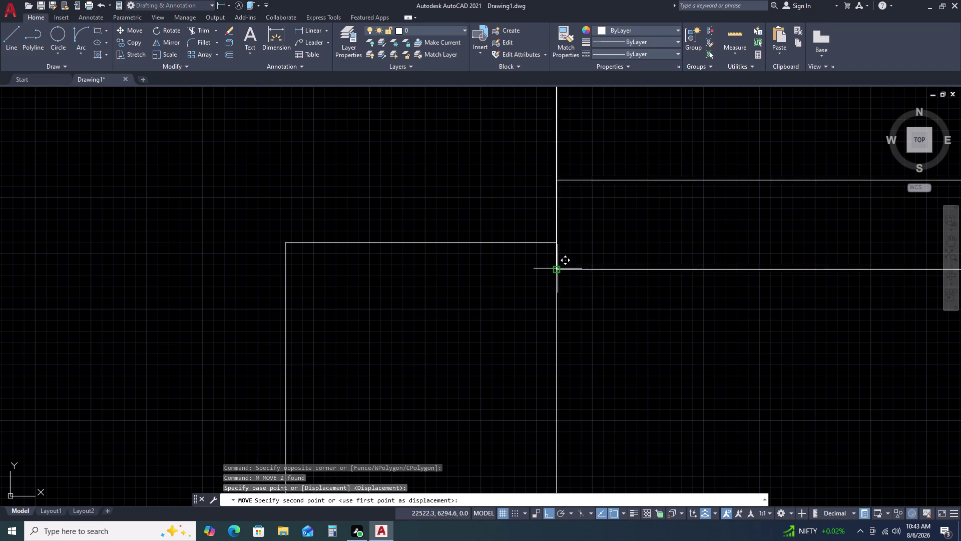
double_click(555, 240)
scroll(down, 3)
scroll(down, 3)
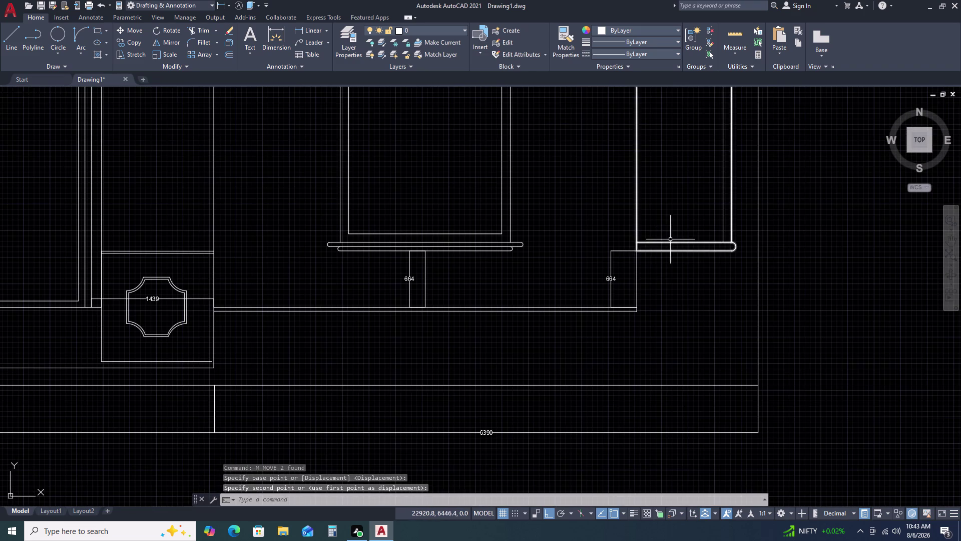
middle_drag(671, 239, 657, 297)
scroll(down, 3)
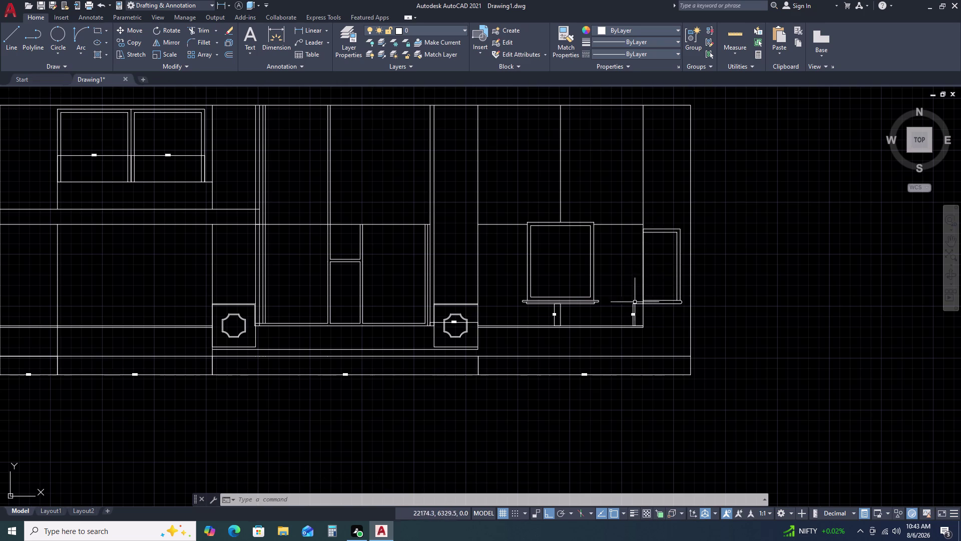
Add a vertical 2384 linear dimension from the opening's top corner to its bottom corner.
scroll(up, 3)
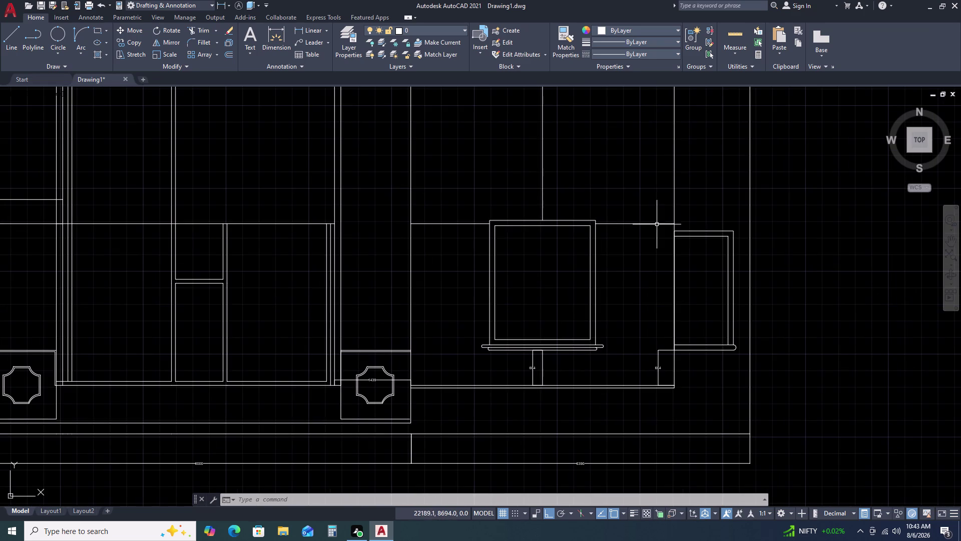
key(d)
key(l)
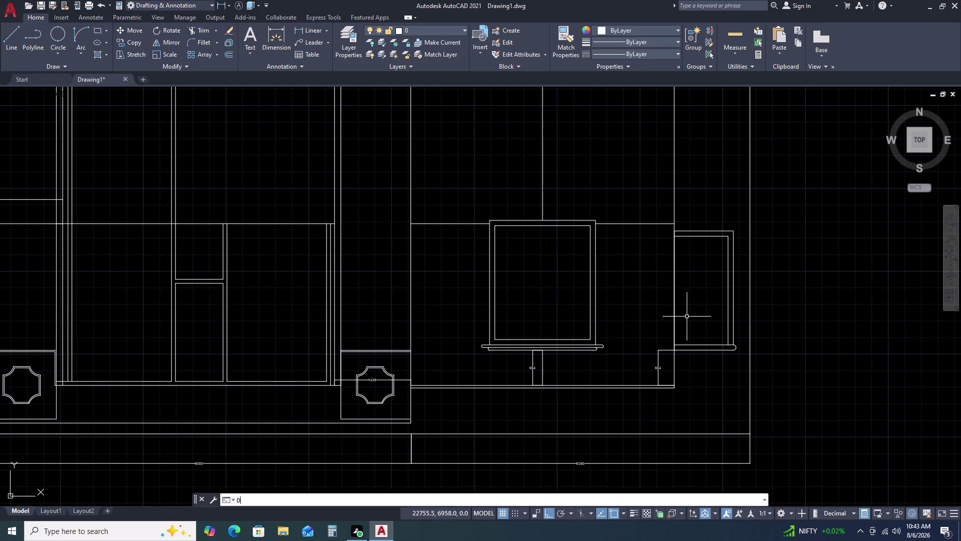
key(i)
key(space)
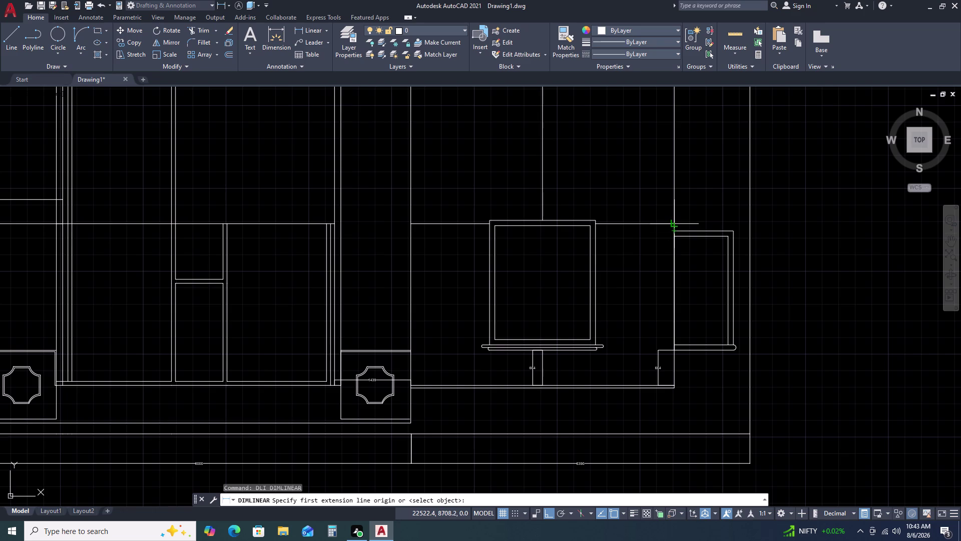
click(674, 223)
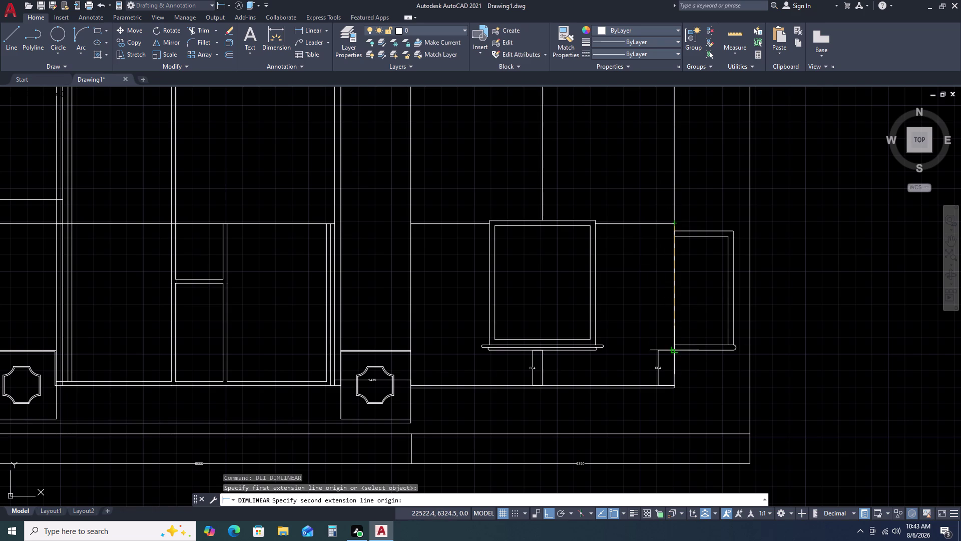
click(675, 351)
double_click(643, 343)
scroll(up, 3)
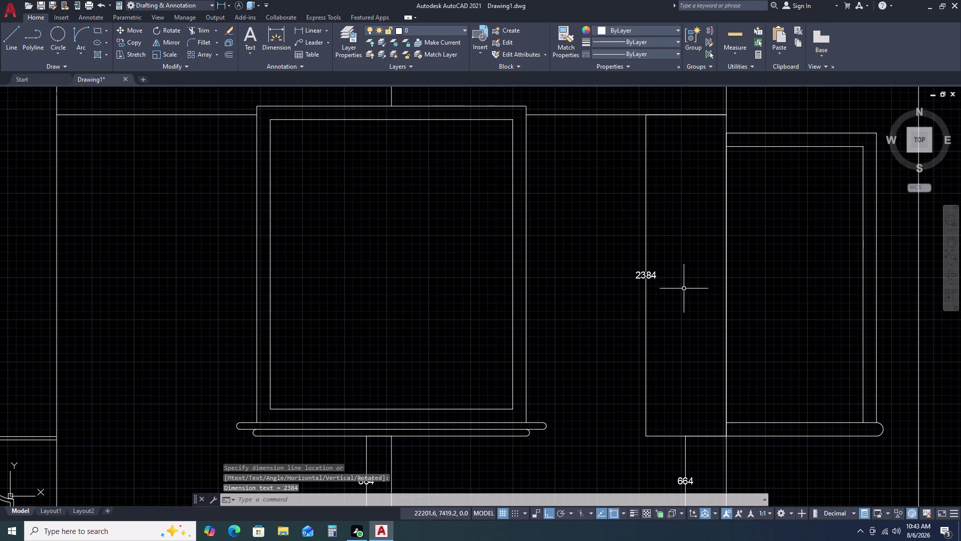
middle_drag(707, 280, 654, 286)
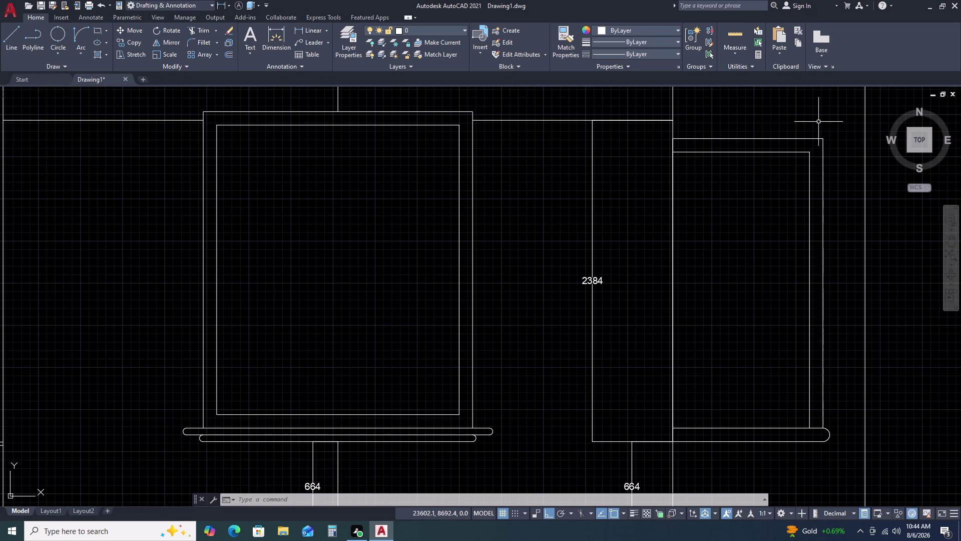
Window-select the side panel's double polyline outline and erase it.
click(783, 119)
drag(735, 186, 734, 191)
click(734, 192)
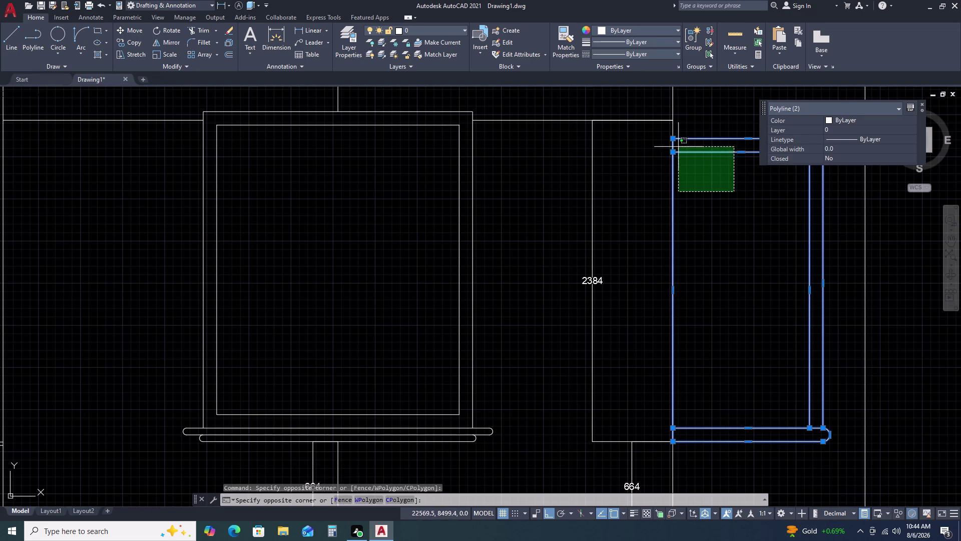
double_click(696, 171)
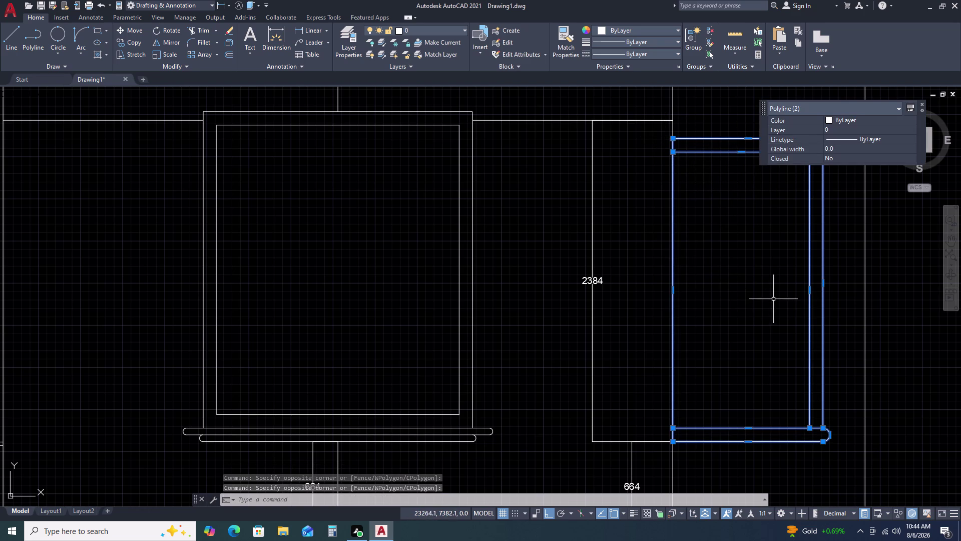
key(Delete)
scroll(down, 3)
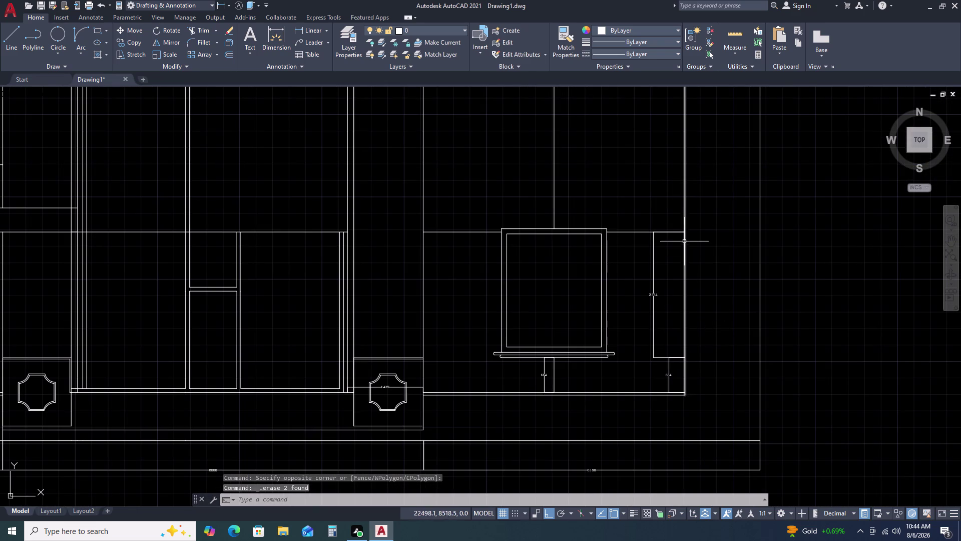
Draw a 1115 by 2448 rectangle from a corner at the opening top, beside the opening.
key(r)
key(e)
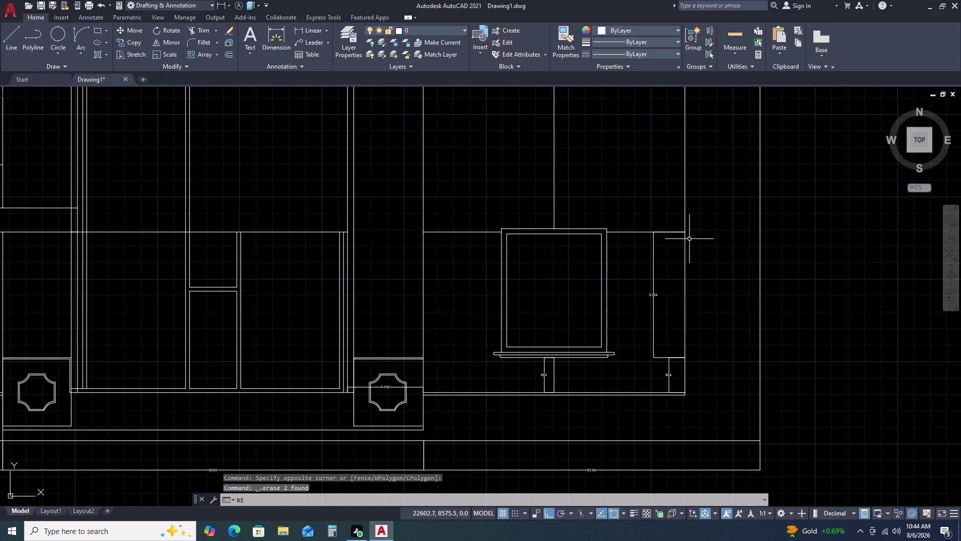
text(C)
key(space)
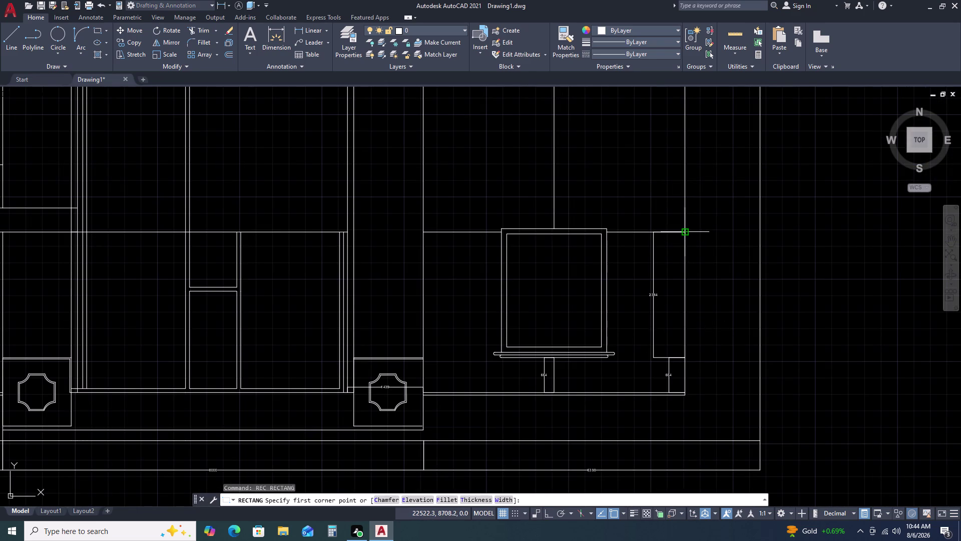
double_click(688, 234)
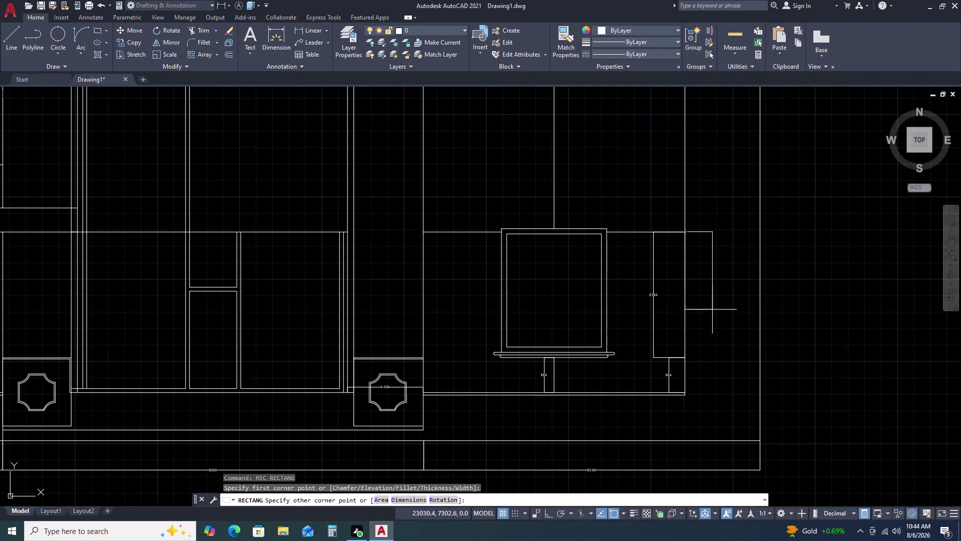
key(d)
key(space)
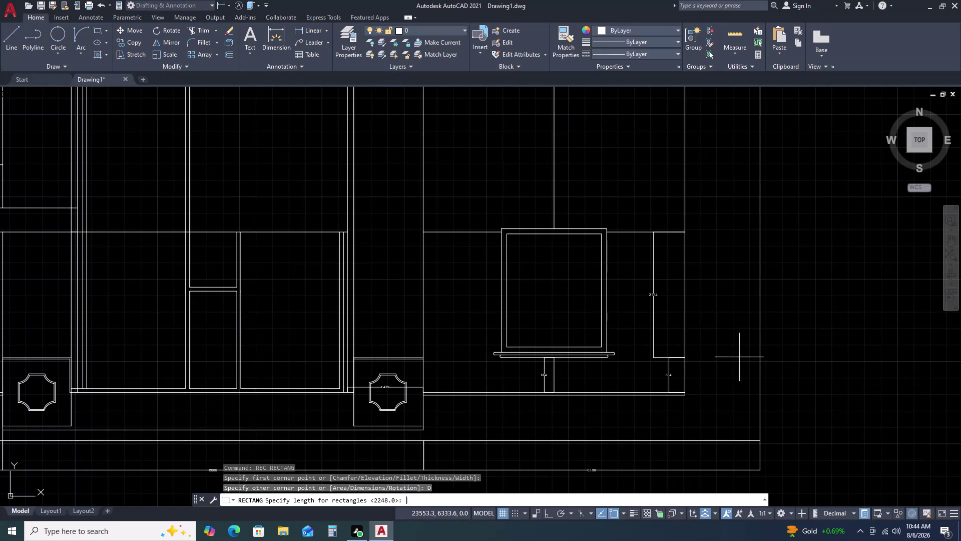
text(1)
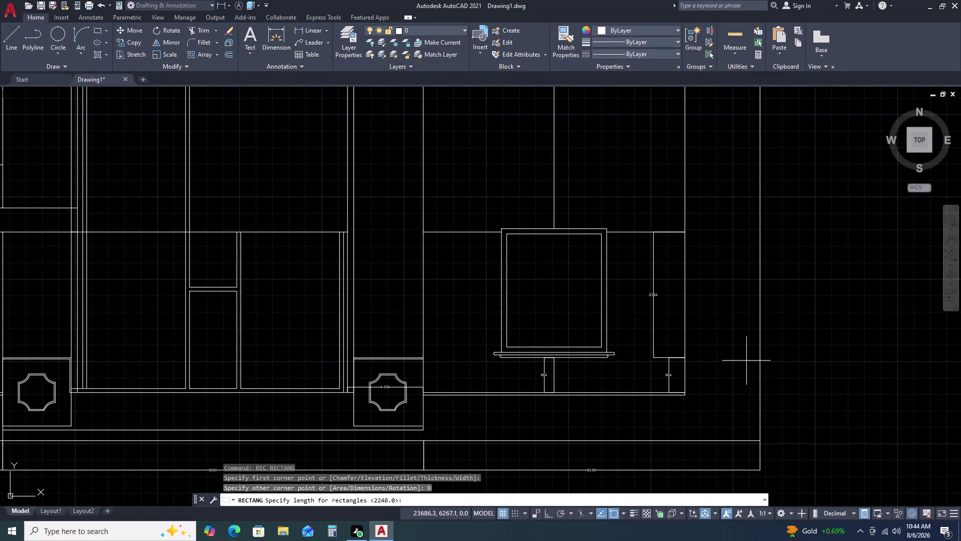
text(1)
key(1)
text(5)
key(space)
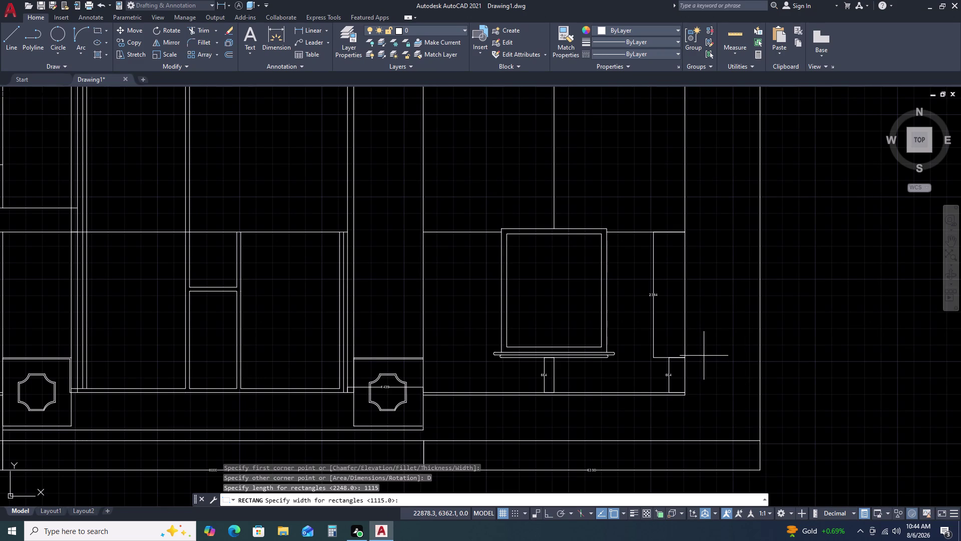
key(2)
text(44)
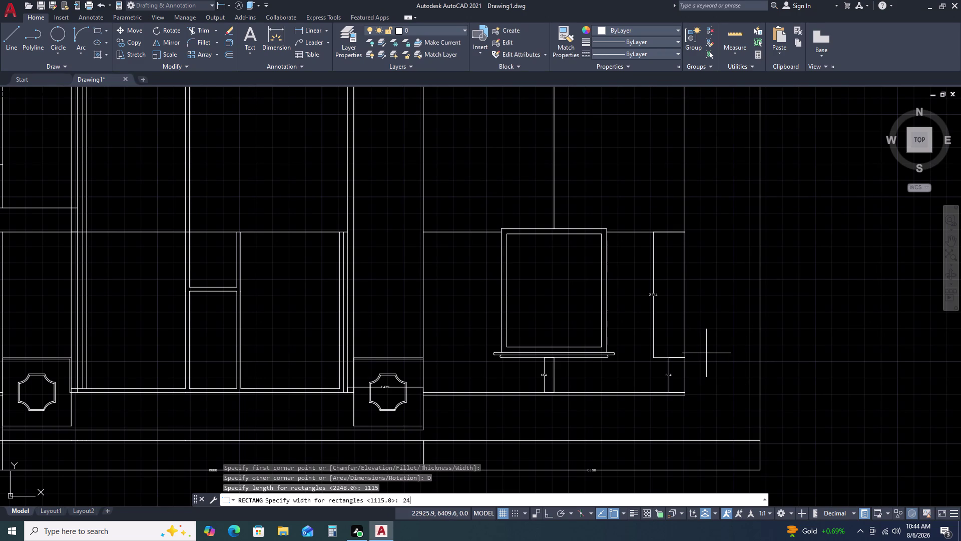
key(8)
key(space)
click(710, 346)
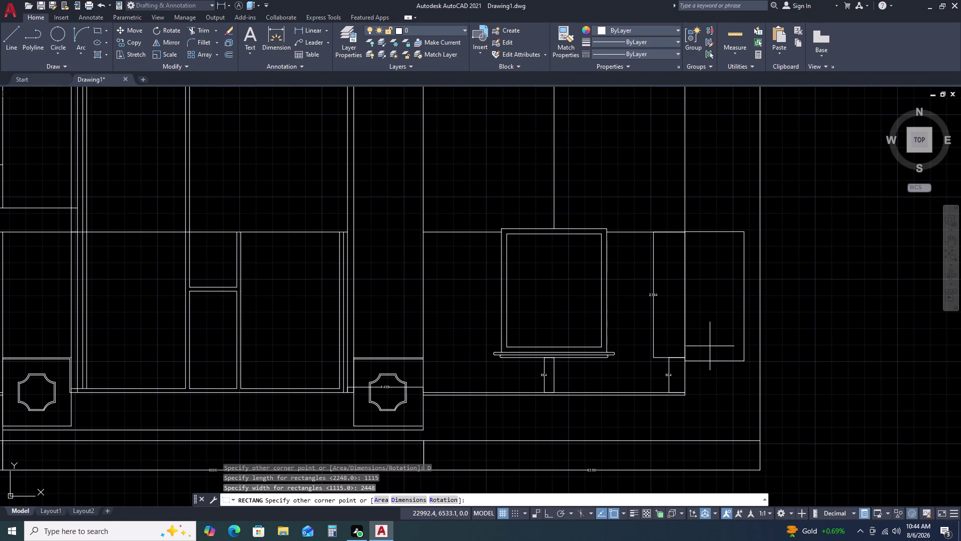
click(716, 321)
click(707, 291)
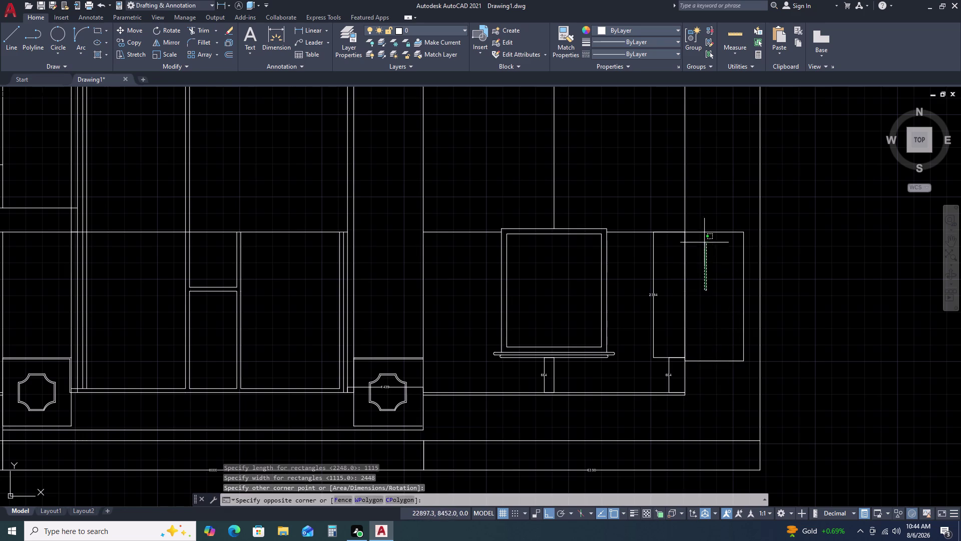
Select the new rectangle and move it by its corner to the 2384 opening base.
click(707, 221)
drag(707, 214, 705, 209)
click(729, 376)
click(729, 374)
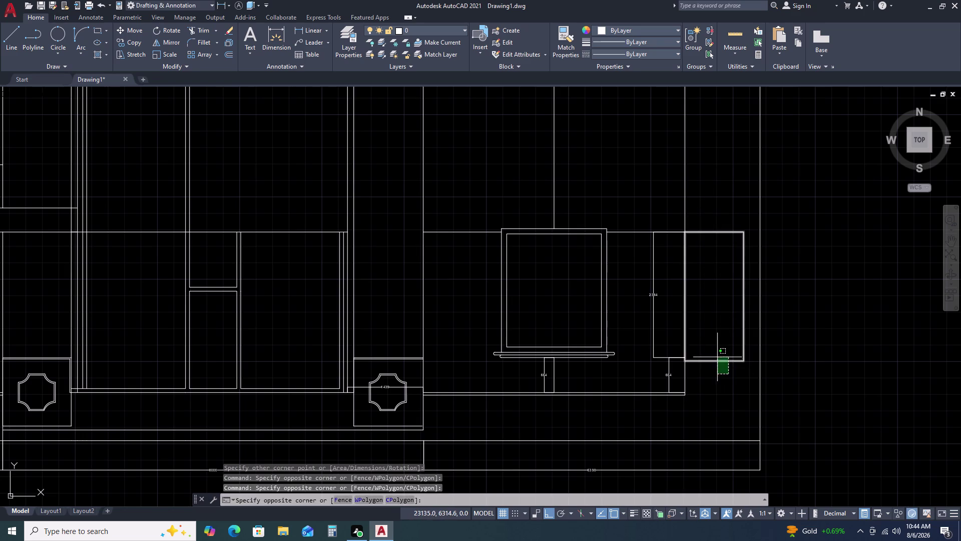
click(718, 356)
key(m)
key(space)
scroll(up, 3)
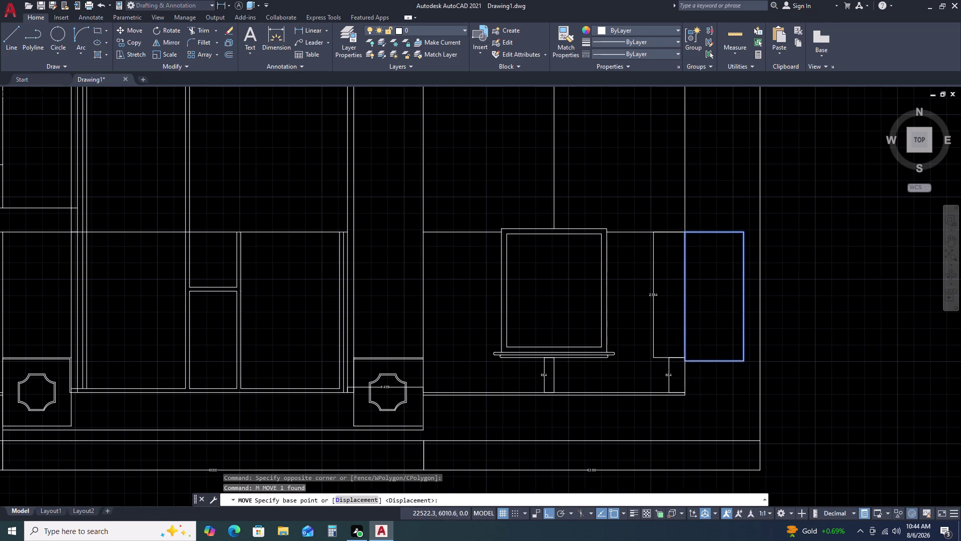
scroll(up, 3)
double_click(684, 349)
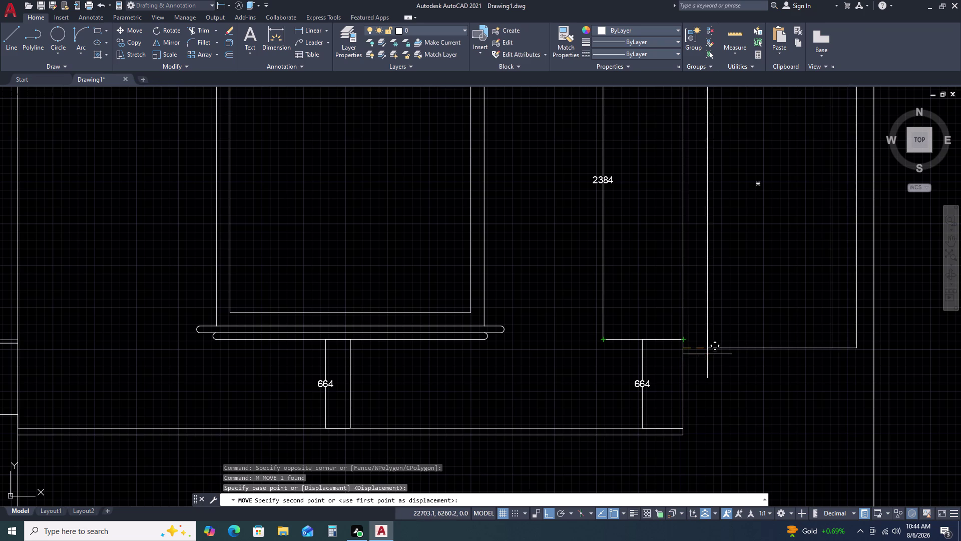
click(683, 339)
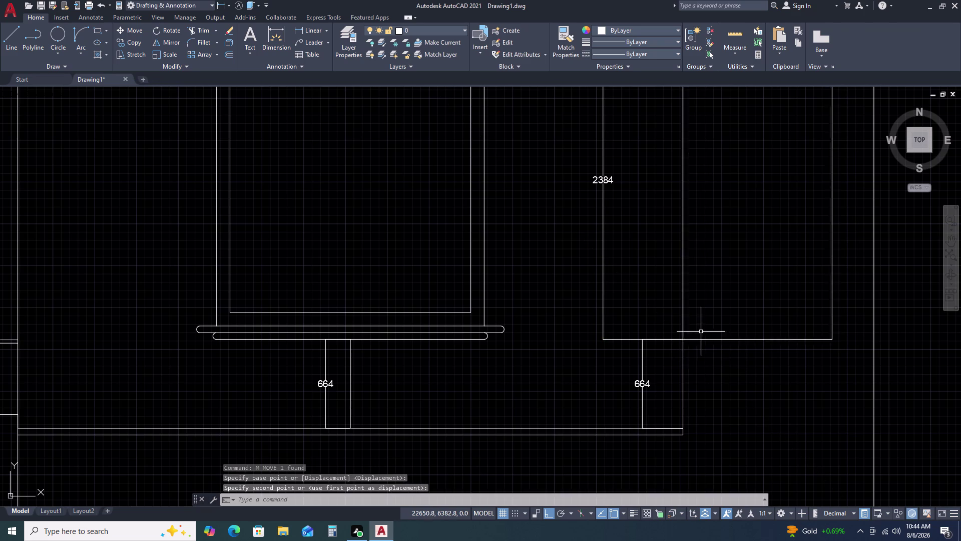
scroll(down, 3)
key(Escape)
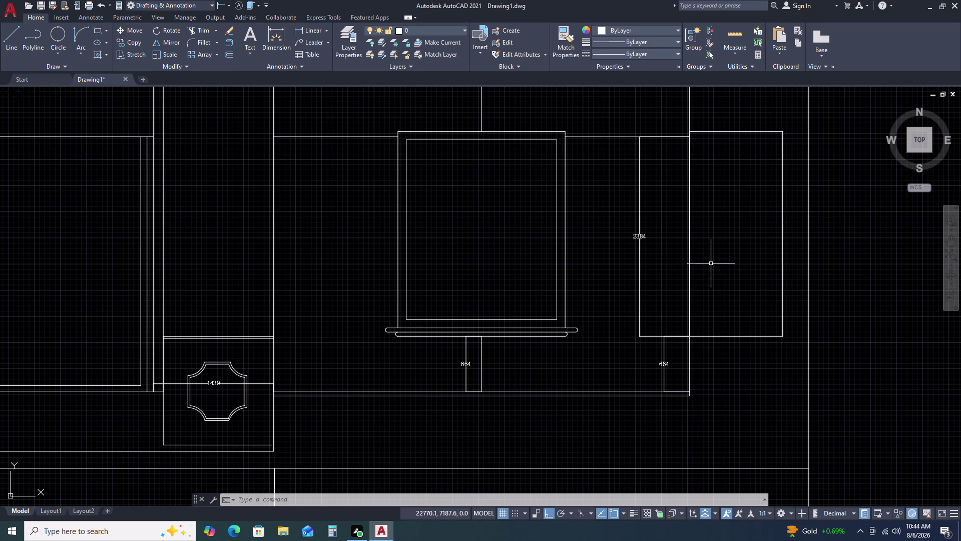
Explode the rectangular panel into lines and delete one selected object inside it.
click(770, 123)
click(726, 165)
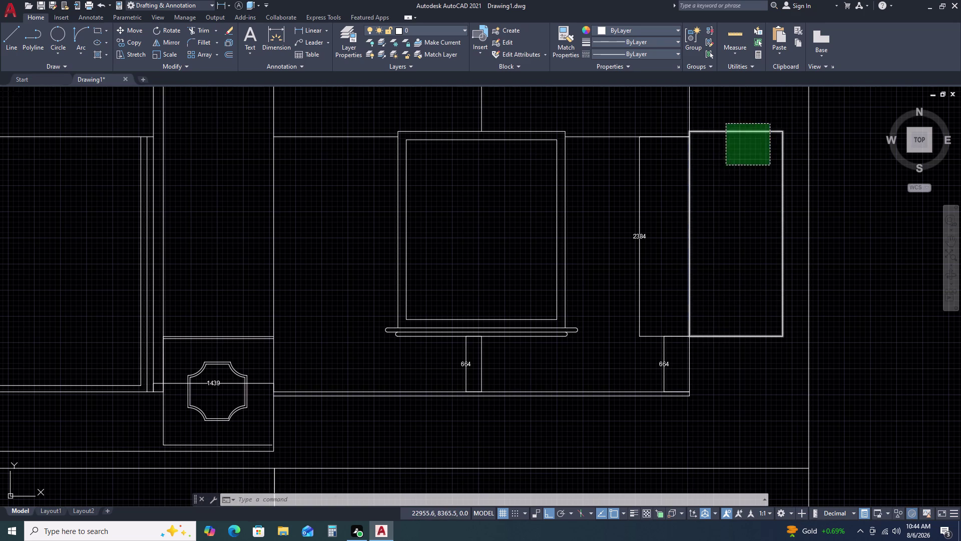
text(X)
key(space)
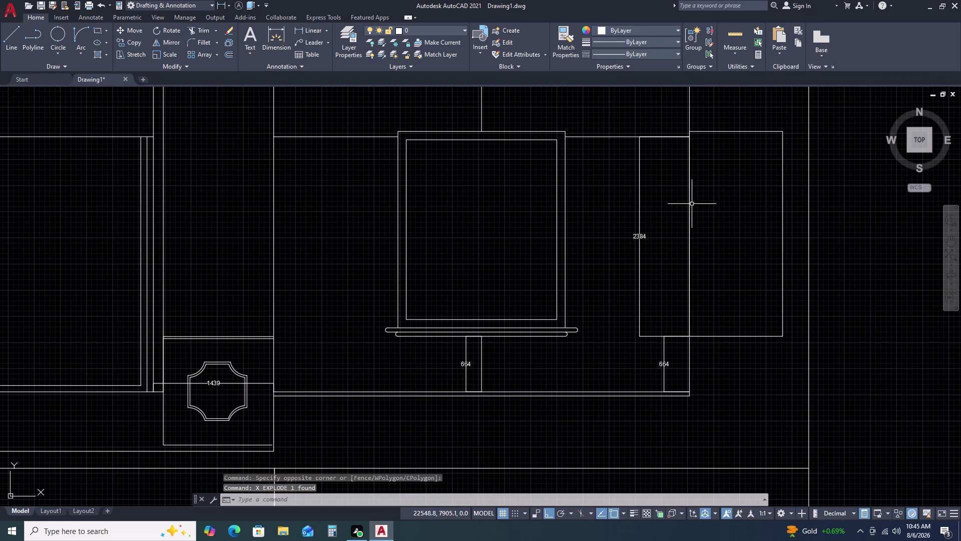
click(688, 208)
click(693, 202)
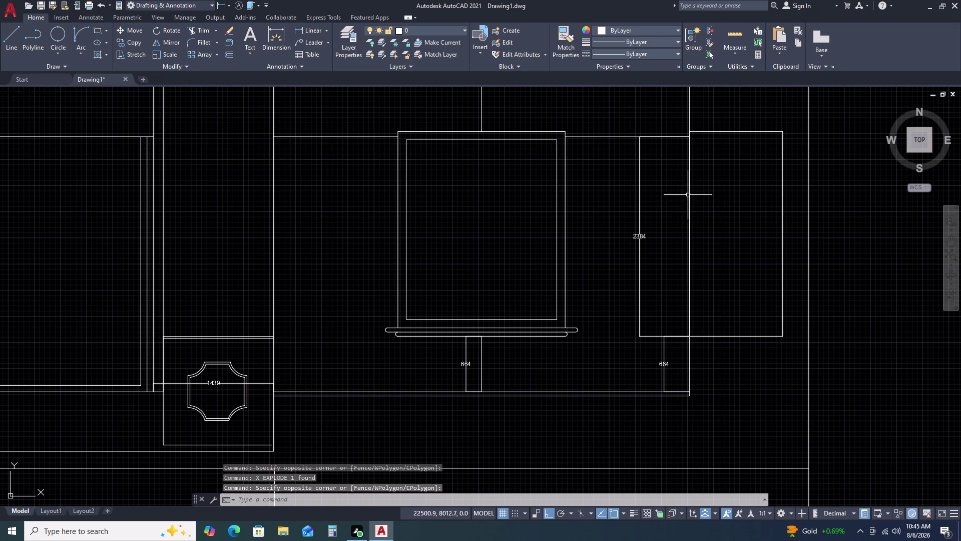
click(691, 187)
key(Delete)
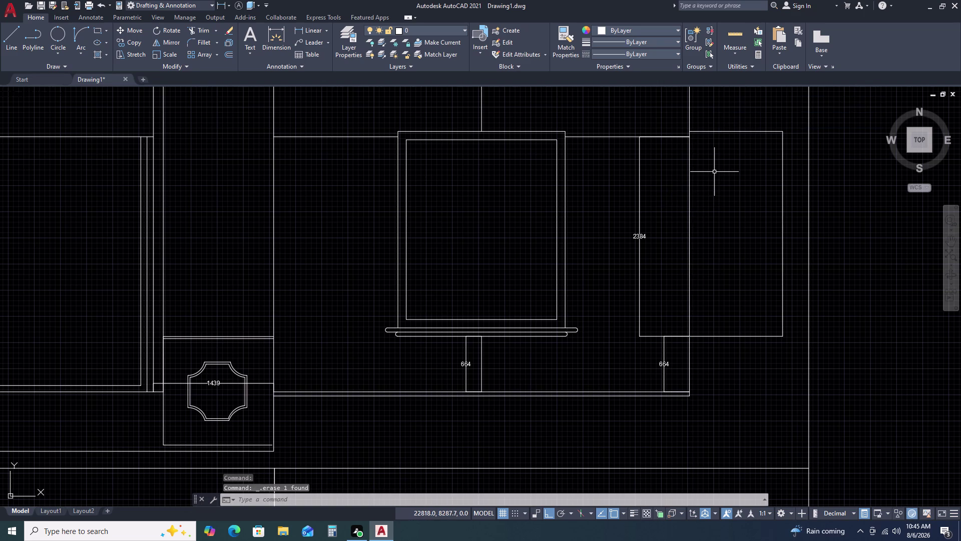
Offset the panel's top edge 50 downward as a trial, erase the copy, and reselect the top edge.
key(o)
key(space)
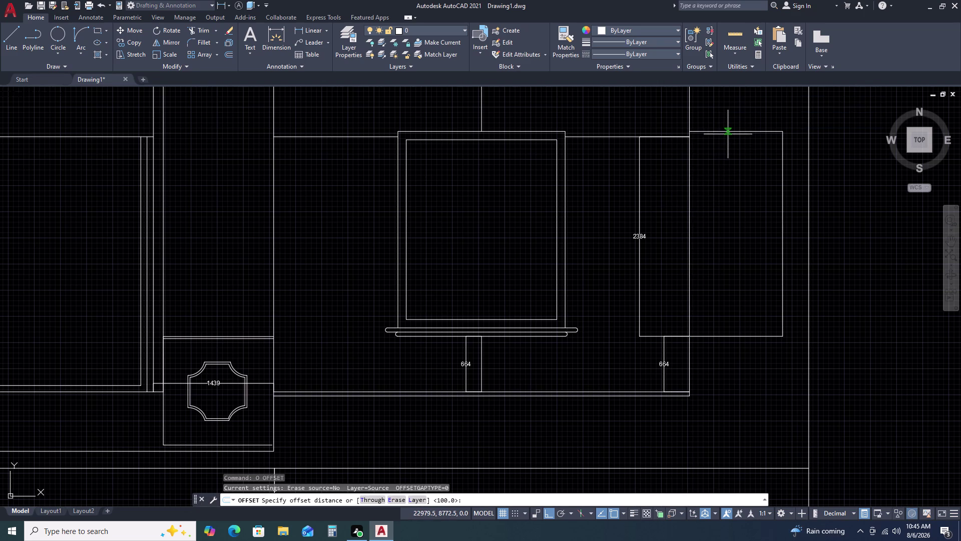
key(5)
key(0)
key(space)
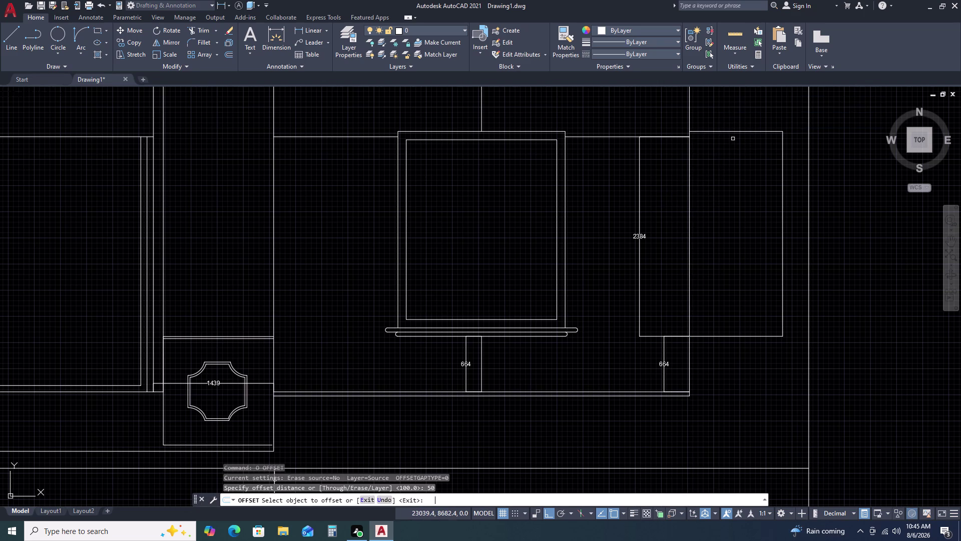
click(739, 132)
click(730, 155)
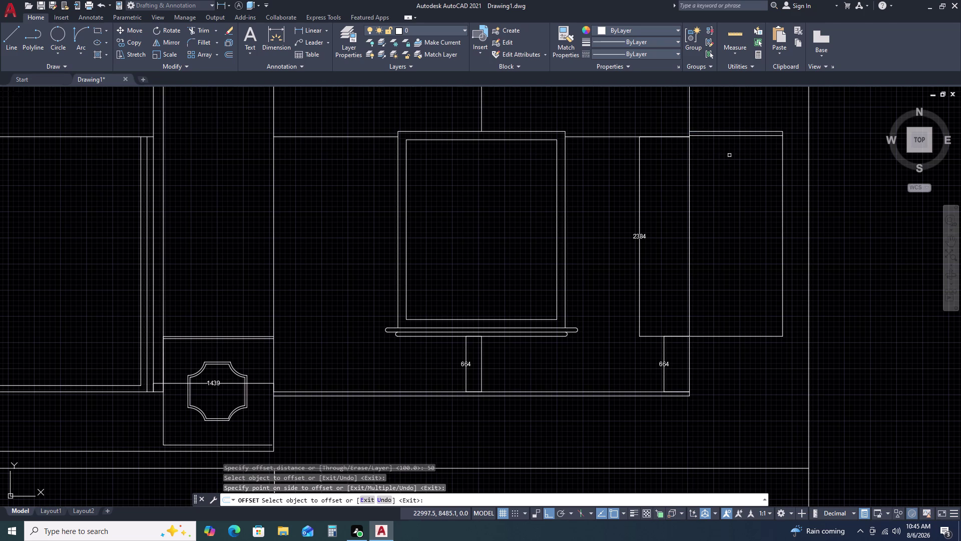
key(Escape)
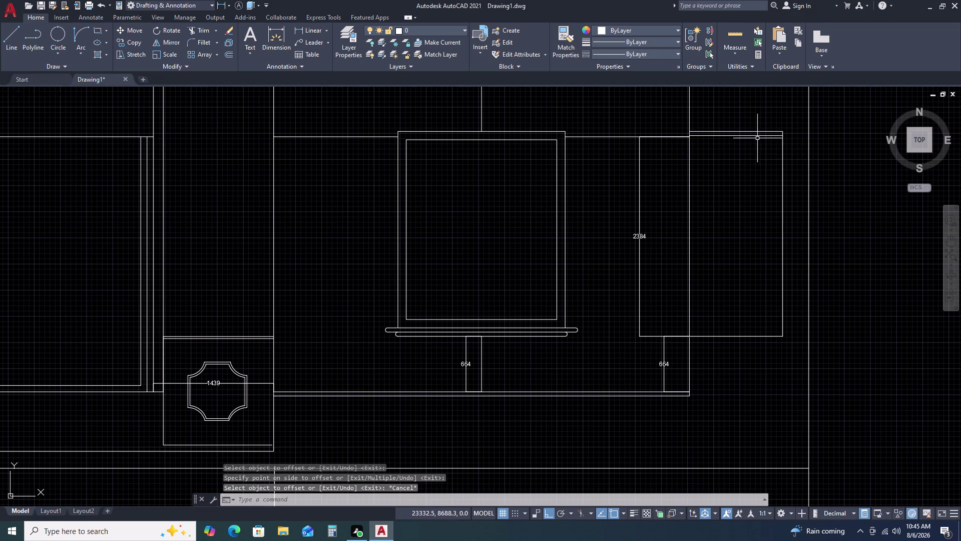
double_click(758, 137)
key(Delete)
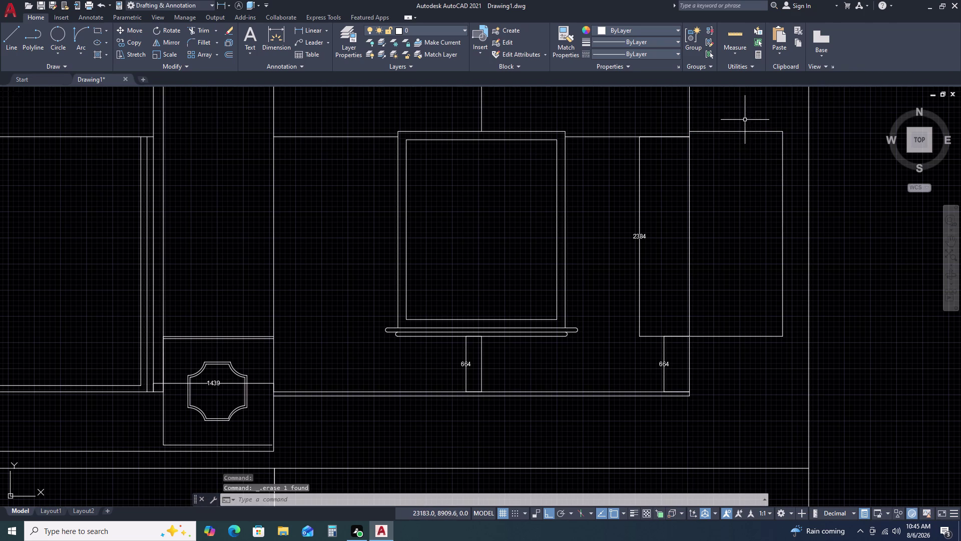
click(745, 119)
click(727, 166)
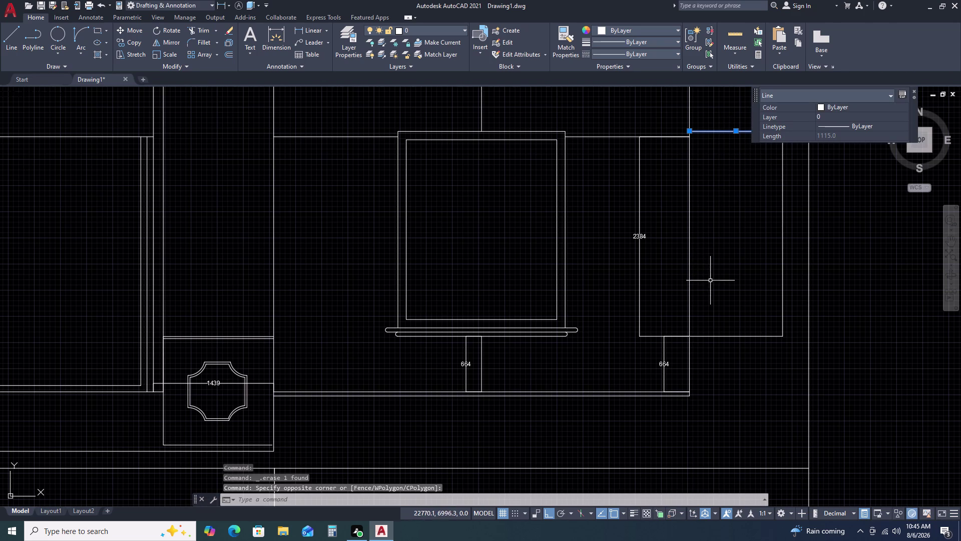